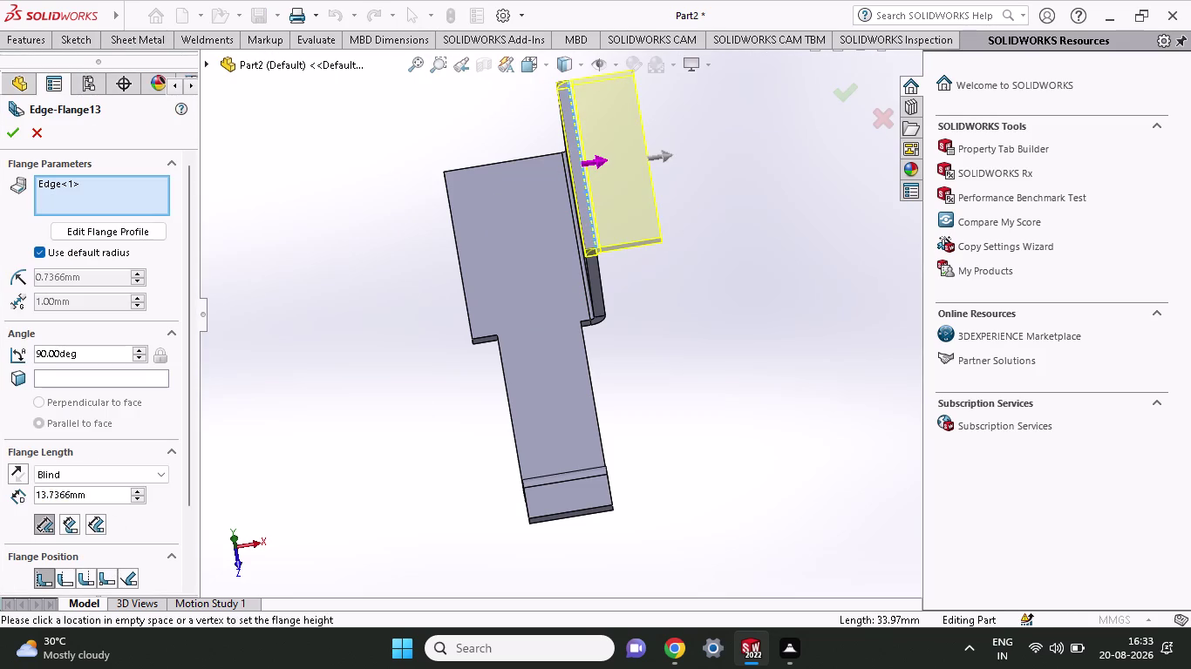
Set the edge flange length to 8.96 mm and accept Edge-Flange13.
drag(99, 496, 0, 507)
text(8.)
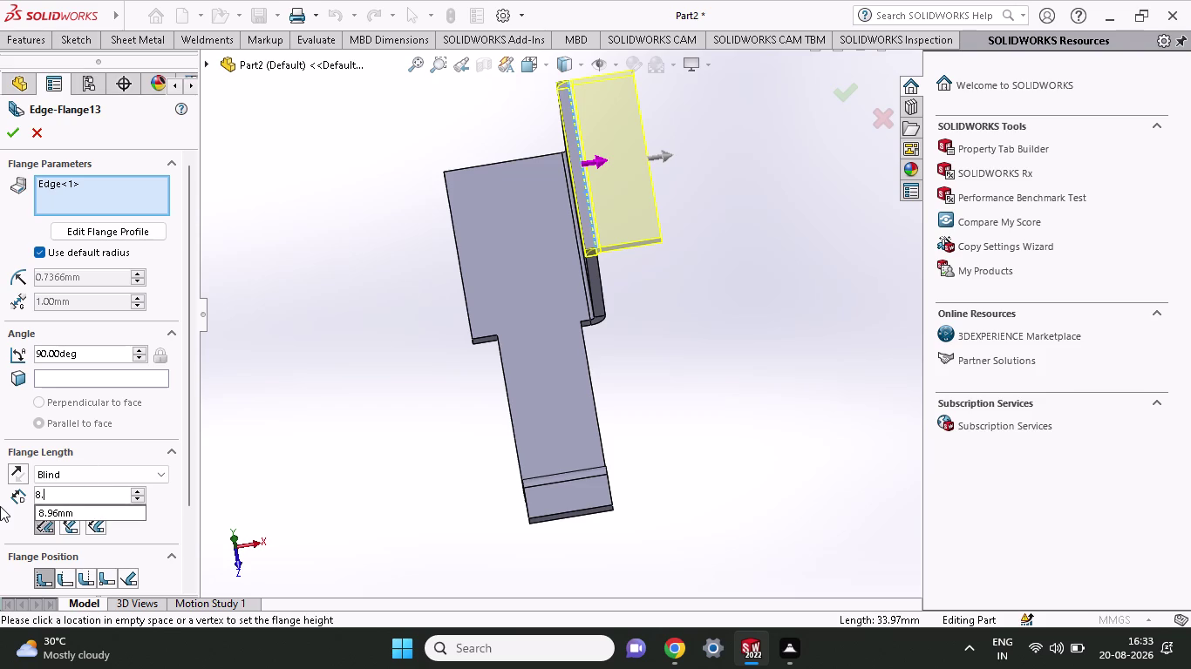
text(9)
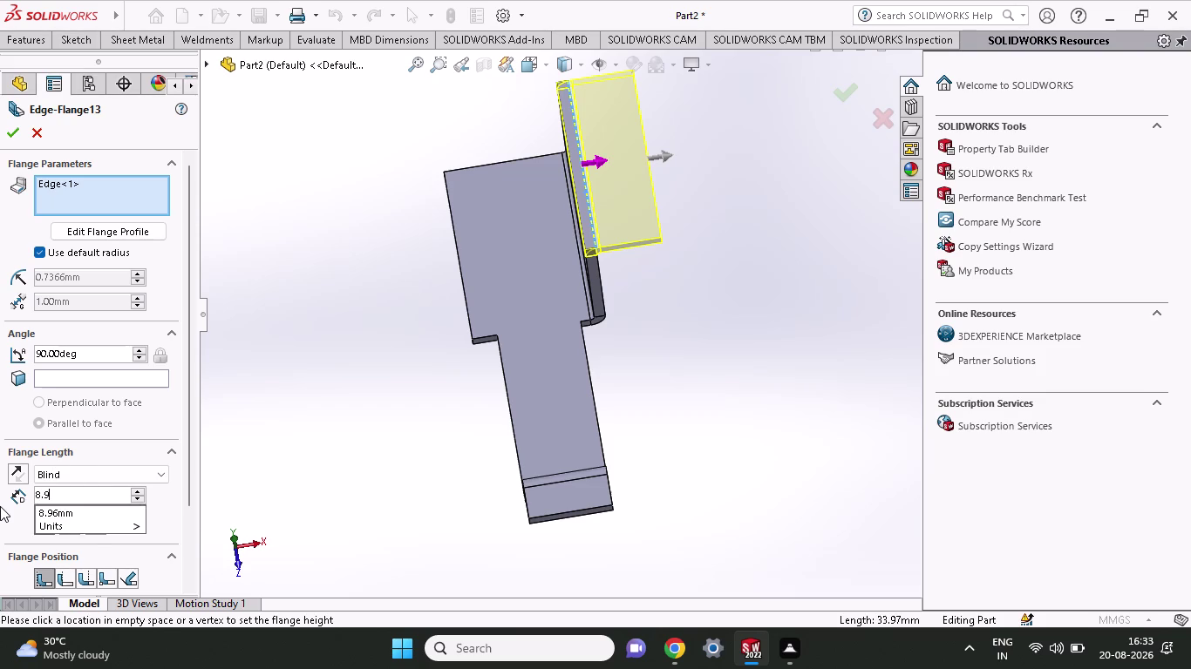
text(6)
key(Return)
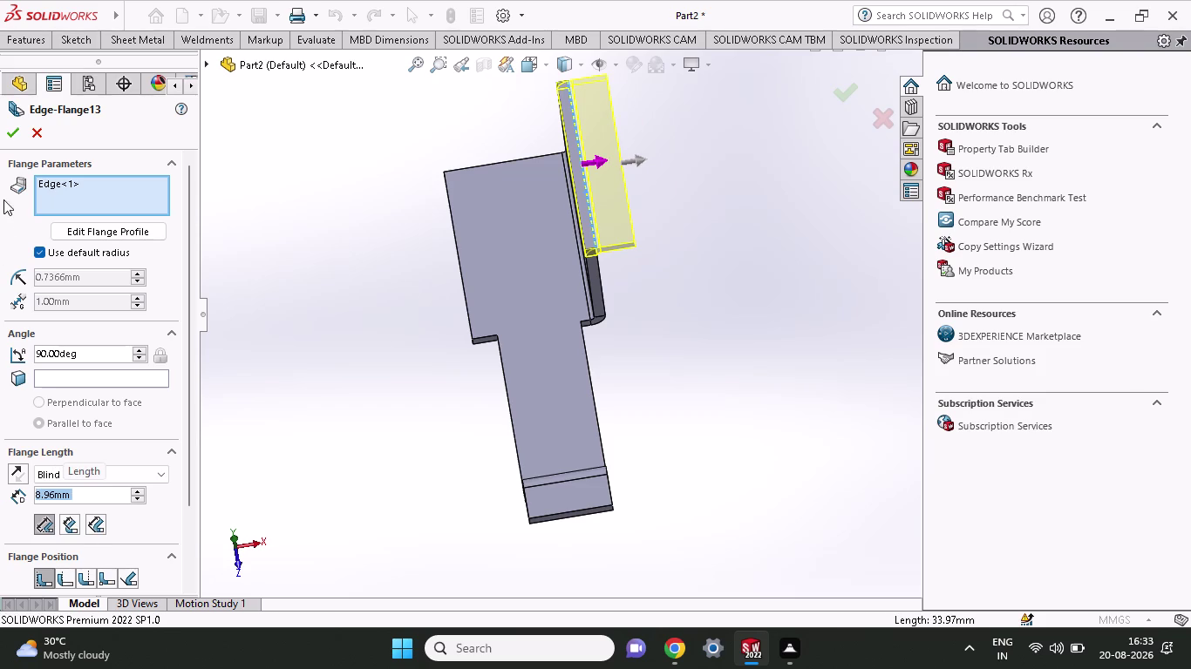
click(12, 142)
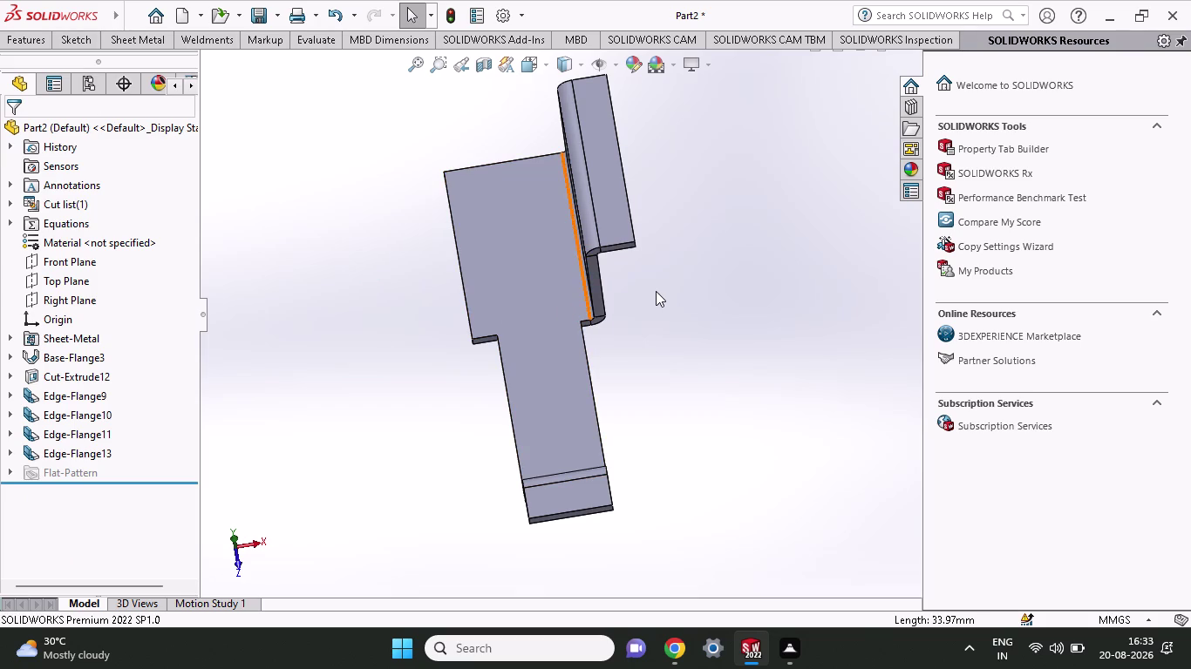
Orbit and zoom to inspect the new flange and face the tall flange.
middle_drag(659, 292, 678, 286)
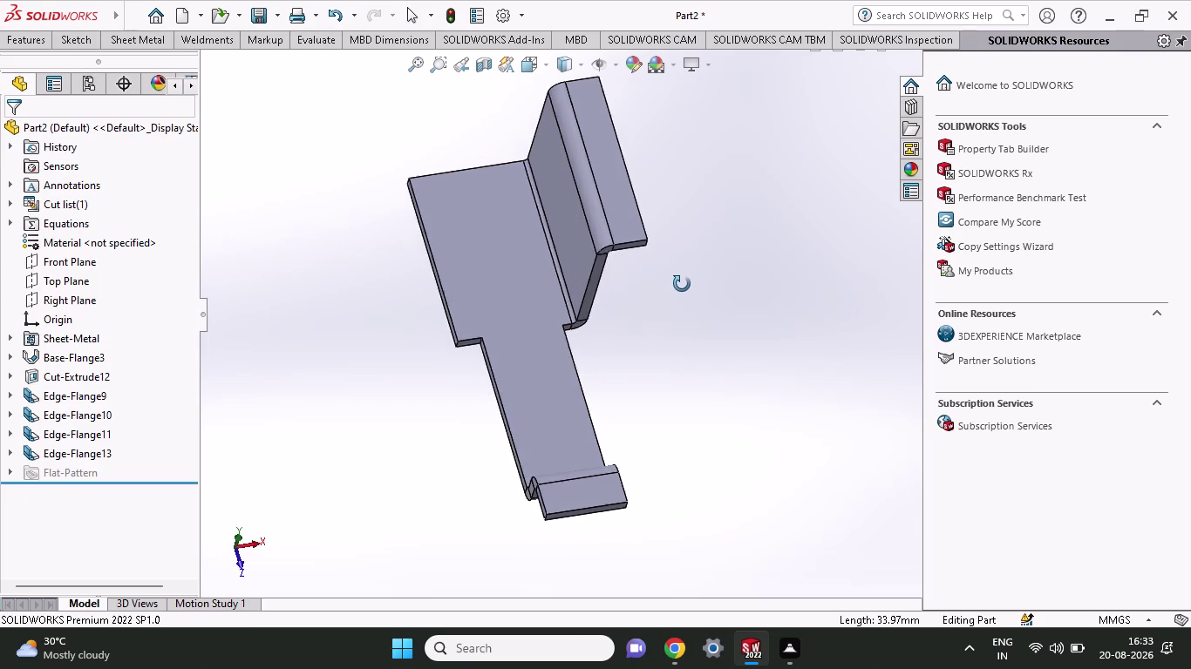
middle_drag(678, 286, 694, 270)
scroll(down, 3)
scroll(up, 3)
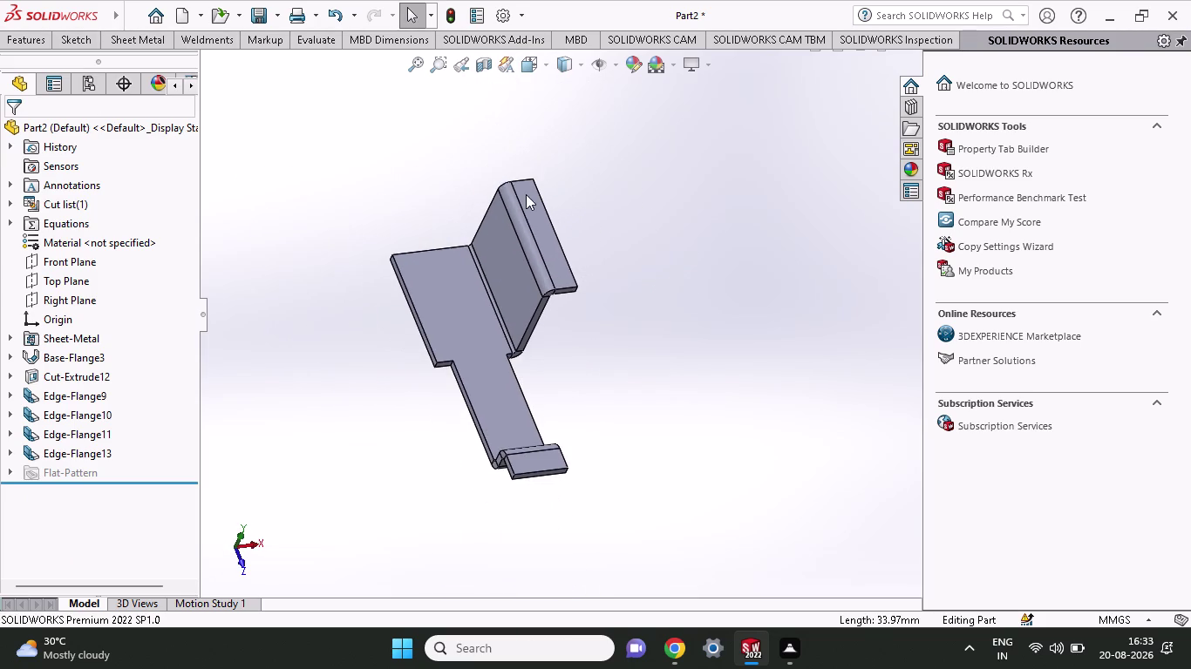
scroll(up, 3)
scroll(down, 3)
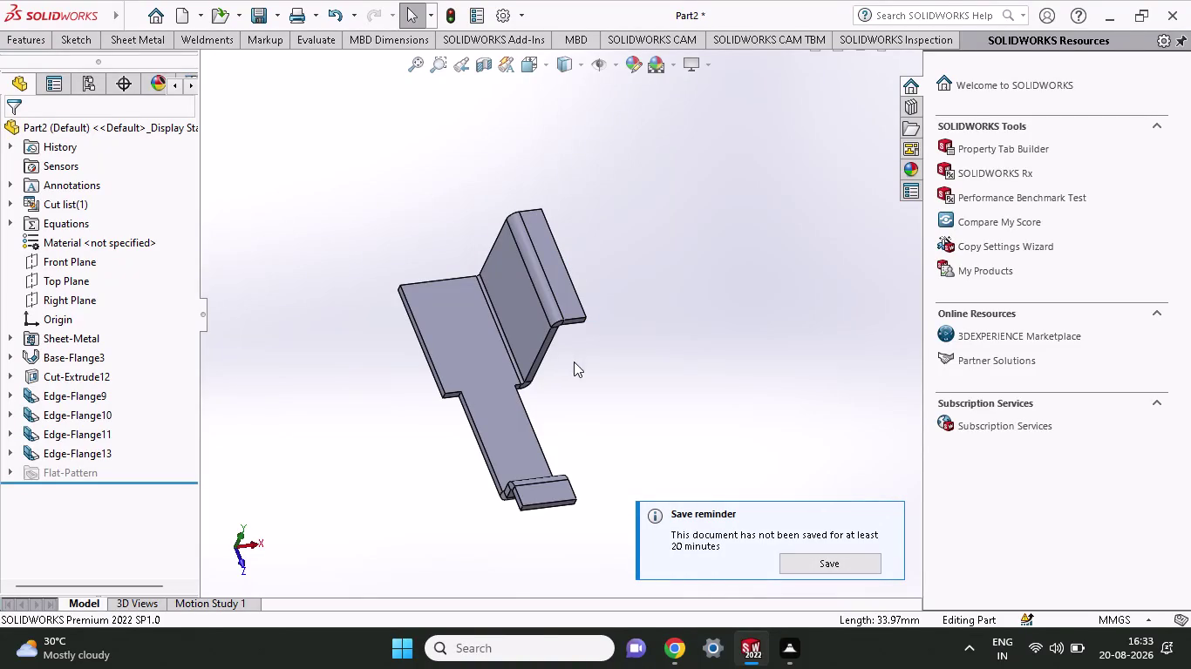
middle_drag(603, 322, 665, 320)
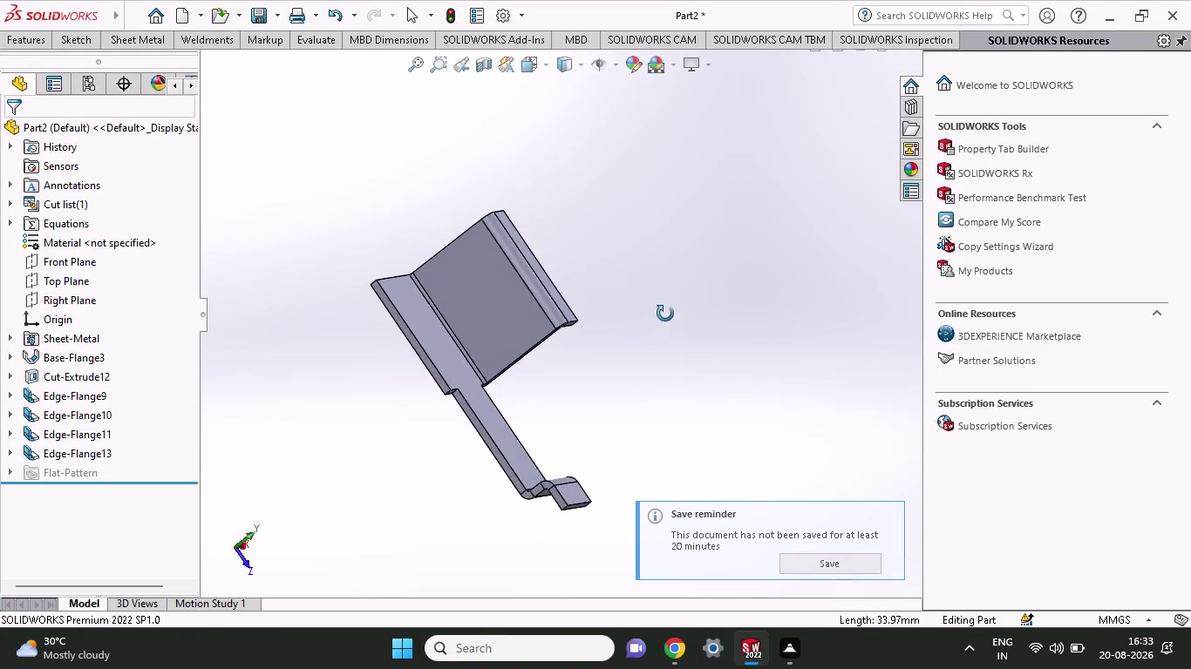
middle_drag(665, 320, 456, 233)
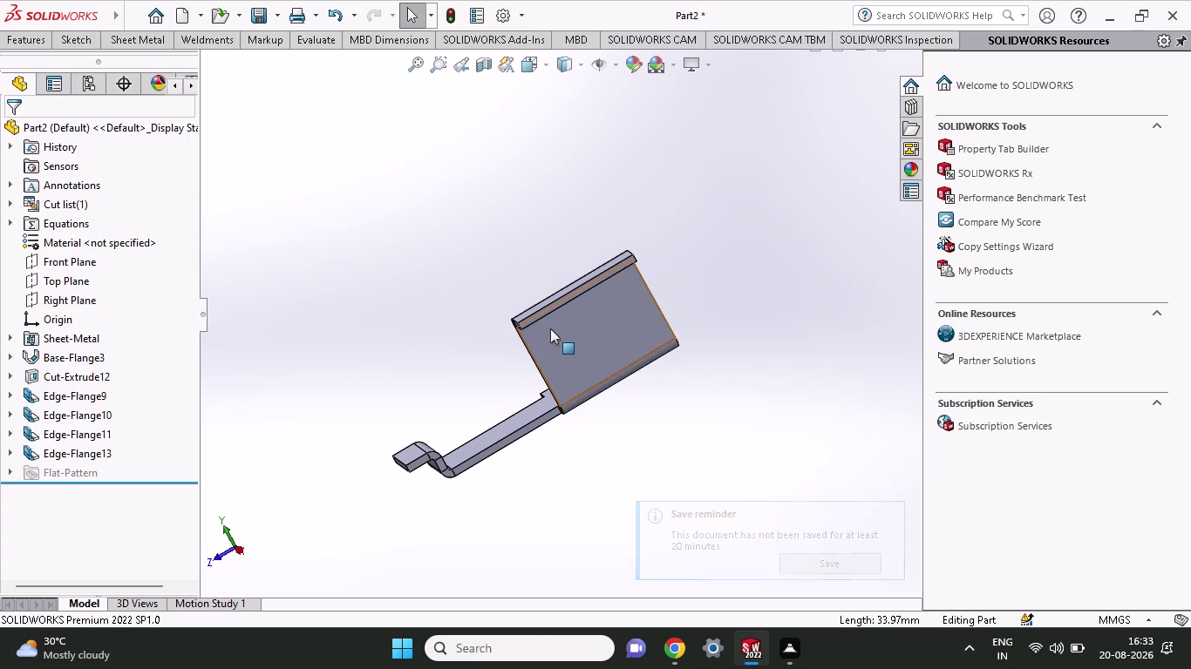
Sketch a corner rectangle across the tall flange's top lip.
click(550, 328)
click(630, 280)
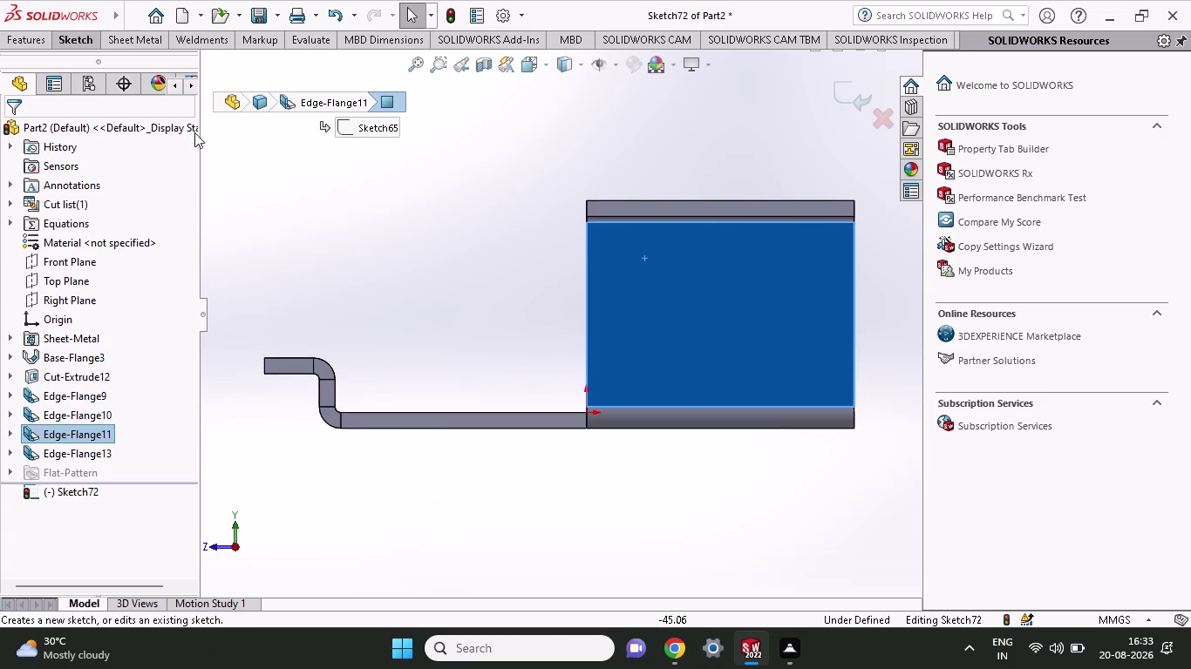
click(86, 34)
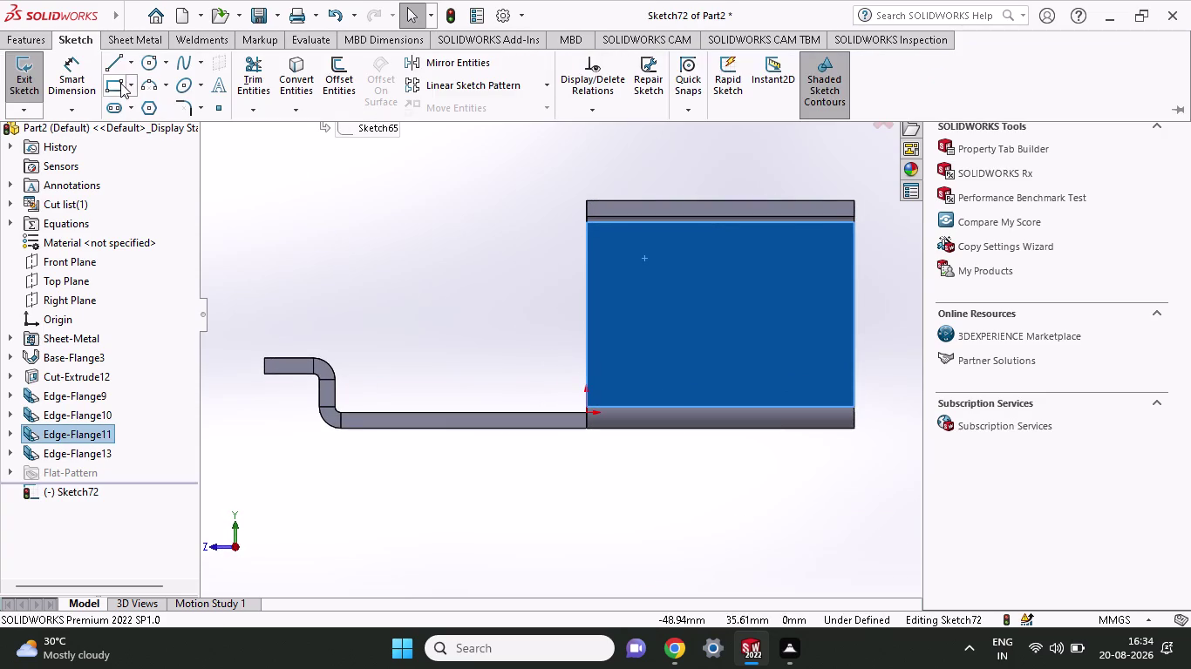
click(120, 82)
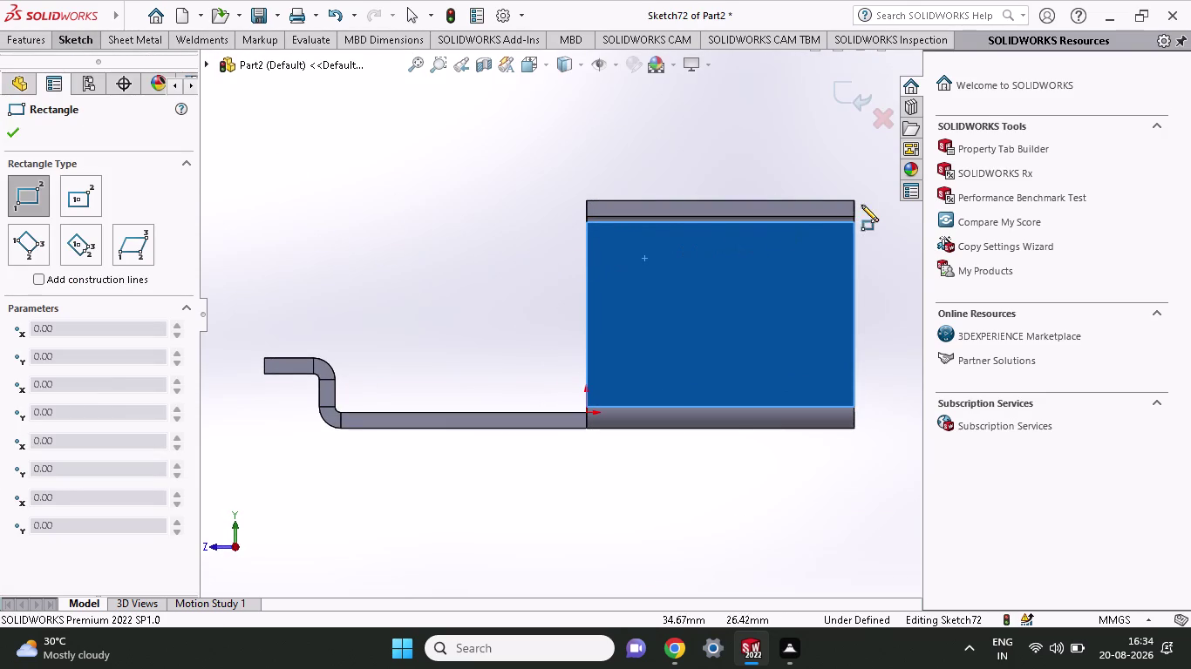
click(855, 203)
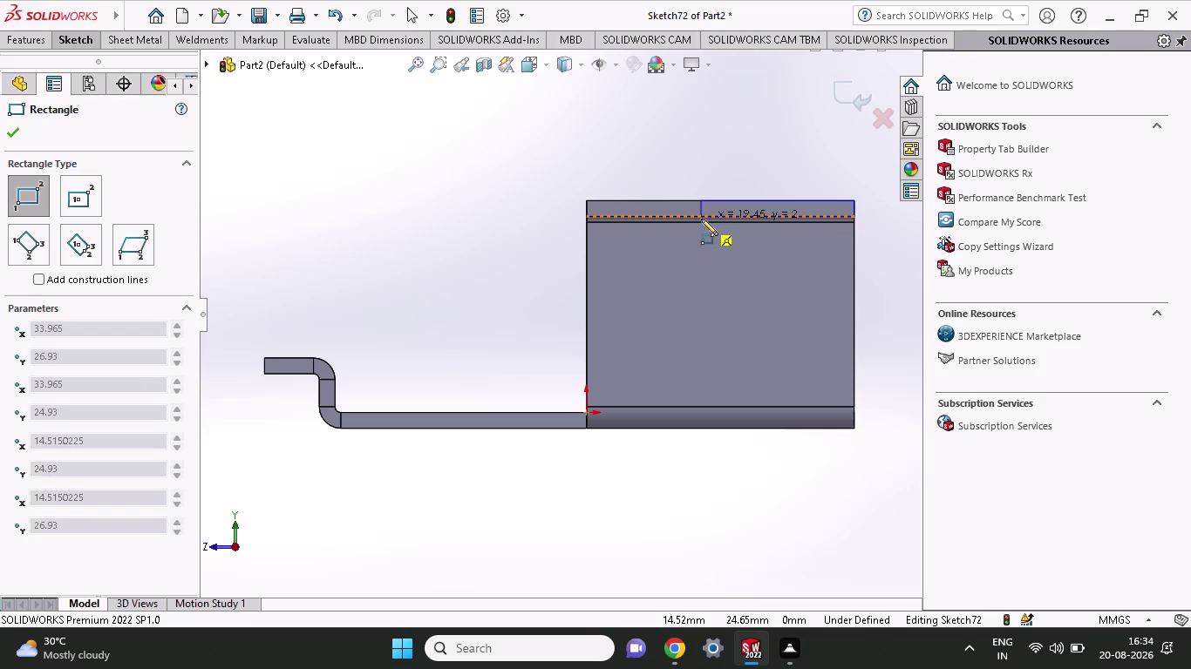
click(701, 219)
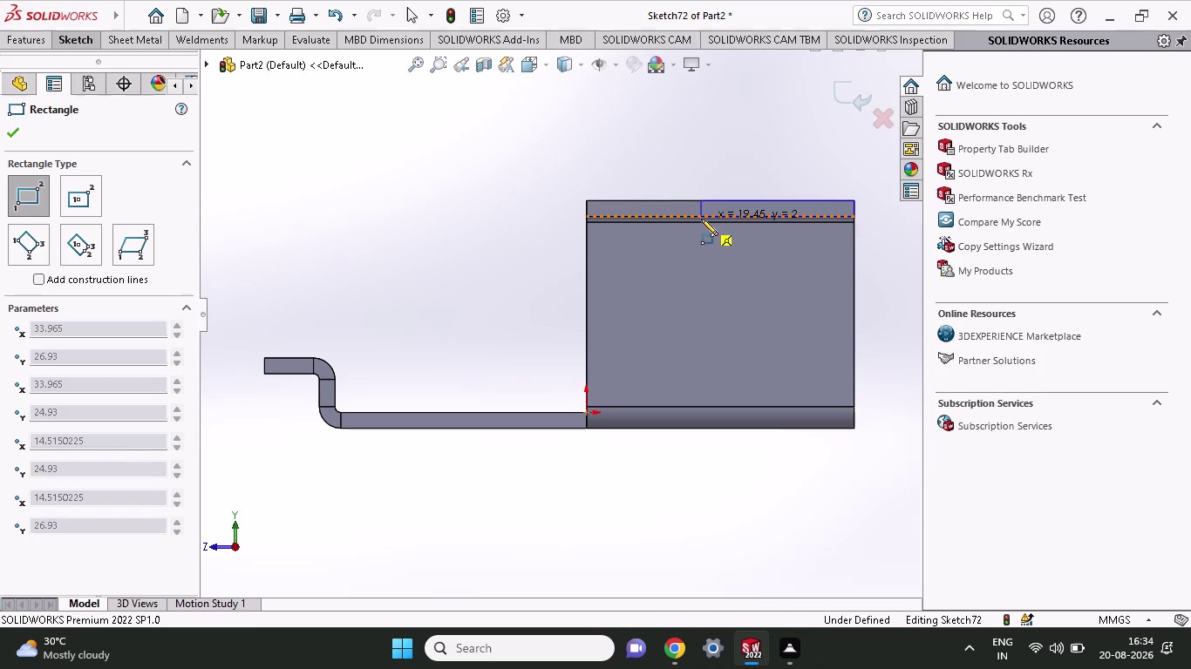
click(89, 37)
click(77, 84)
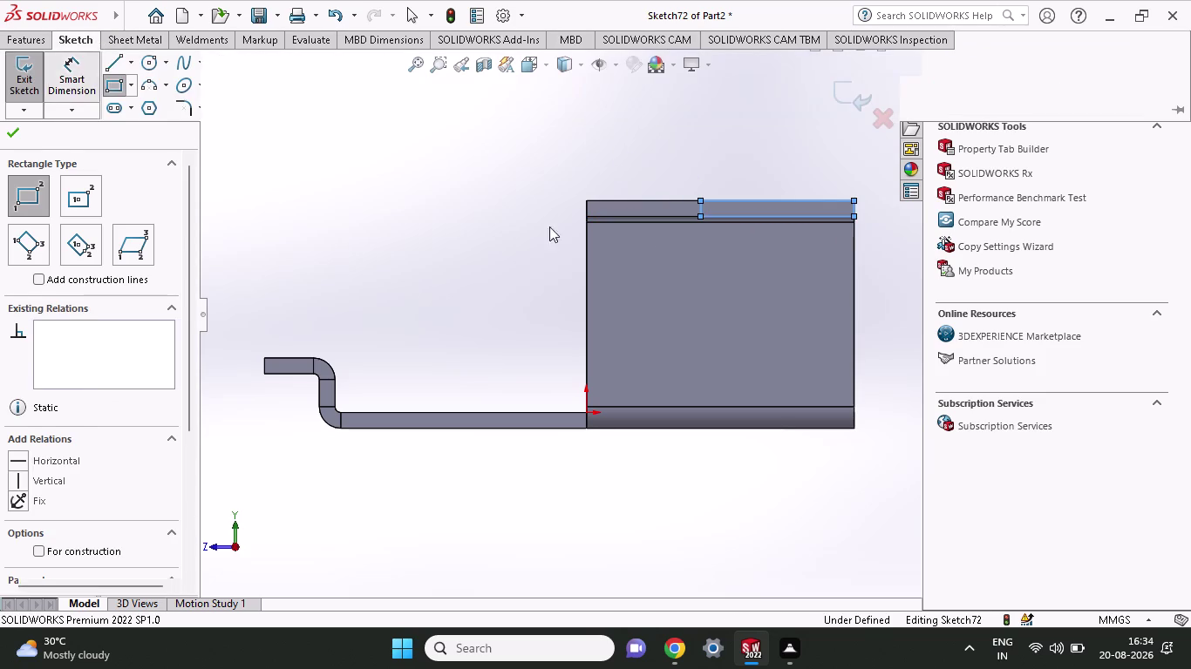
Dimension the lip rectangle's width to 30 mm.
click(724, 217)
click(724, 150)
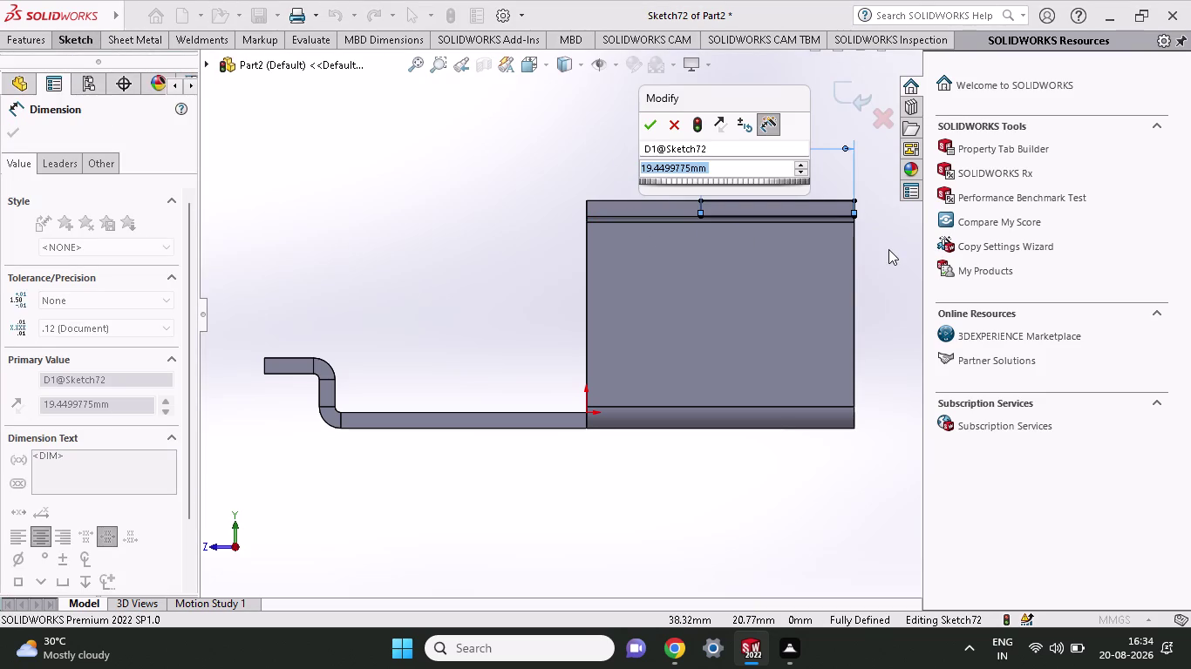
text(30)
key(Return)
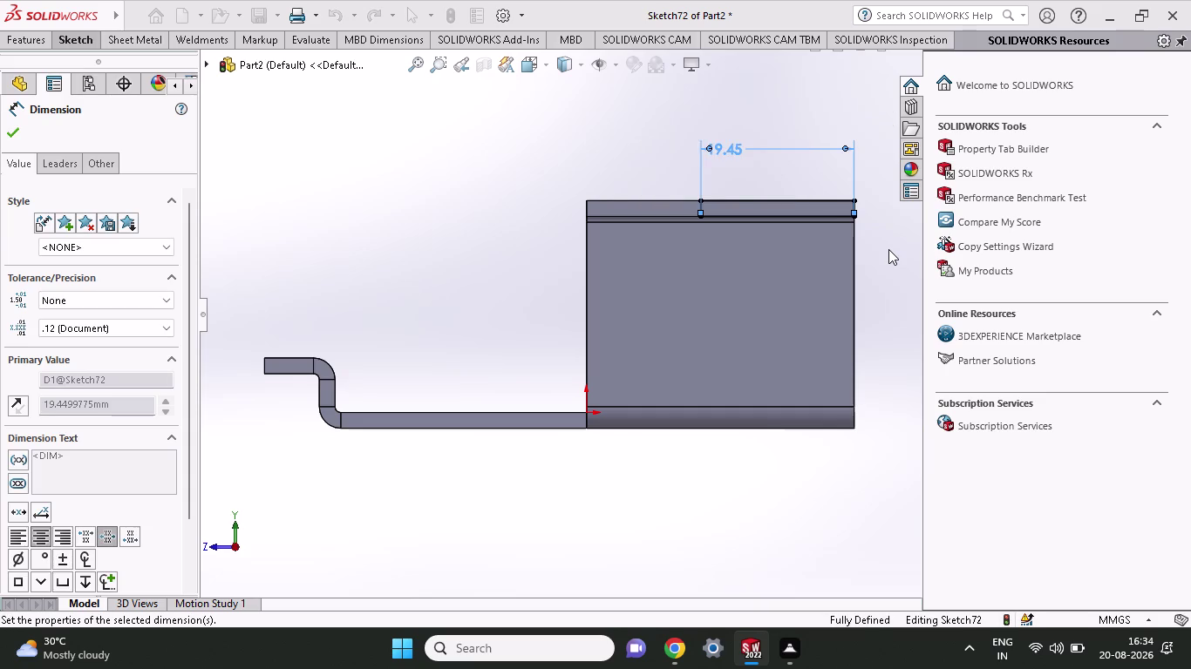
scroll(down, 3)
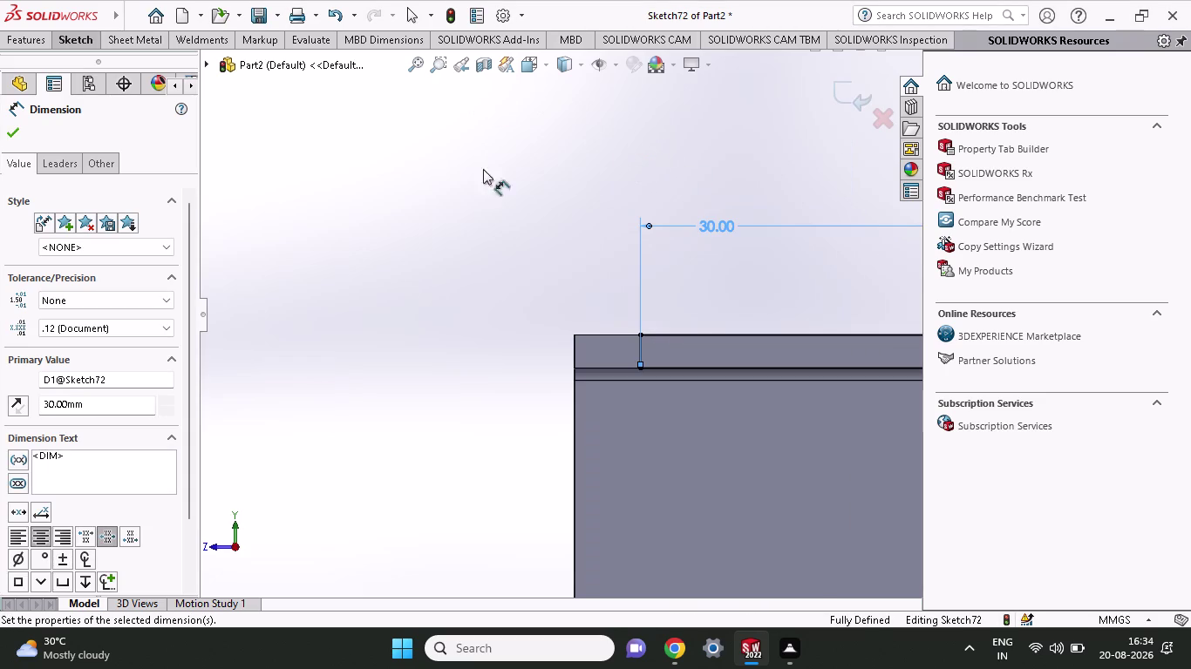
Draw a small corner rectangle at the lip's left corner.
click(73, 44)
click(122, 88)
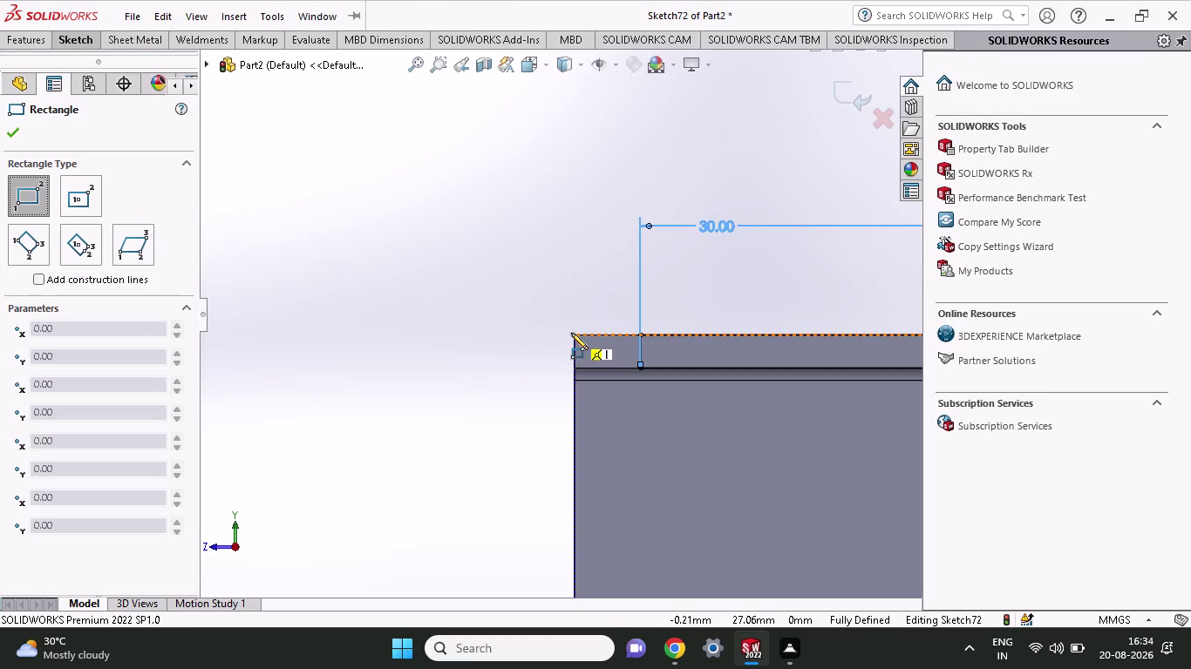
click(571, 333)
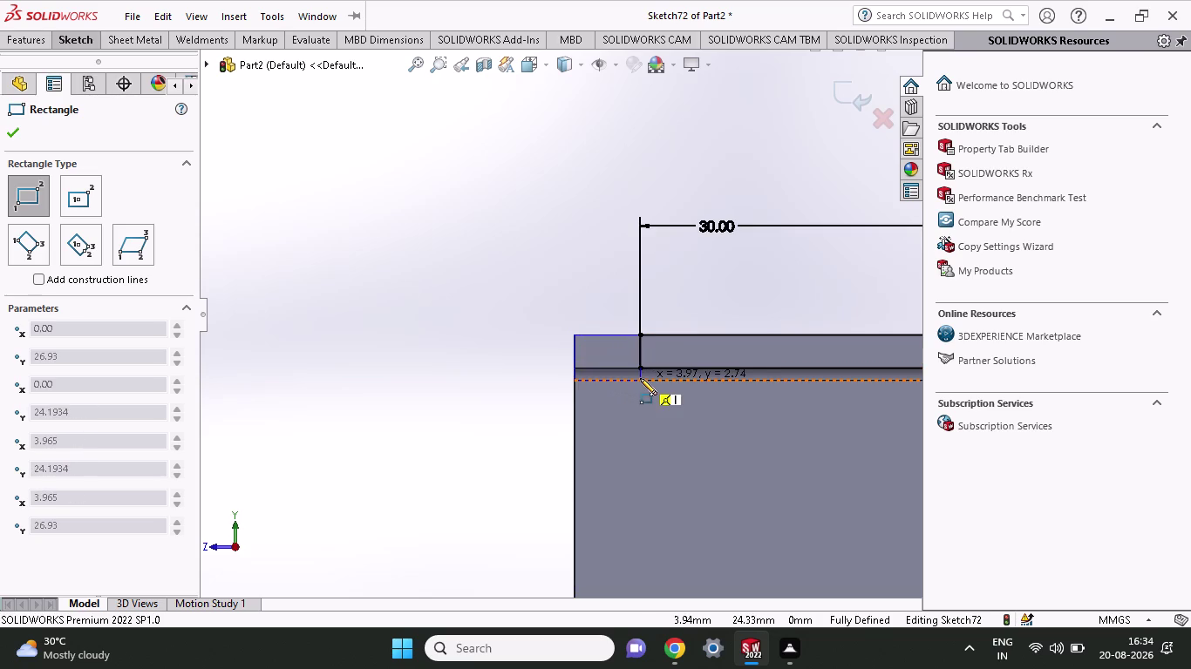
click(640, 378)
middle_drag(516, 354, 587, 397)
click(14, 33)
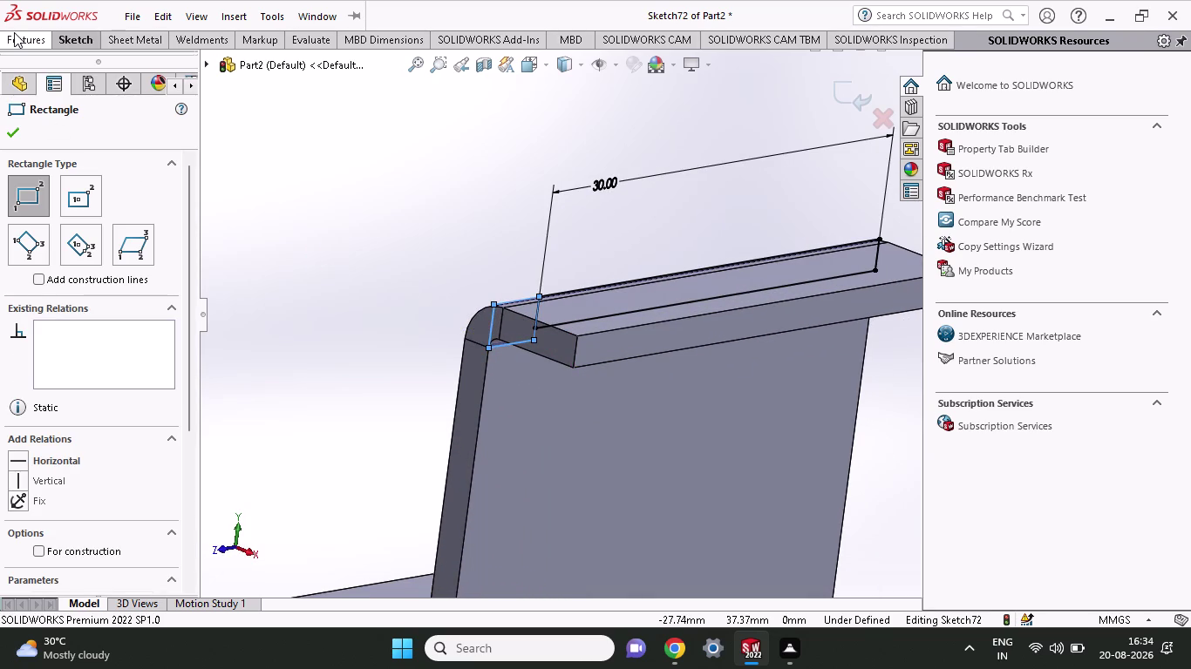
click(263, 77)
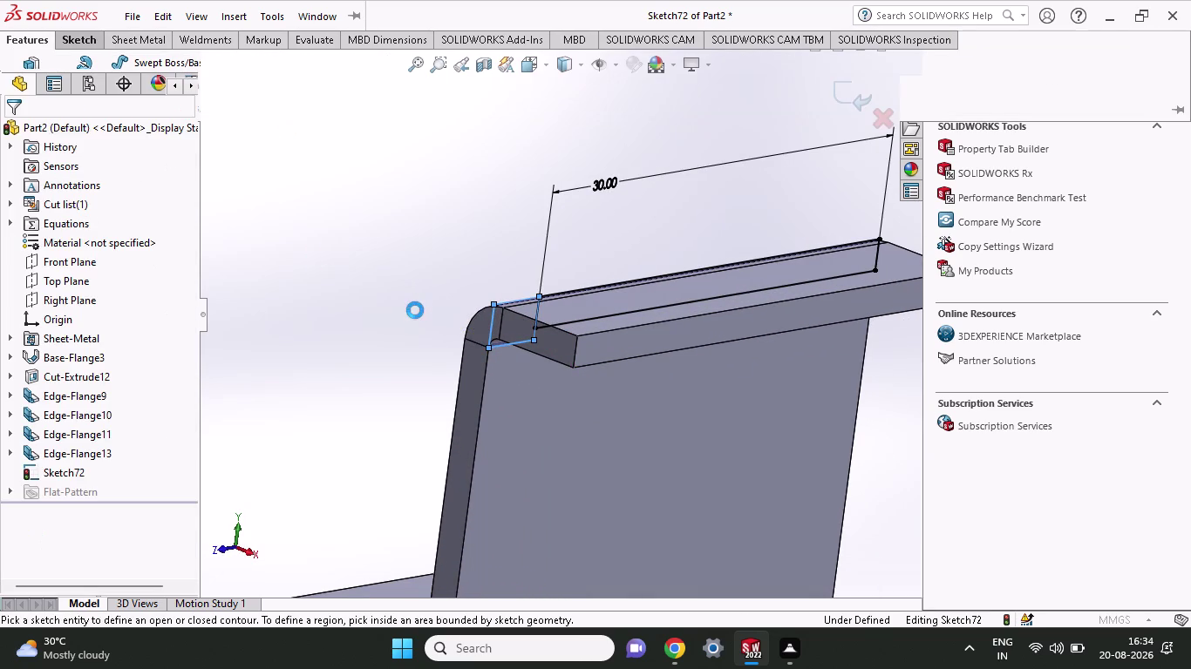
Extrude-cut the small rectangle 6 mm in both directions through the lip.
click(508, 320)
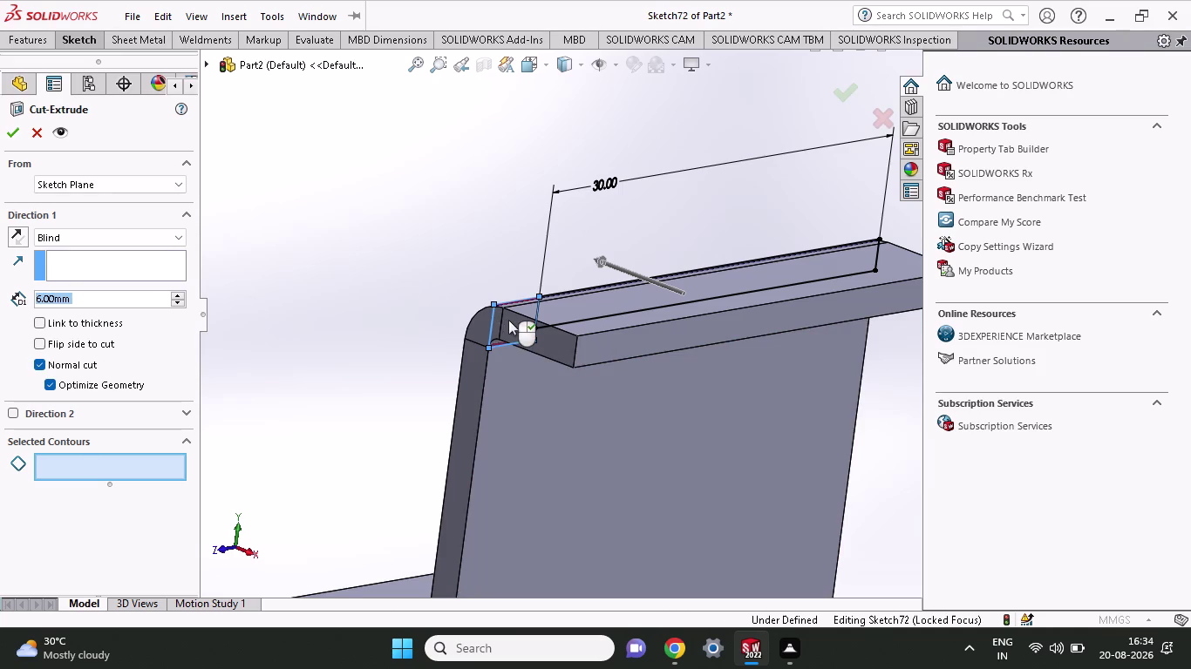
click(14, 415)
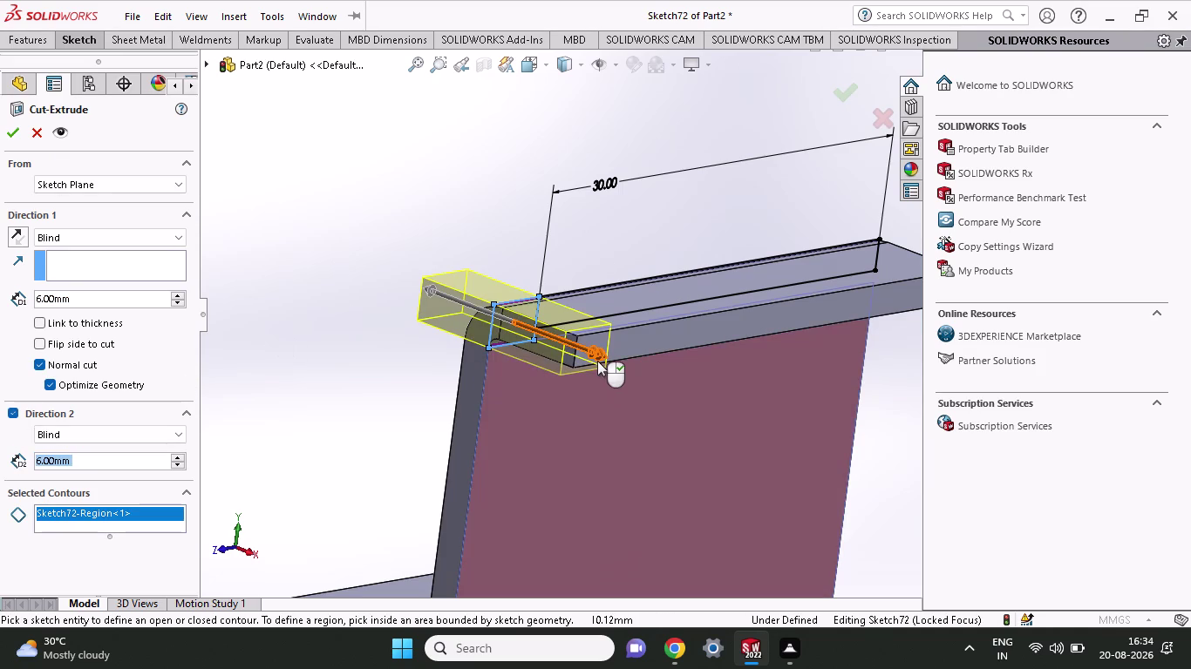
drag(597, 360, 667, 387)
click(4, 132)
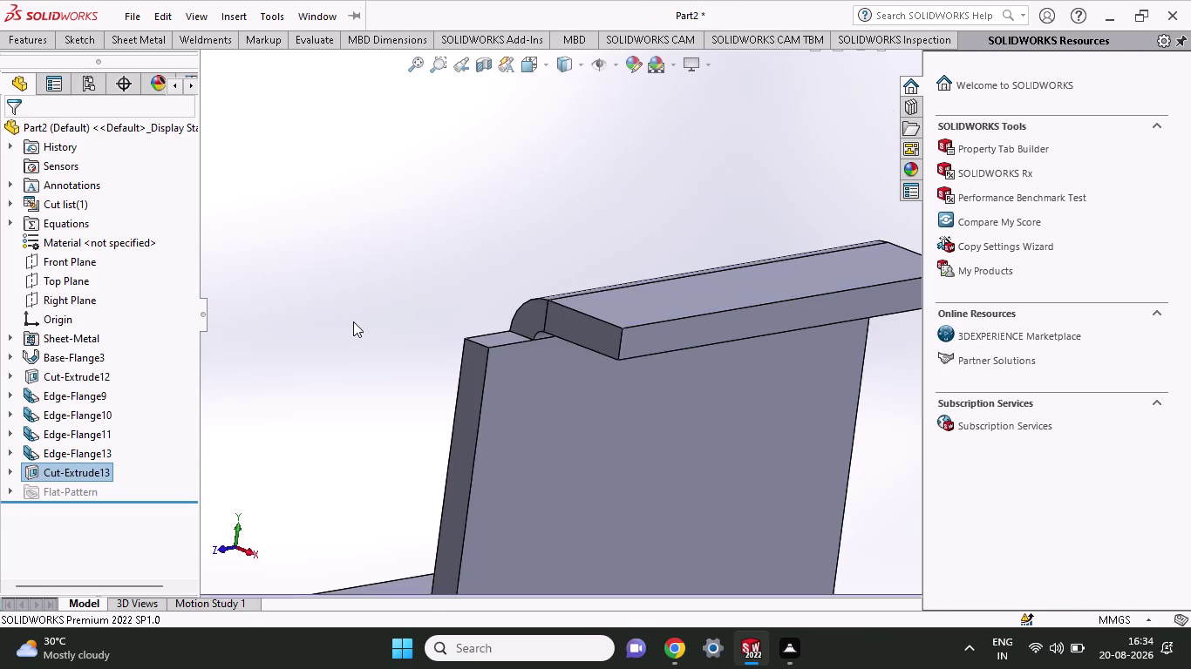
Inspect the finished notch from several angles and begin another edge flange.
middle_drag(353, 321, 432, 435)
scroll(up, 3)
scroll(up, 3)
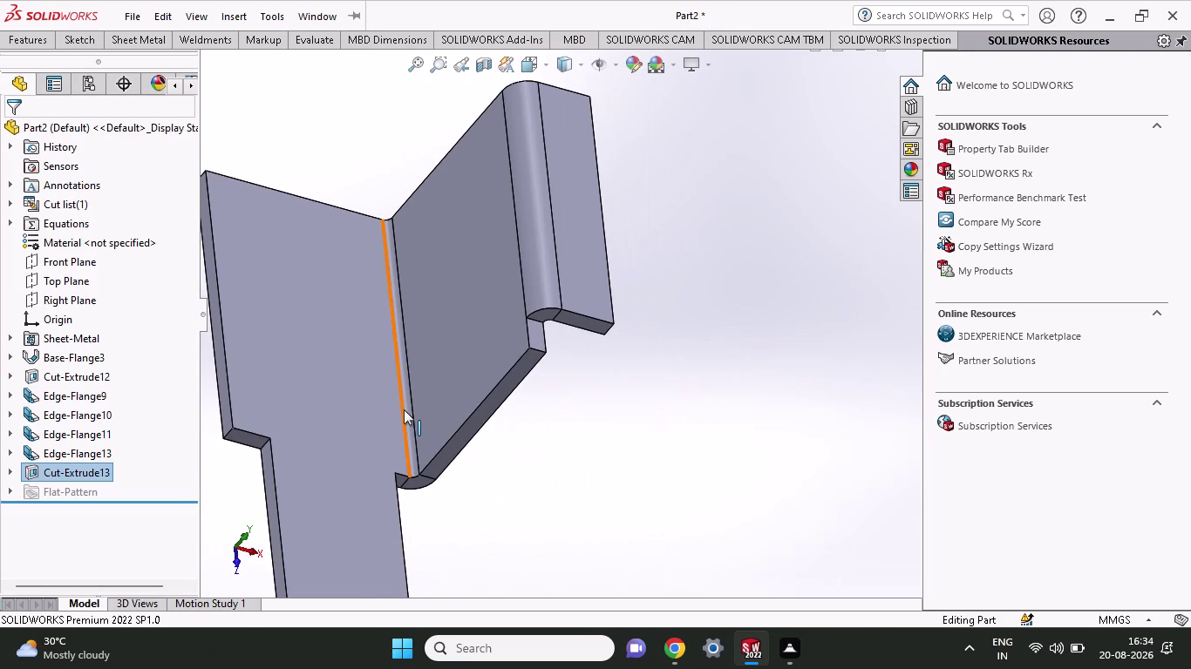
scroll(up, 3)
scroll(up, 3)
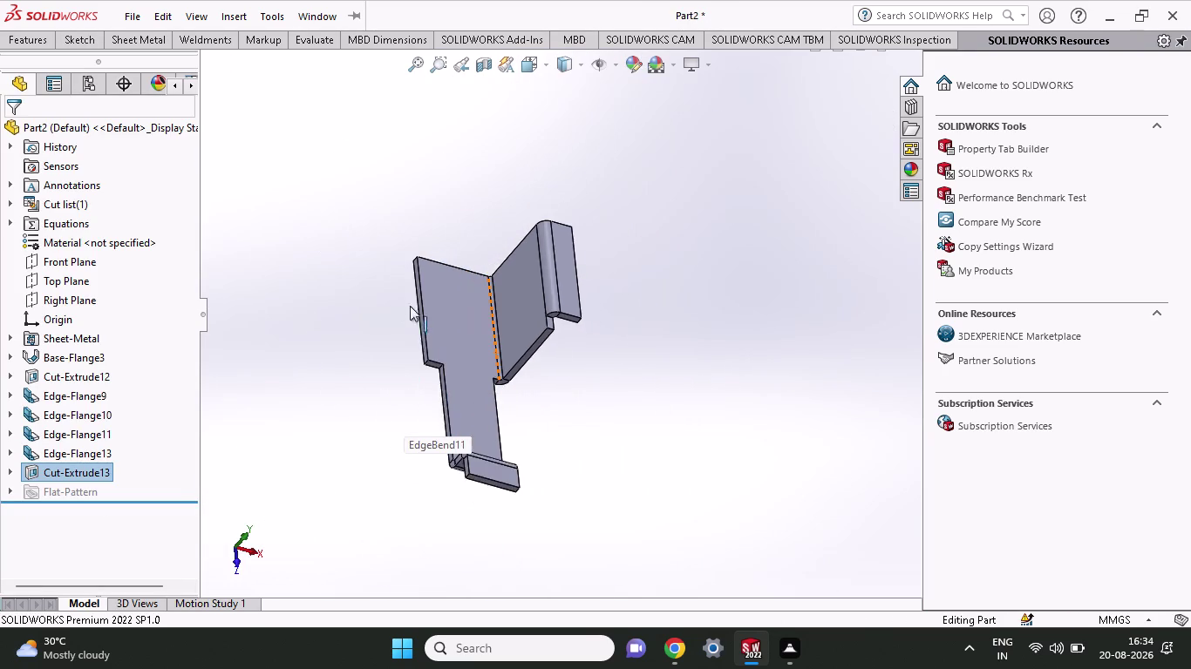
scroll(down, 3)
scroll(down, 3)
scroll(up, 3)
scroll(up, 3)
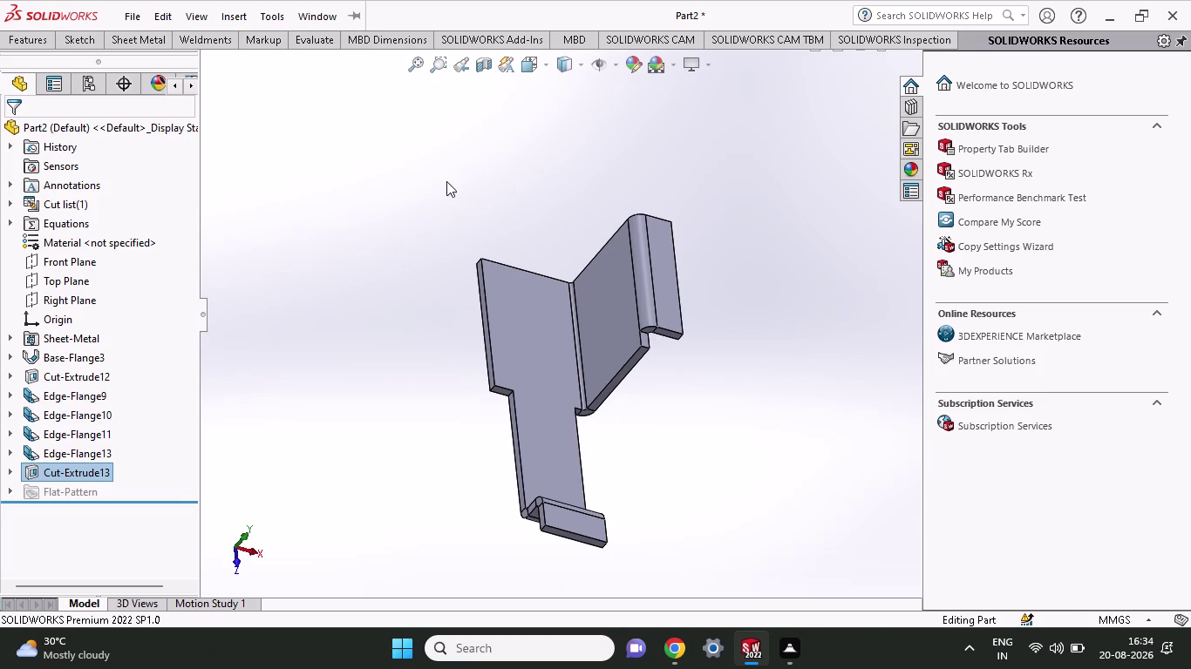
click(111, 44)
click(214, 69)
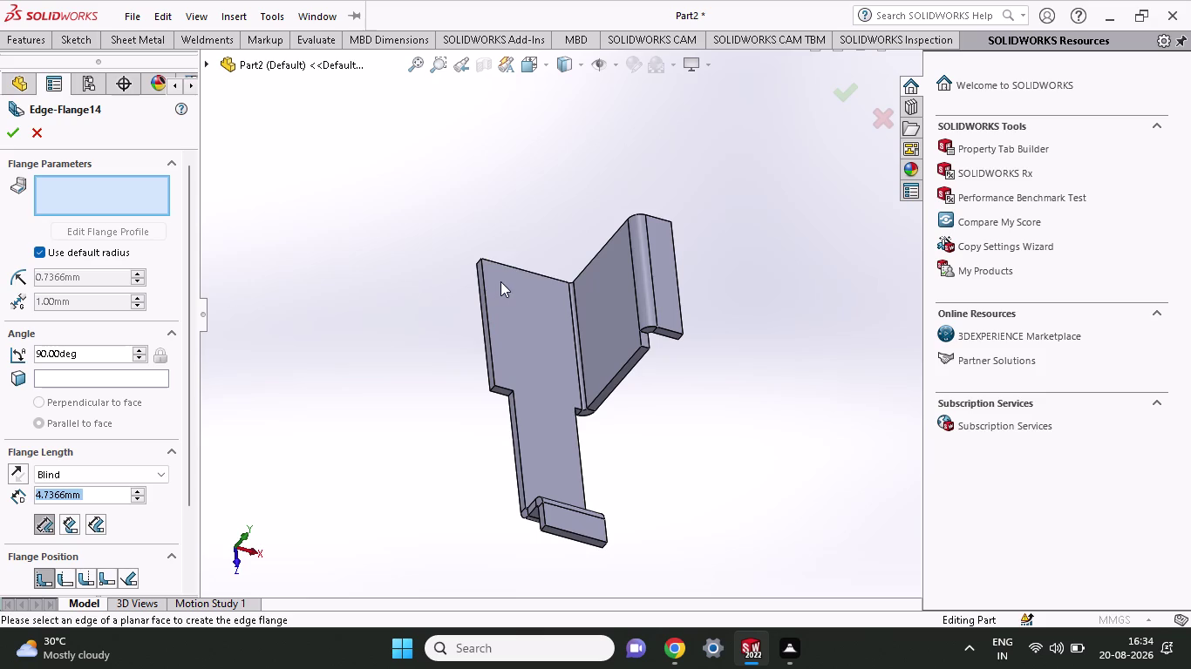
Create Edge-Flange14 on the left panel's top edge, 28.93 mm long.
click(509, 264)
click(542, 223)
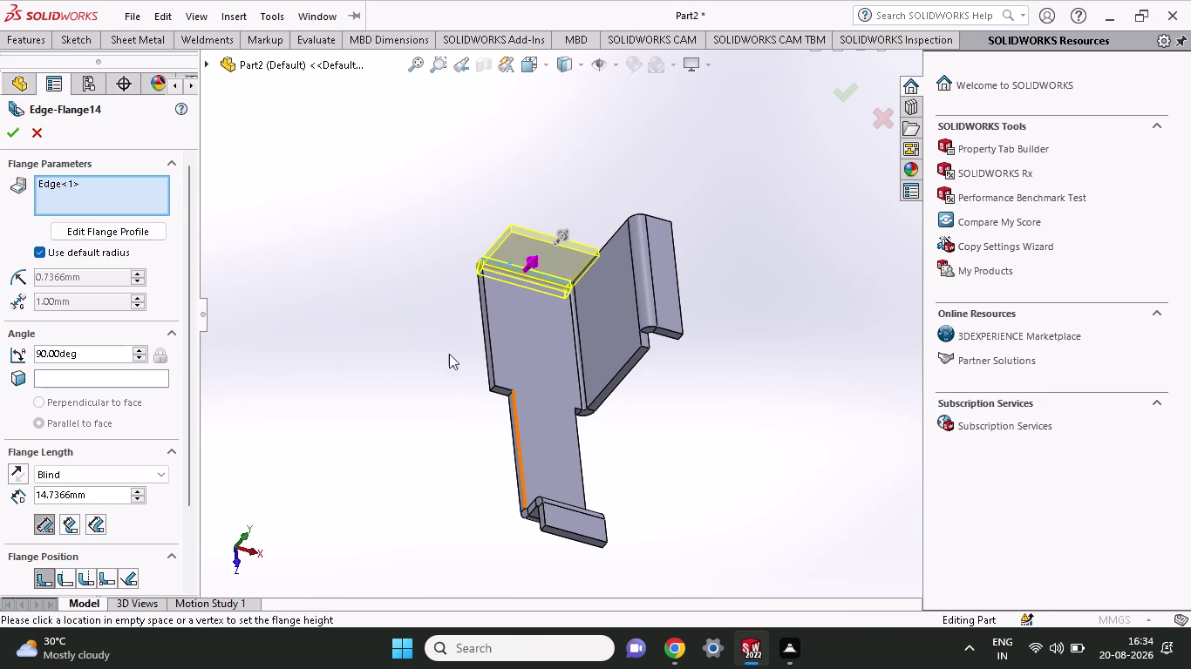
drag(100, 494, 0, 500)
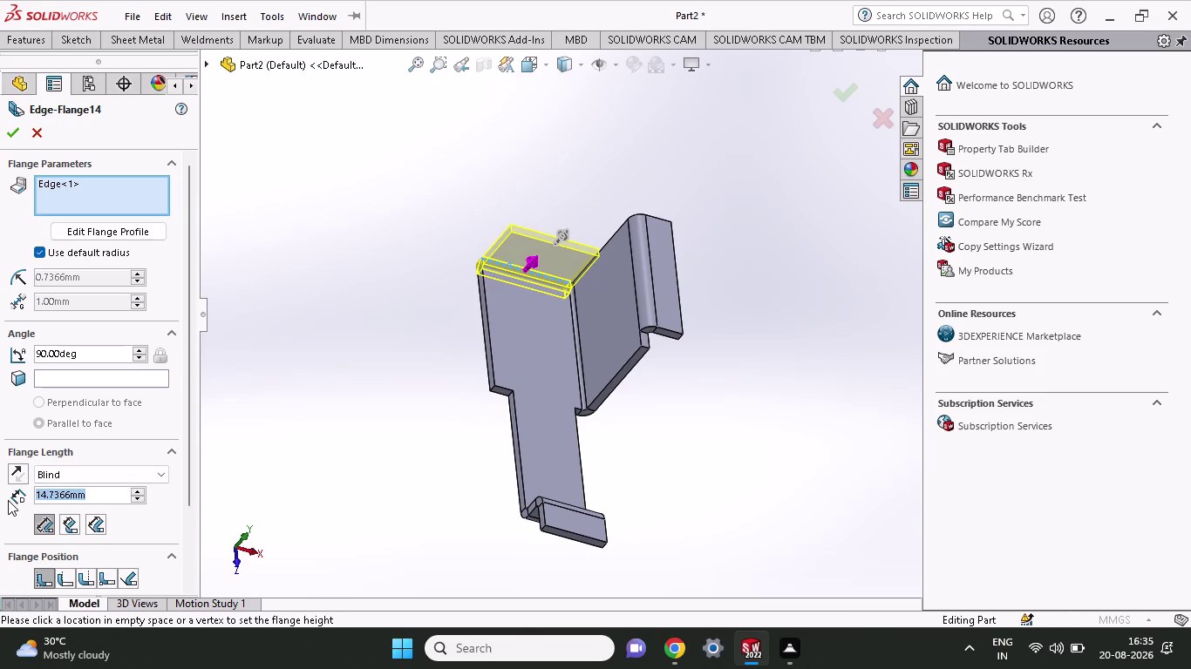
text(28.93)
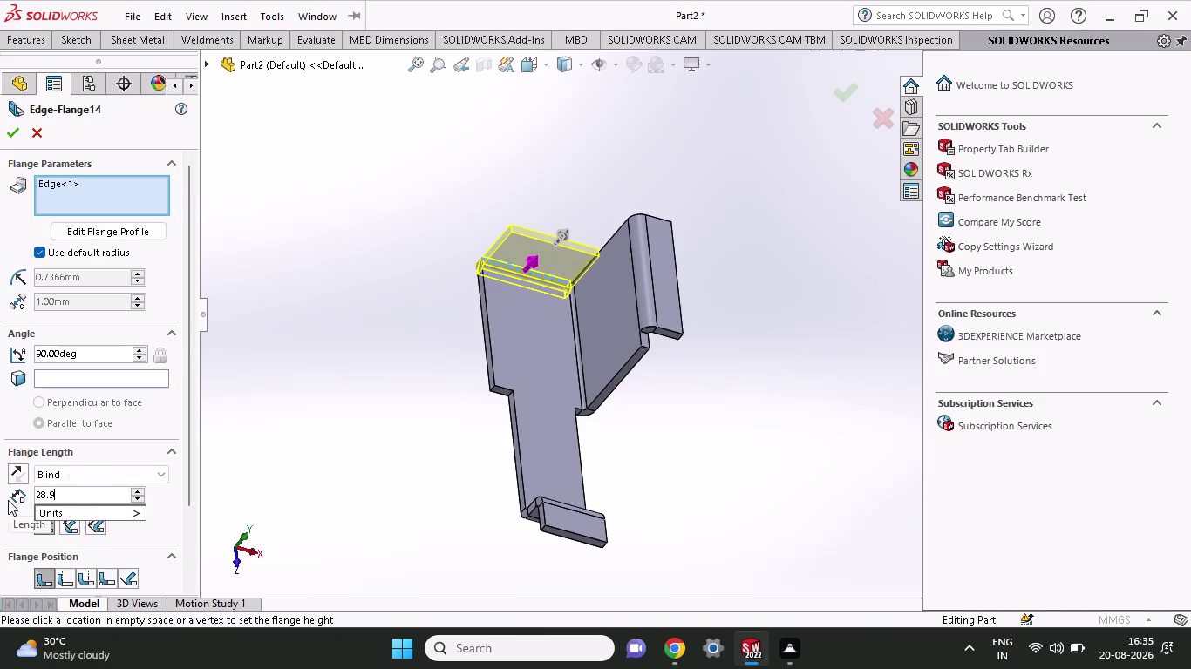
key(Return)
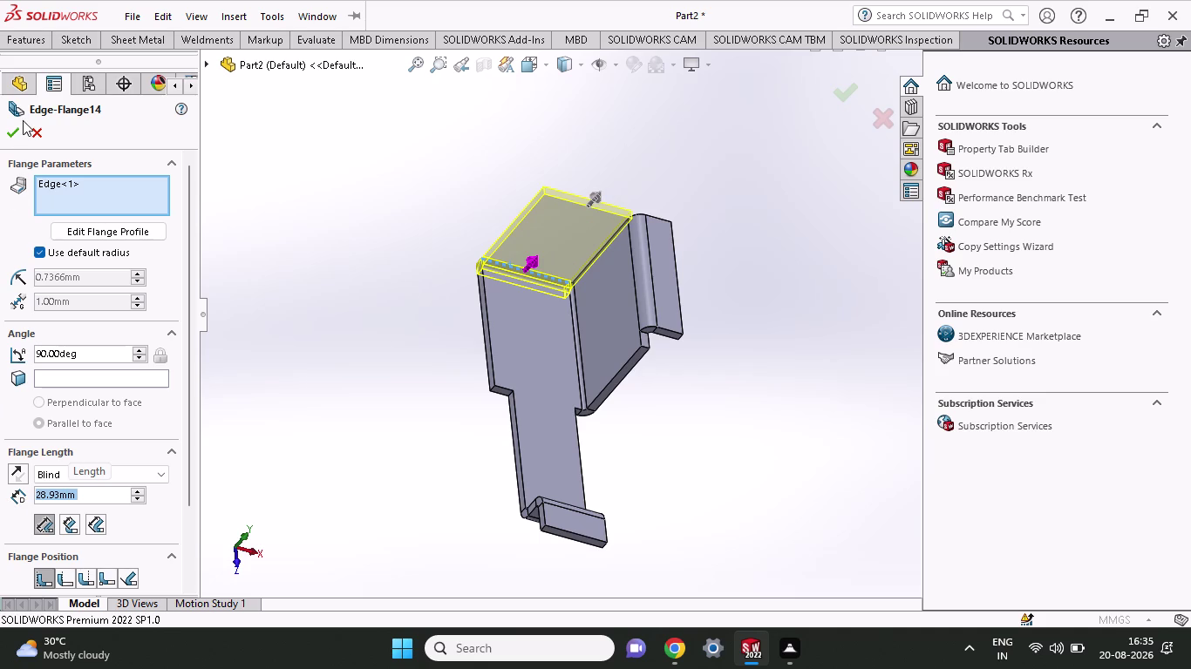
click(15, 133)
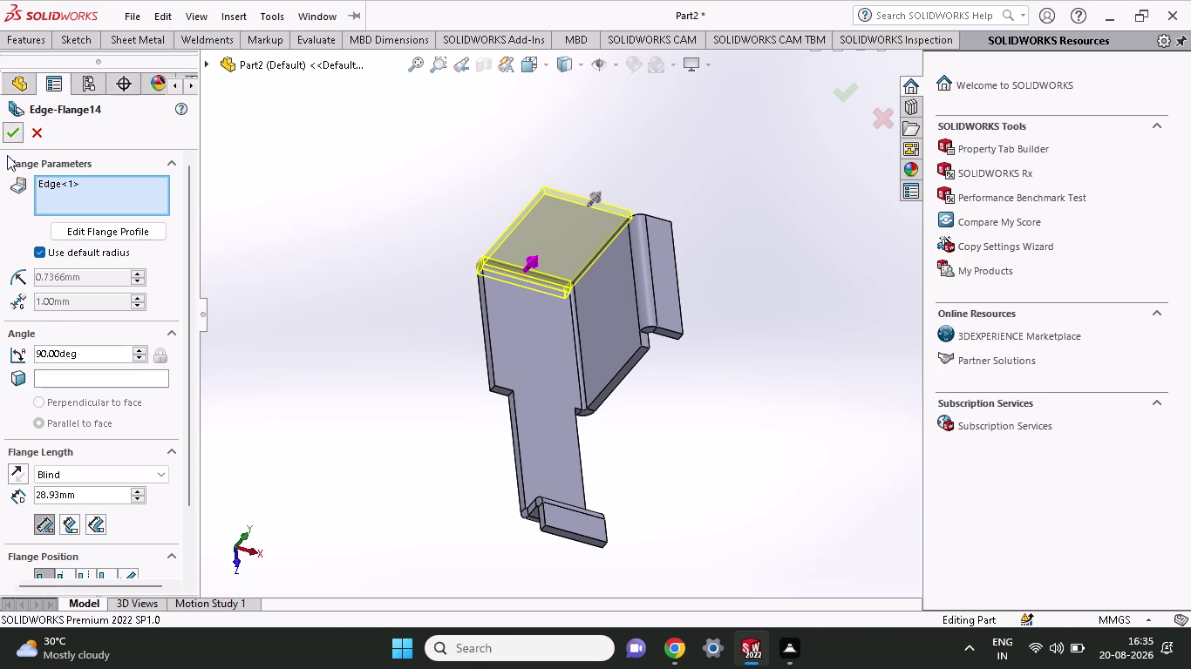
click(115, 39)
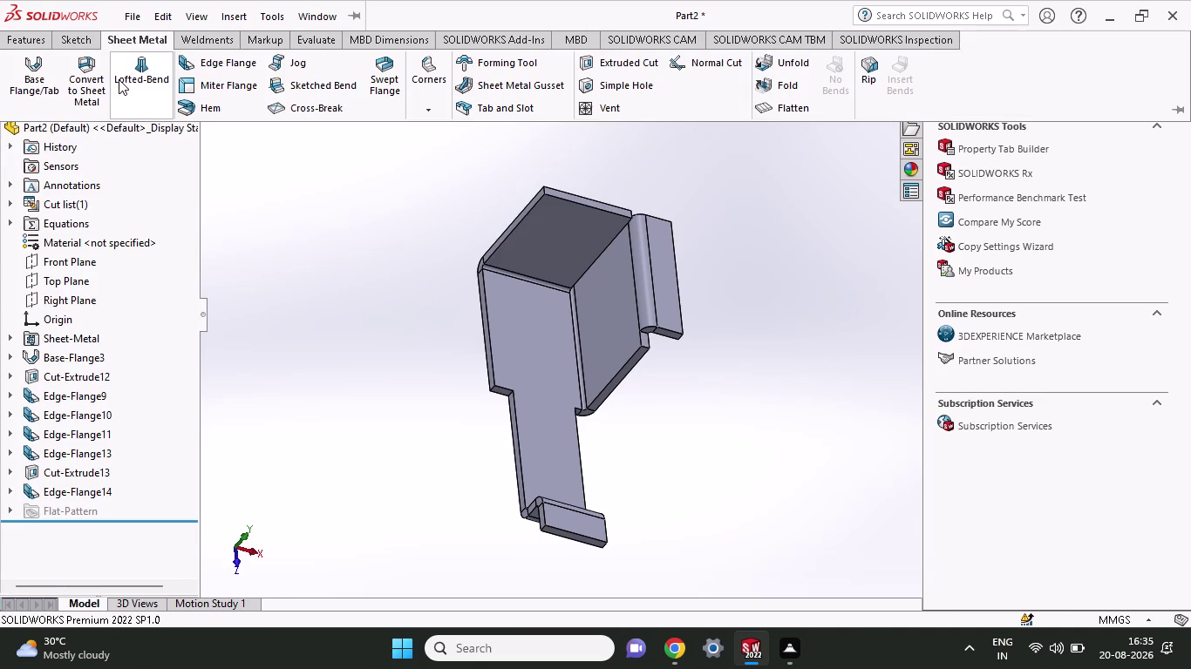
drag(44, 89, 83, 118)
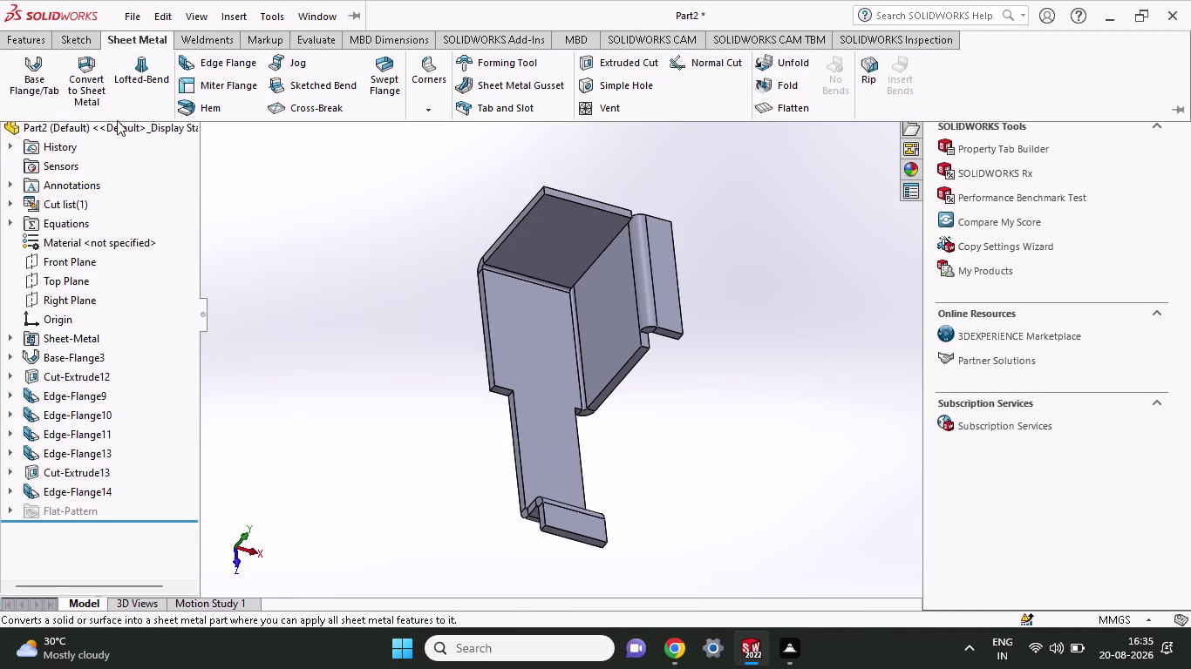
Add an 8.96 mm edge flange along the top back edge.
click(213, 57)
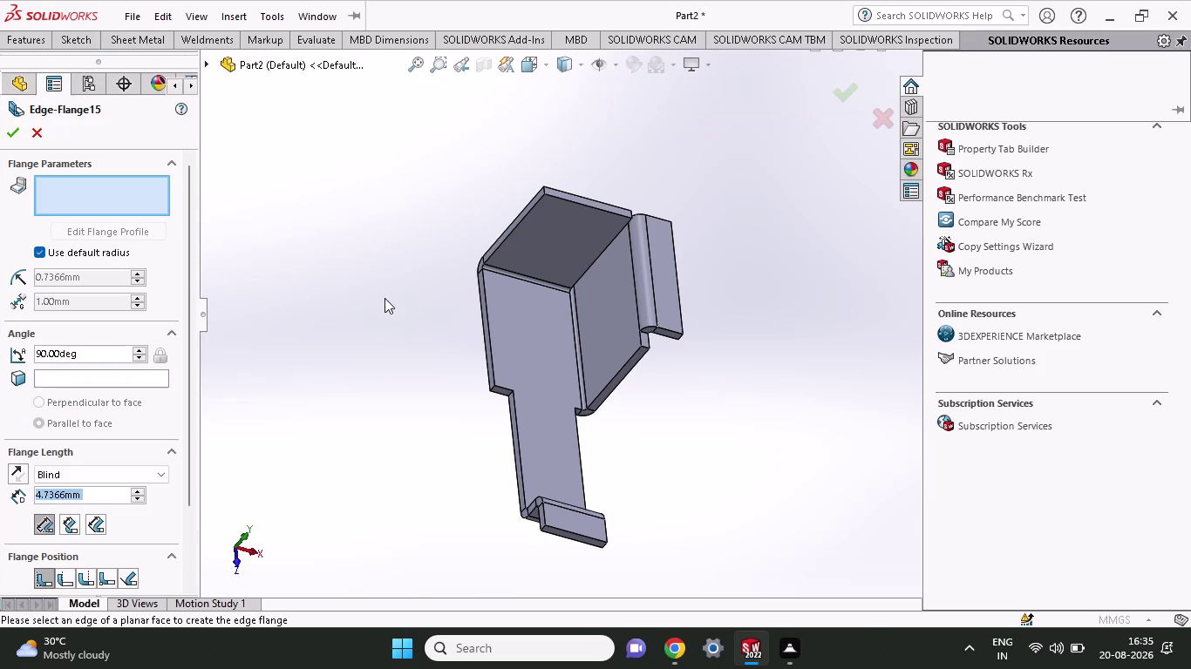
click(604, 209)
click(577, 128)
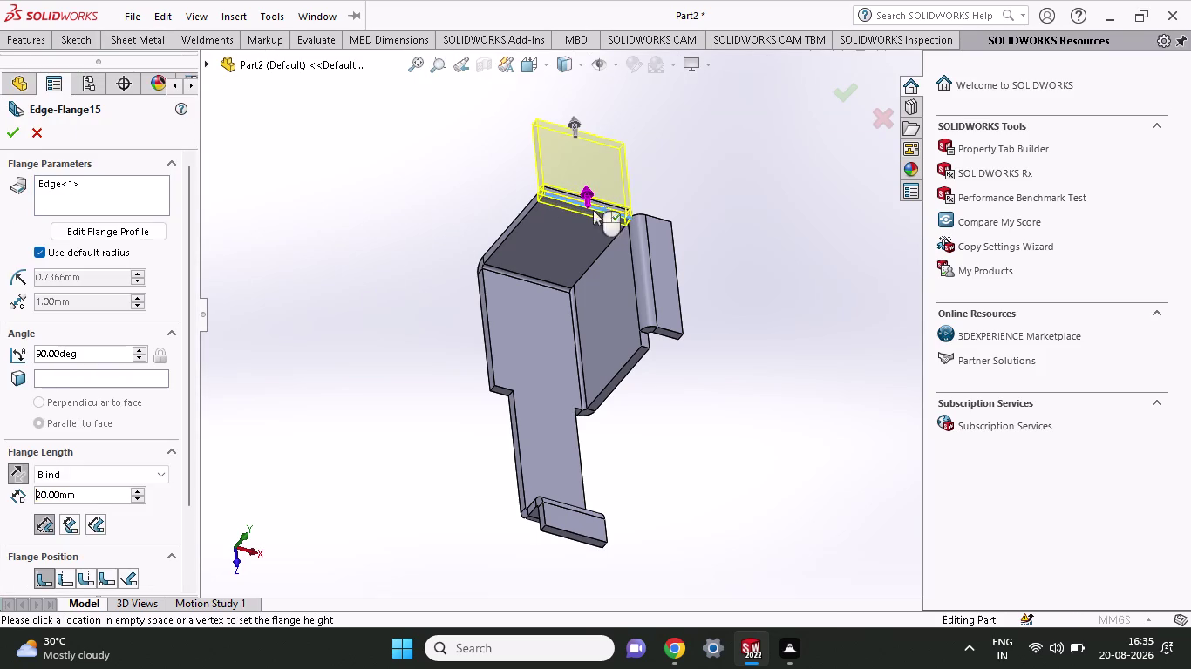
drag(107, 493, 0, 500)
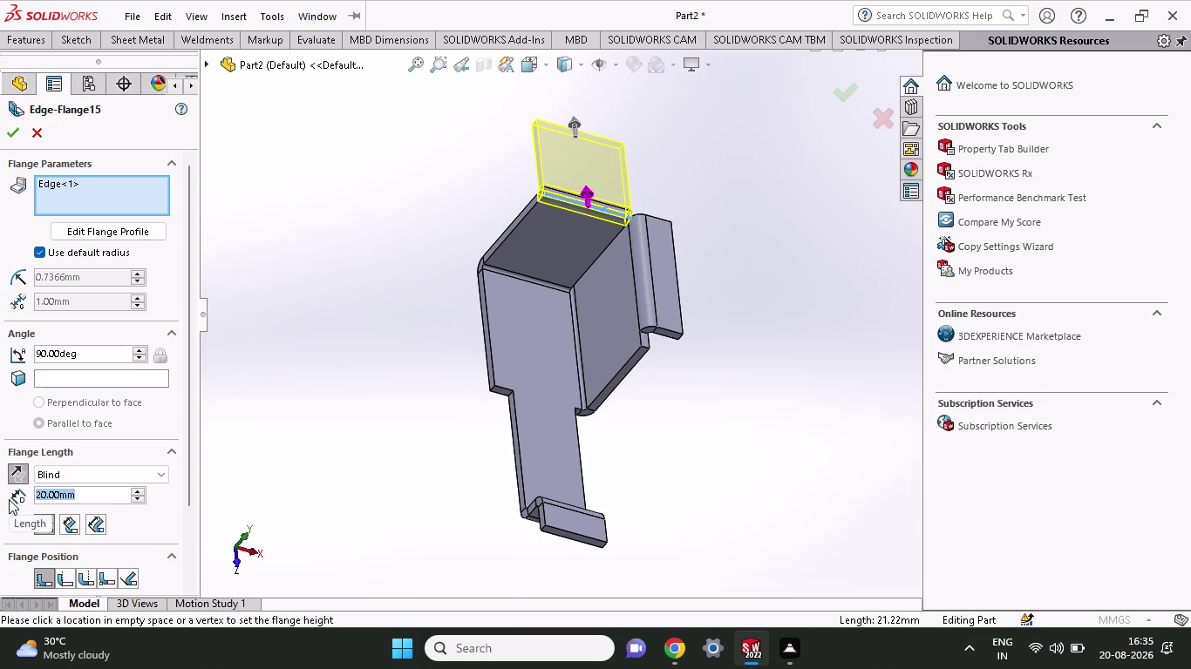
text(8.96)
key(Return)
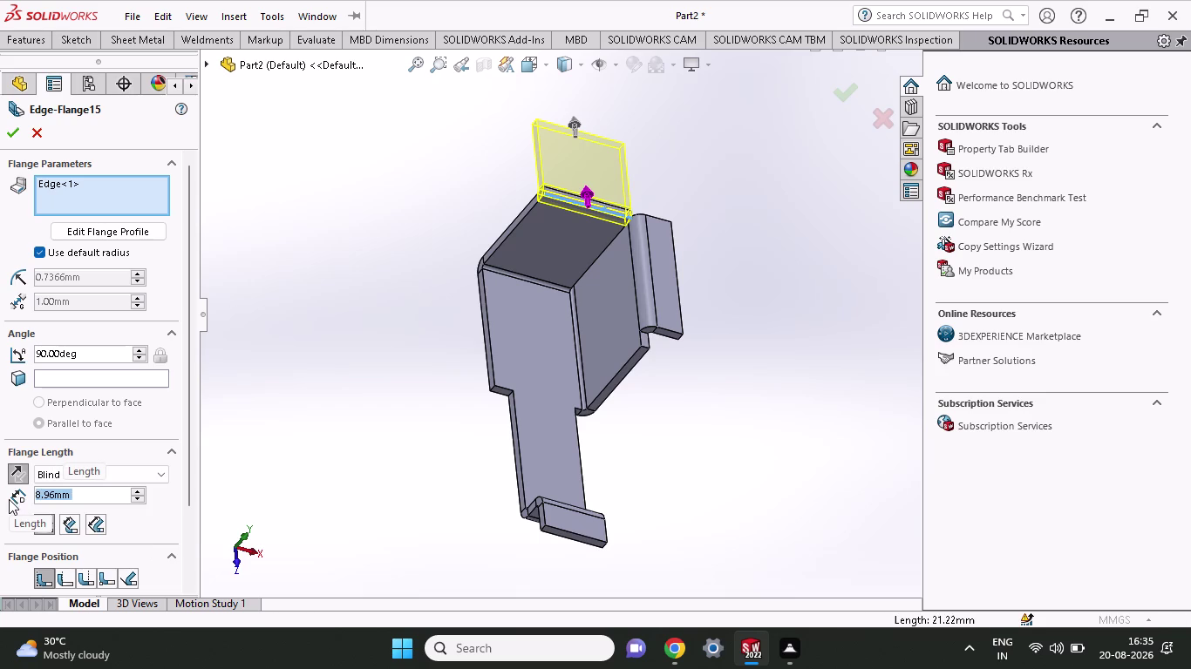
click(20, 136)
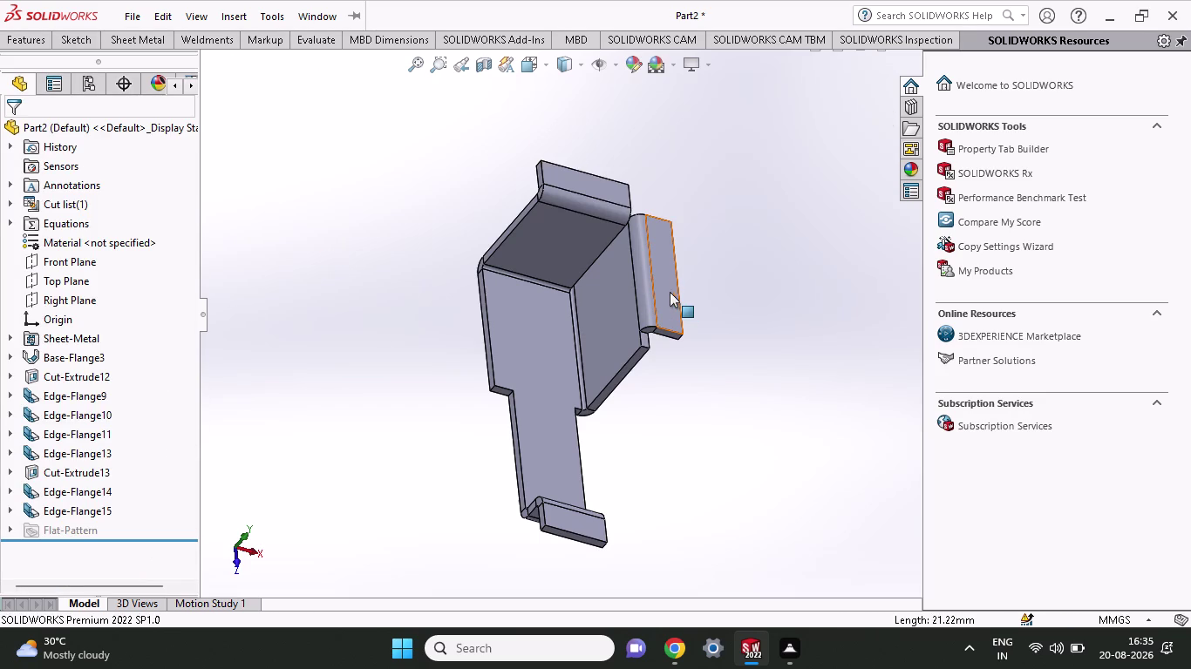
Open Sketch79 on Edge-Flange14's flat face, with Corner Rectangle selected.
middle_drag(702, 280, 778, 444)
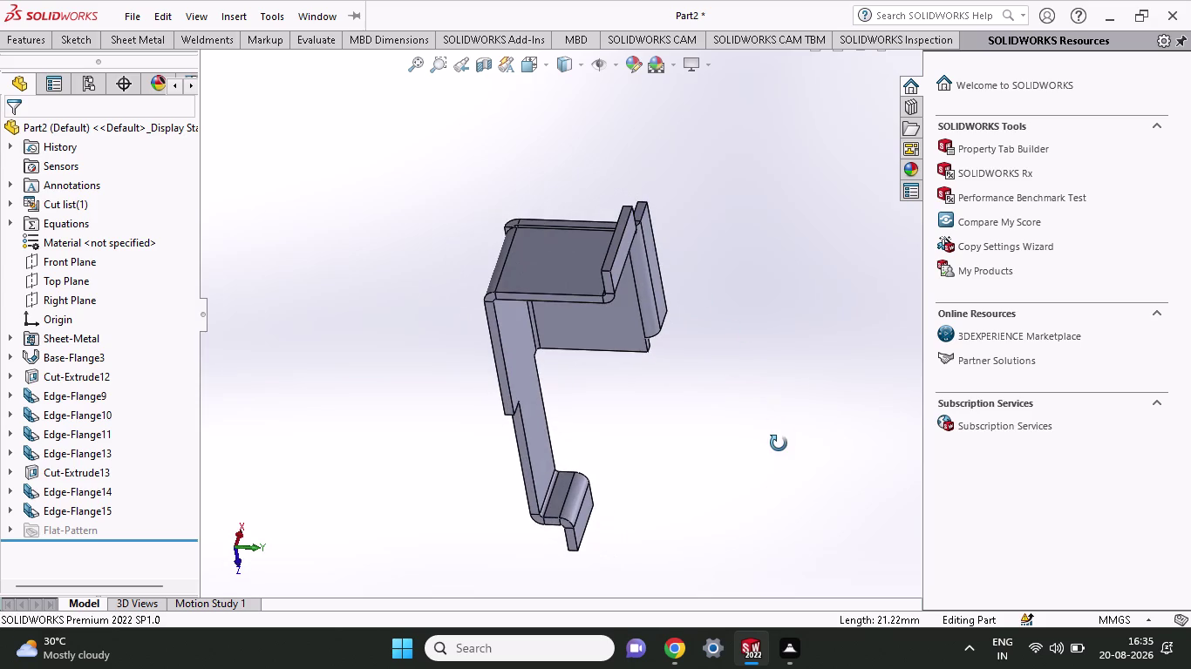
middle_drag(779, 444, 778, 567)
click(552, 384)
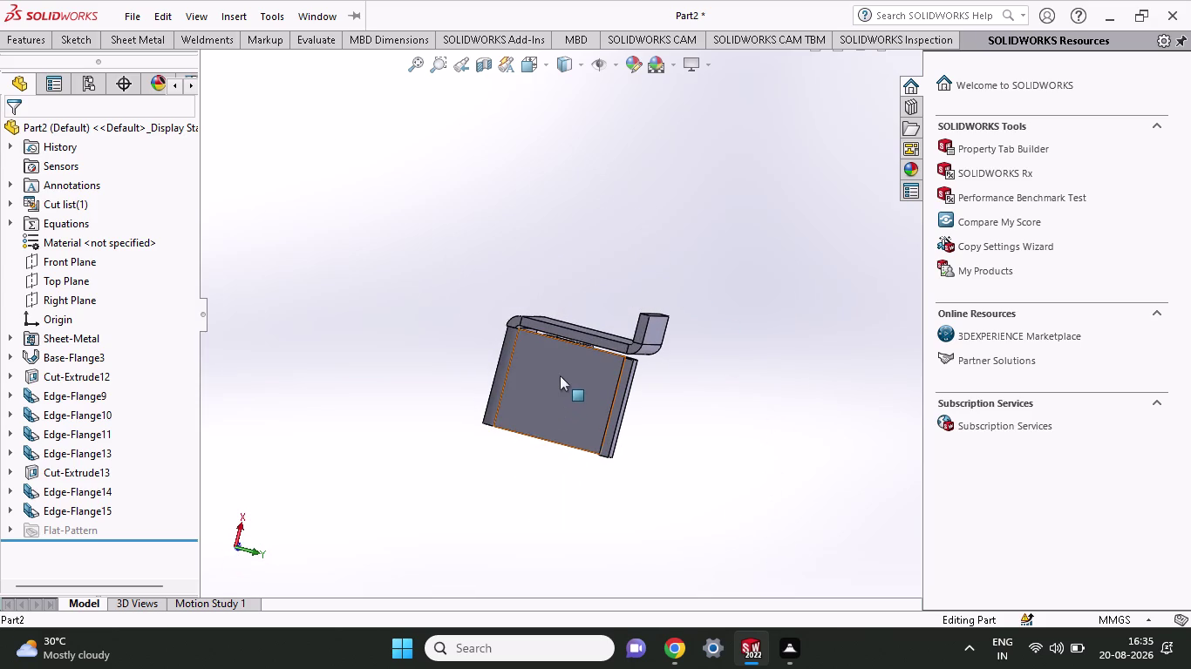
click(632, 328)
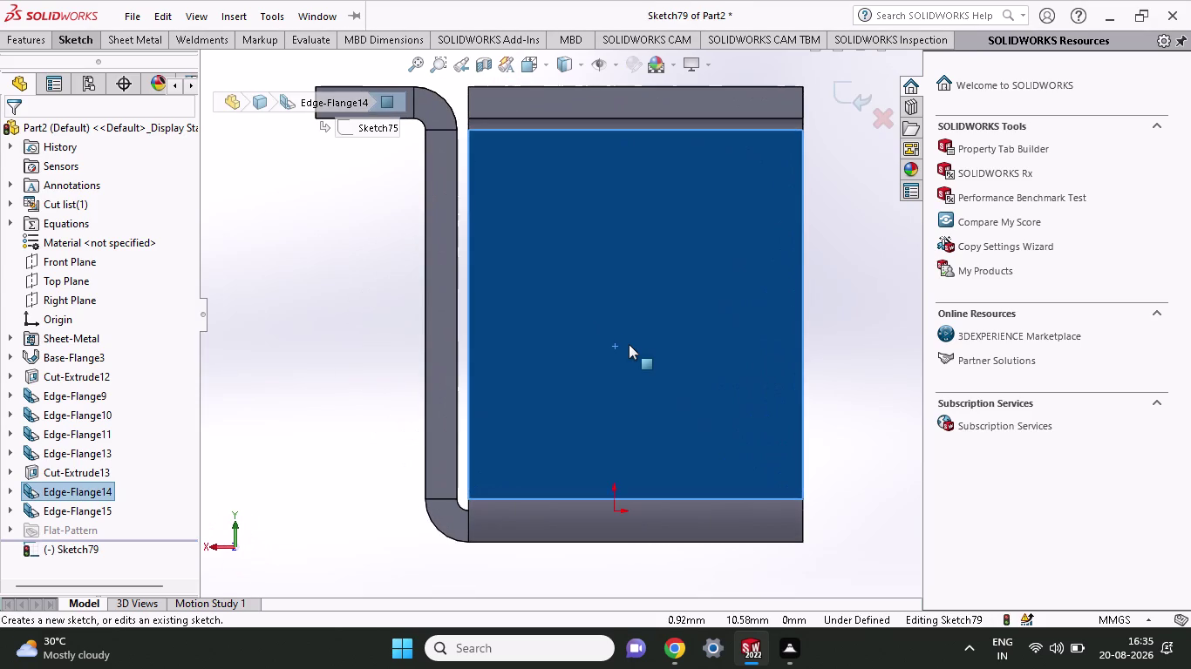
click(73, 42)
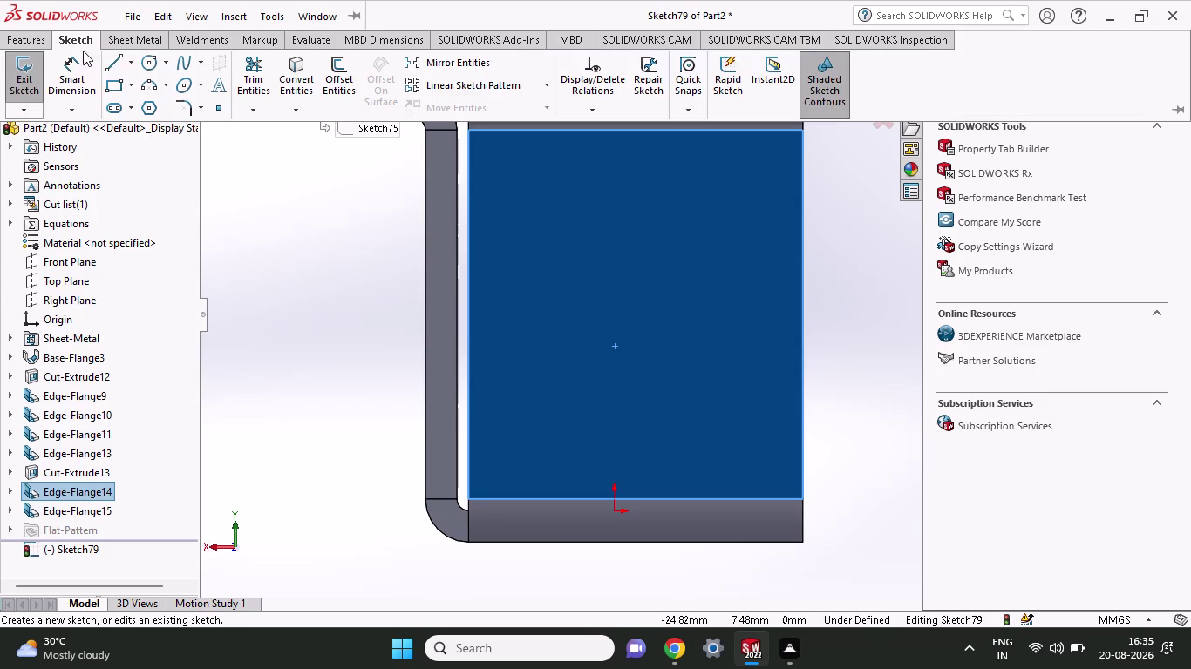
click(118, 85)
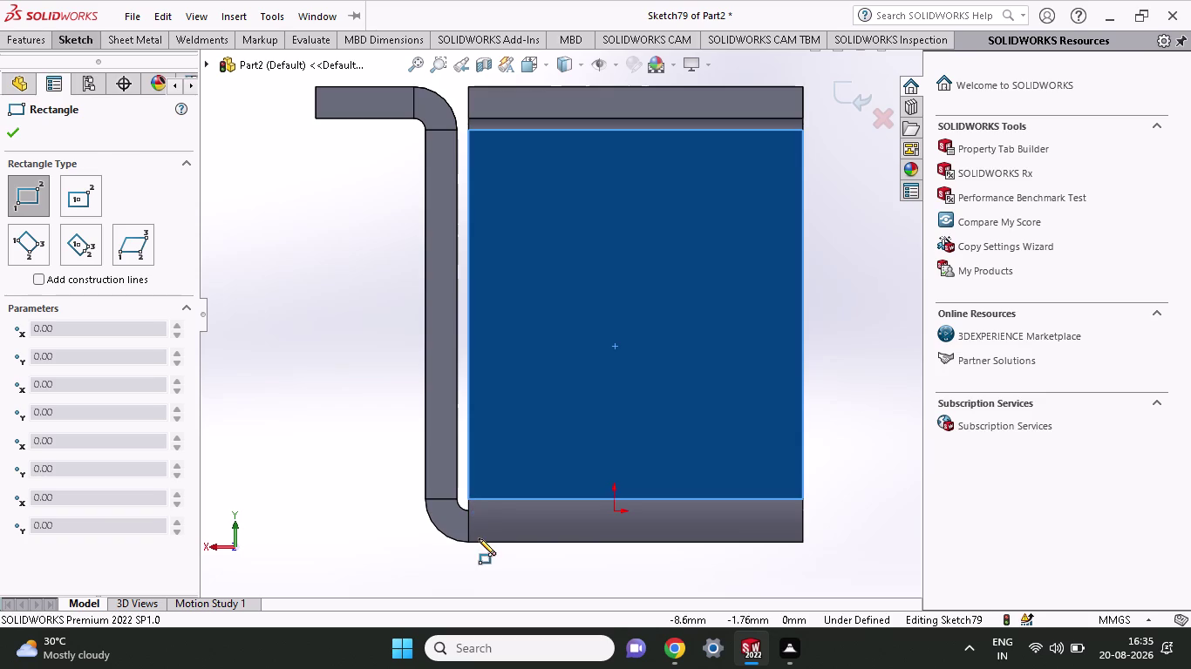
Draw a rectangle from the face's lower left to its top edge.
click(468, 495)
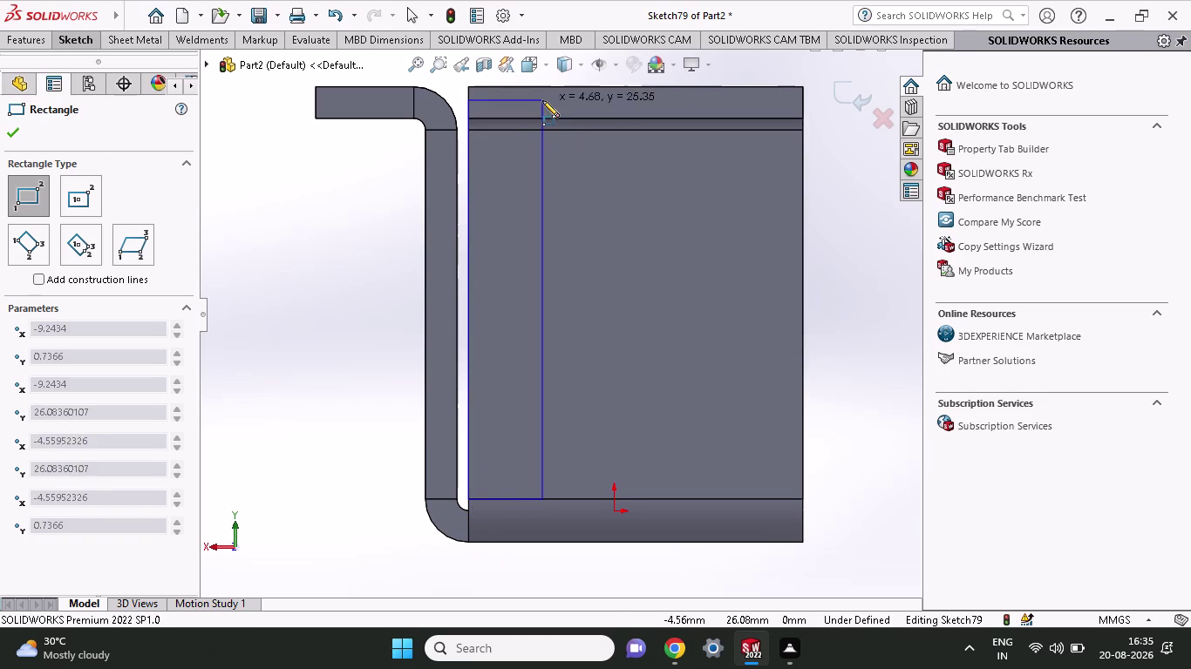
click(532, 85)
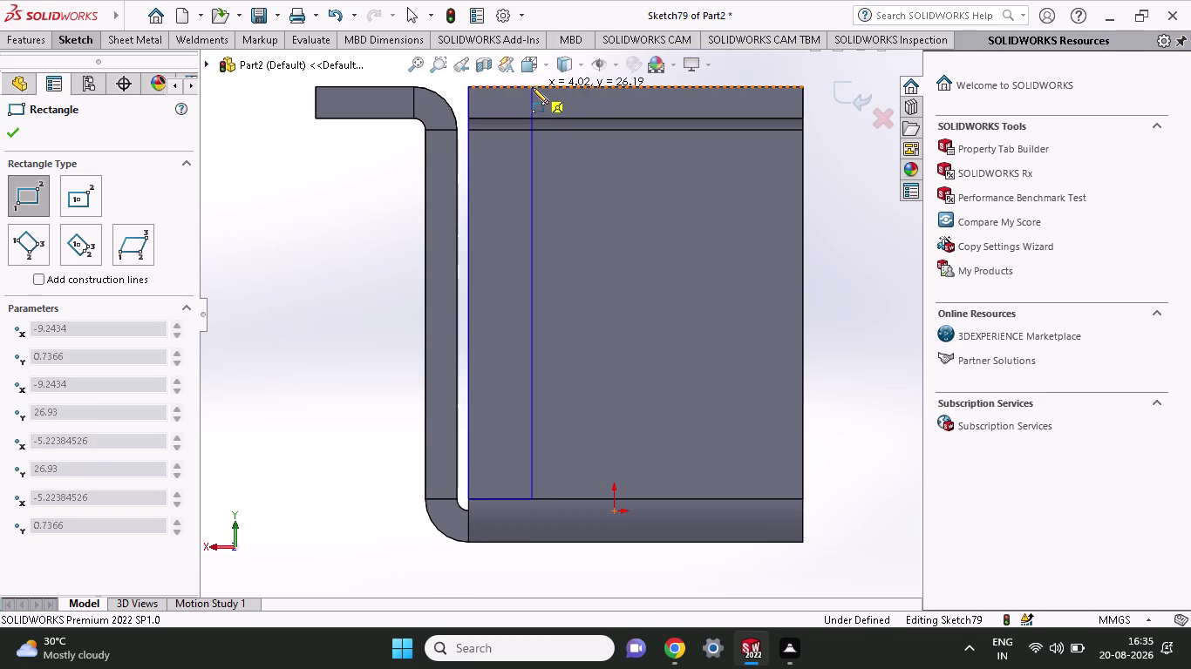
click(71, 37)
click(74, 83)
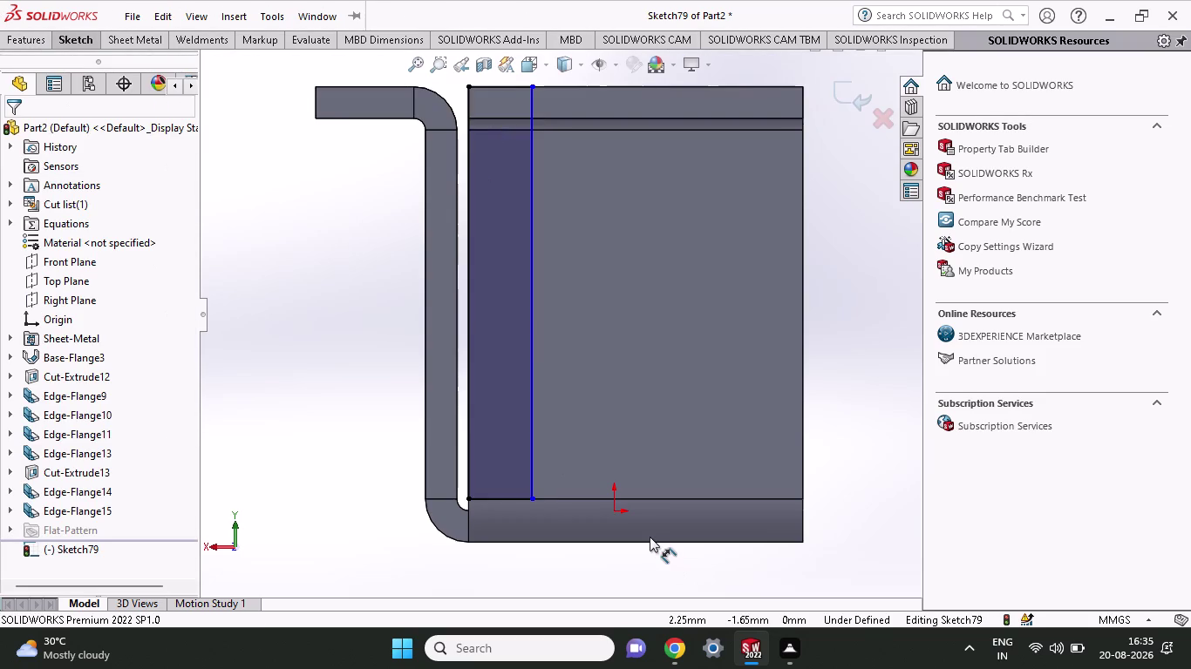
Dimension the rectangle's inner side 13 mm from the right corner.
click(531, 497)
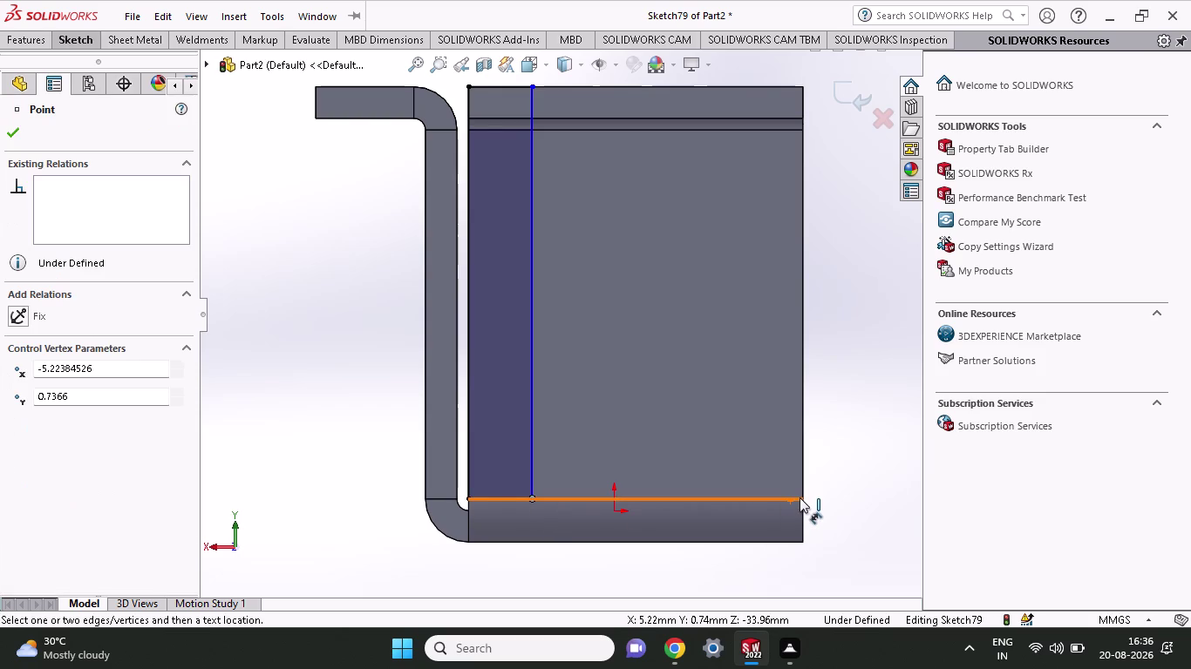
click(801, 499)
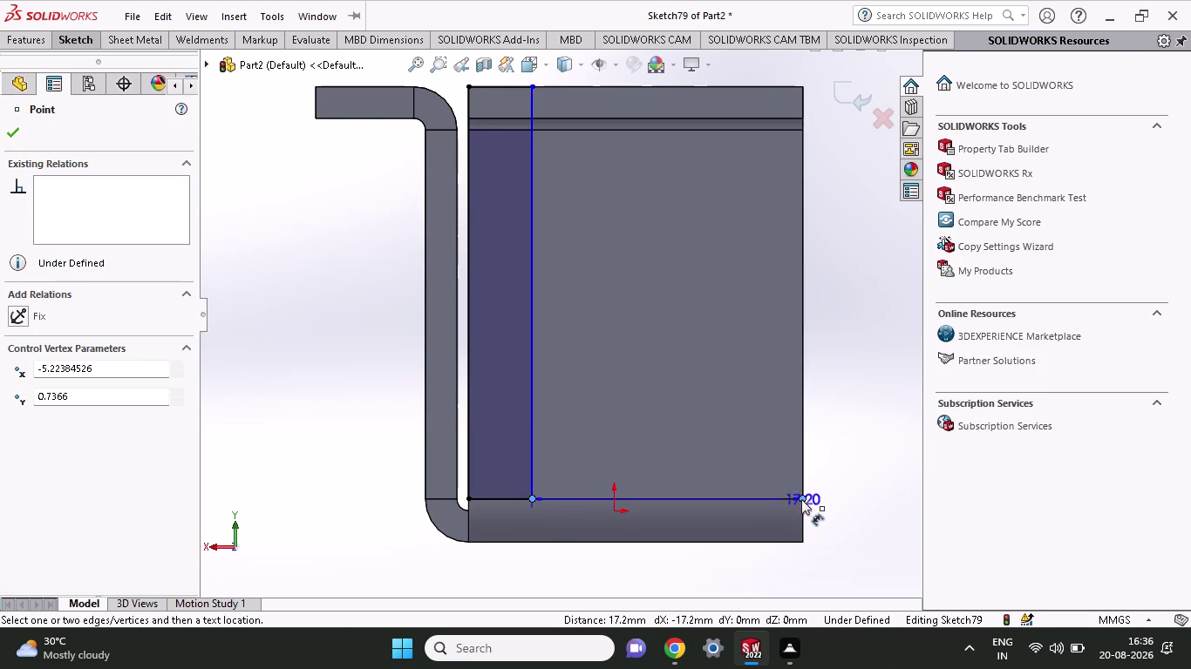
click(752, 572)
text(13)
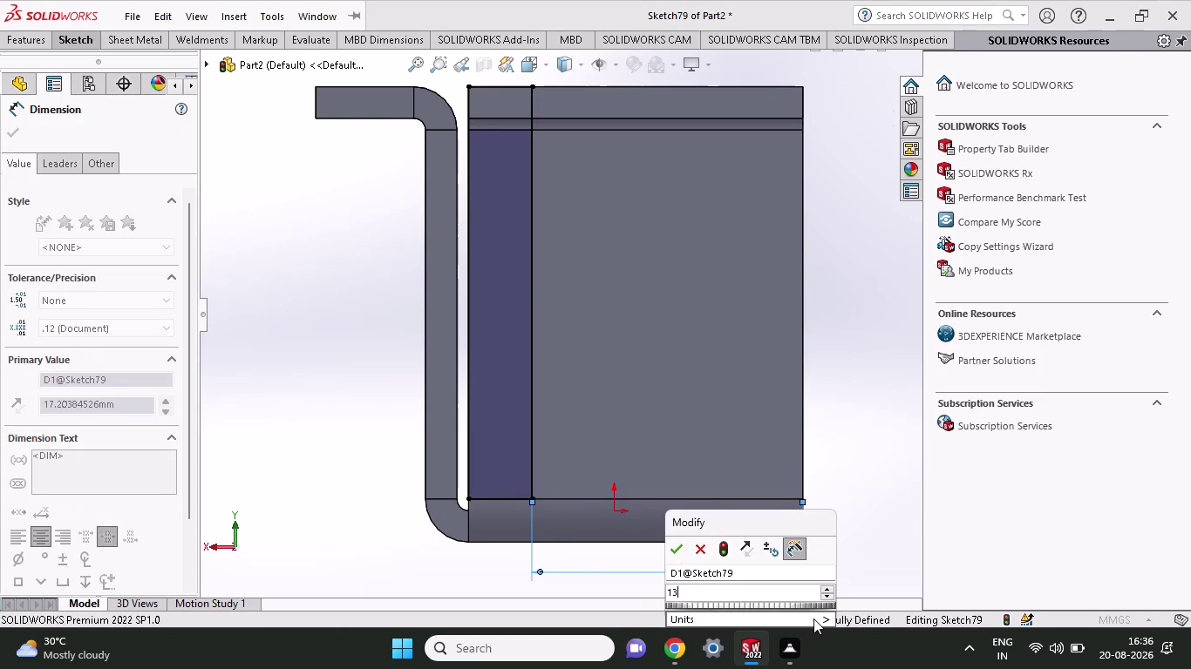
key(Return)
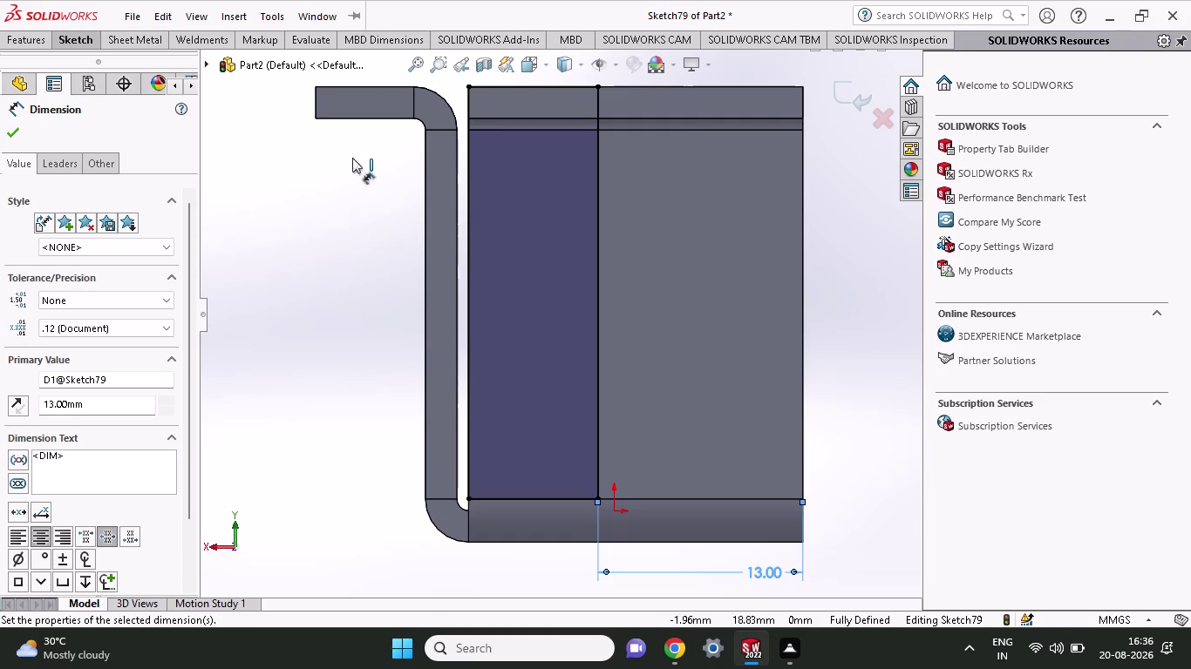
click(11, 136)
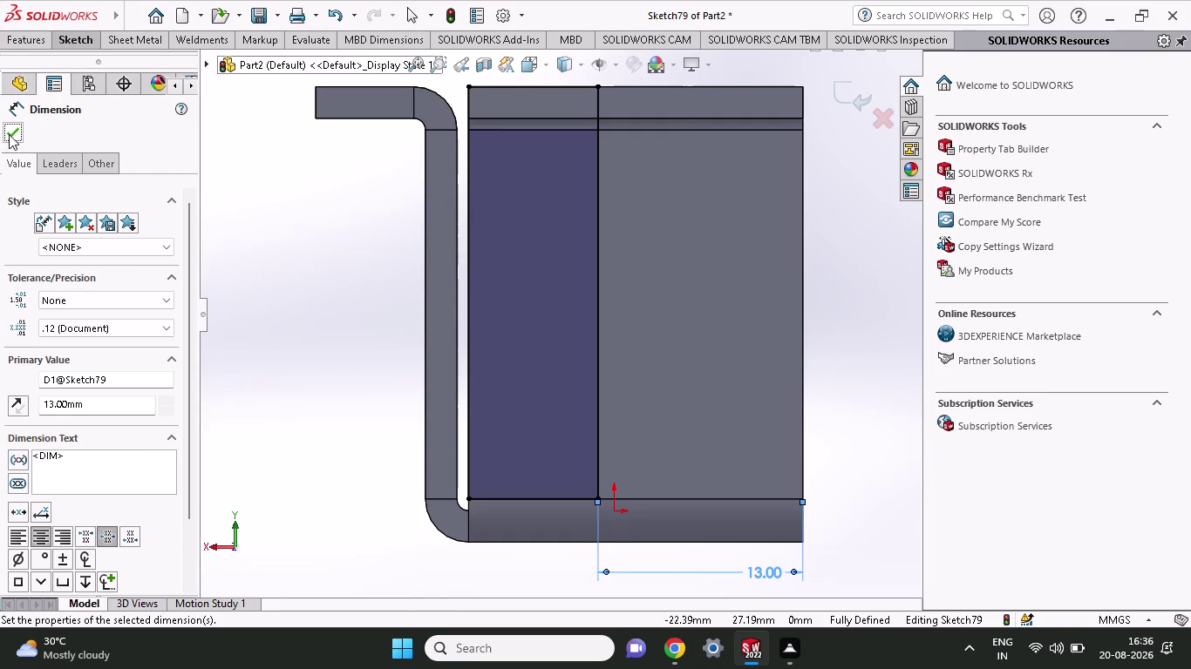
click(9, 134)
click(7, 37)
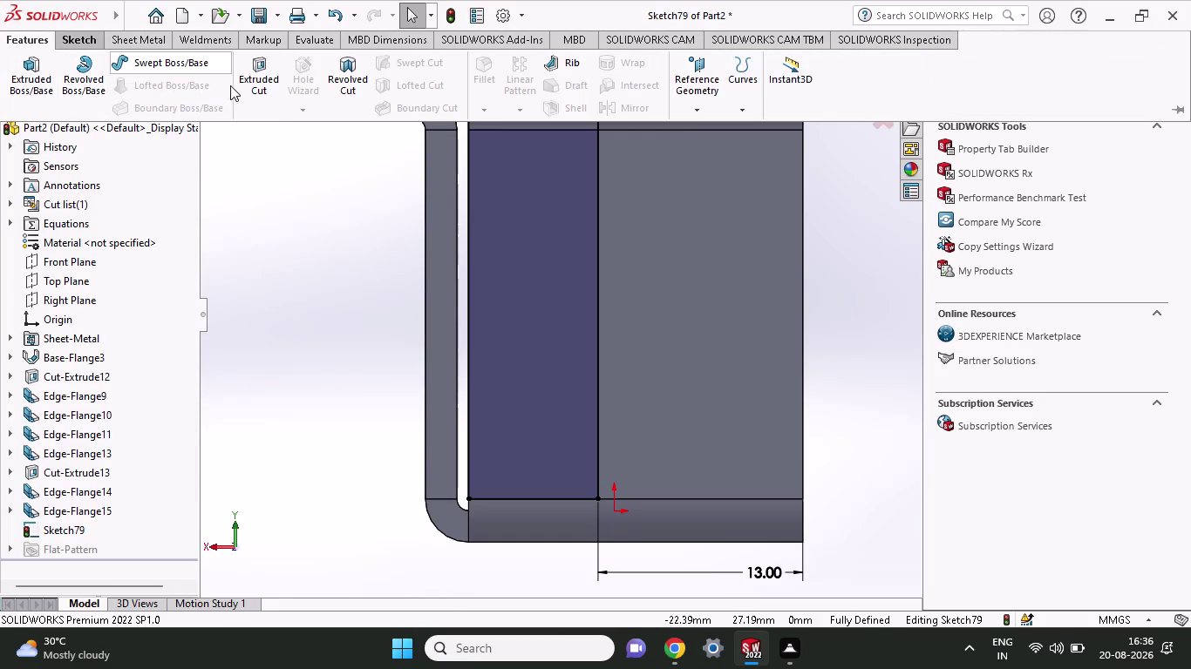
click(246, 83)
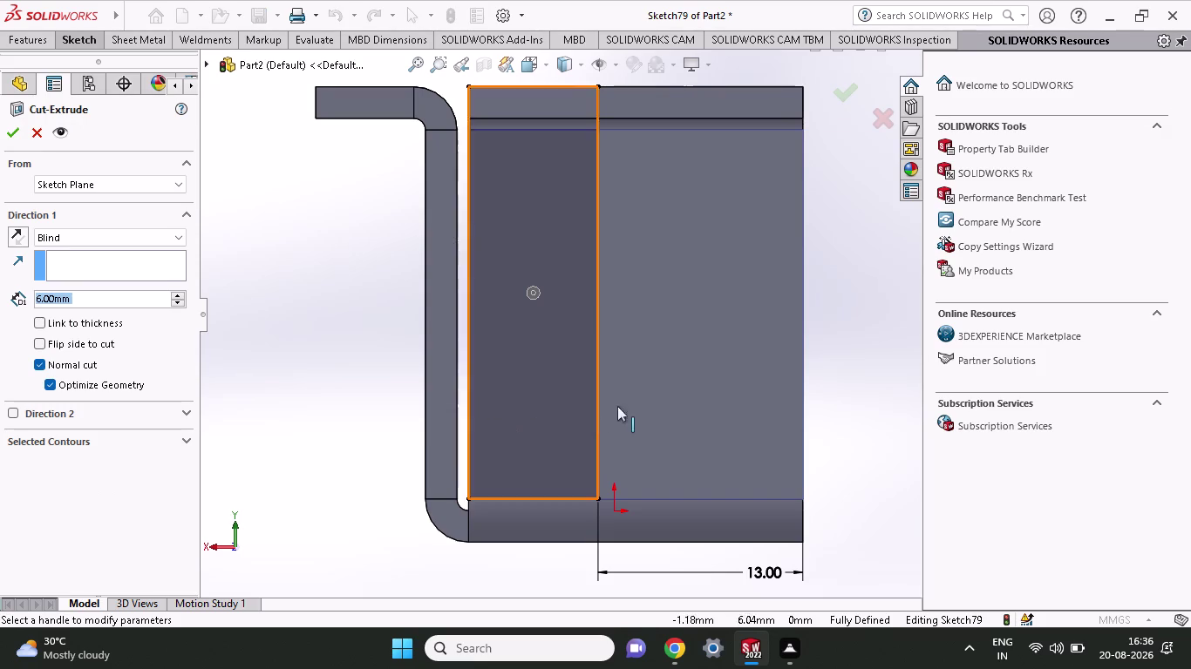
middle_drag(655, 396, 609, 436)
scroll(up, 3)
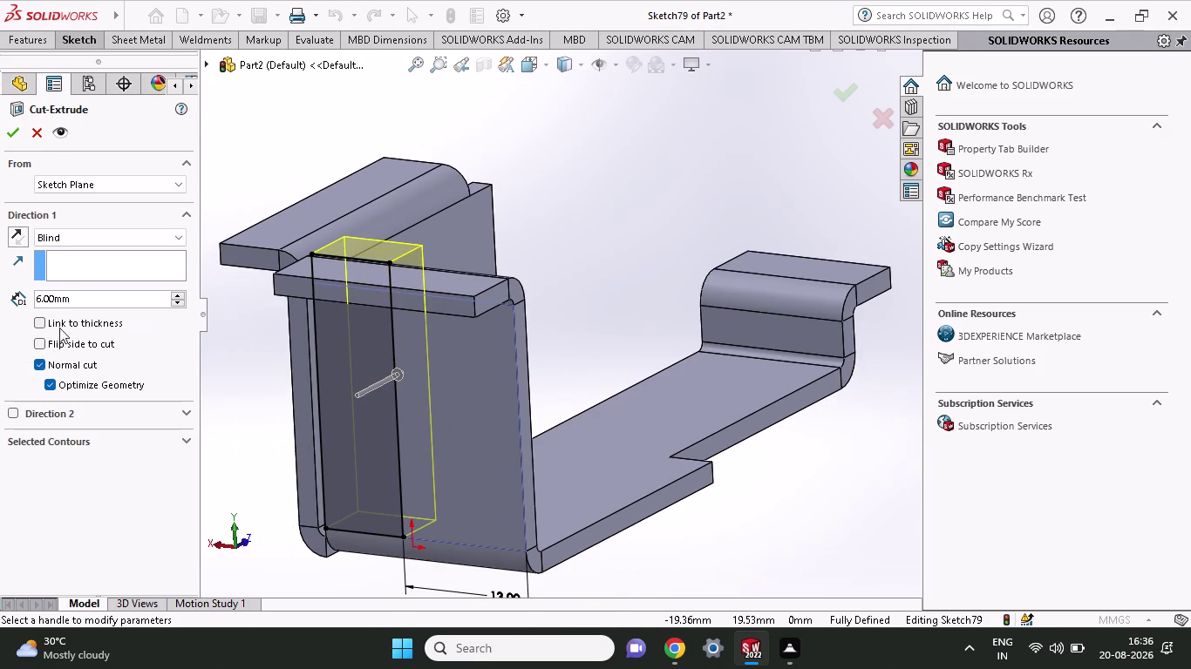
click(20, 412)
click(15, 414)
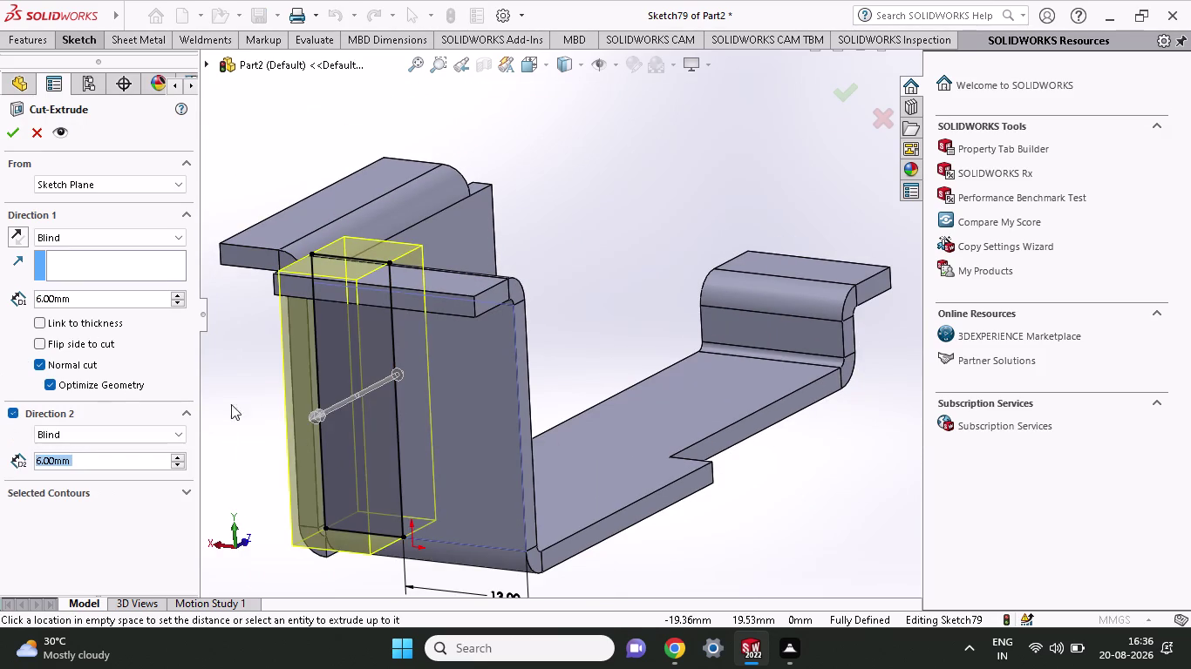
middle_drag(212, 417, 185, 429)
scroll(up, 3)
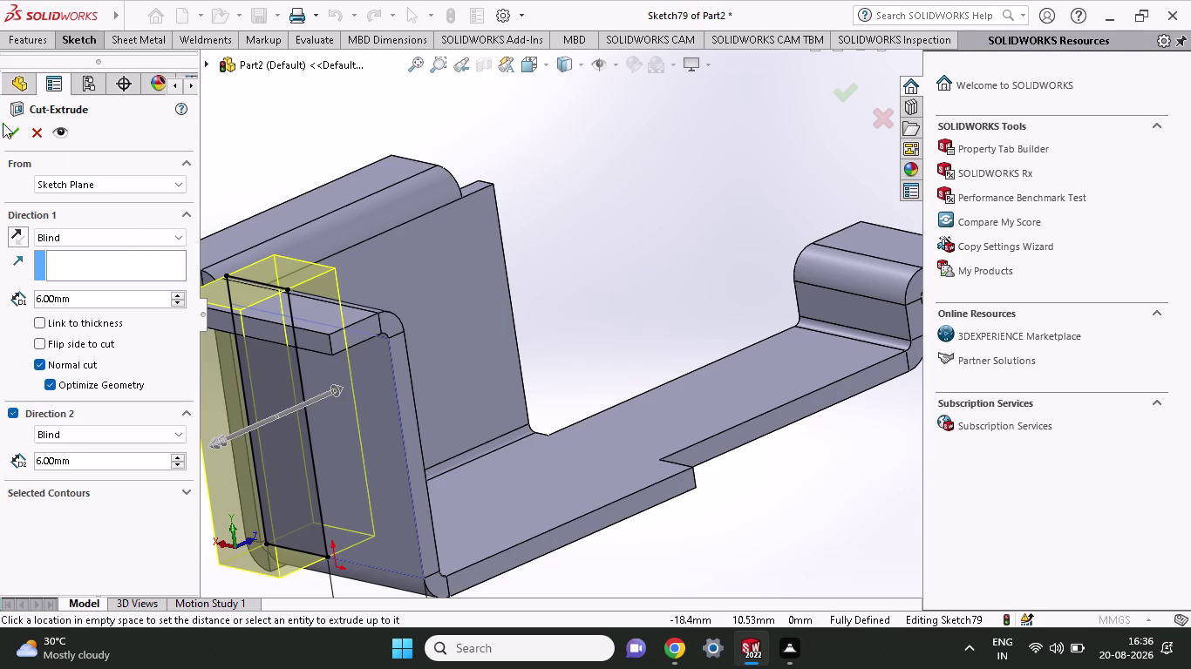
click(11, 137)
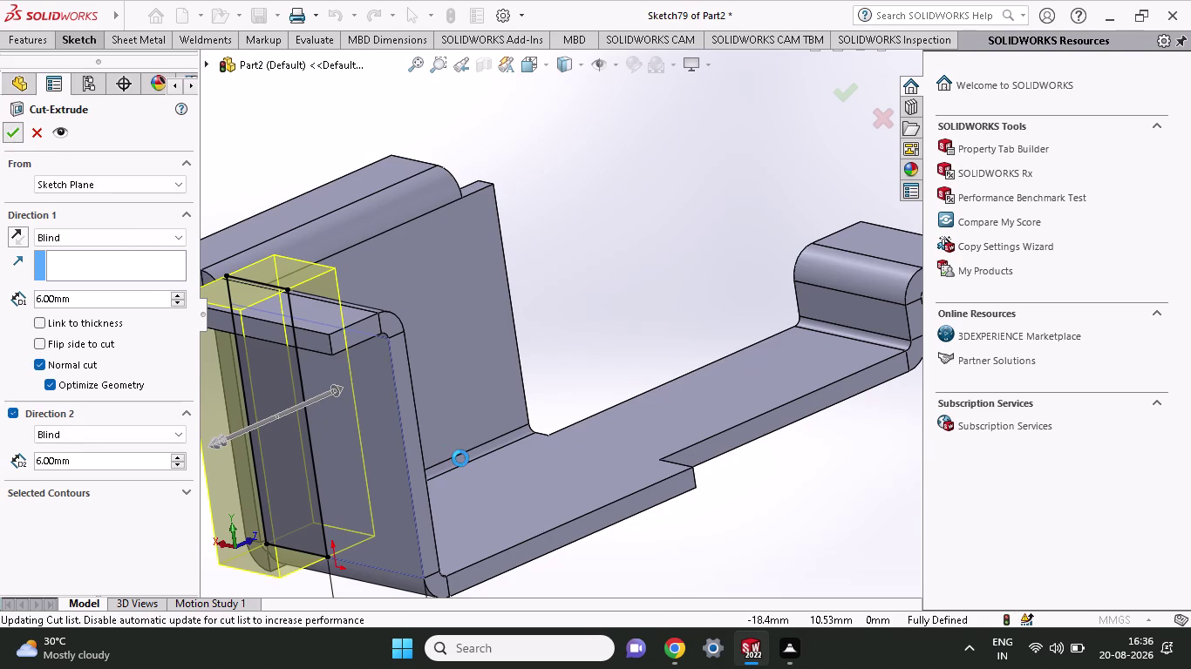
middle_drag(523, 505, 564, 527)
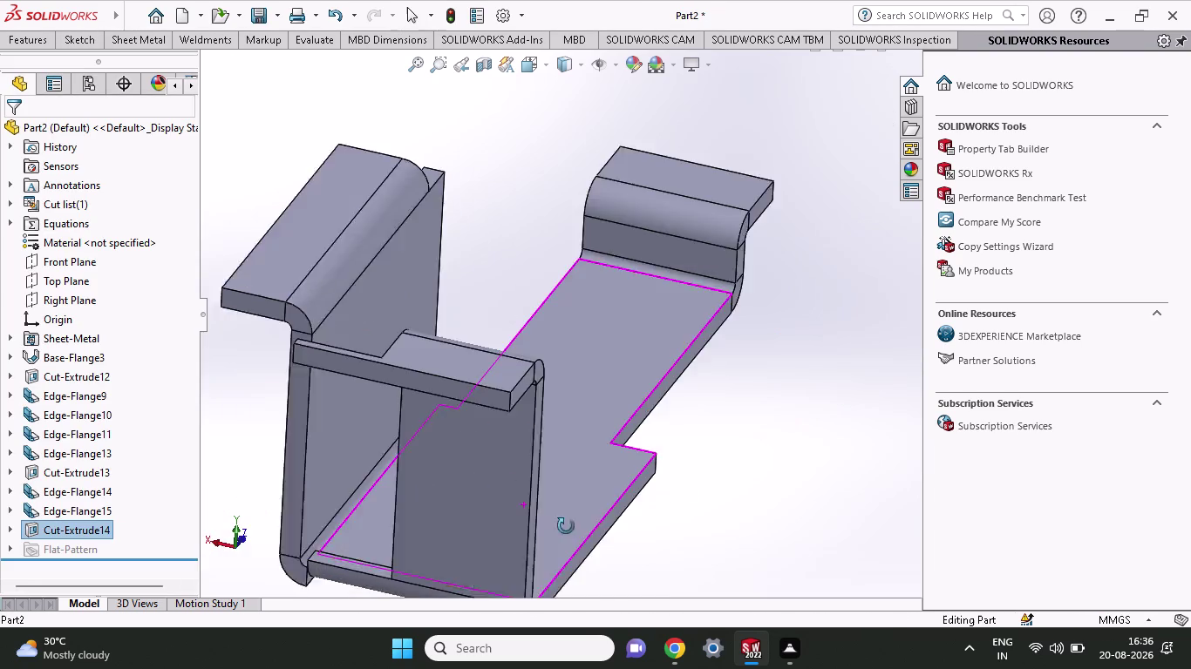
middle_drag(565, 526, 591, 575)
scroll(up, 3)
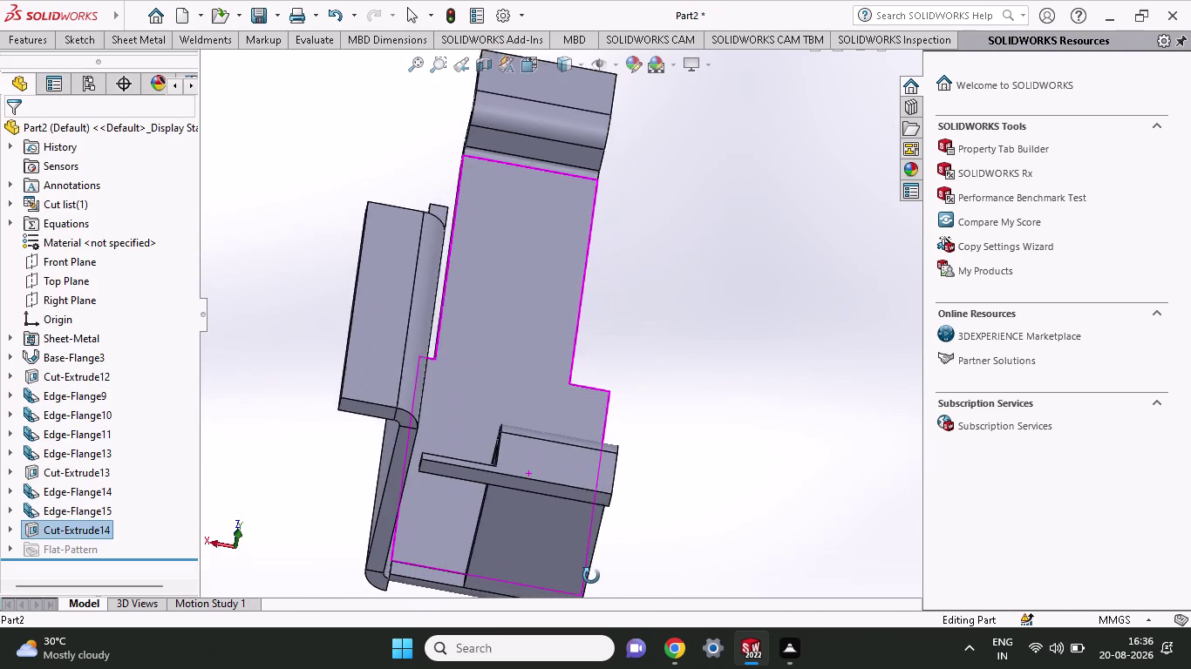
middle_drag(590, 575, 605, 505)
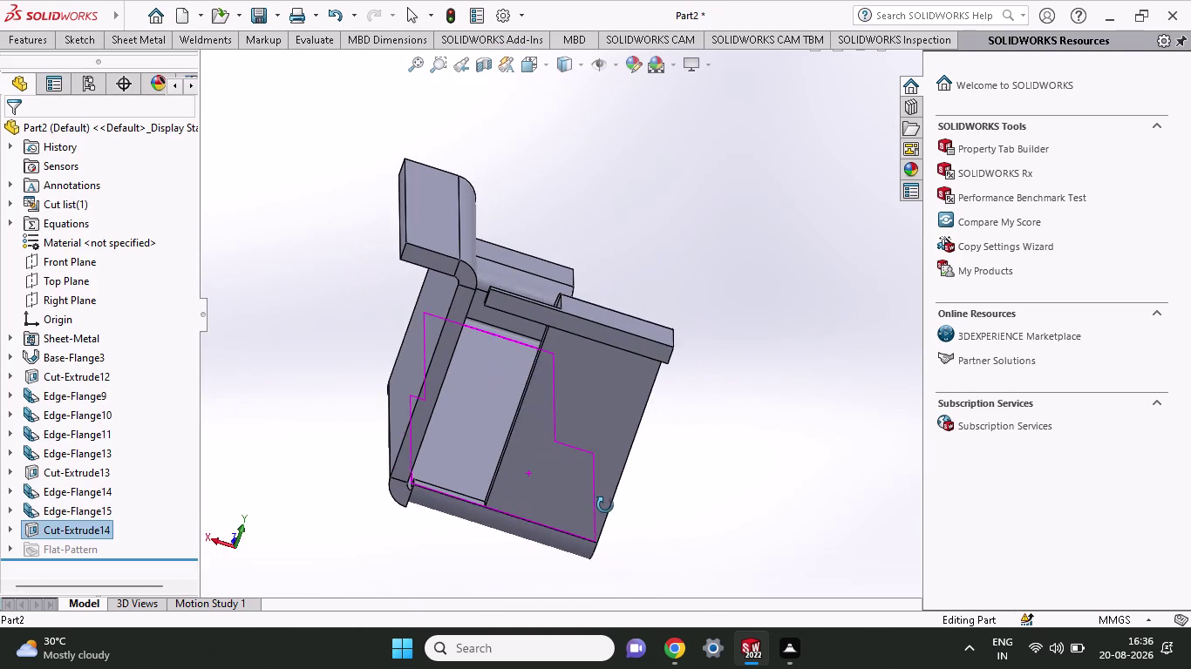
middle_drag(605, 506, 381, 660)
middle_drag(381, 660, 388, 668)
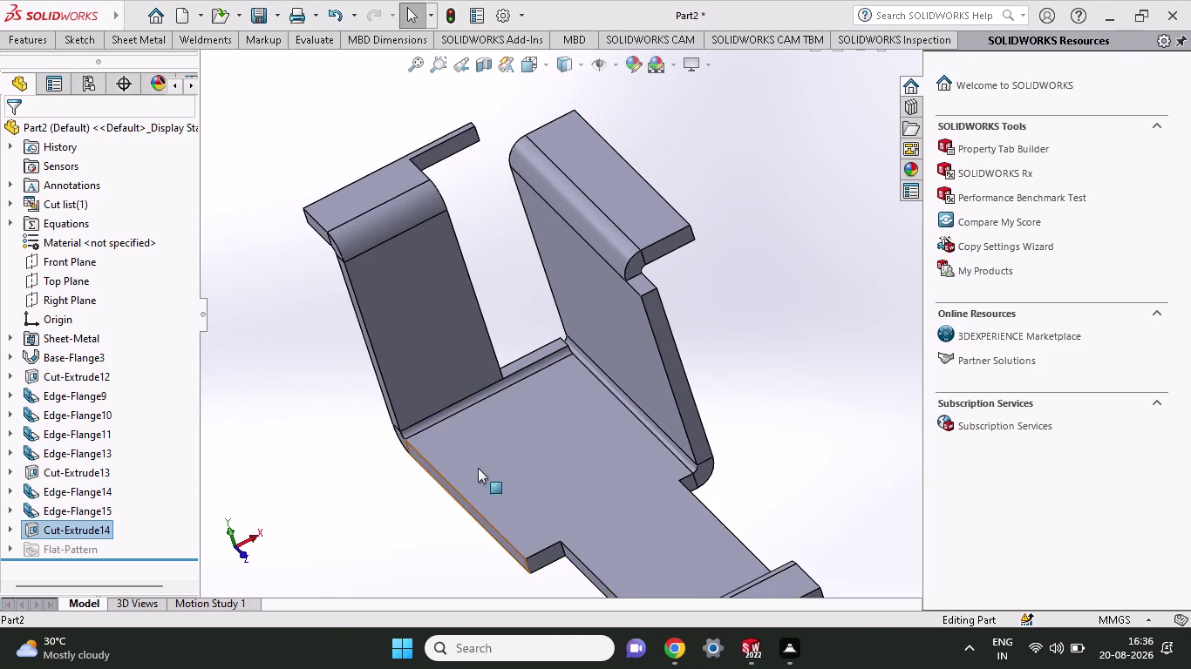
scroll(down, 3)
middle_drag(518, 386, 627, 366)
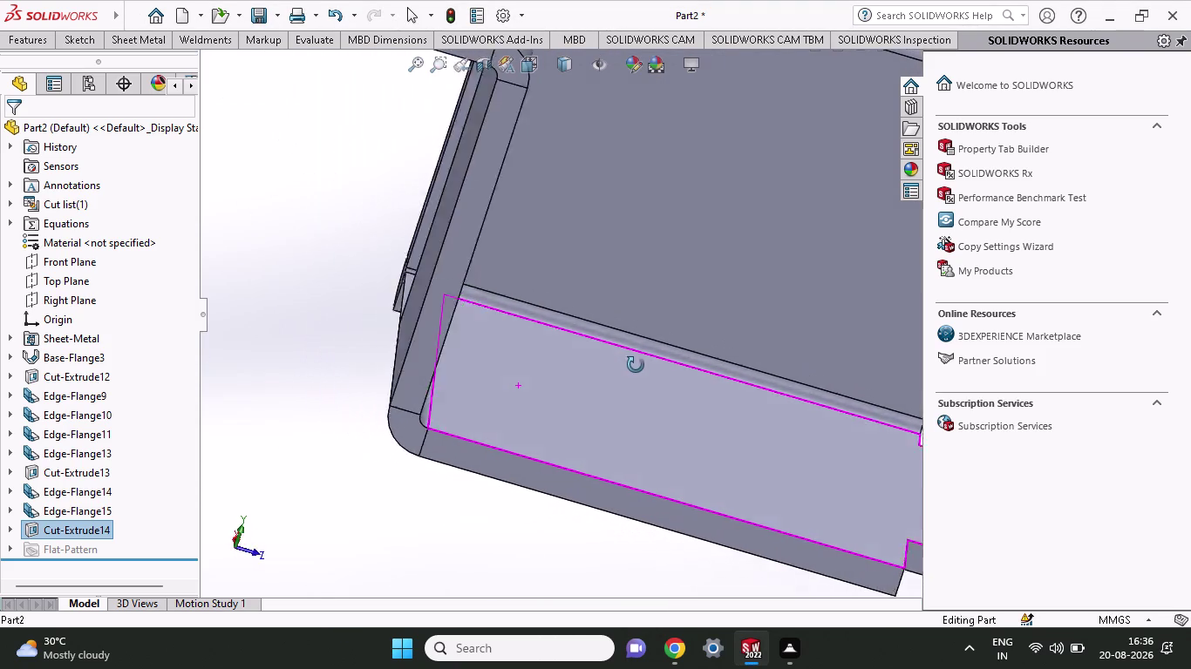
middle_drag(627, 366, 623, 355)
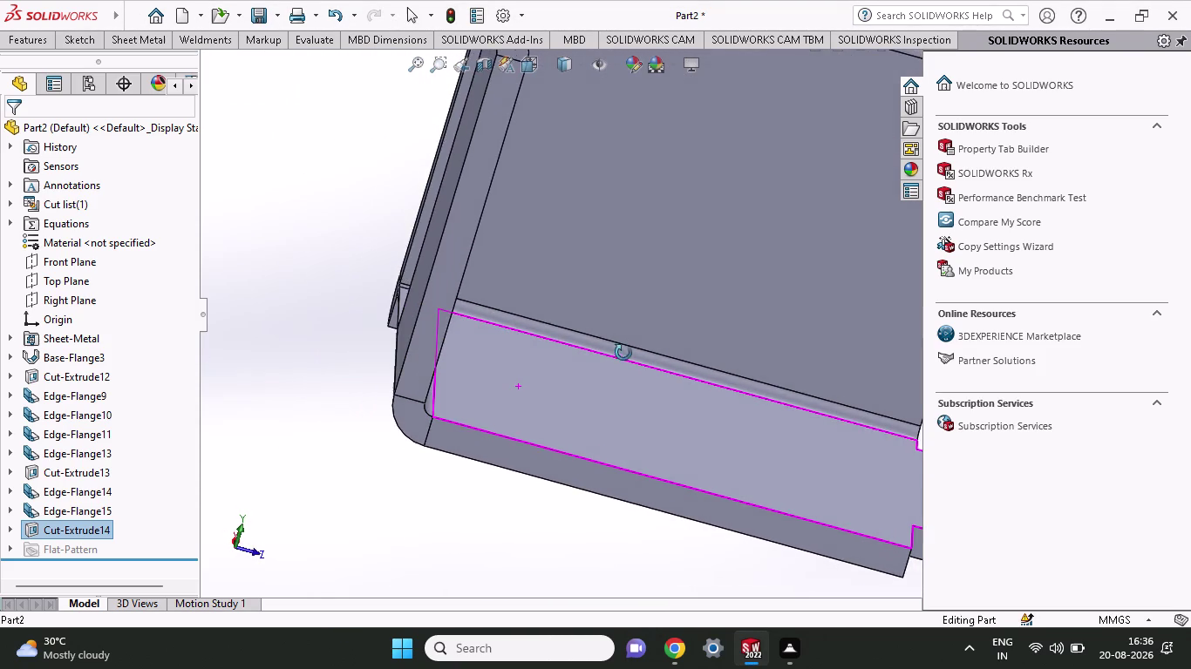
middle_drag(623, 355, 622, 344)
middle_drag(607, 333, 513, 326)
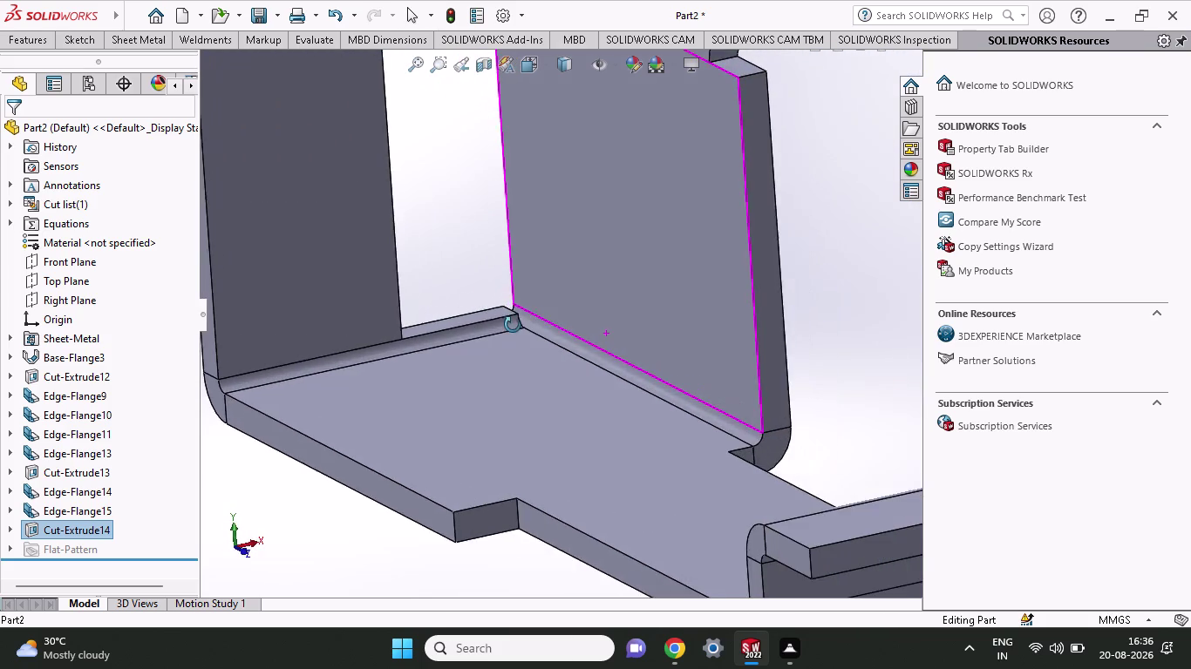
middle_drag(513, 325, 472, 304)
click(435, 325)
Sketch a tall corner rectangle on the upright flange face.
click(511, 278)
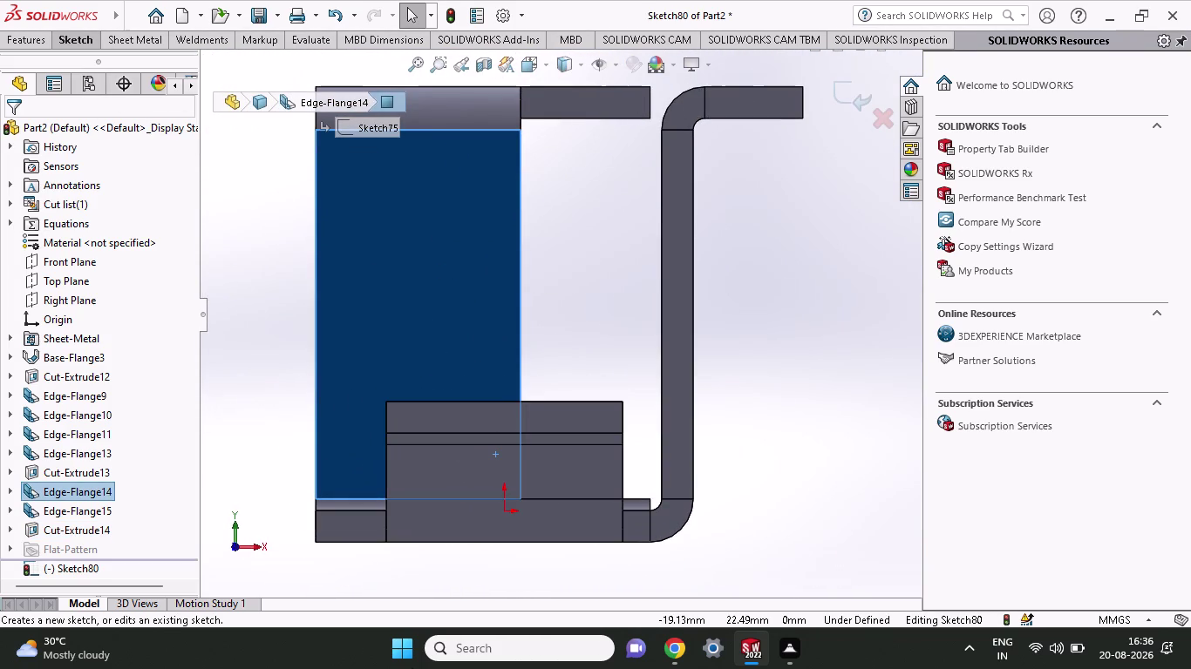
click(76, 35)
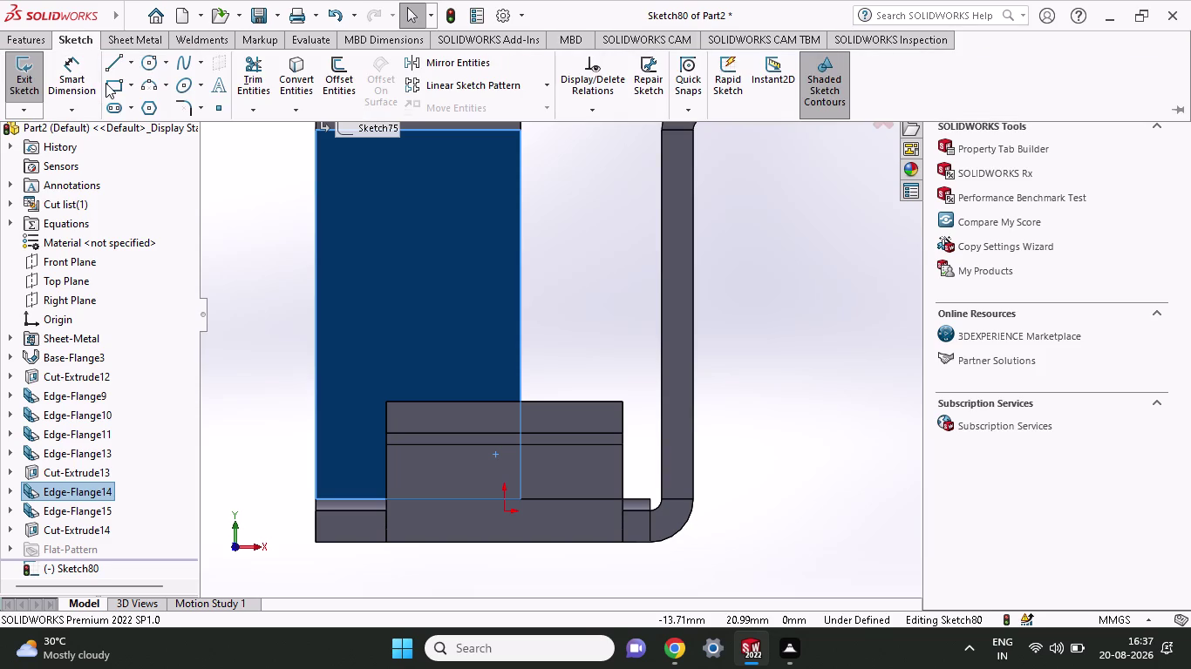
click(105, 82)
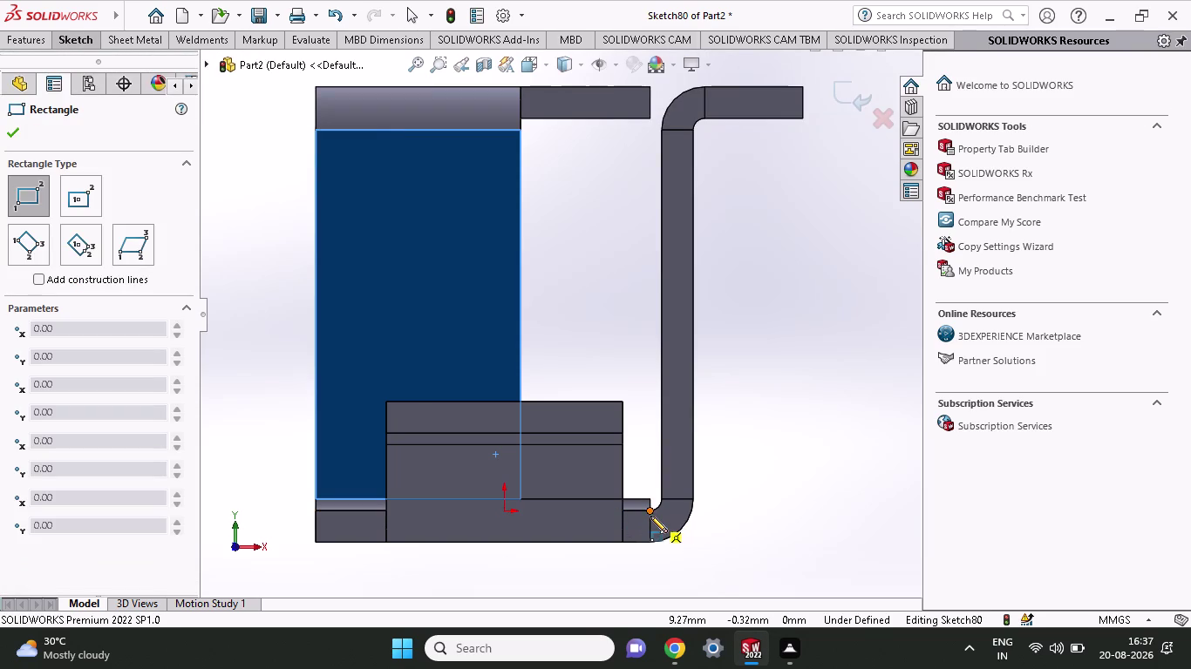
click(651, 513)
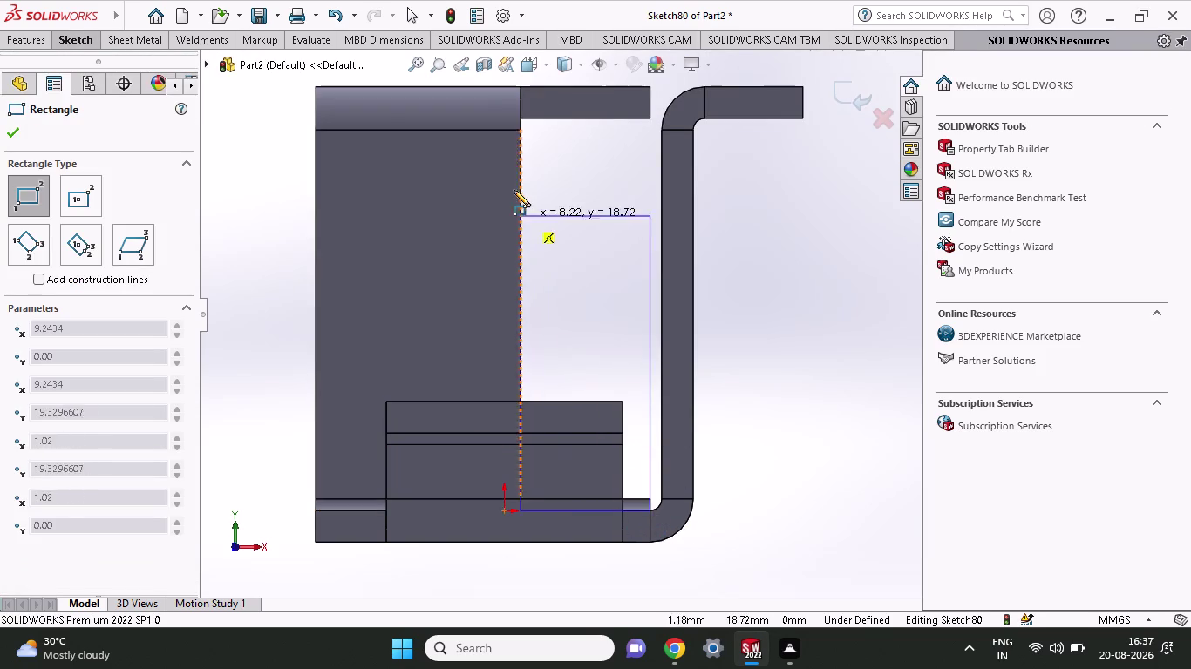
click(520, 78)
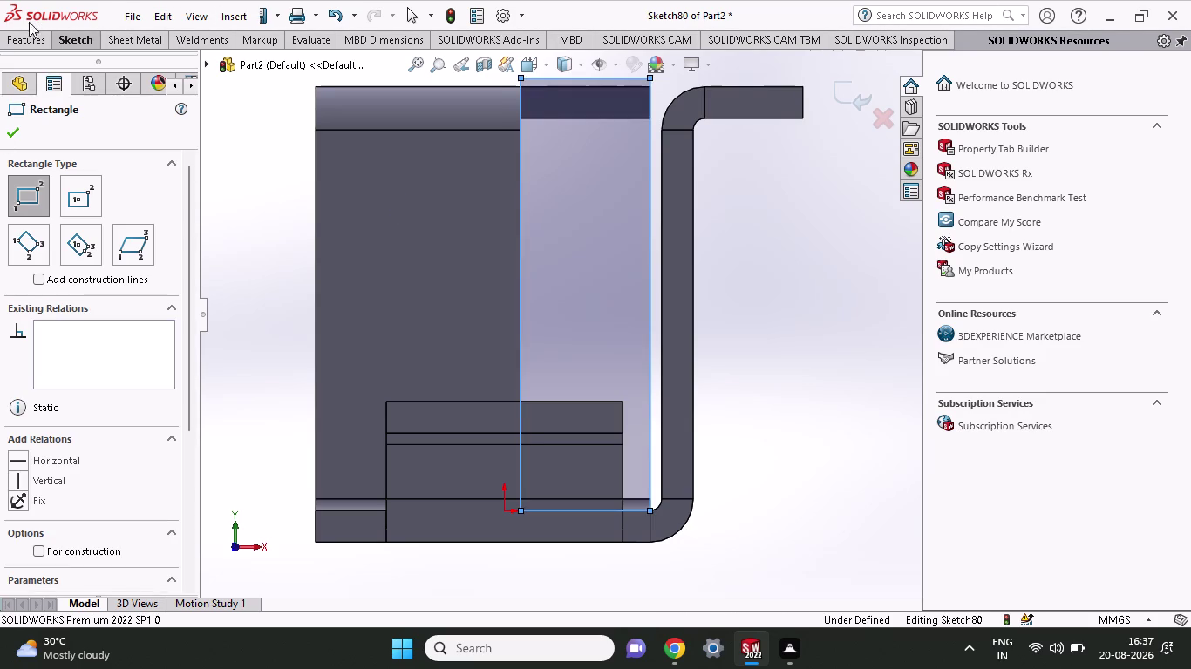
Extrude-cut the rectangle 6 mm blind in both directions as Cut-Extrude15.
click(29, 41)
click(278, 78)
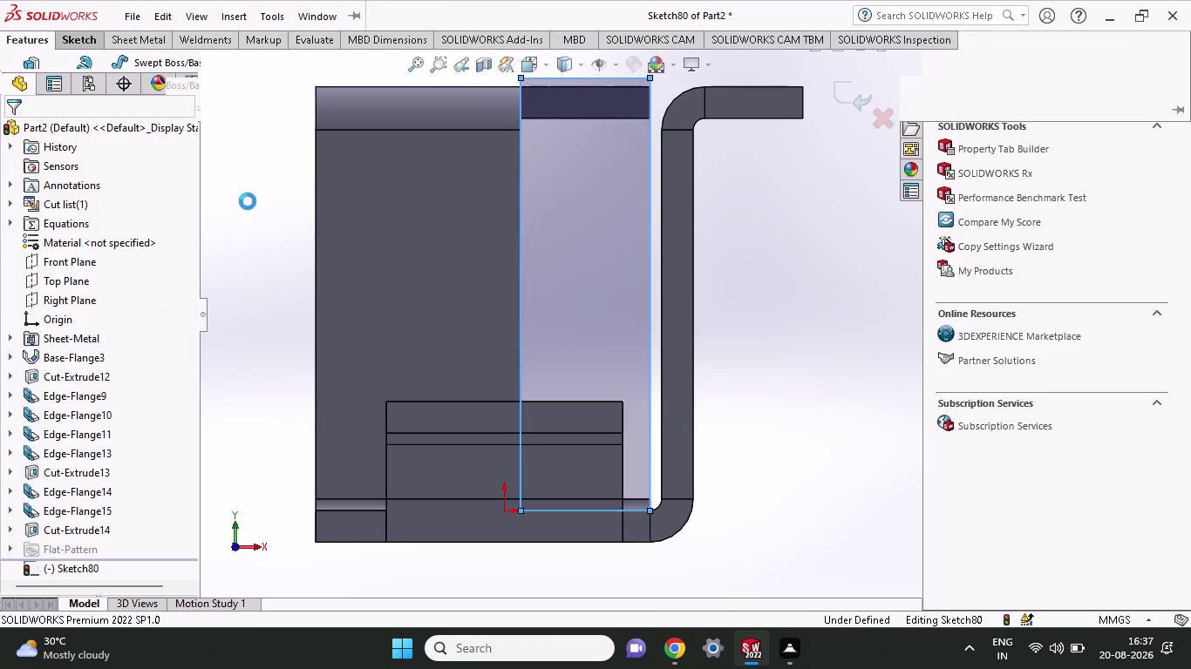
middle_drag(247, 238, 308, 292)
scroll(up, 3)
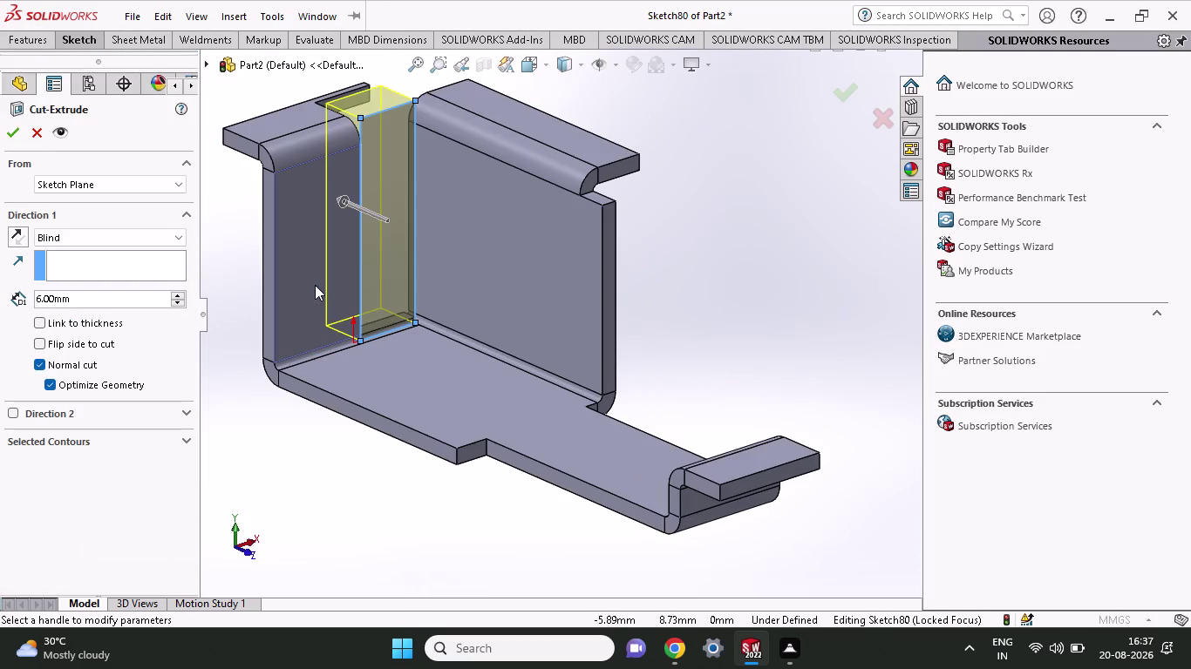
scroll(up, 3)
middle_drag(423, 250, 467, 357)
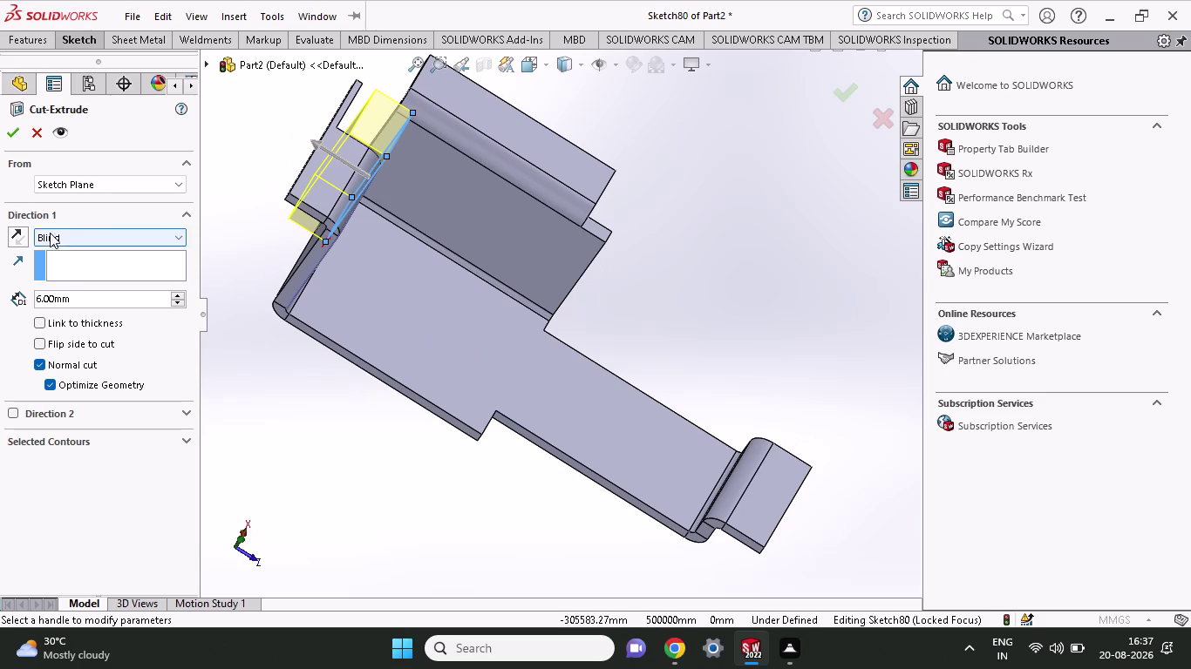
click(13, 416)
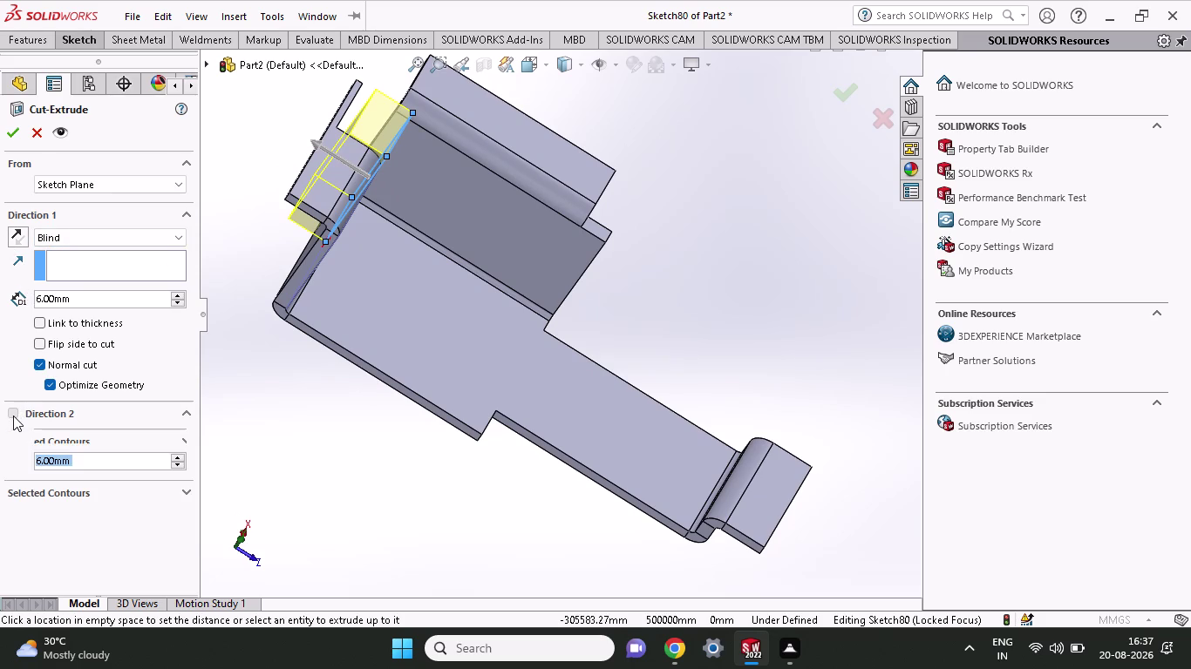
click(10, 134)
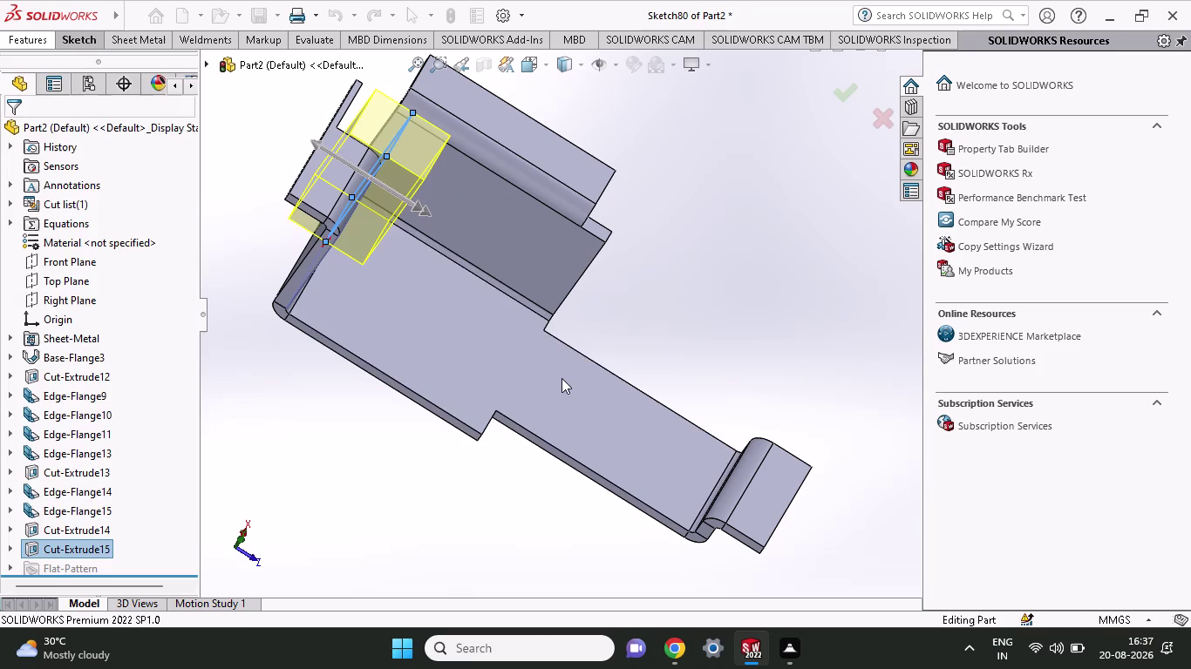
middle_drag(646, 320, 567, 237)
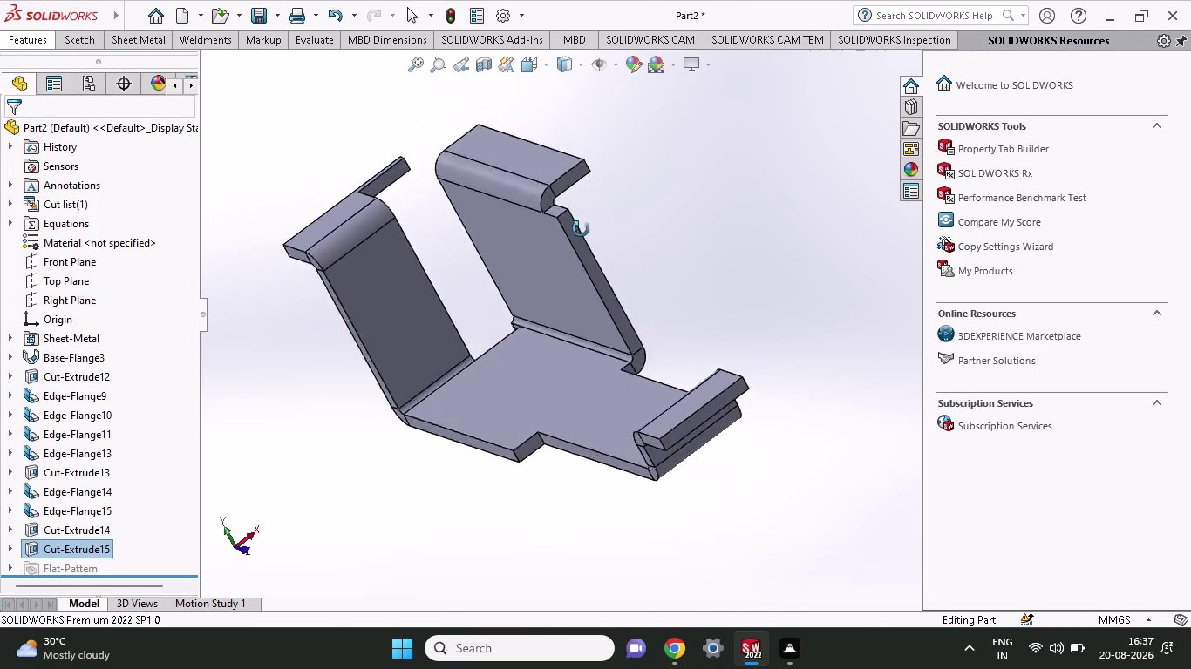
middle_drag(567, 237, 621, 294)
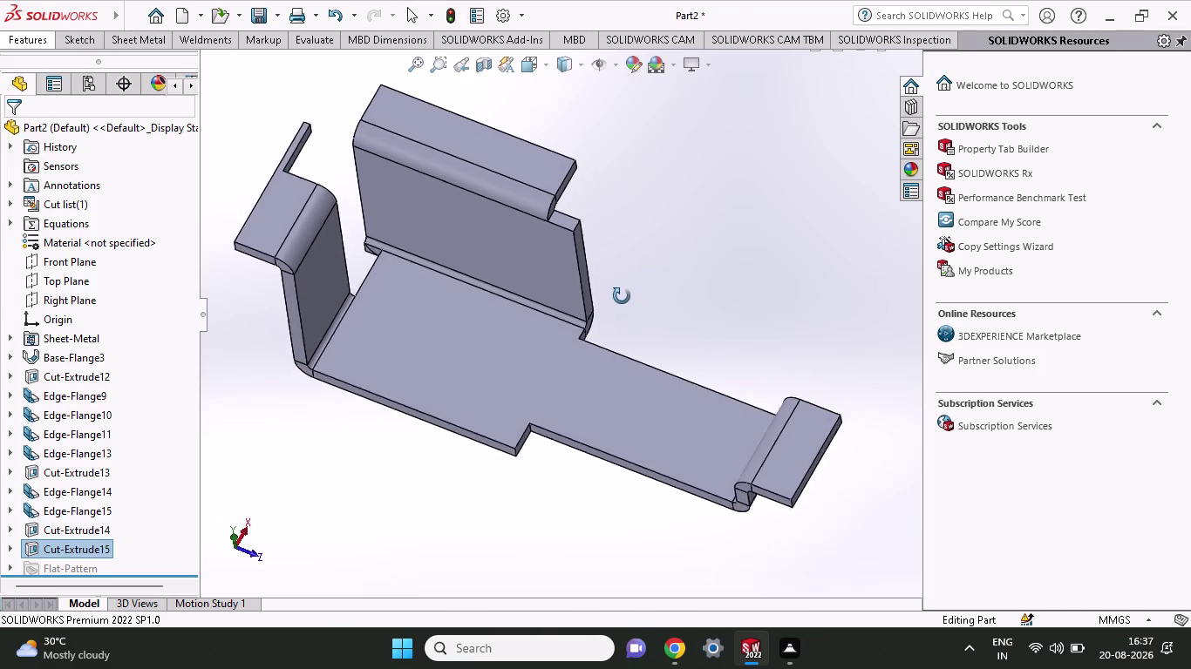
middle_drag(622, 293, 621, 310)
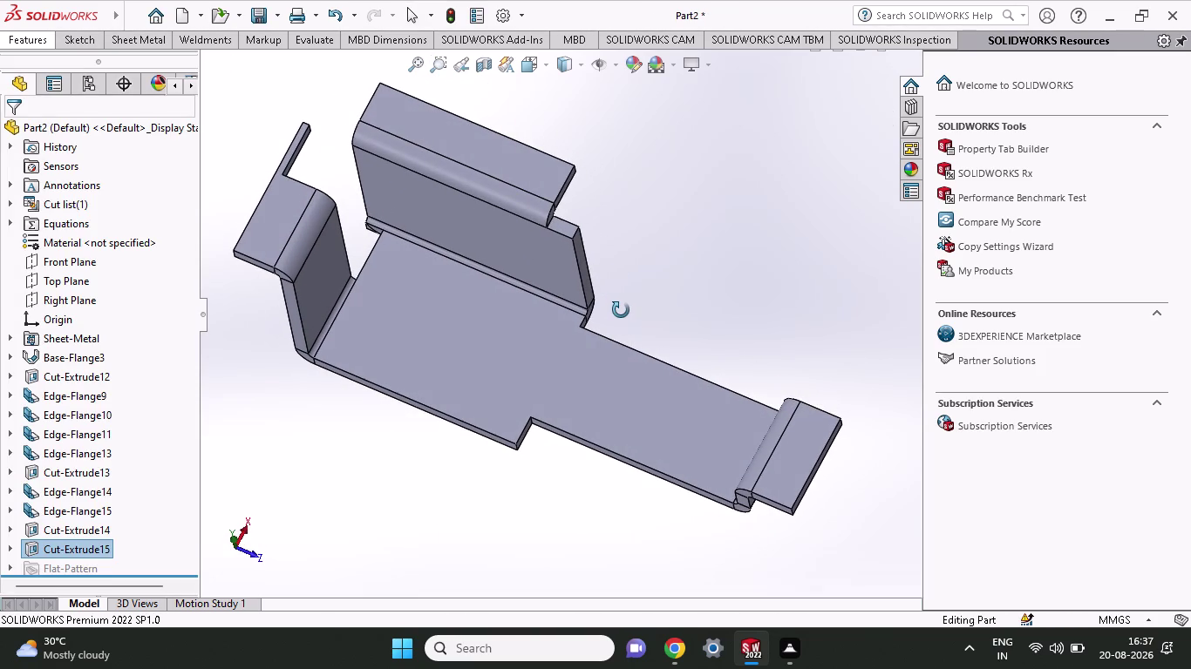
middle_drag(620, 311, 650, 338)
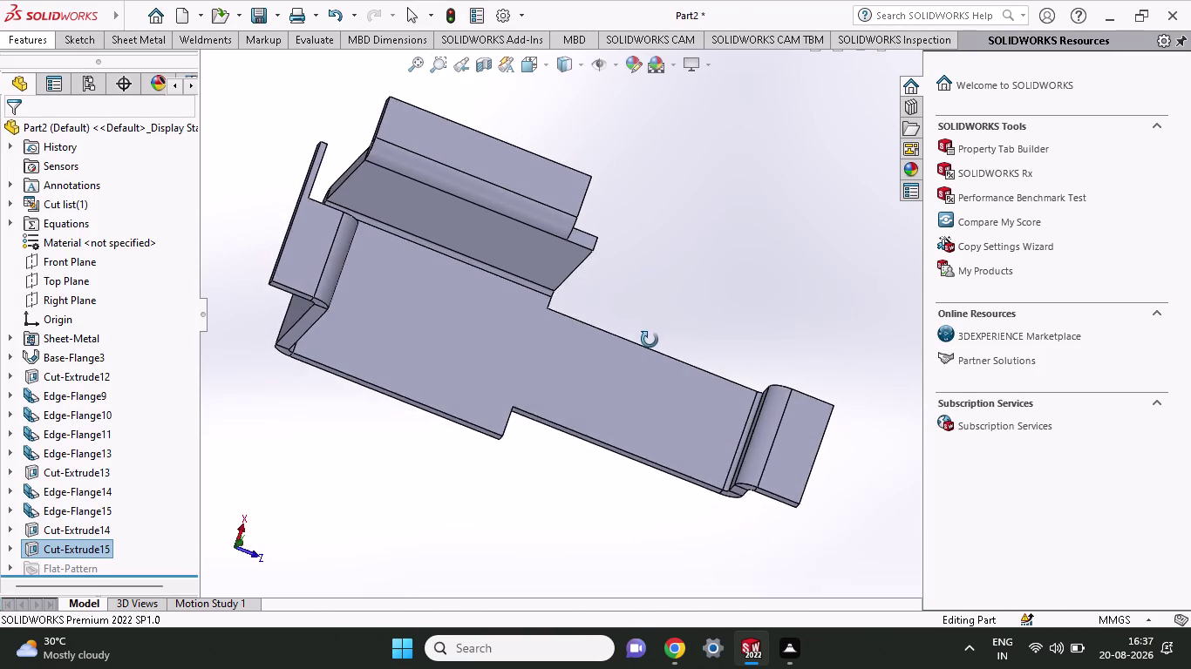
middle_drag(650, 338, 627, 220)
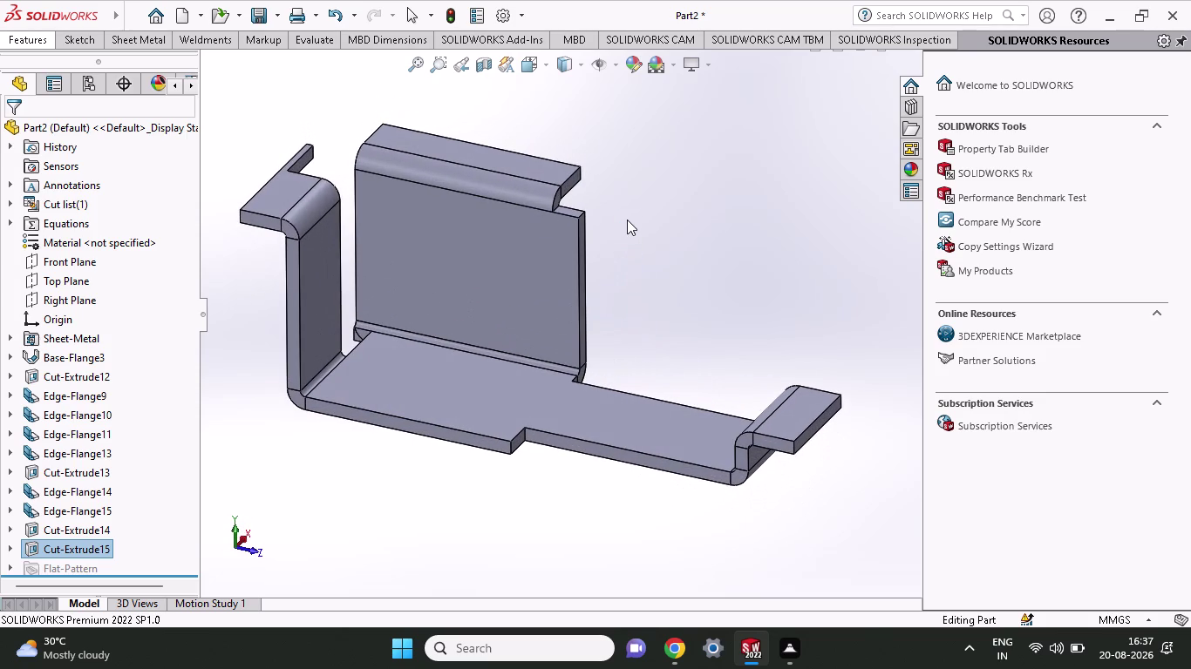
scroll(down, 3)
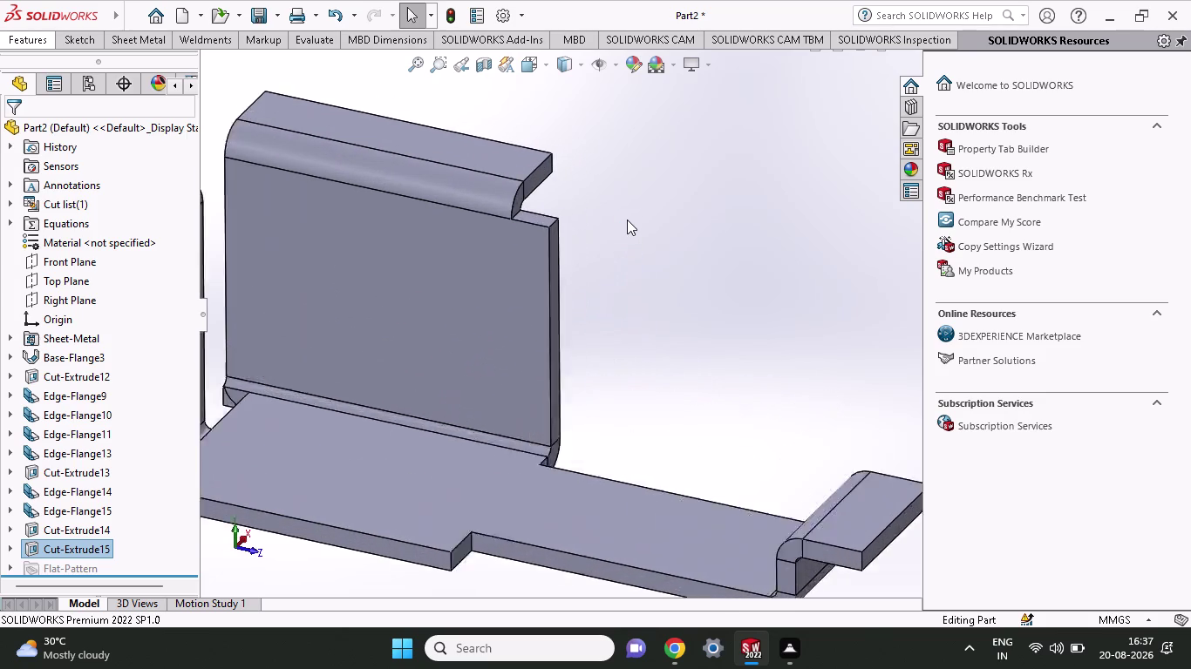
scroll(down, 3)
scroll(up, 3)
scroll(down, 3)
scroll(up, 3)
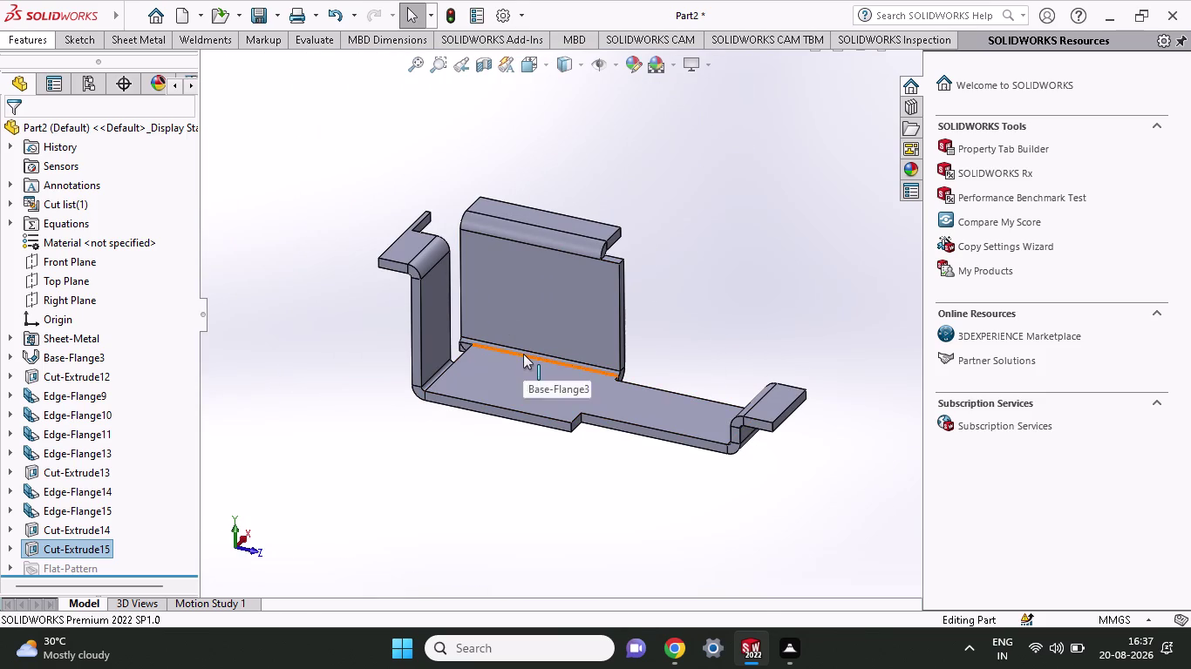
Undo Cut-Extrude15 and the tall rectangle with Ctrl+Z.
key(ctrl+z)
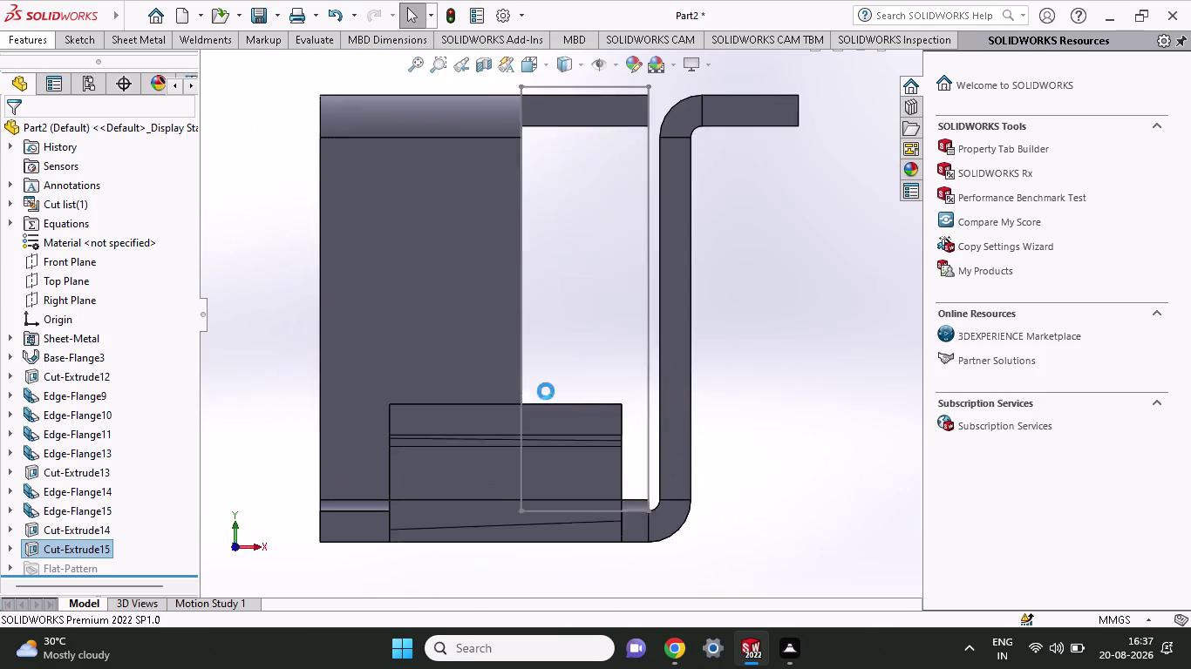
key(ctrl+z)
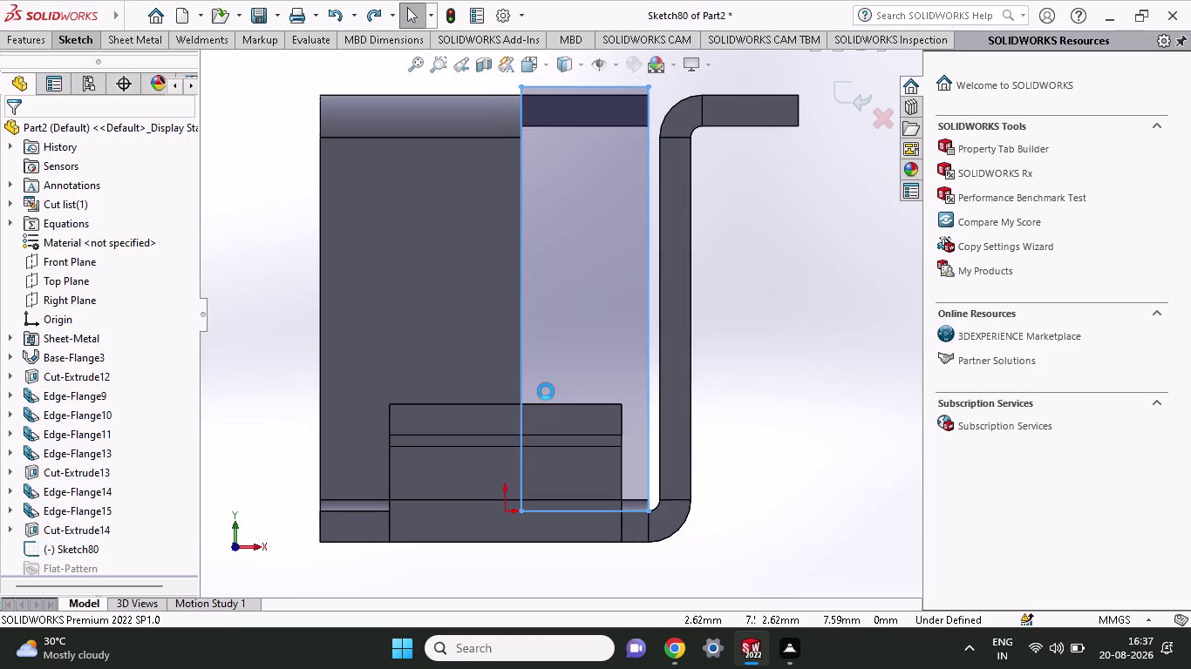
key(ctrl+z)
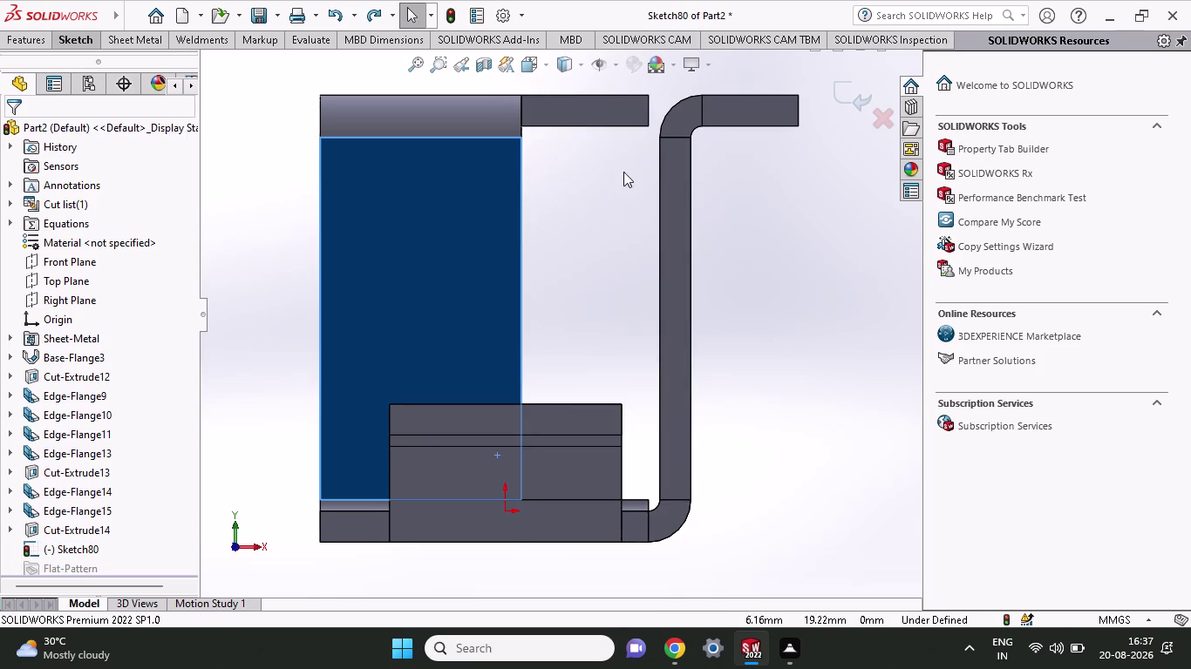
Draw a small corner rectangle over the top strip between the flanges.
click(70, 36)
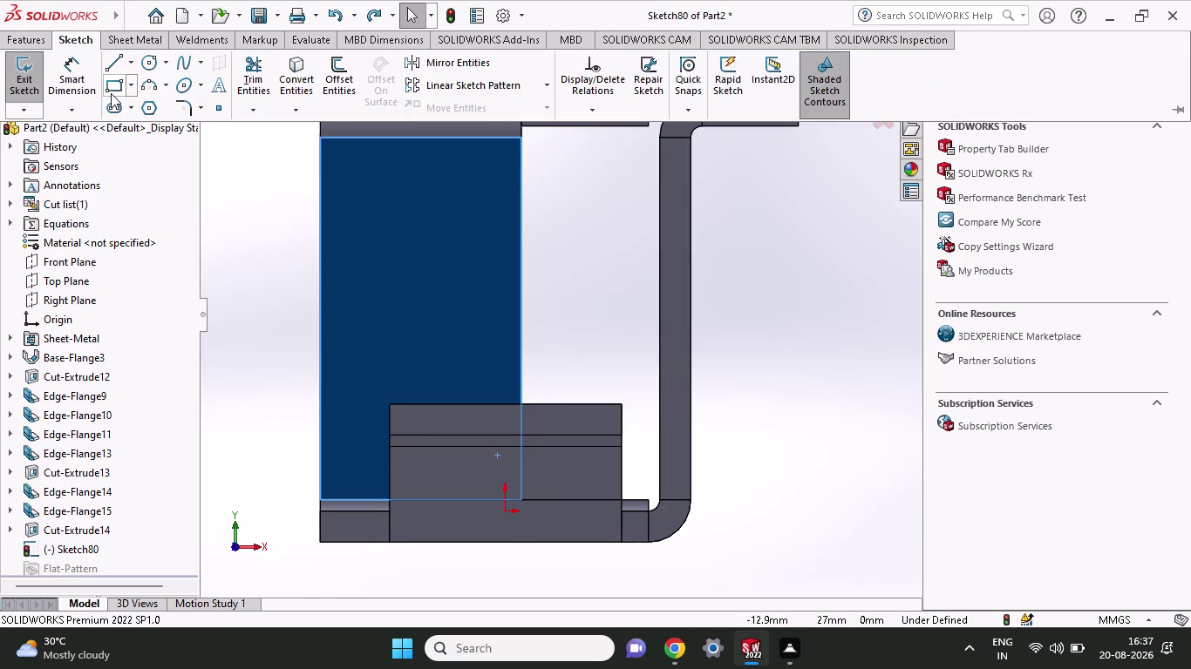
click(111, 84)
click(522, 97)
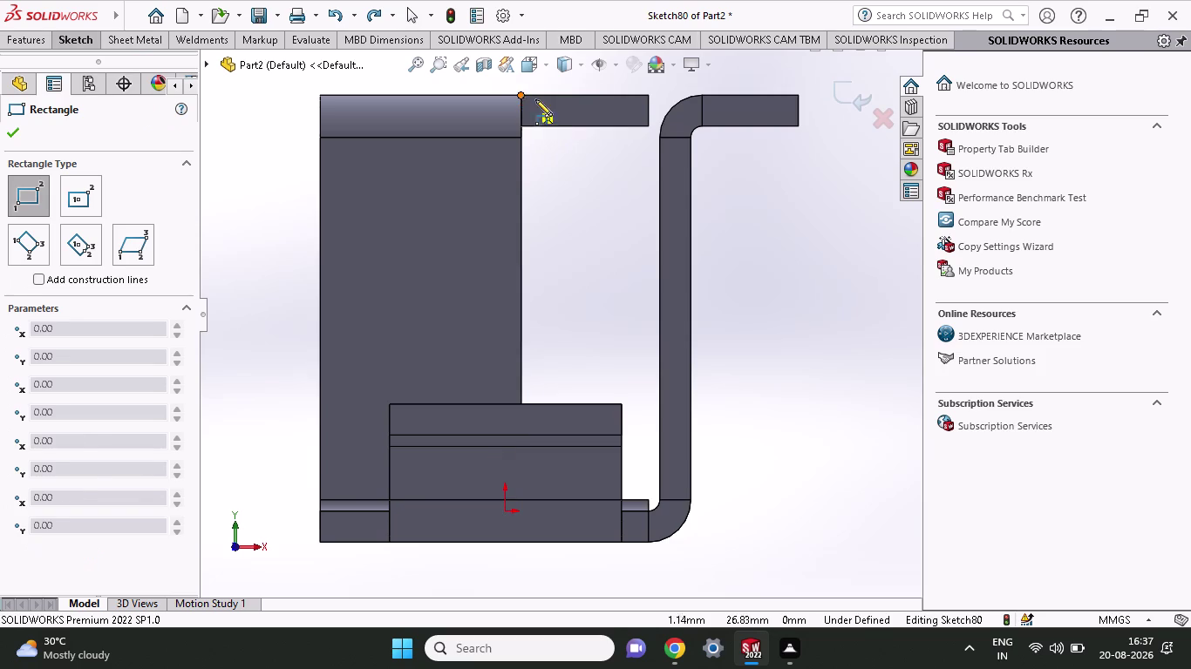
click(647, 127)
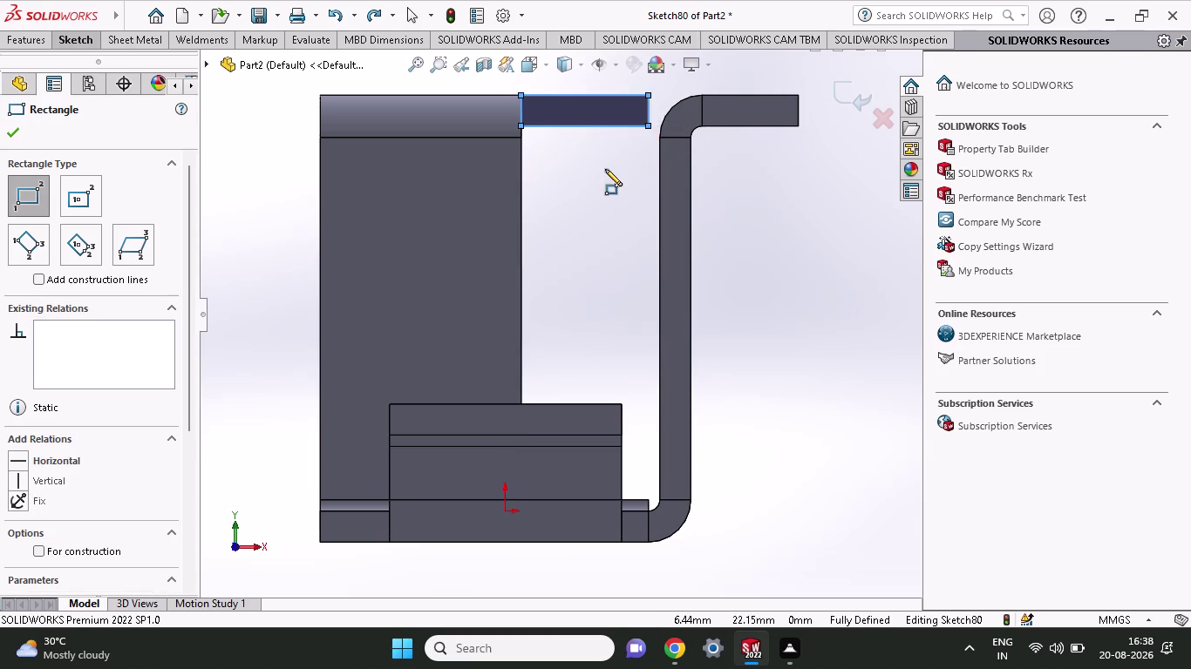
middle_drag(605, 169, 638, 190)
scroll(up, 3)
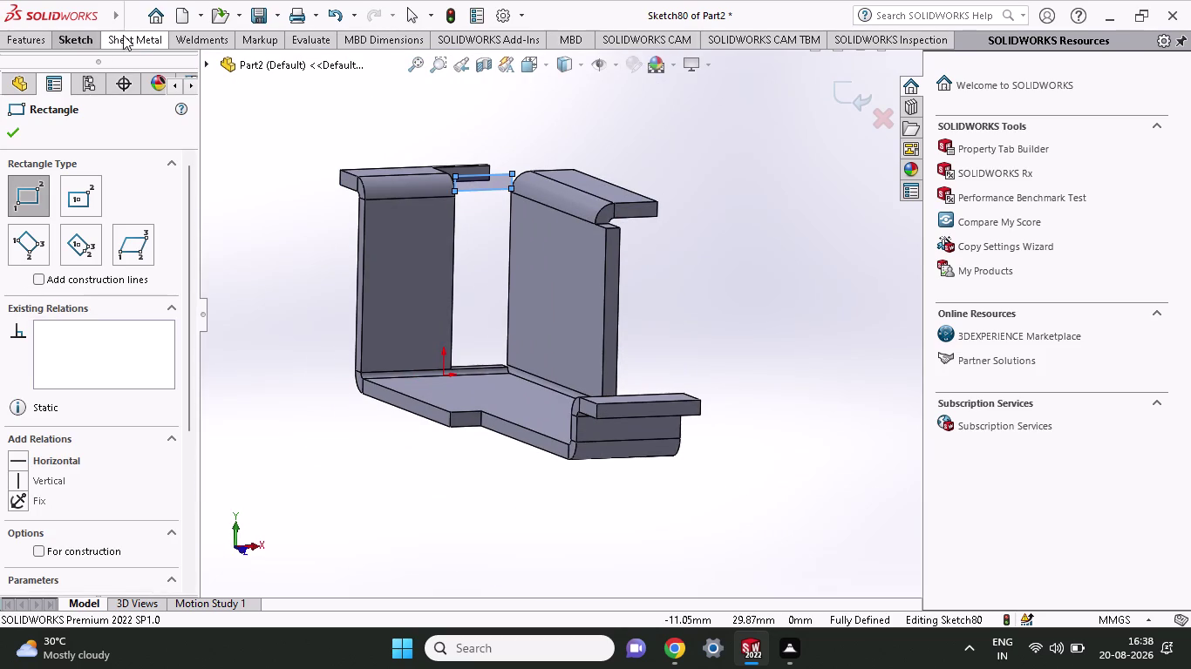
click(19, 41)
Extrude-cut the small rectangle 25 mm deep as Cut-Extrude16.
click(256, 80)
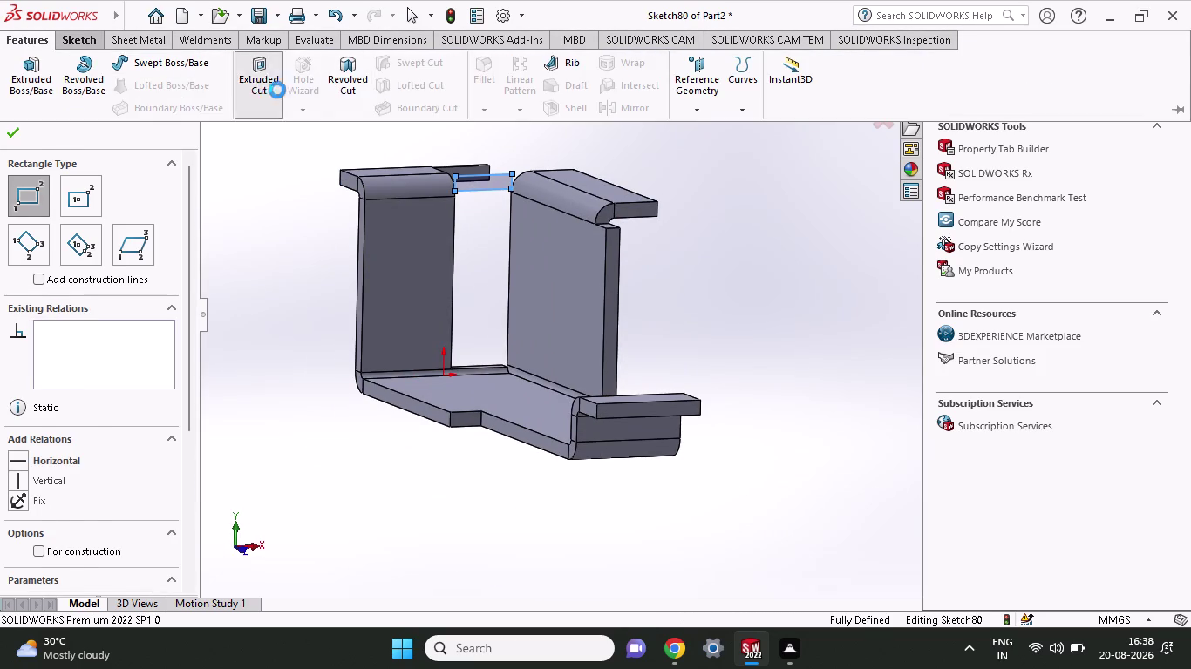
middle_drag(497, 193, 498, 224)
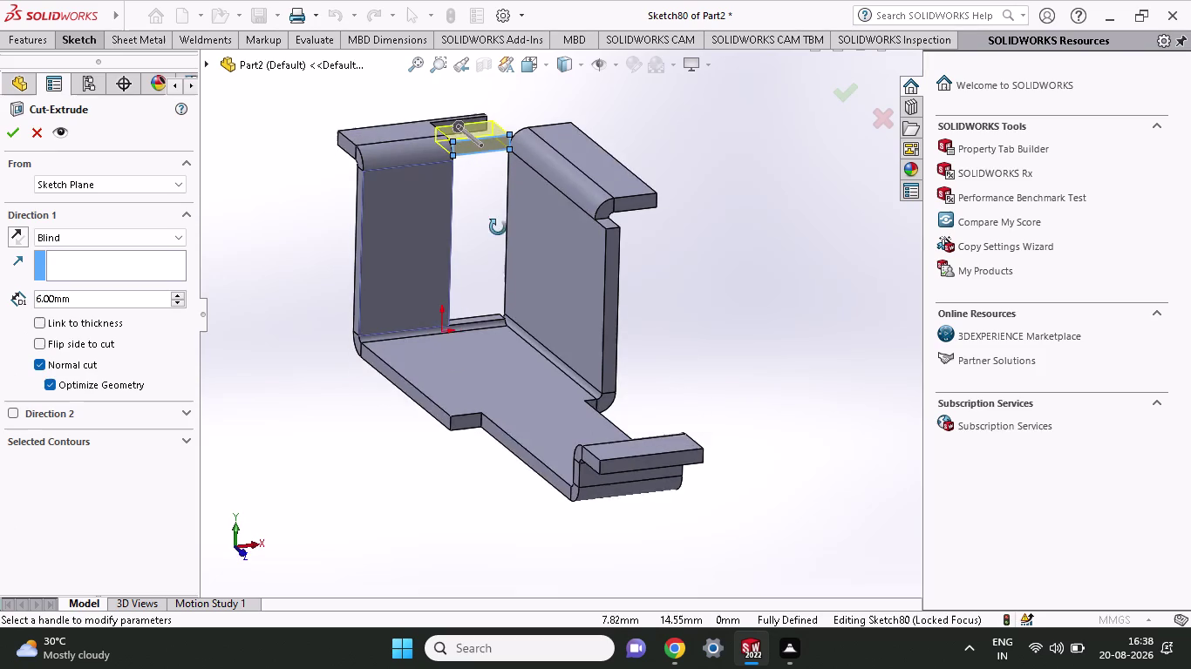
middle_drag(498, 224, 498, 229)
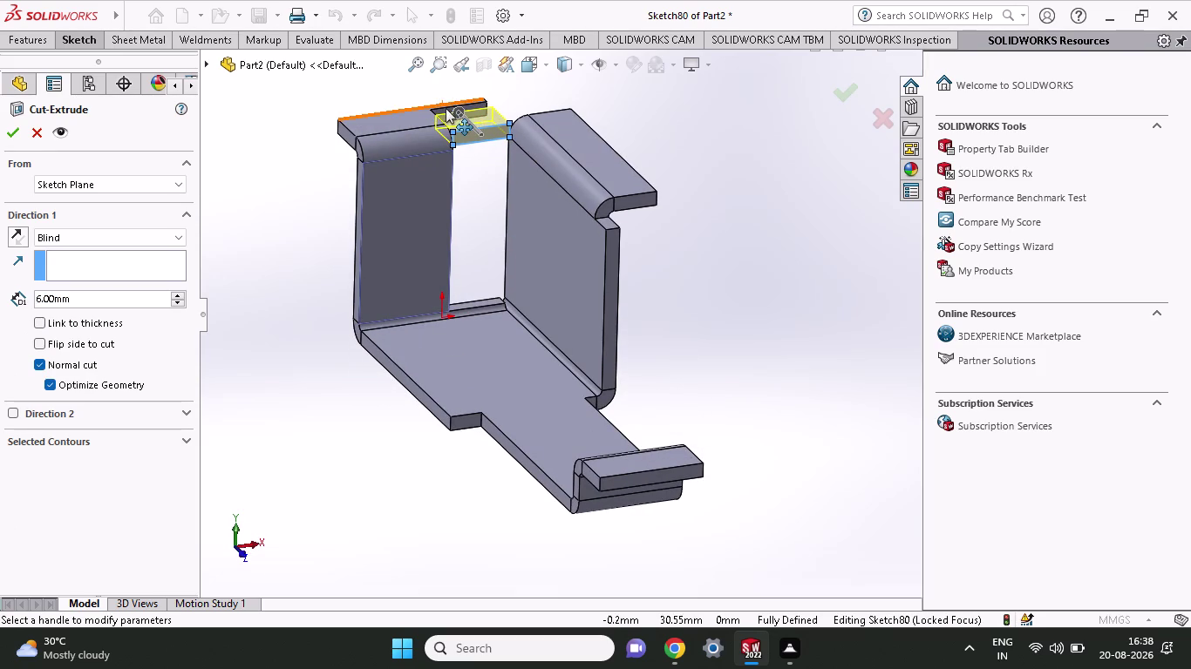
drag(461, 108, 416, 65)
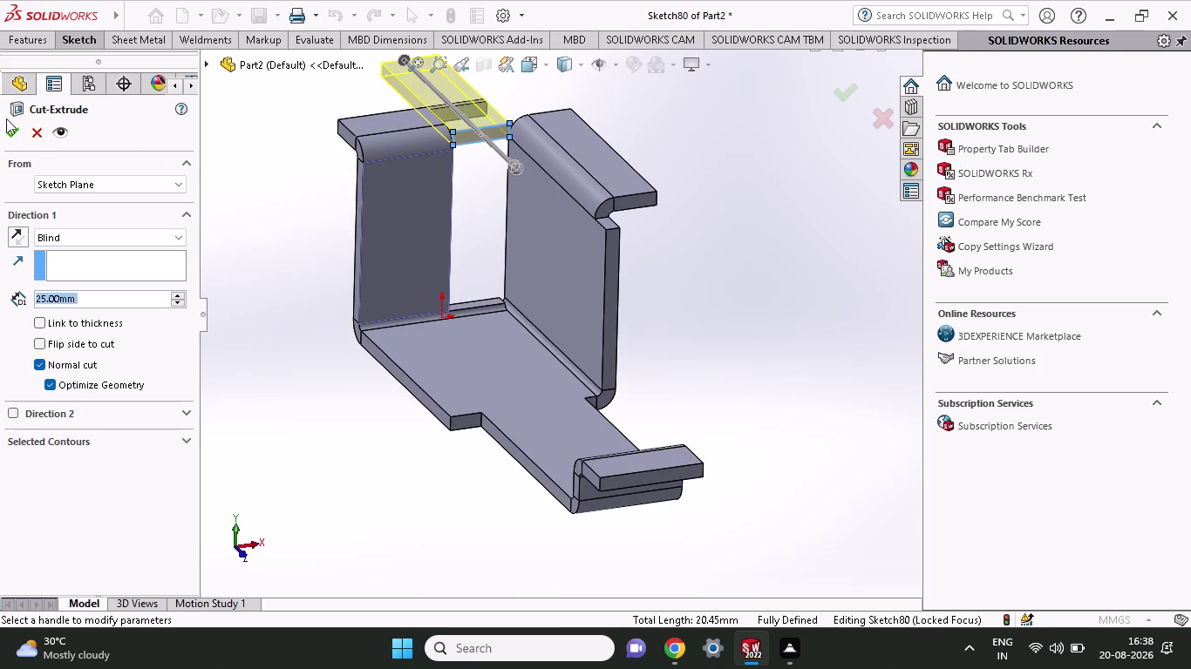
click(6, 134)
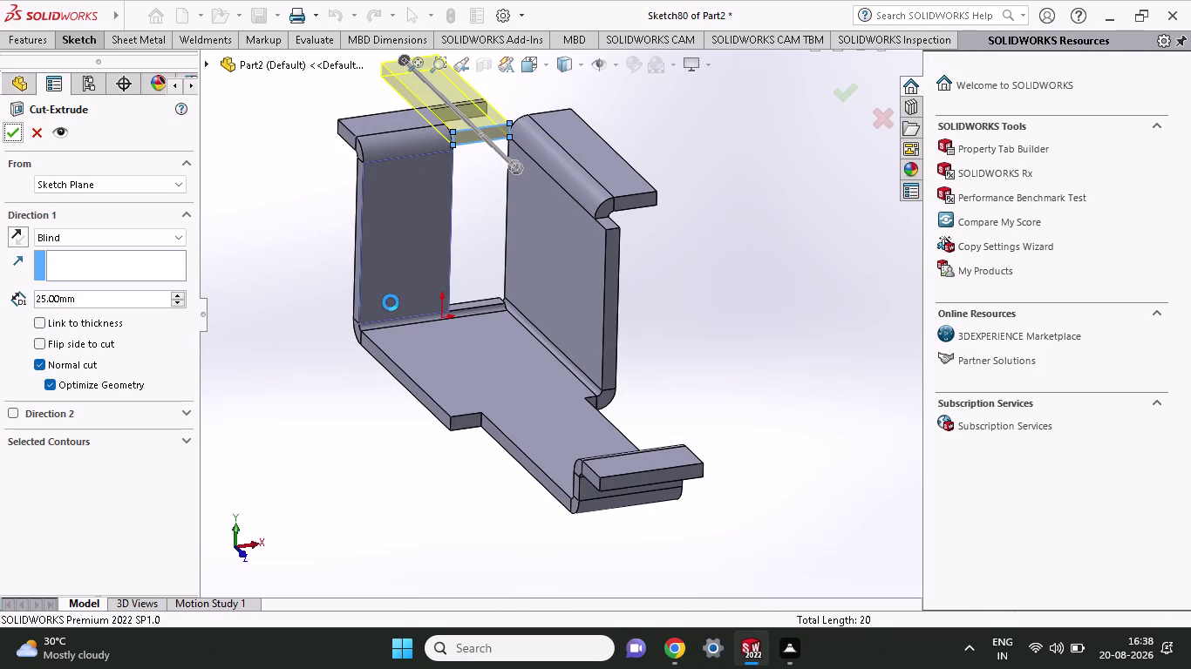
Start Sketch82 on the left flange's top lip face.
click(495, 241)
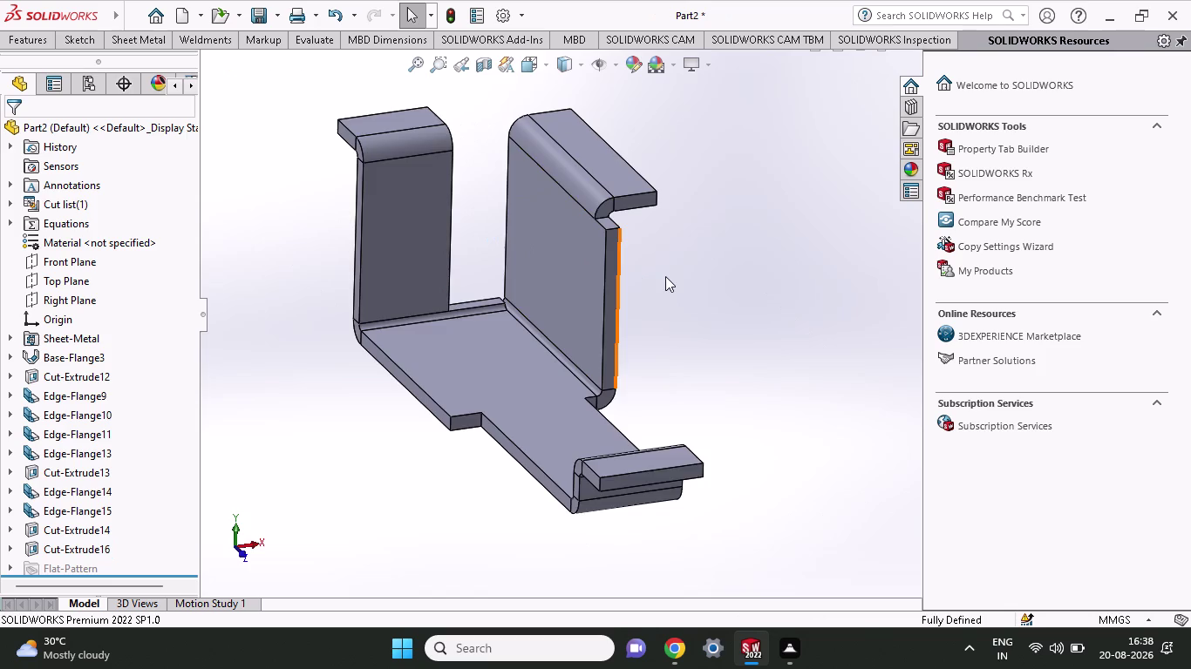
middle_drag(665, 279, 685, 295)
scroll(up, 3)
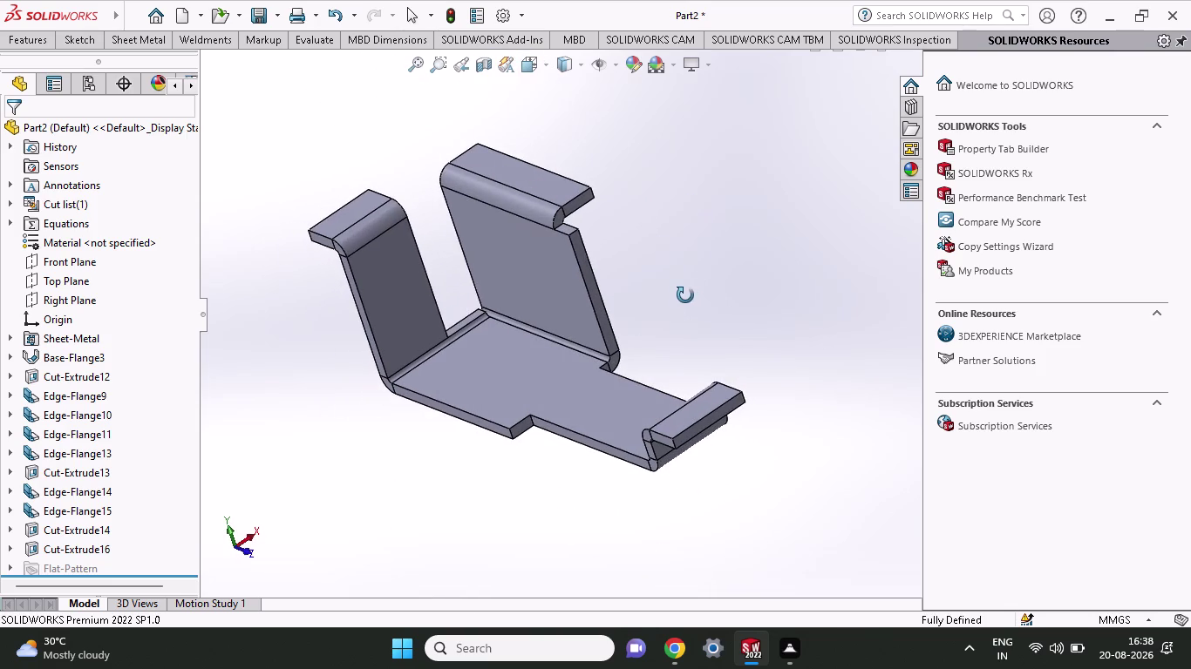
middle_drag(685, 296, 683, 297)
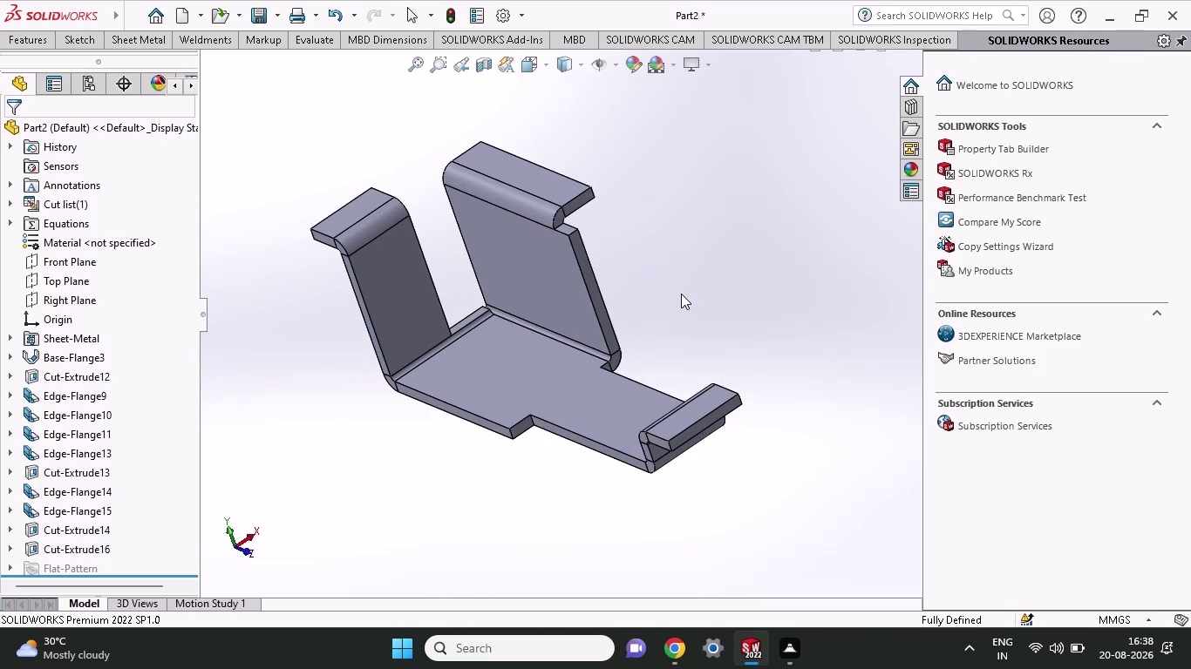
click(351, 216)
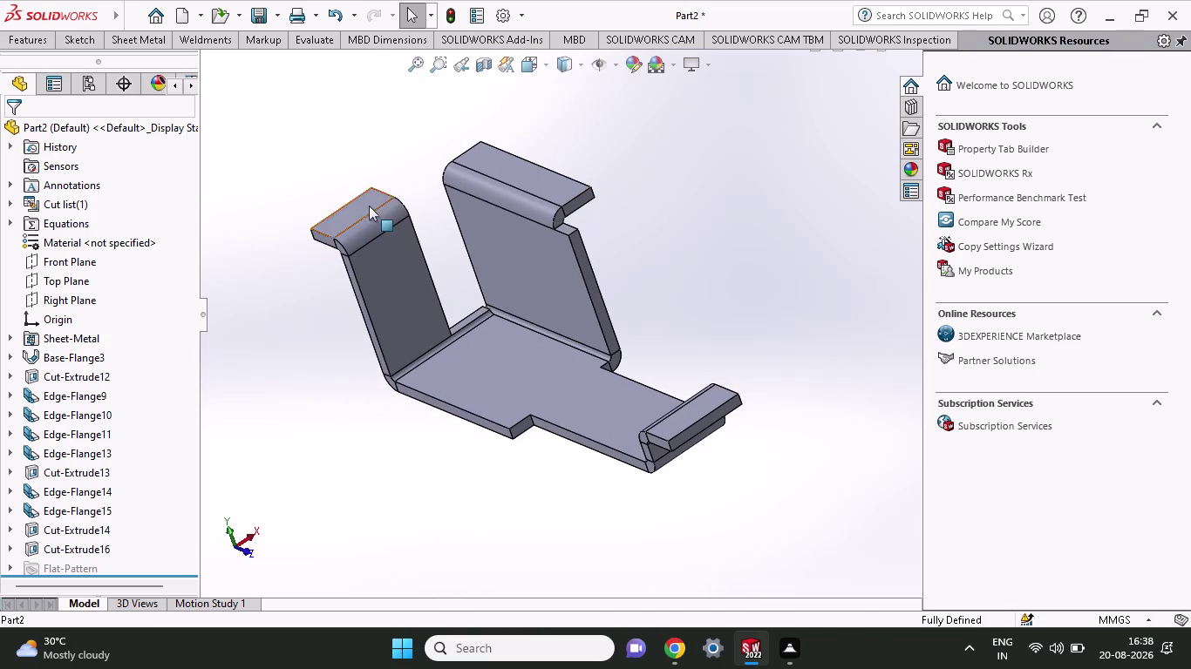
click(432, 172)
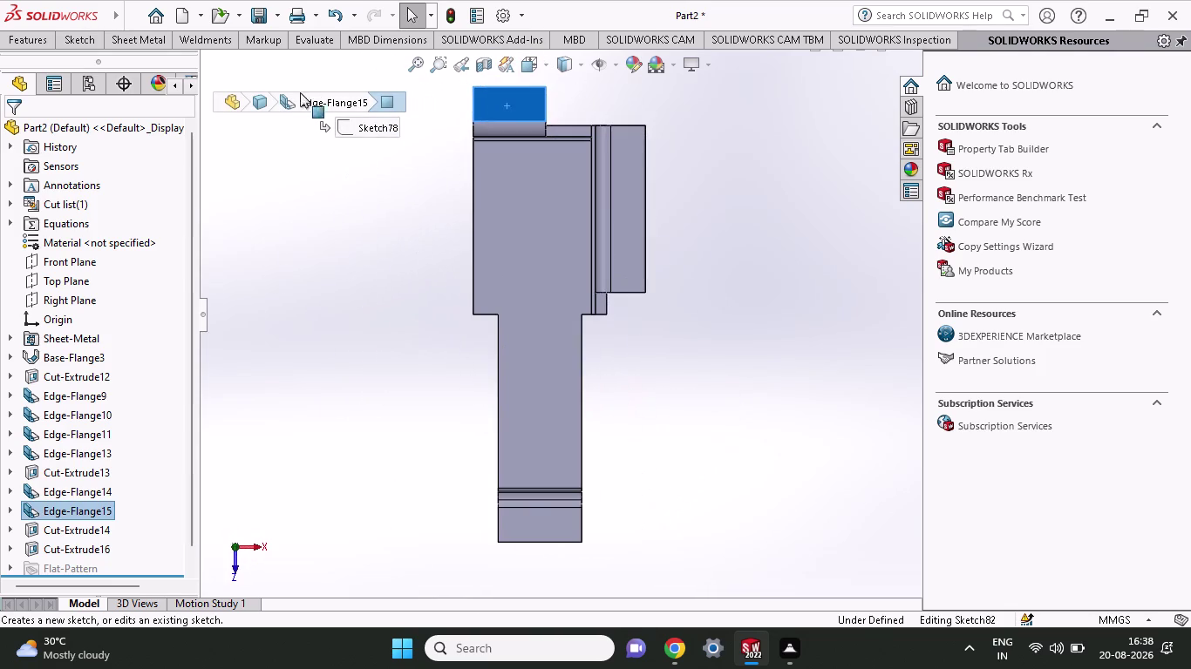
Draw a circle on the left flange's top lip.
click(67, 46)
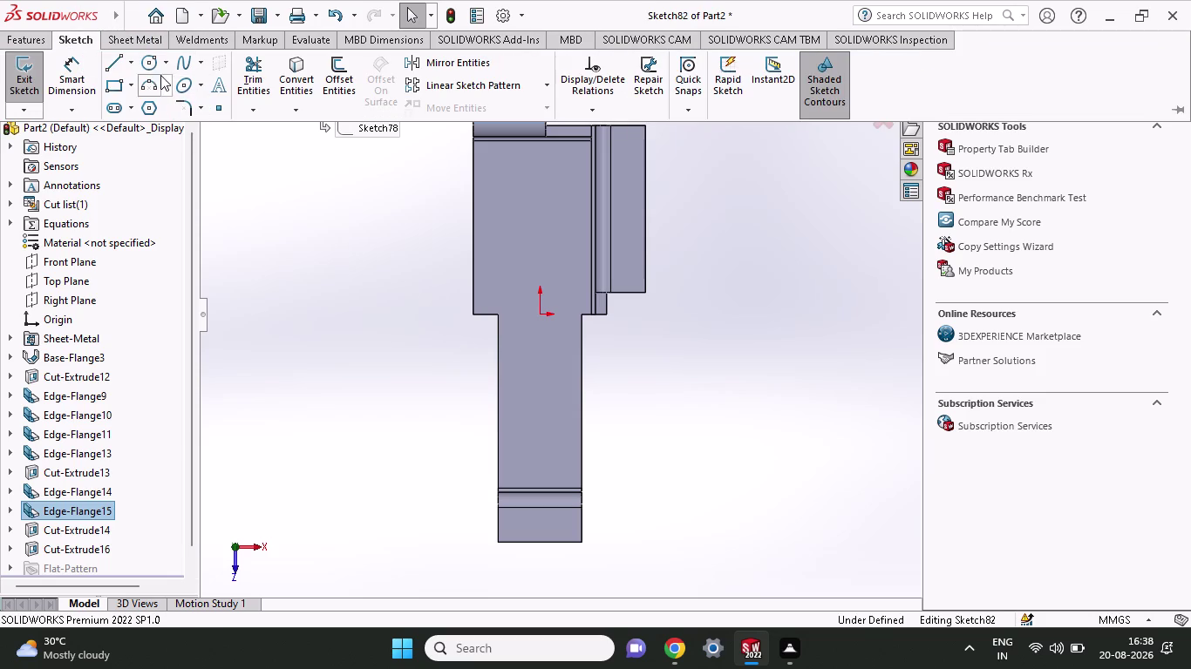
click(156, 61)
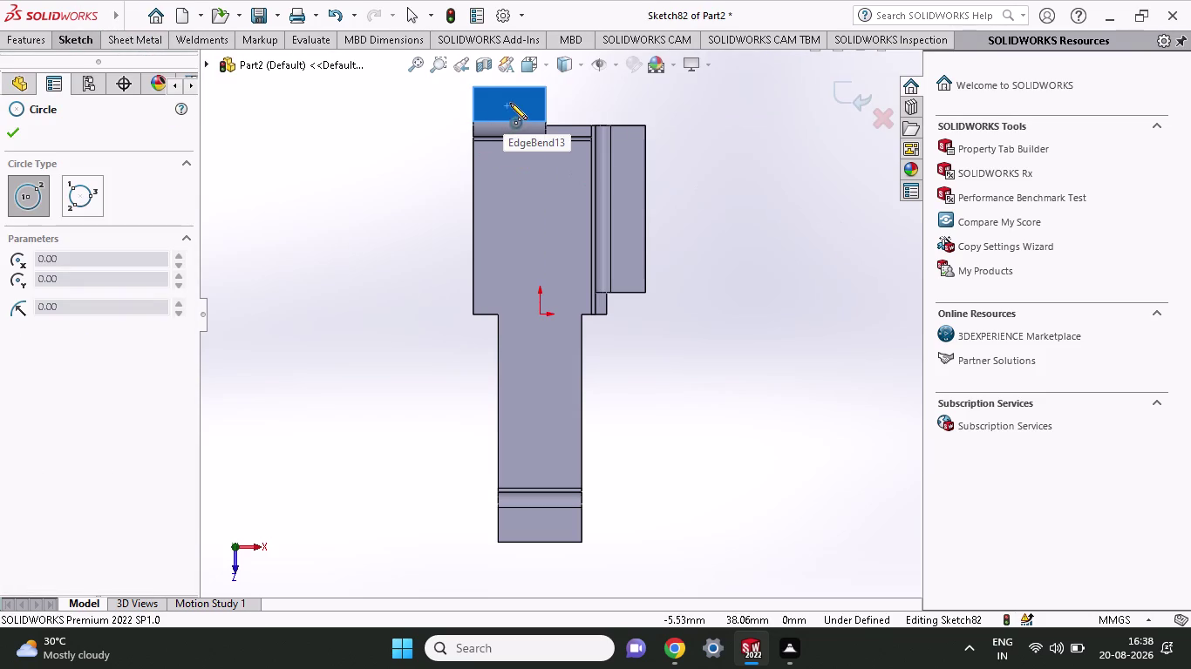
scroll(down, 3)
scroll(down, 3)
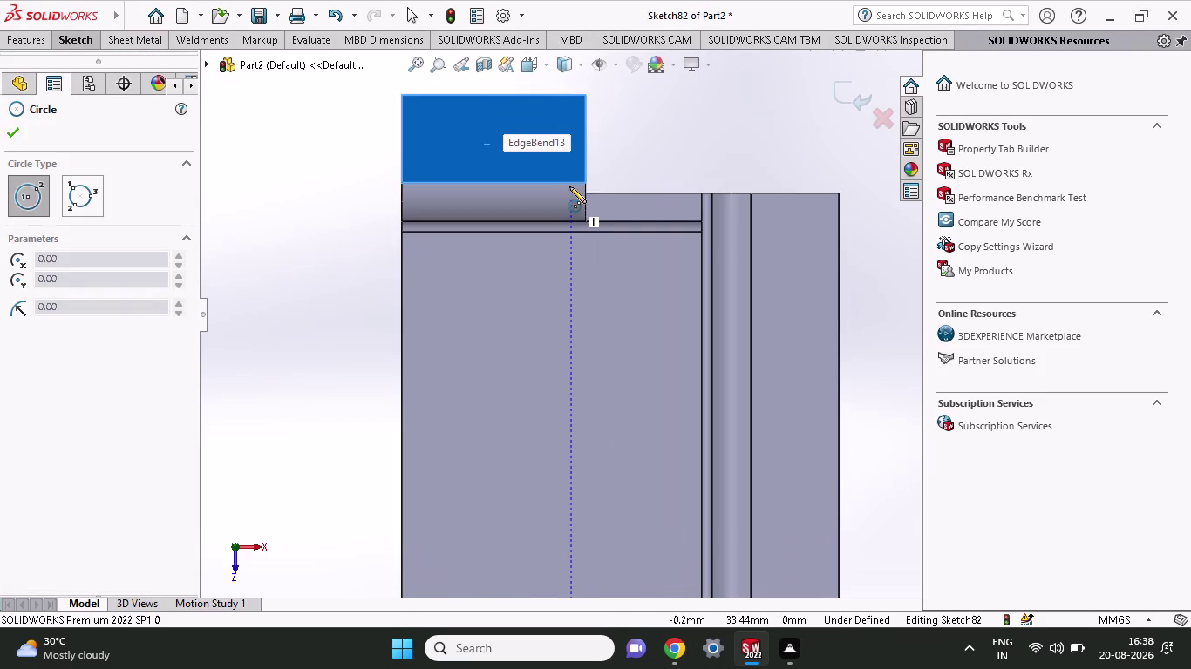
click(491, 130)
click(503, 149)
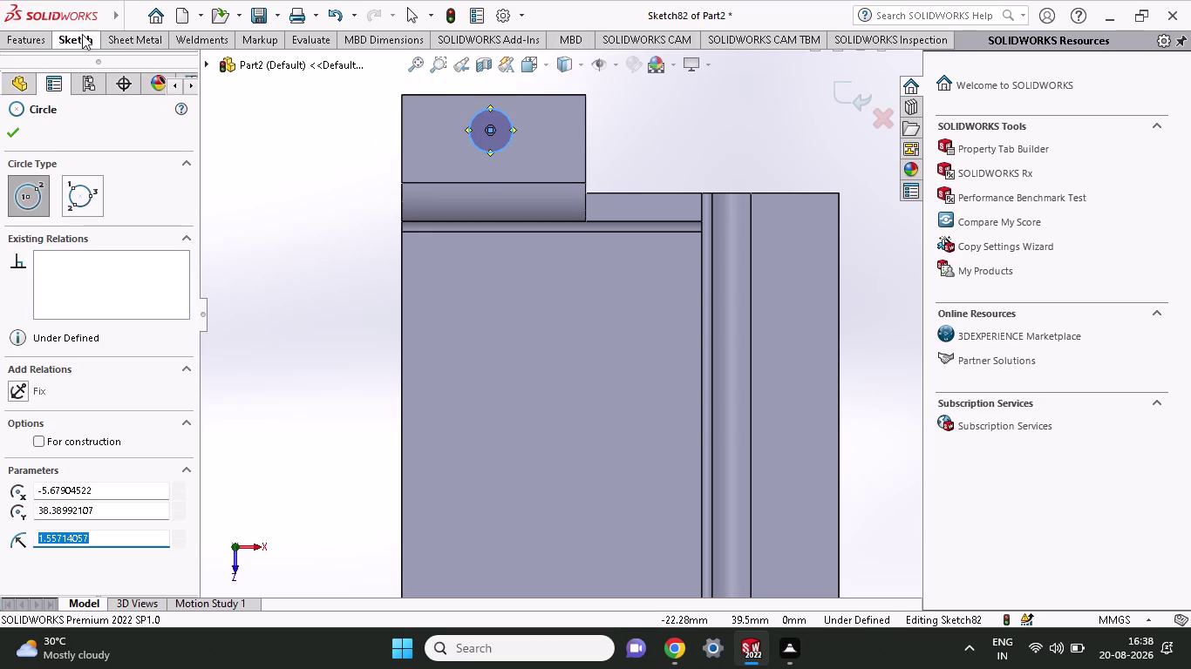
Dimension the circle to 4 mm diameter, then select the lip's left edge.
click(82, 34)
click(80, 71)
click(475, 147)
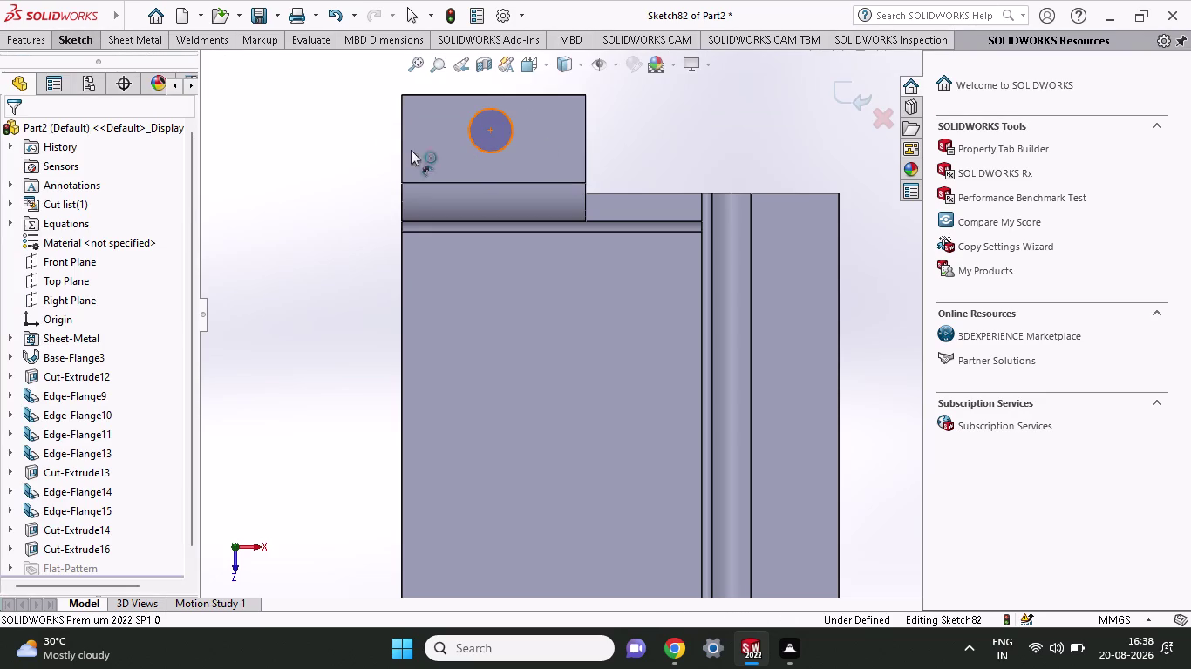
click(302, 159)
key(4)
key(Return)
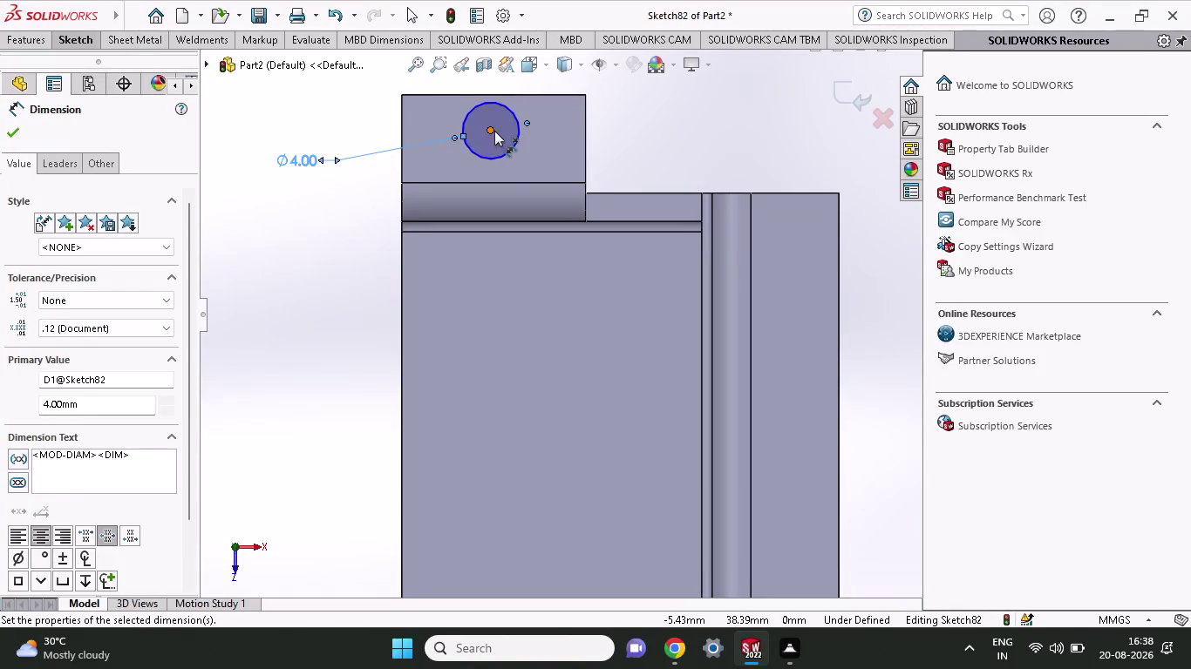
key(Escape)
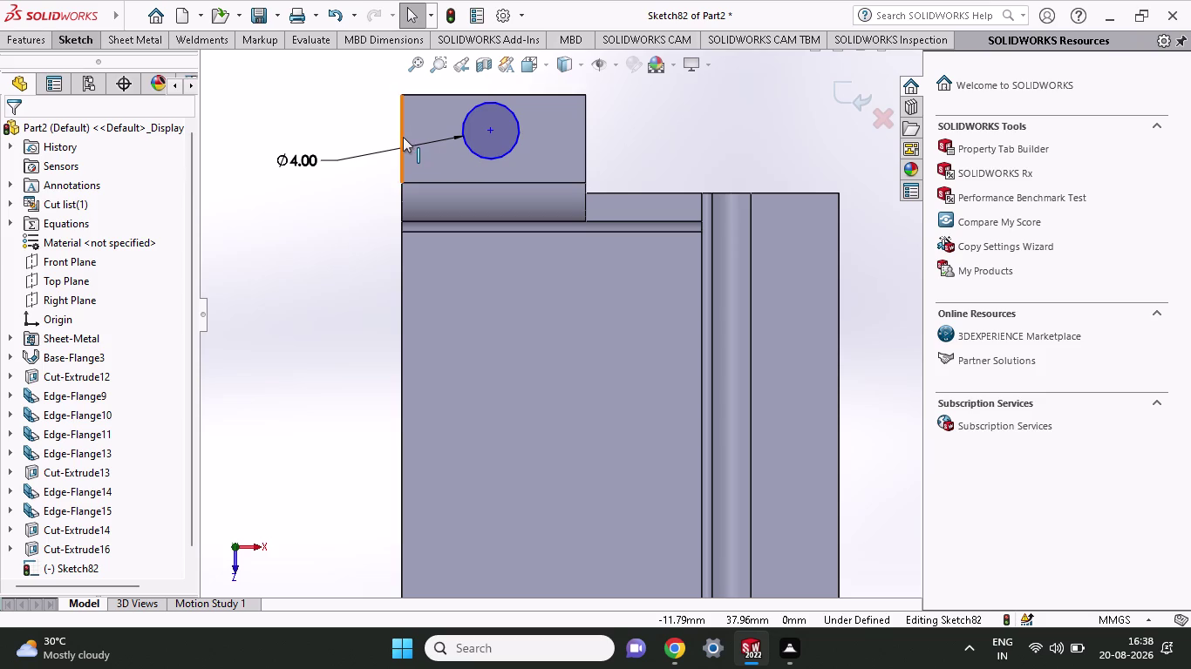
click(402, 138)
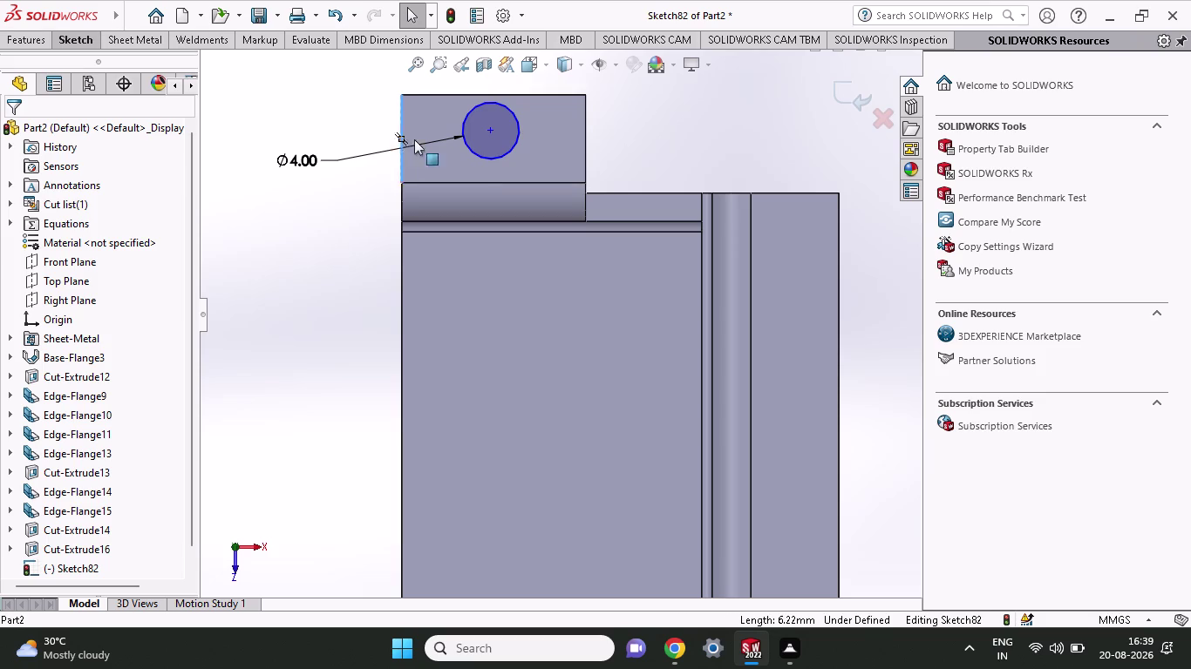
Tie the circle's centre to the midpoint of the lip's left edge with a Midpoint relation.
click(487, 128)
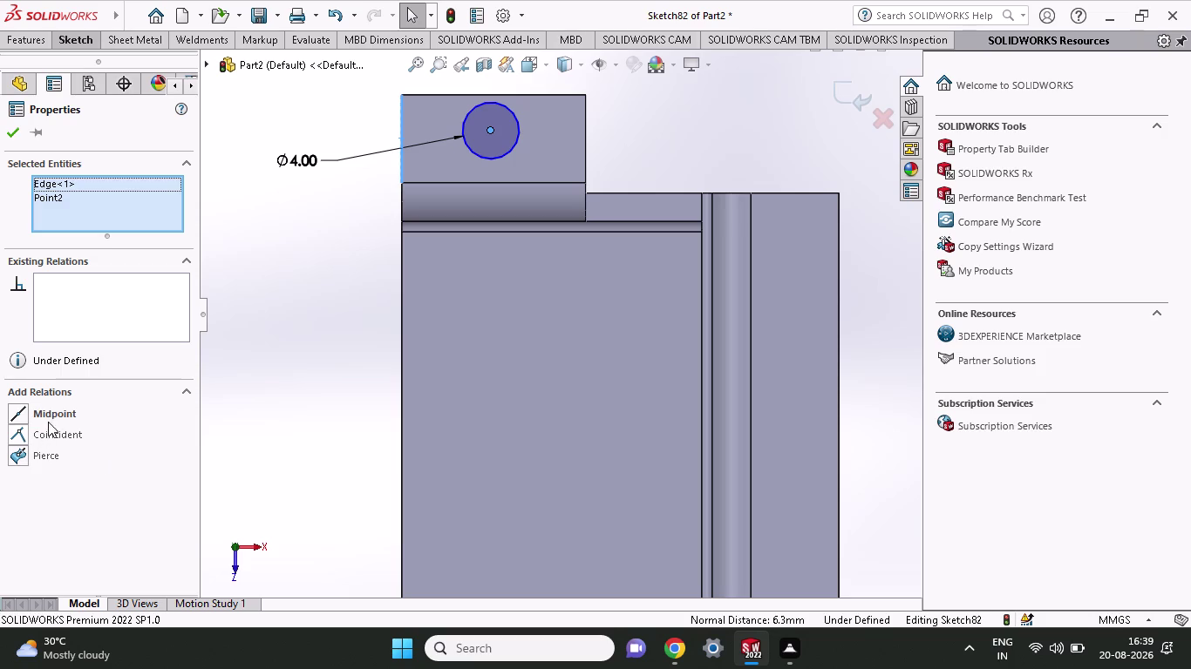
click(49, 411)
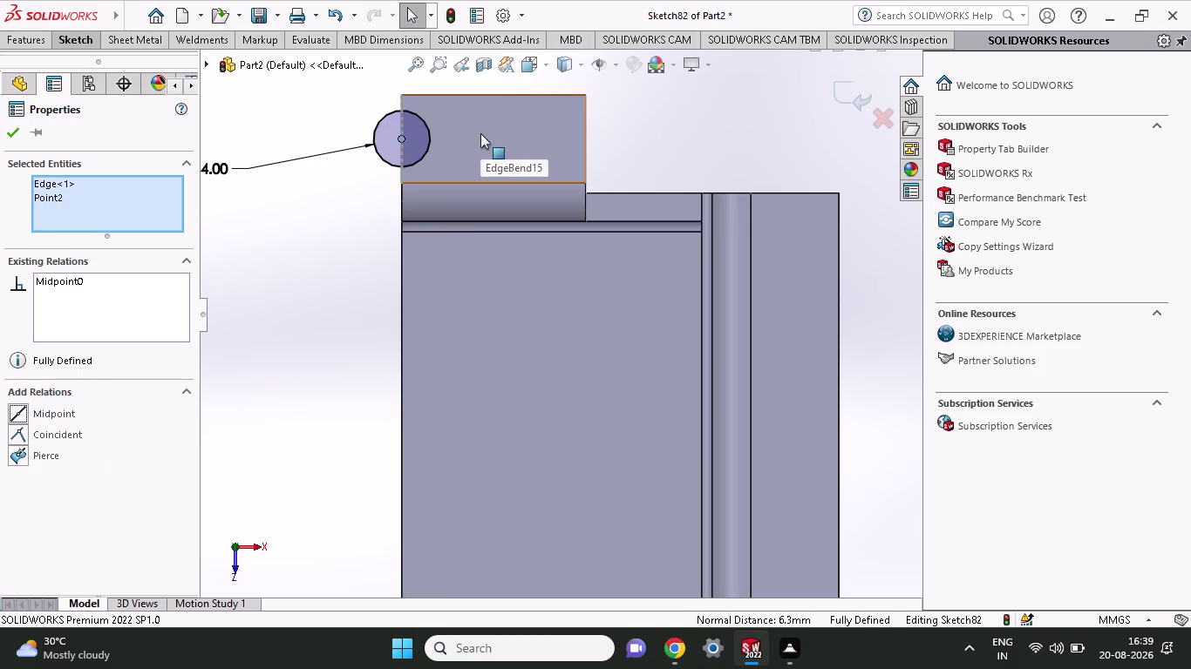
key(Escape)
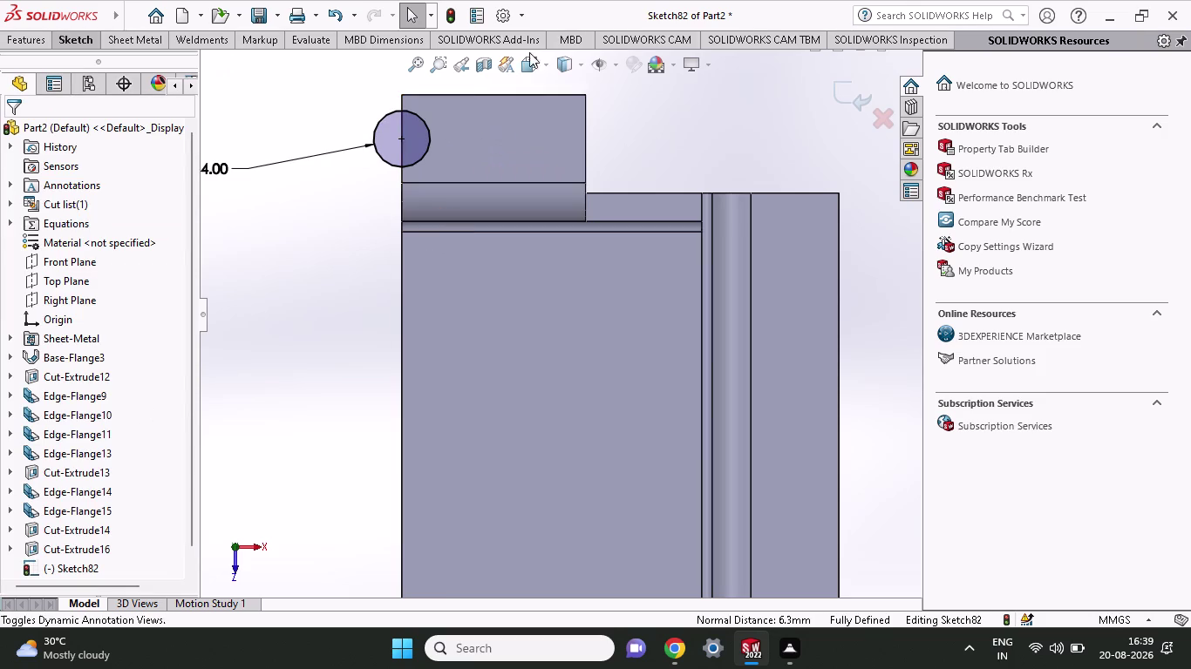
drag(400, 136, 457, 142)
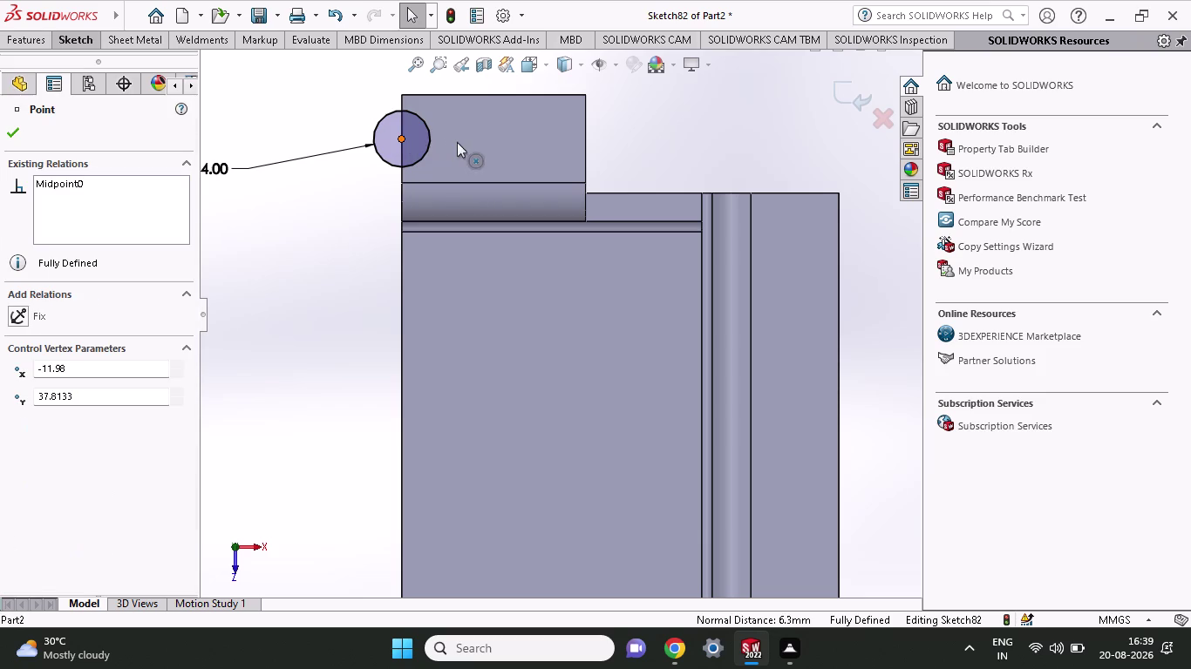
drag(457, 142, 489, 142)
key(Escape)
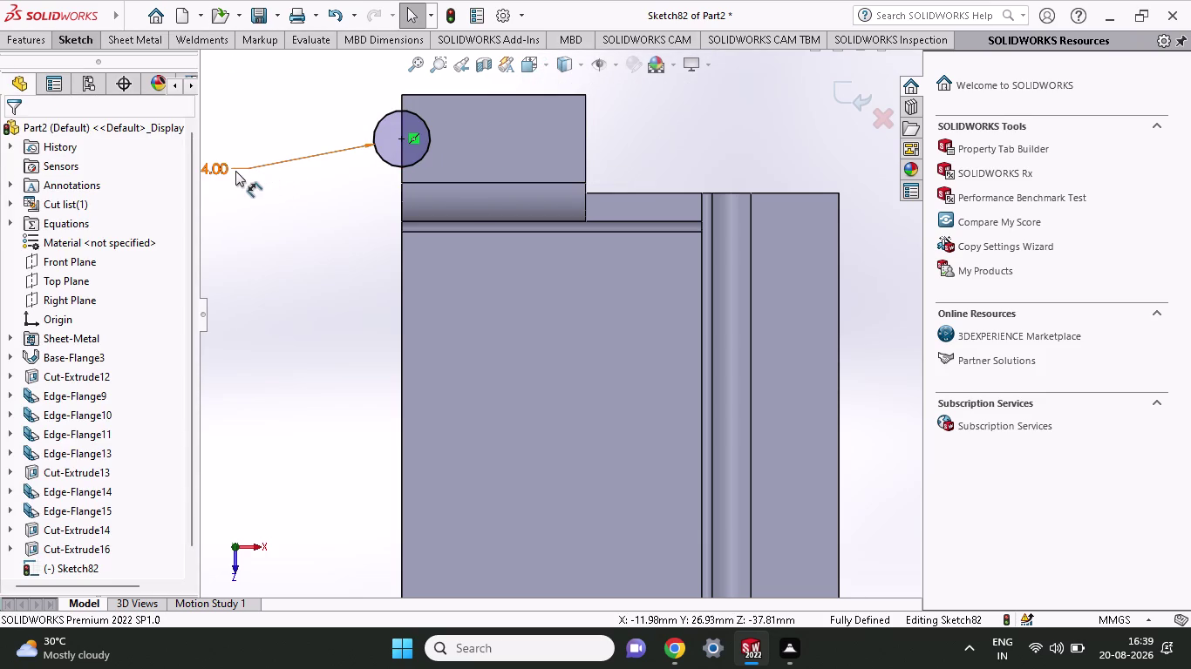
Delete the 4.00 diameter dimension, then delete the circle itself.
click(241, 170)
key(Delete)
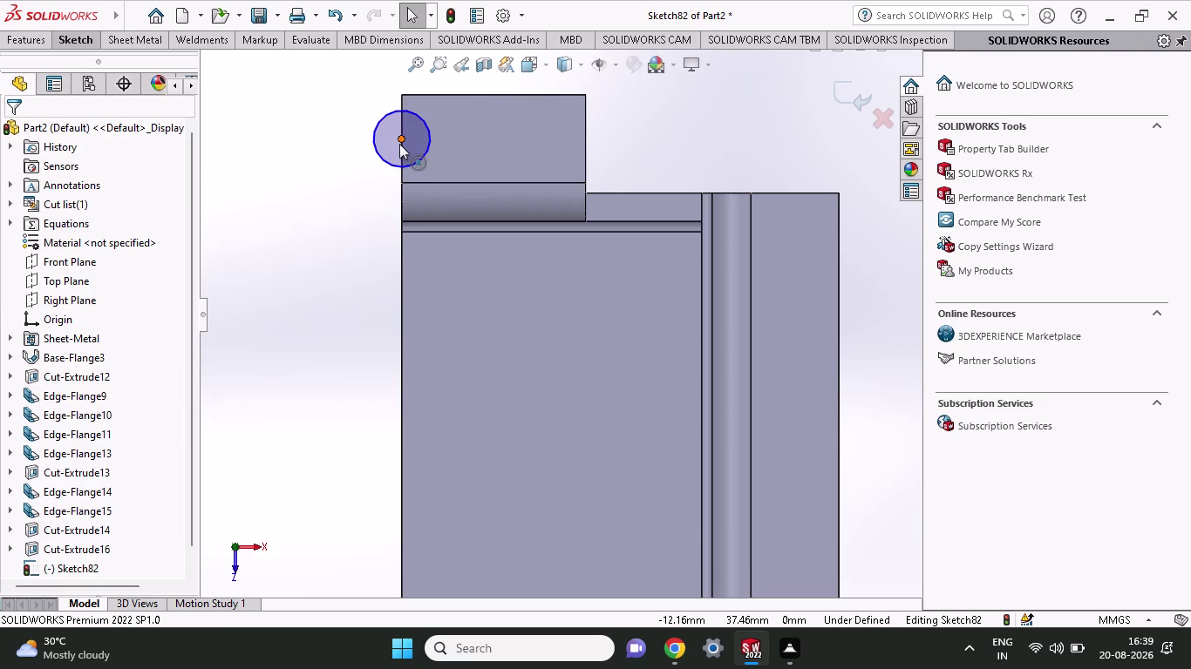
drag(401, 139, 498, 134)
drag(398, 138, 488, 143)
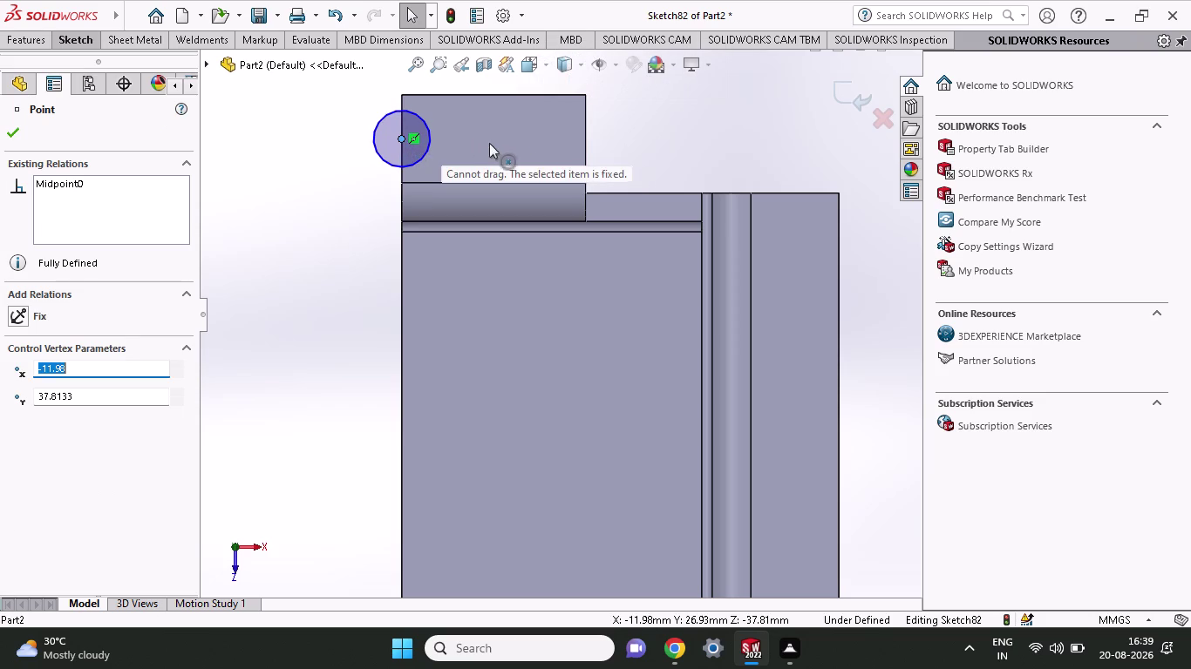
drag(487, 143, 524, 147)
click(399, 162)
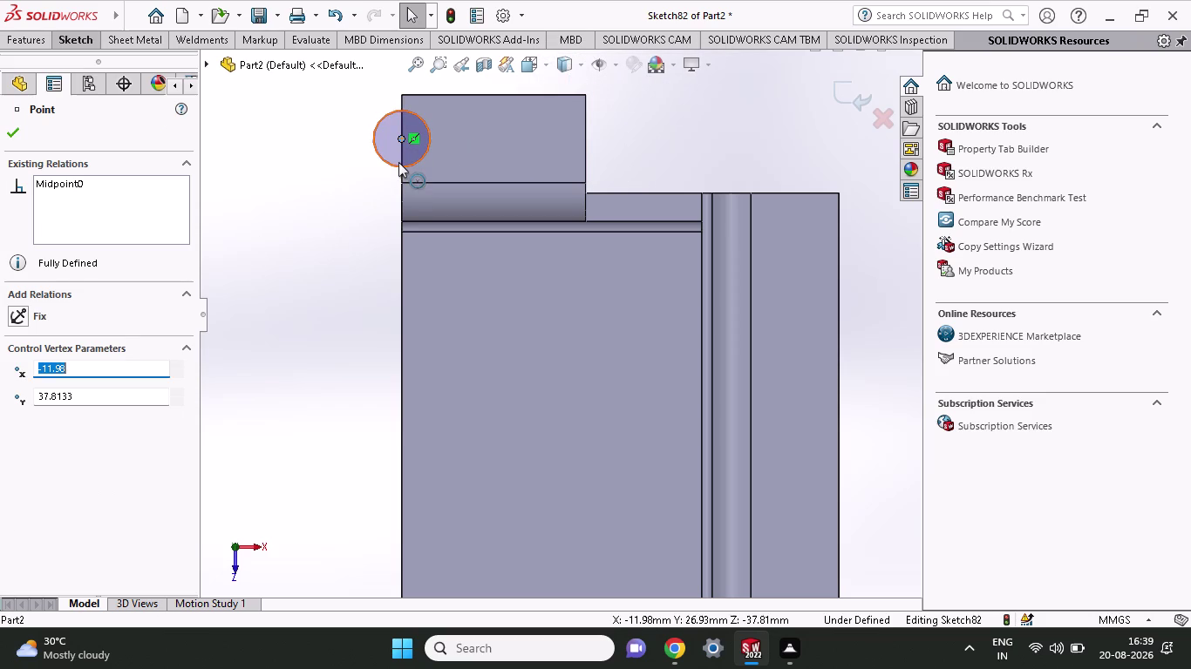
key(Delete)
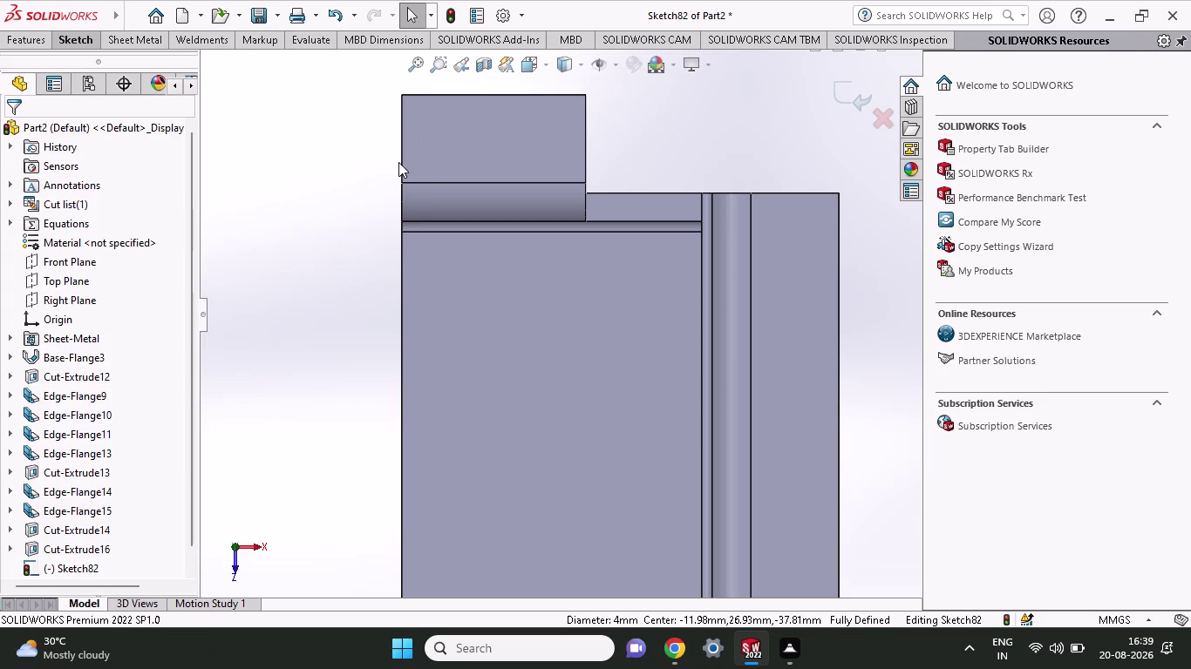
click(68, 41)
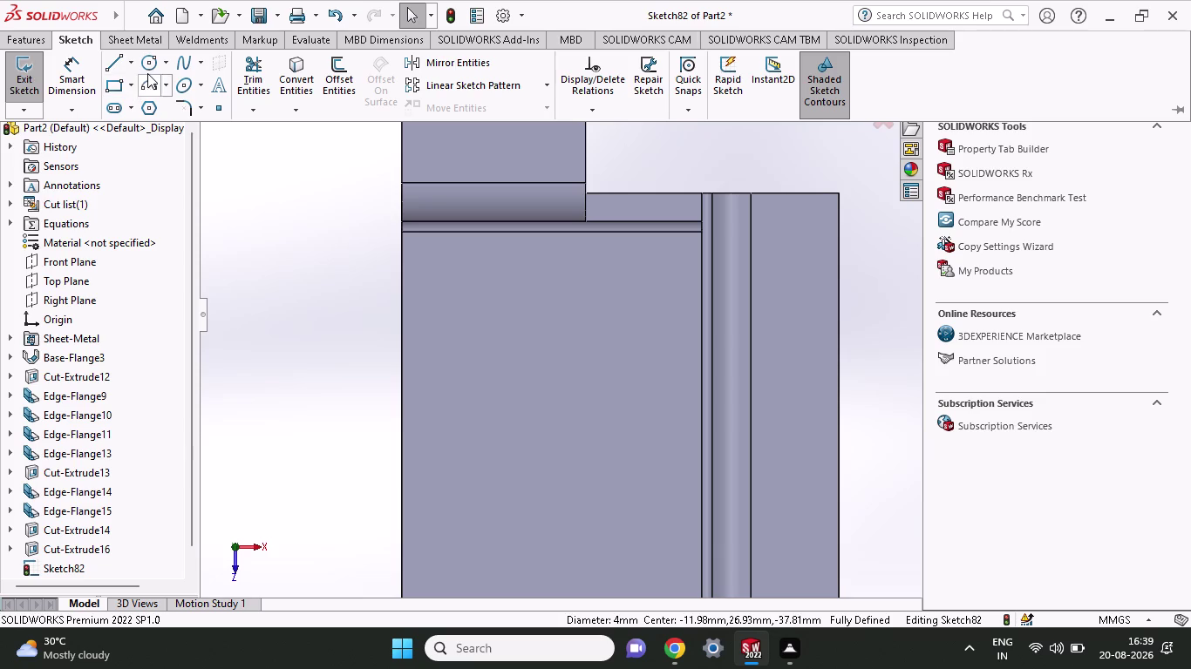
click(150, 72)
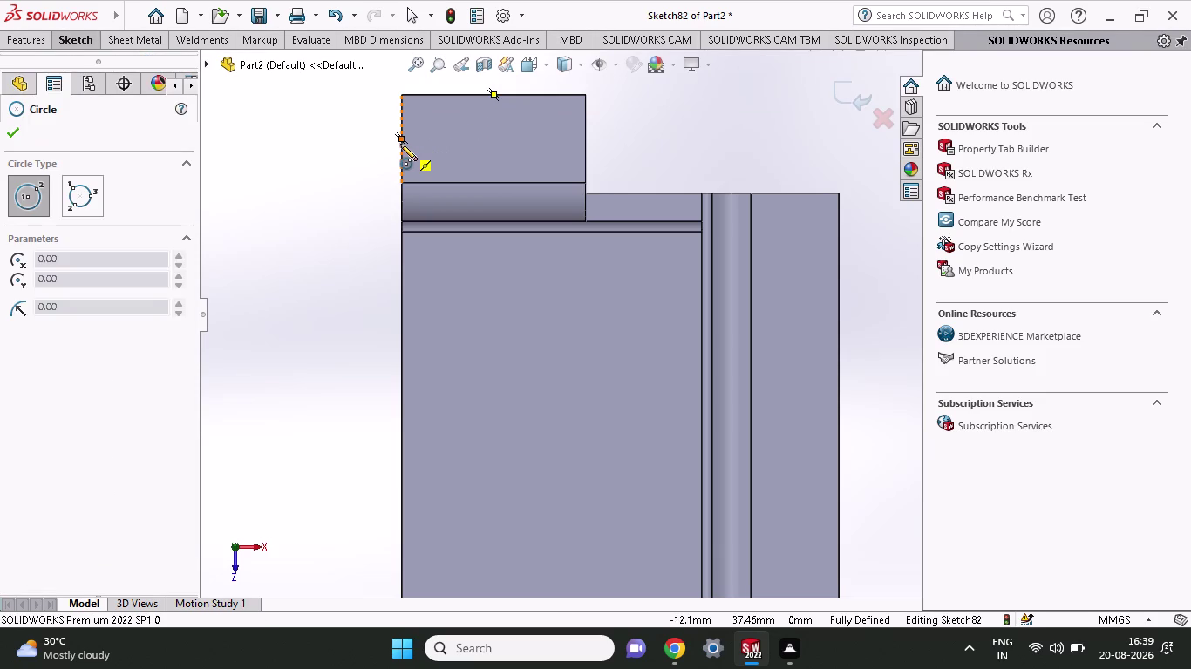
Draw a new small circle on the top lip.
click(492, 138)
click(514, 153)
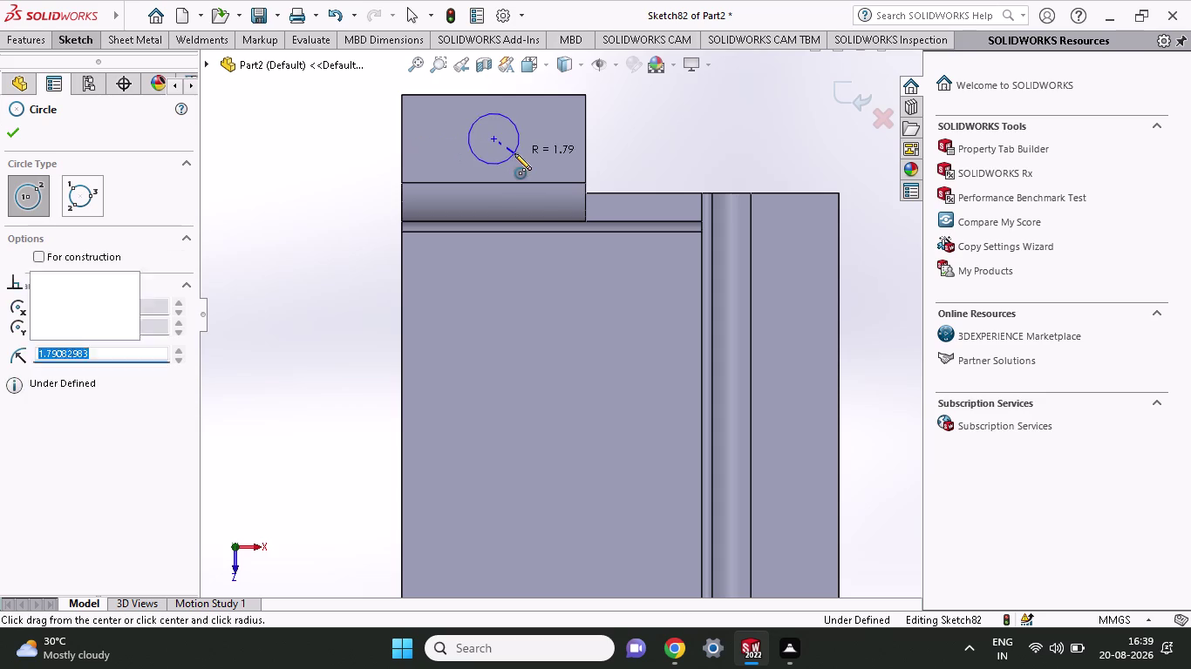
click(82, 36)
click(89, 71)
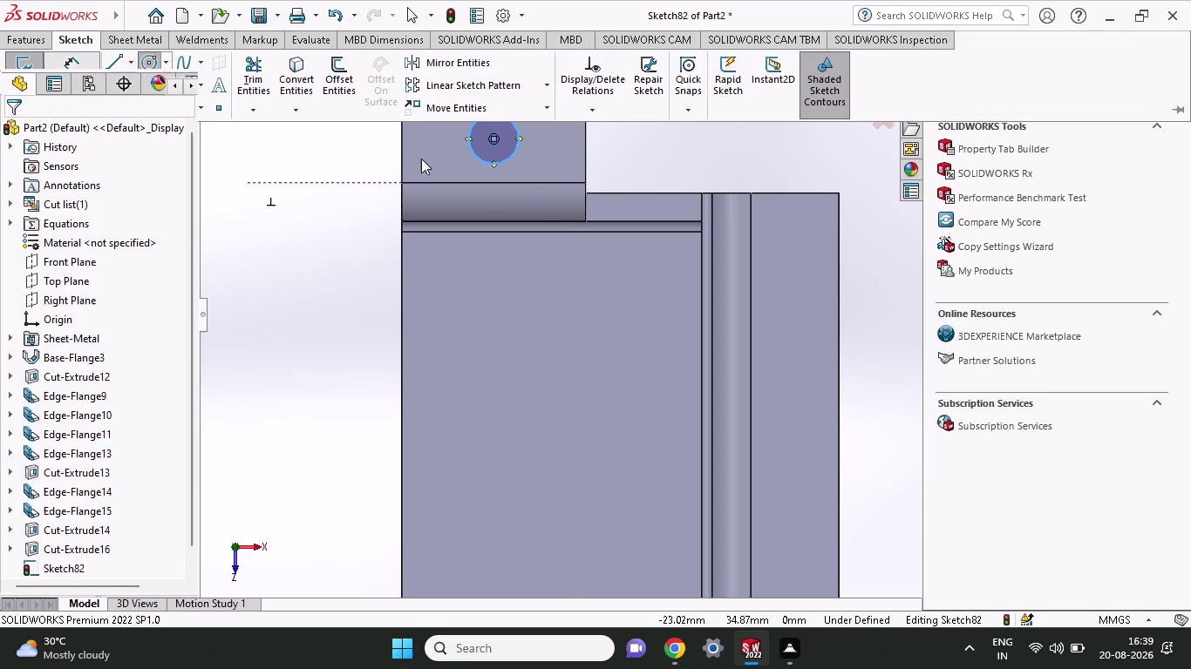
Dimension the new top-lip circle's diameter to 4 mm.
click(482, 158)
click(324, 157)
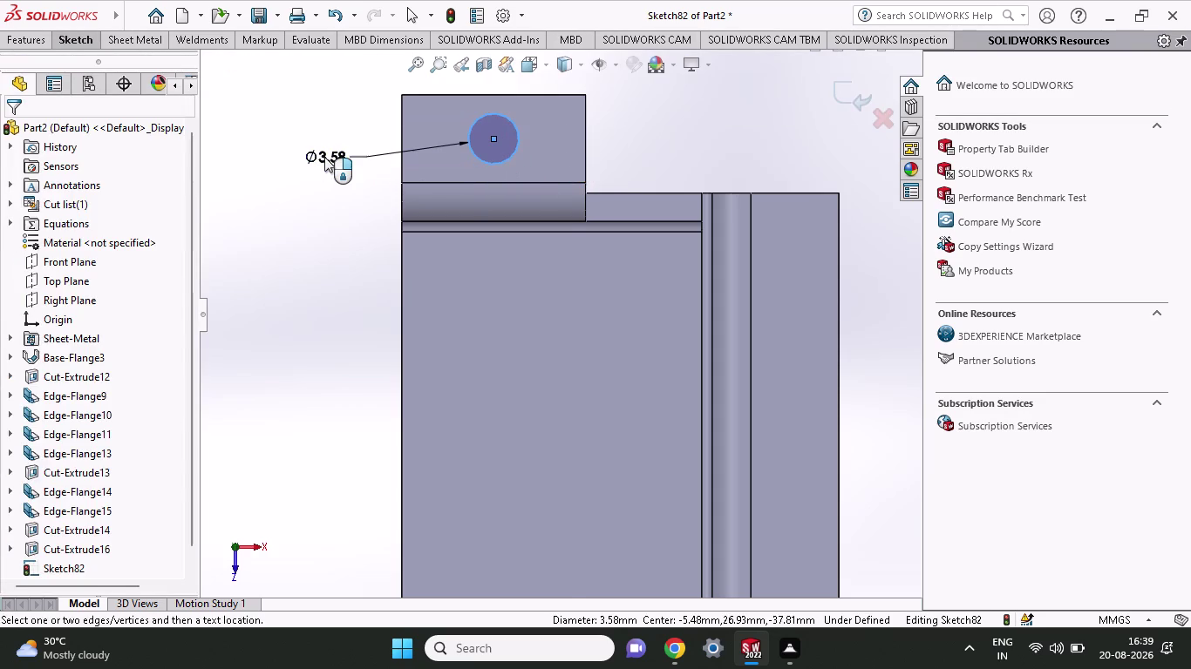
key(4)
key(Return)
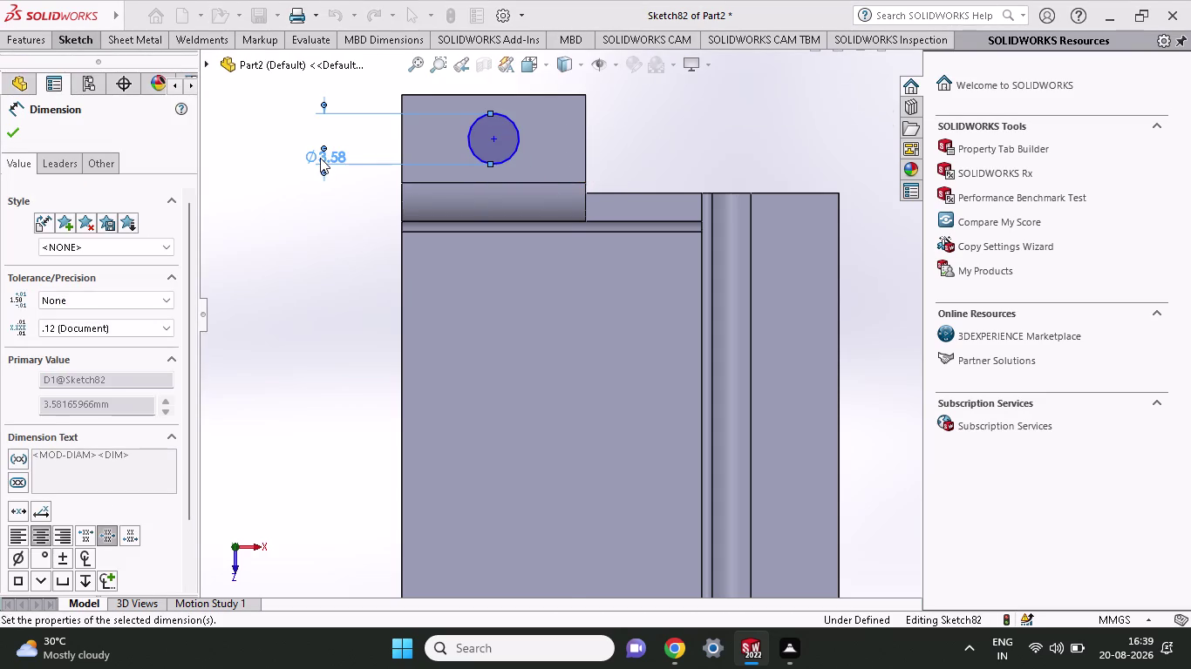
scroll(up, 3)
scroll(up, 3)
scroll(down, 3)
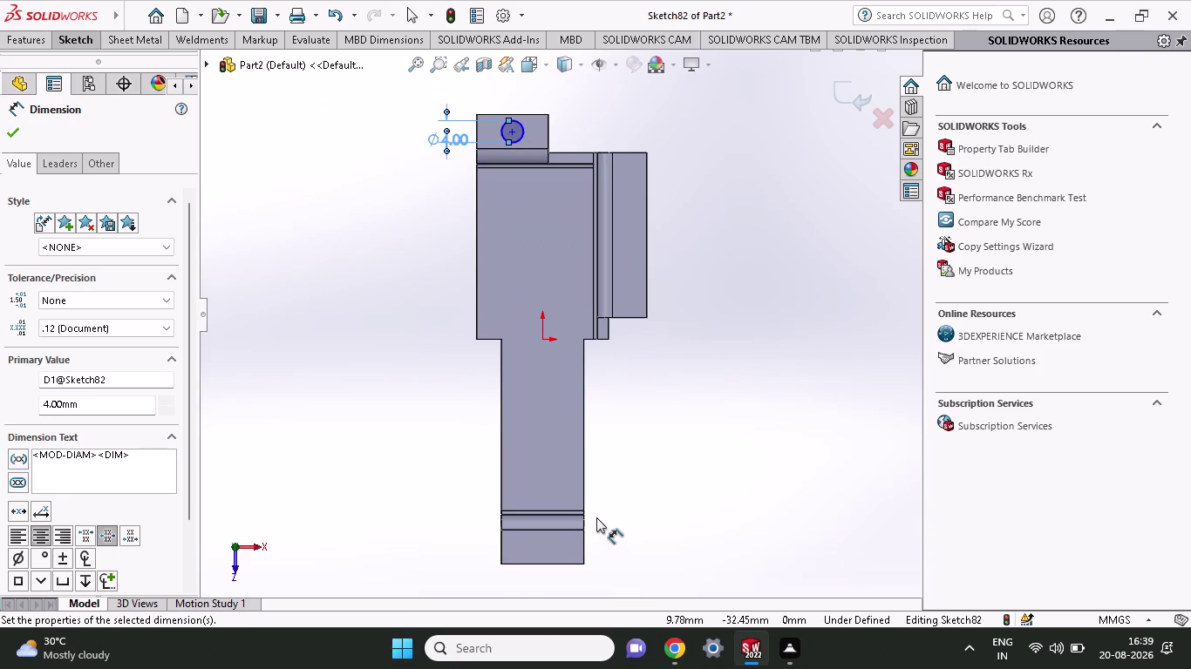
scroll(down, 3)
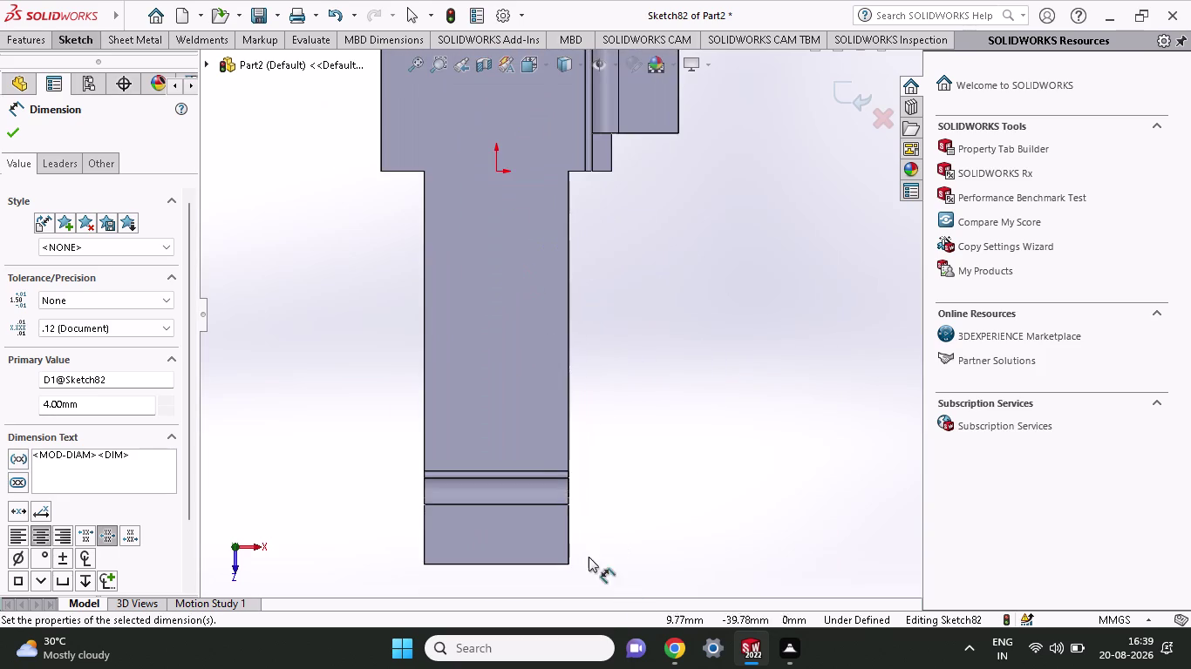
scroll(down, 3)
scroll(down, 3)
click(89, 44)
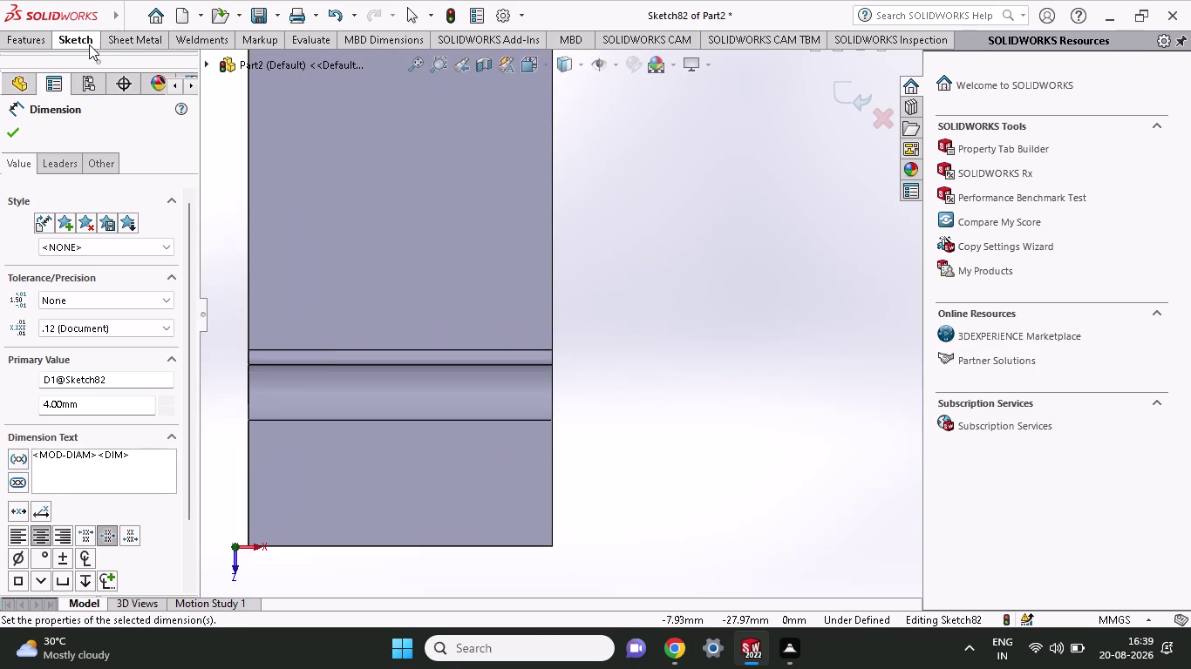
click(150, 69)
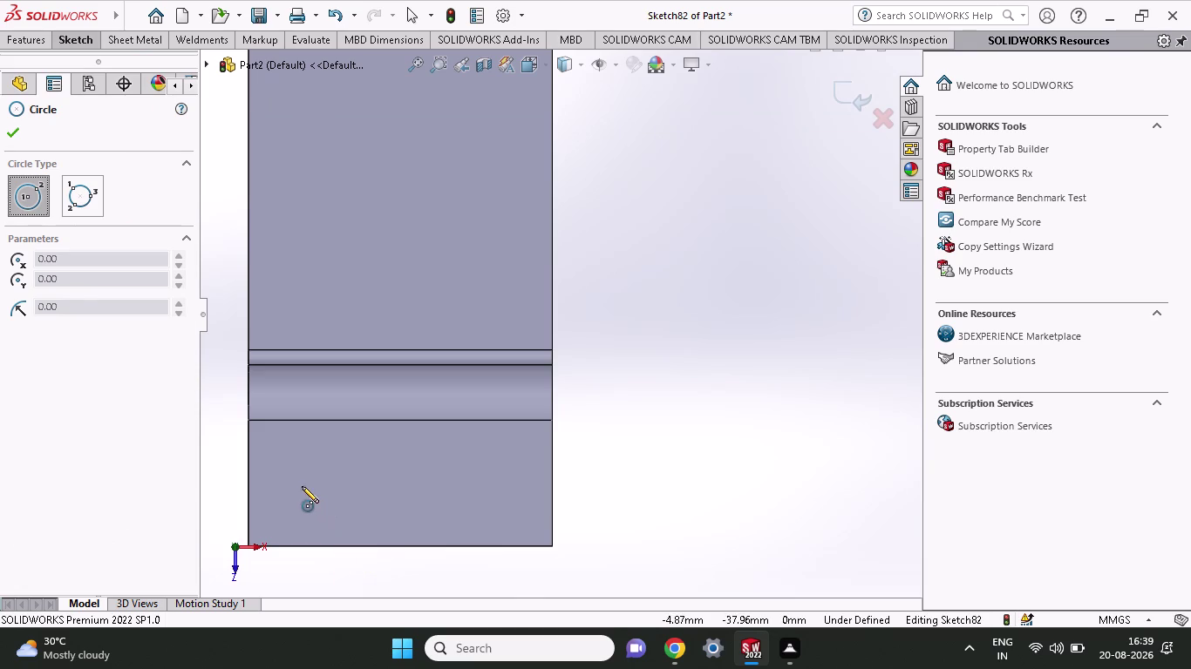
Draw two circles on the lower tab, one on the left and one on the right.
click(301, 487)
click(326, 505)
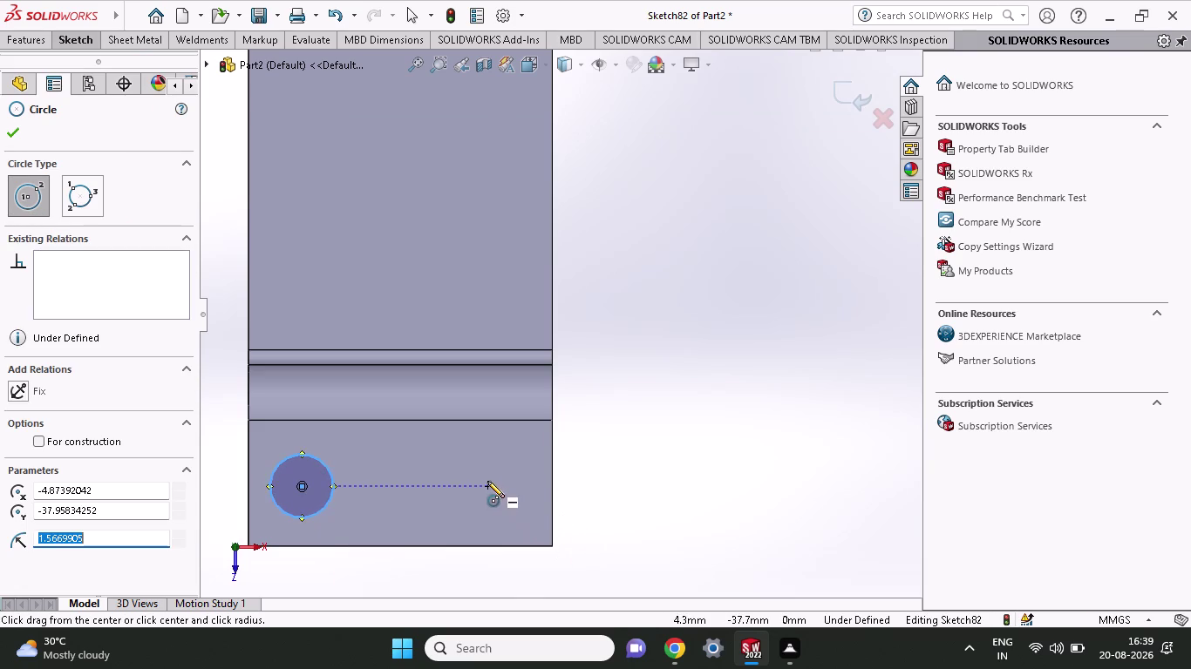
click(487, 481)
drag(507, 494, 512, 504)
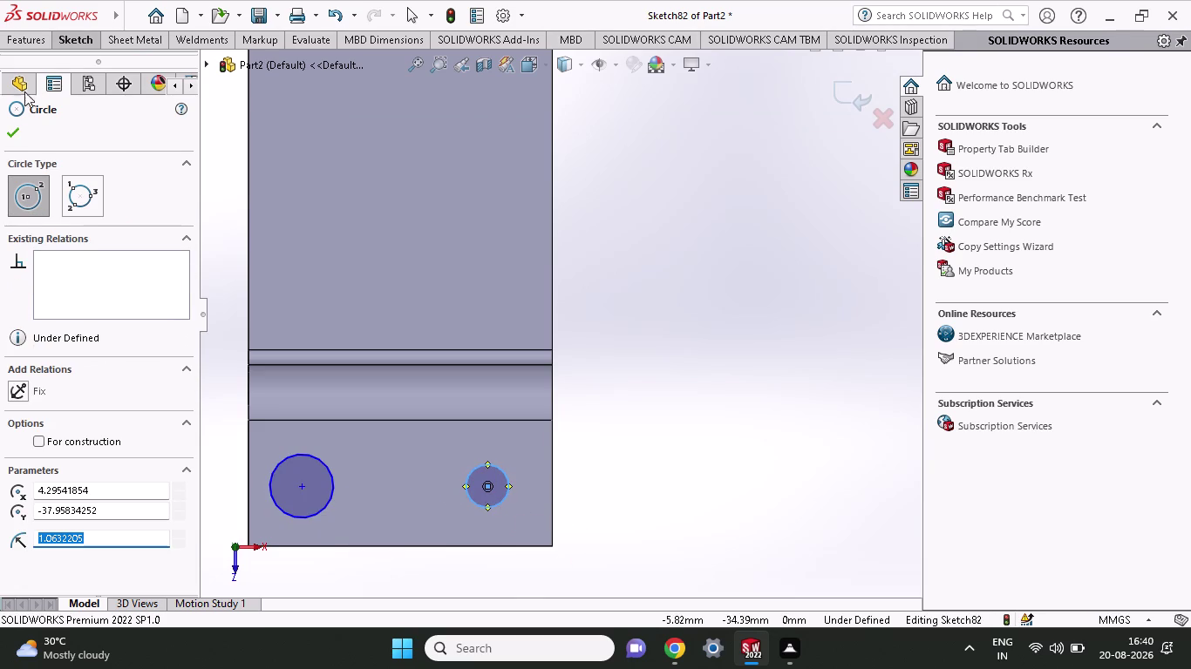
click(52, 37)
click(69, 95)
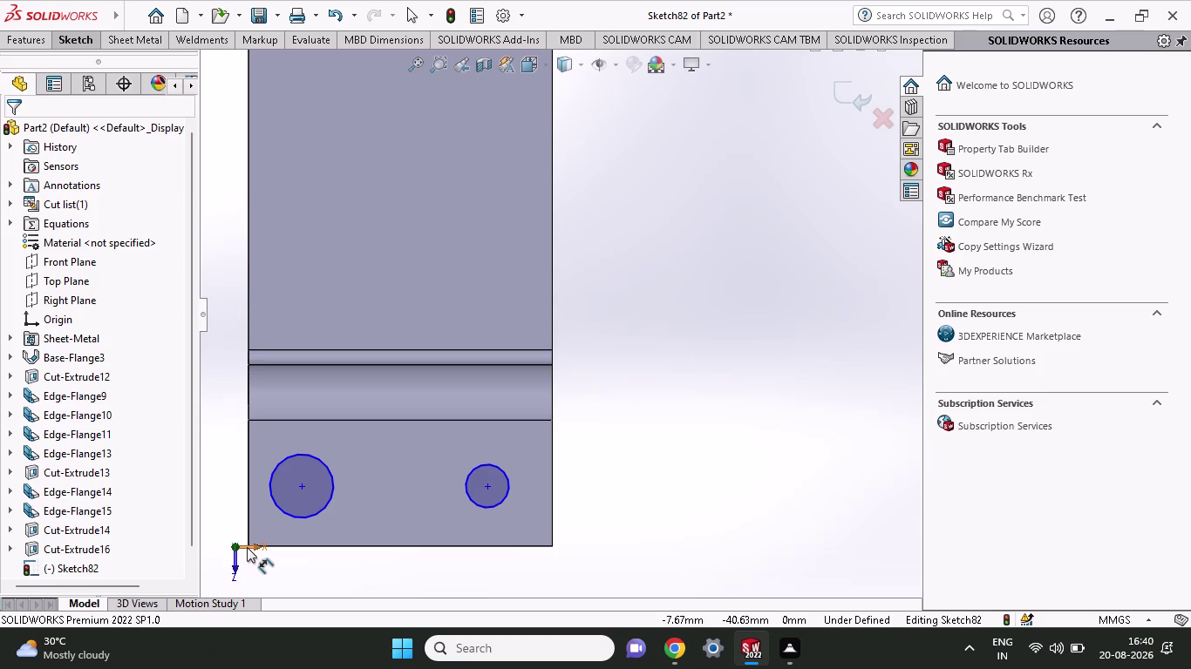
scroll(down, 3)
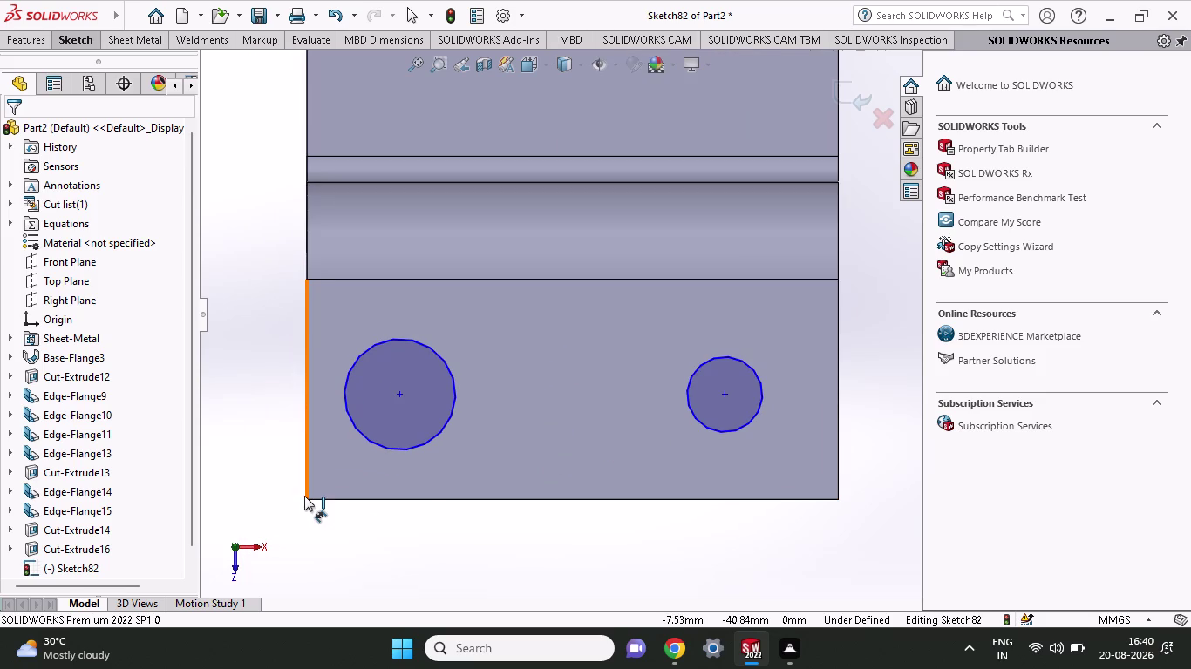
Place the left circle's centre 3 mm vertically from the tab's bottom-left corner.
click(307, 501)
click(402, 396)
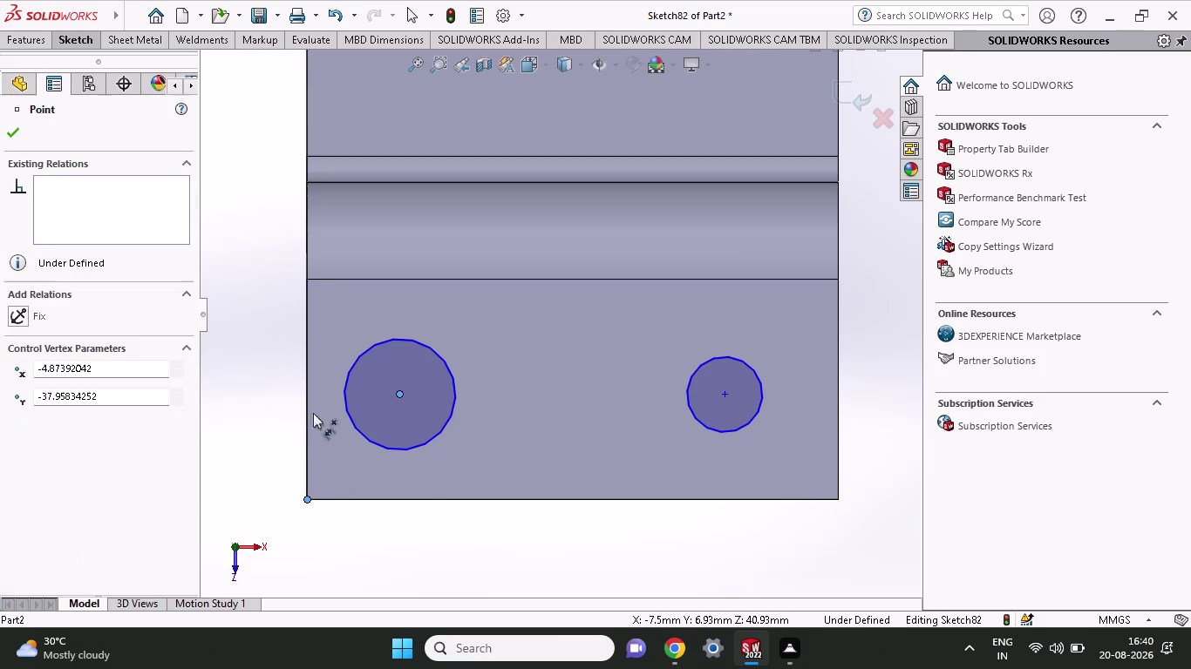
click(284, 420)
key(3)
key(Return)
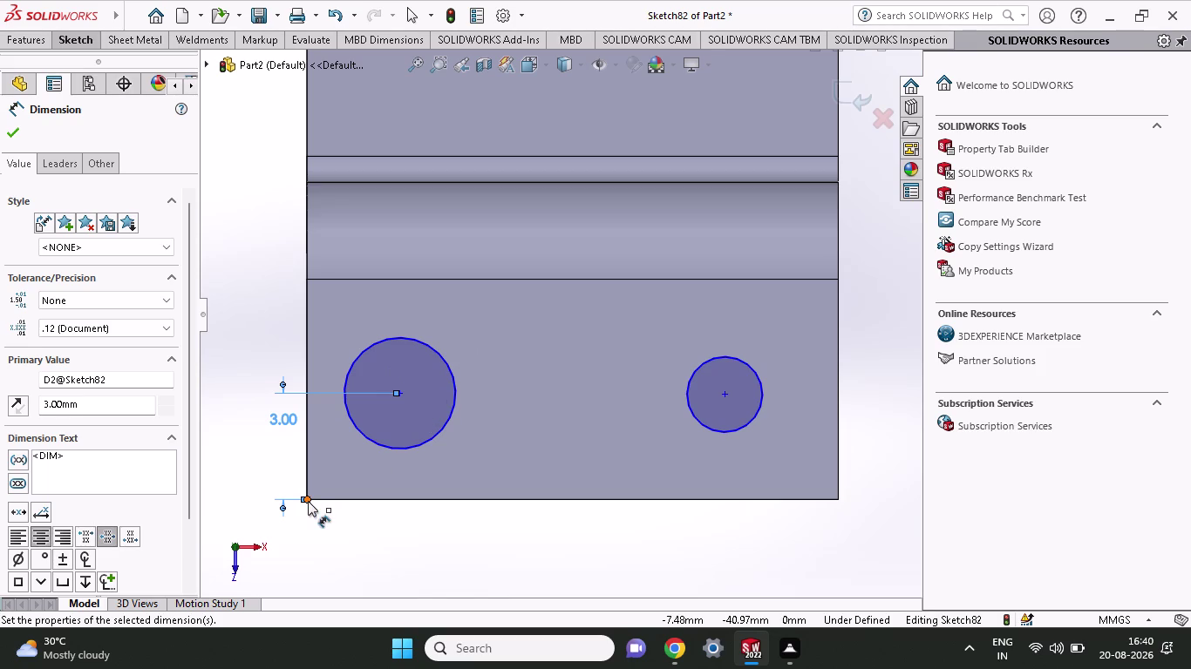
click(308, 501)
click(396, 394)
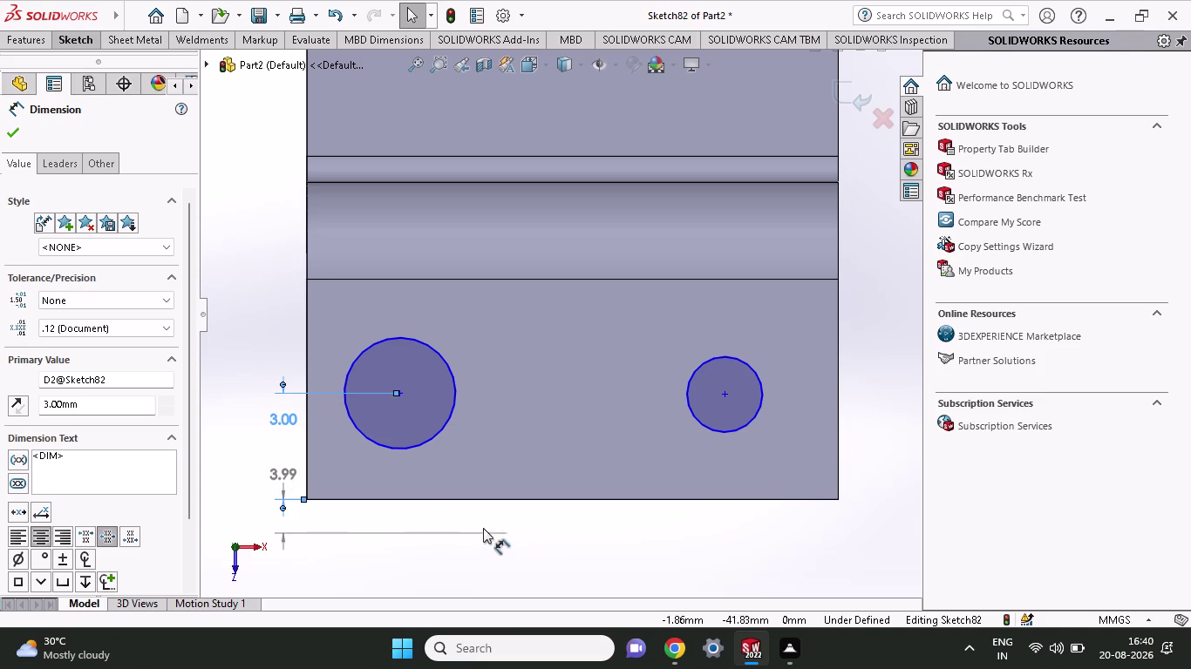
key(Escape)
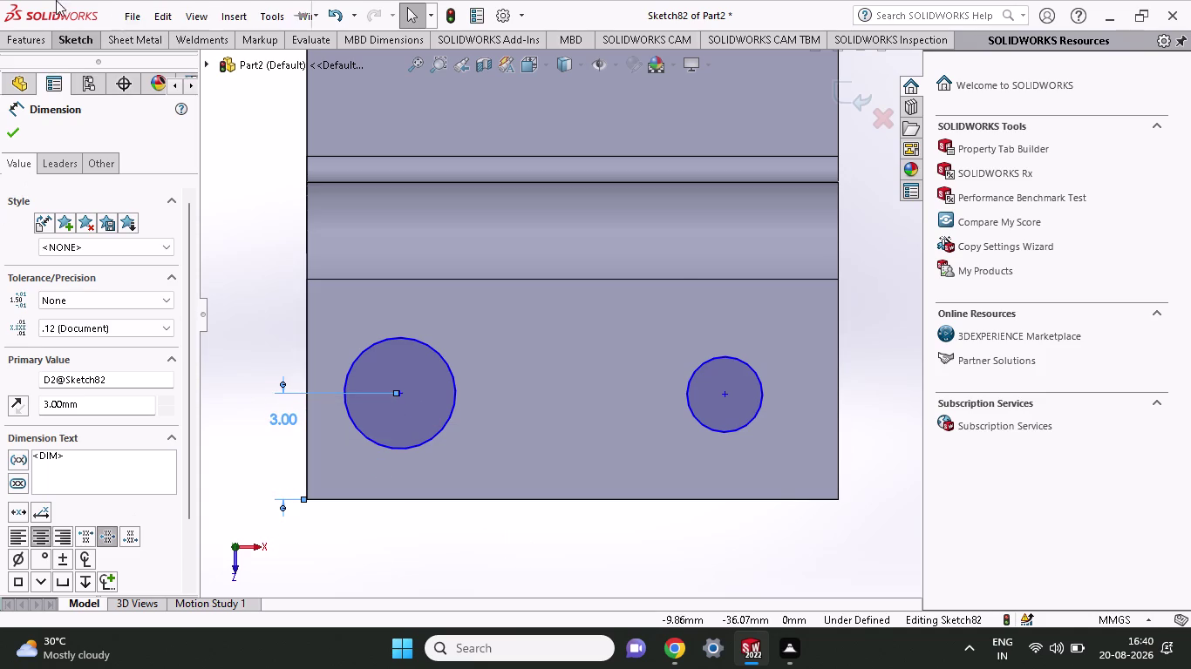
Place the left circle's centre 3 mm horizontally from the bottom-left corner.
click(60, 46)
click(69, 86)
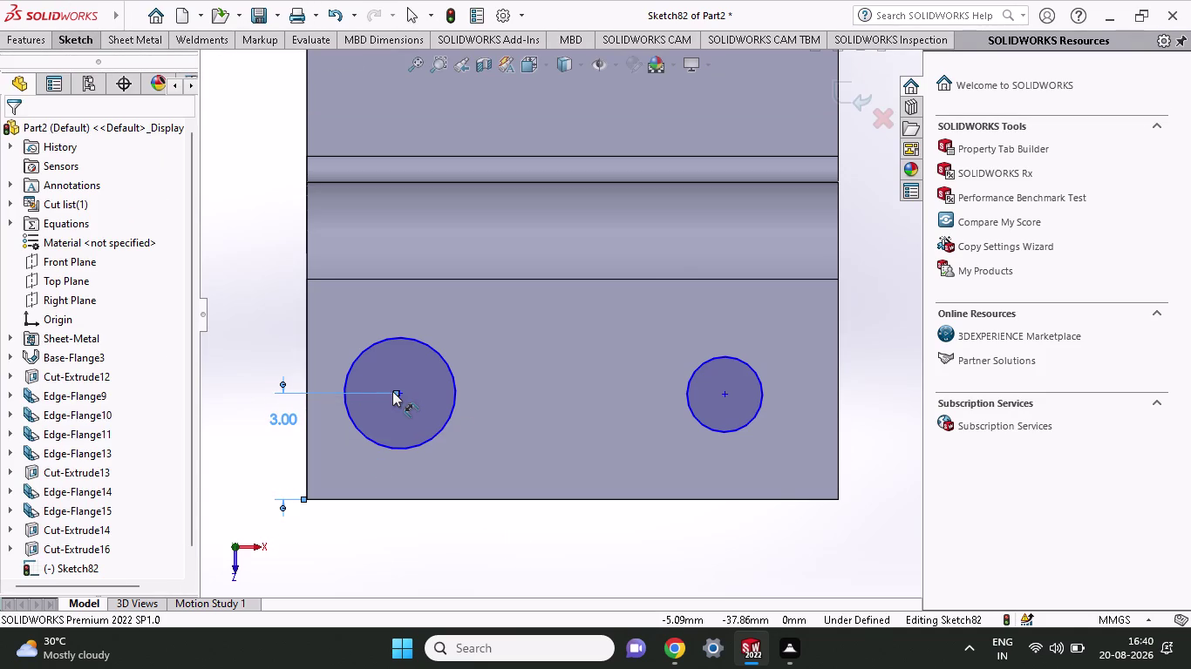
click(401, 394)
click(306, 500)
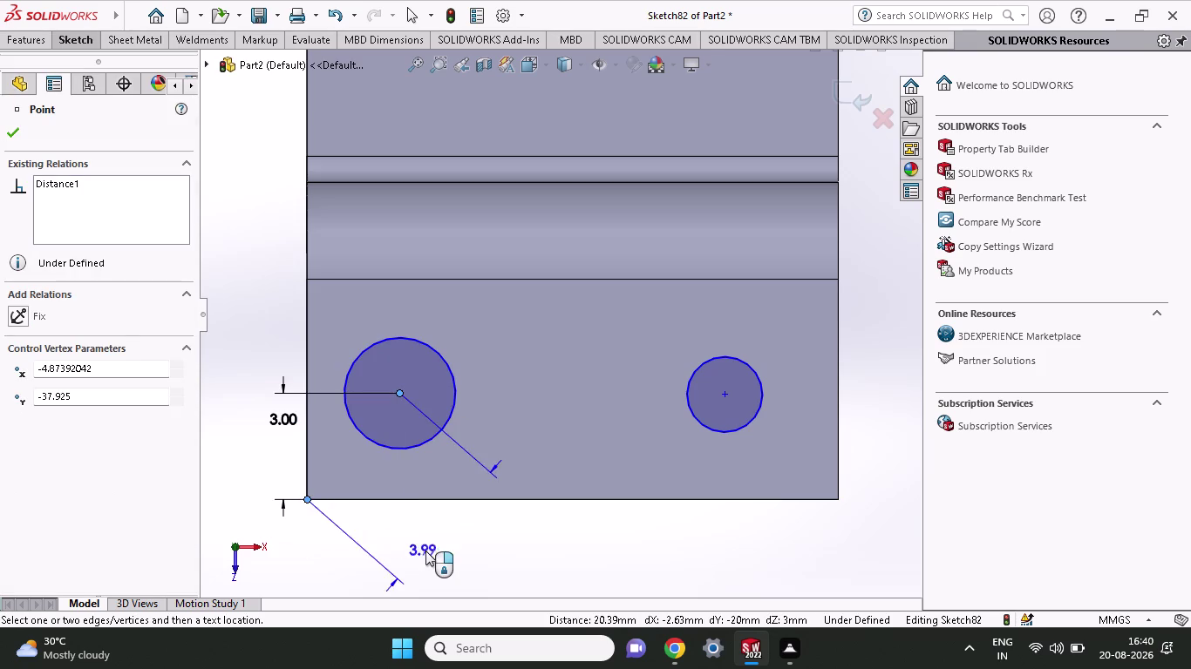
click(372, 552)
key(3)
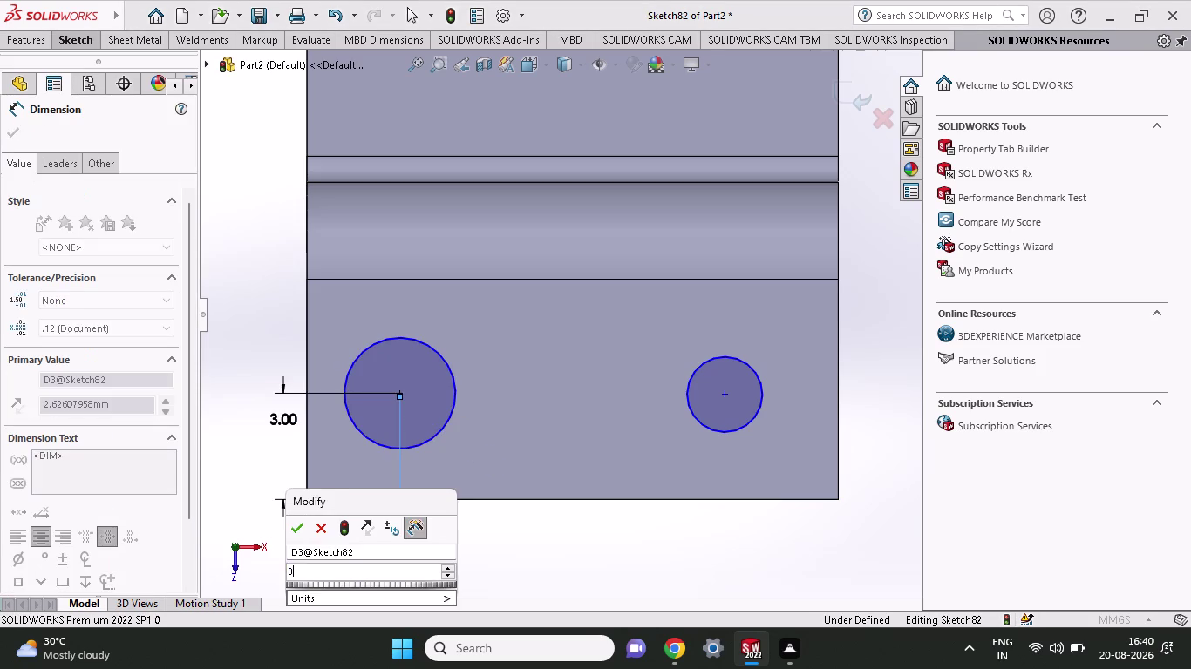
key(Return)
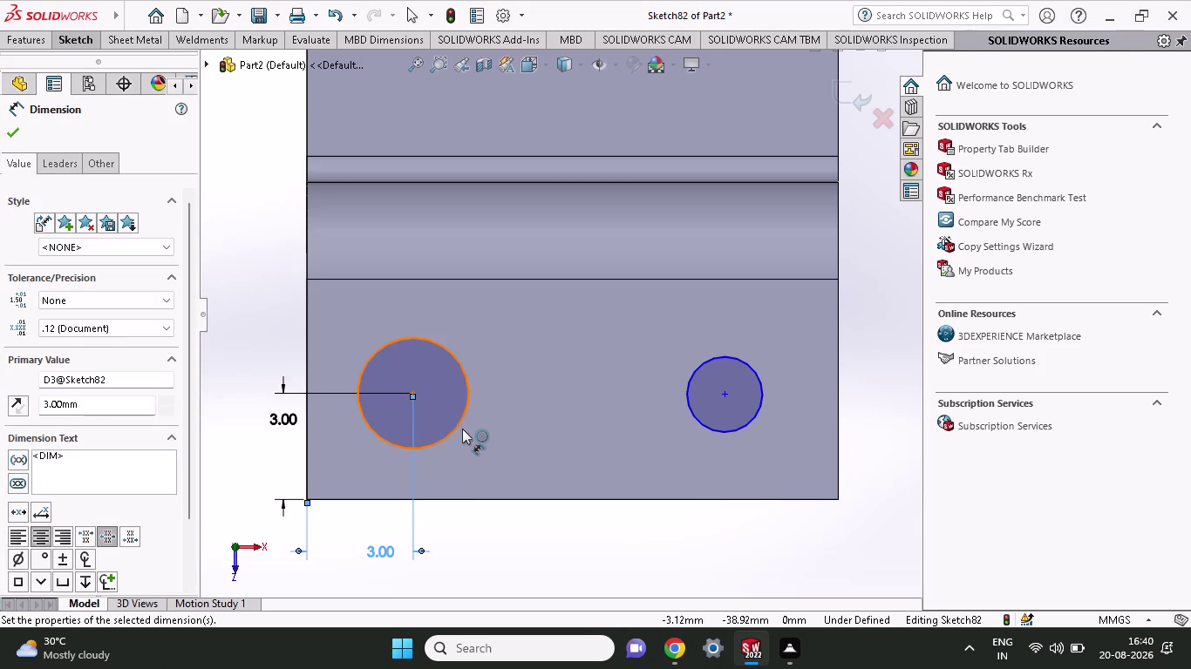
Give the left circle a 2 mm diameter and delete the right-hand circle.
click(462, 429)
click(553, 447)
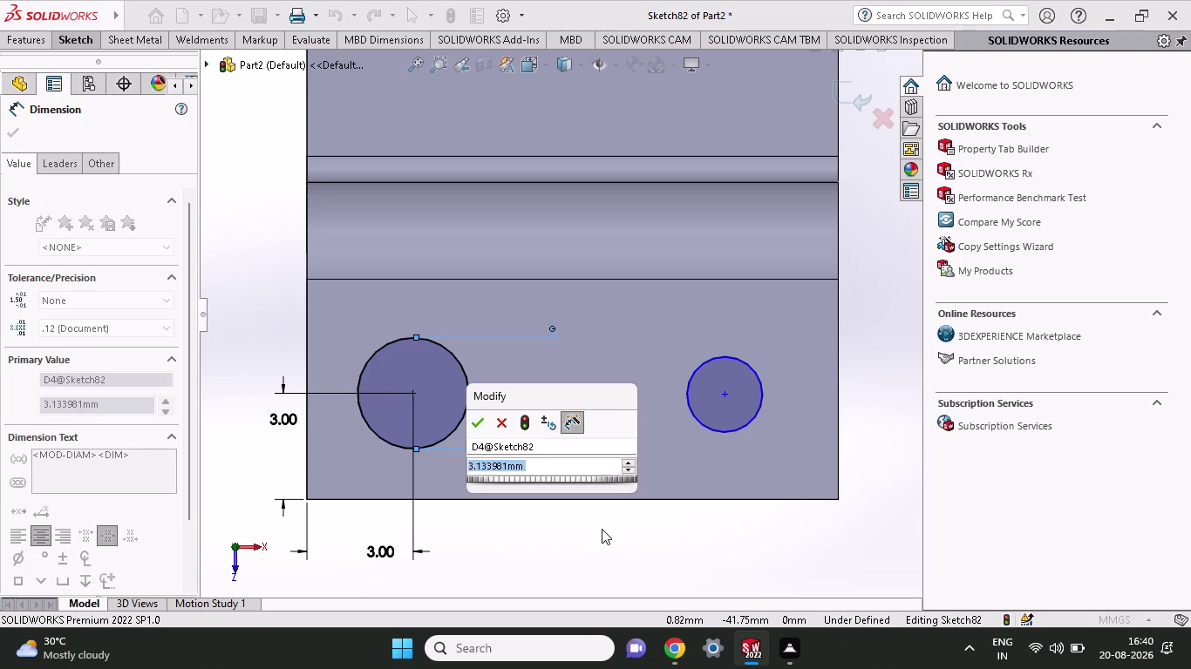
key(2)
key(Return)
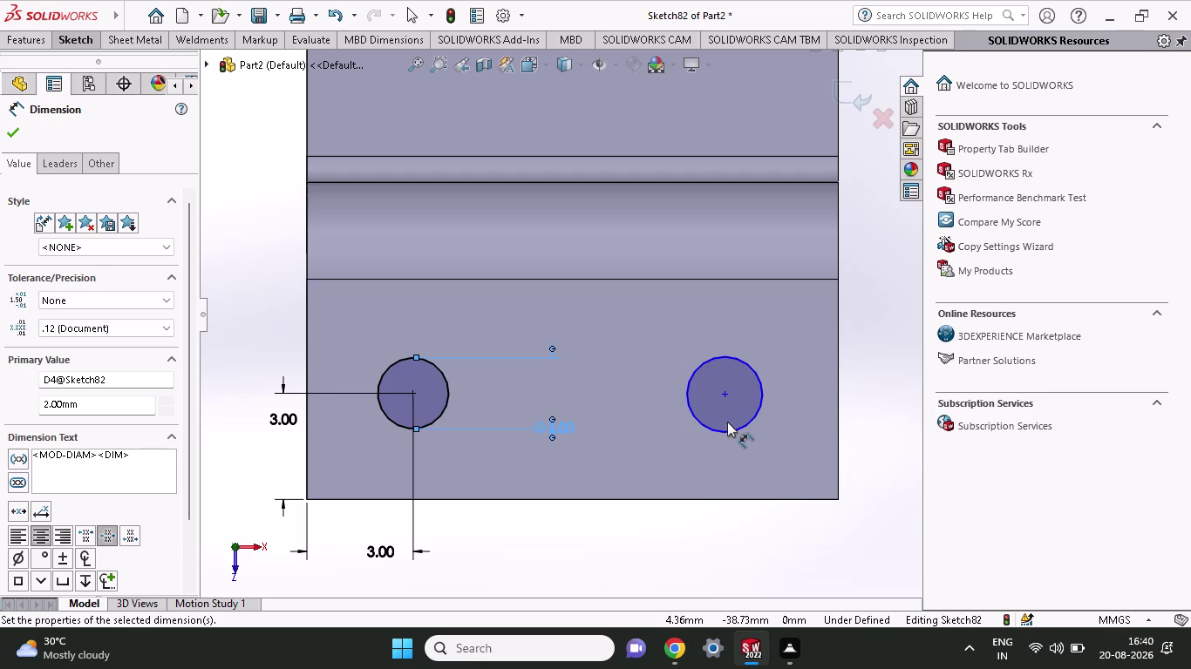
key(Escape)
click(730, 434)
key(Delete)
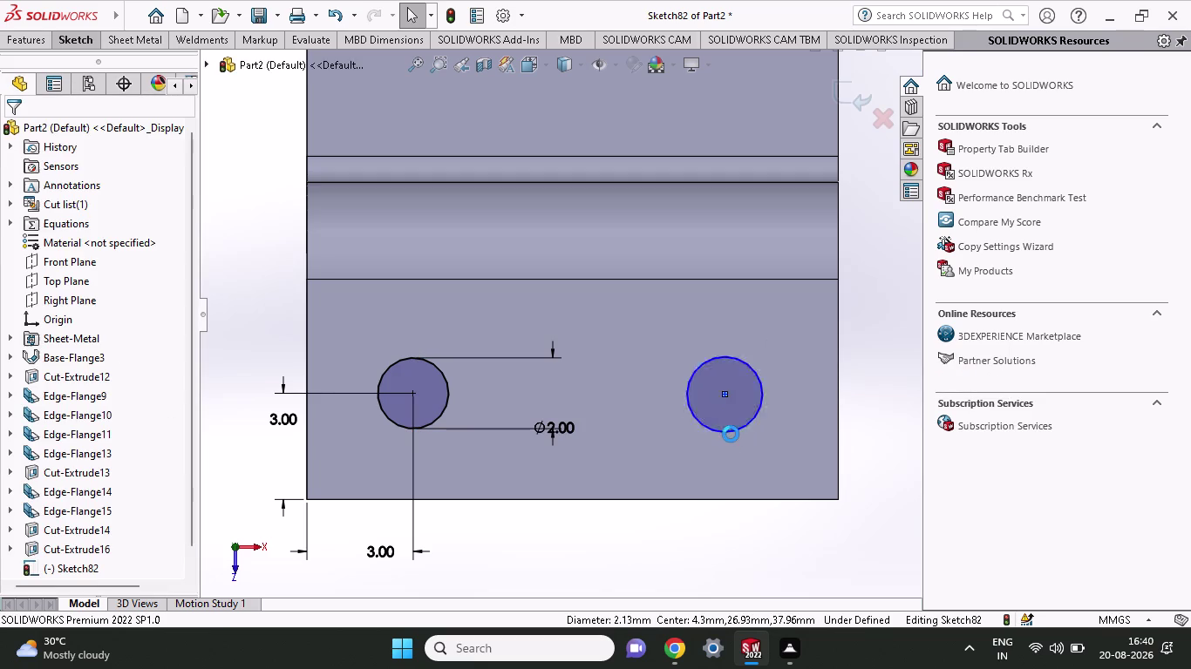
click(83, 48)
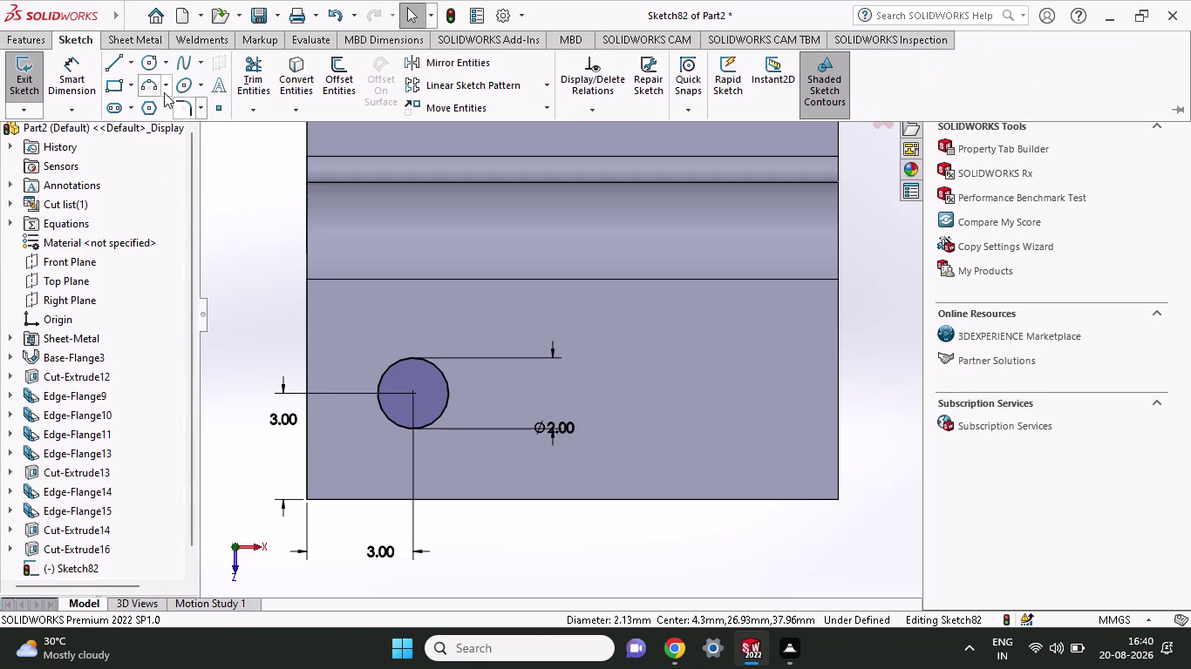
Draw a vertical centerline up from the midpoint of the tab's bottom edge.
click(131, 64)
click(130, 100)
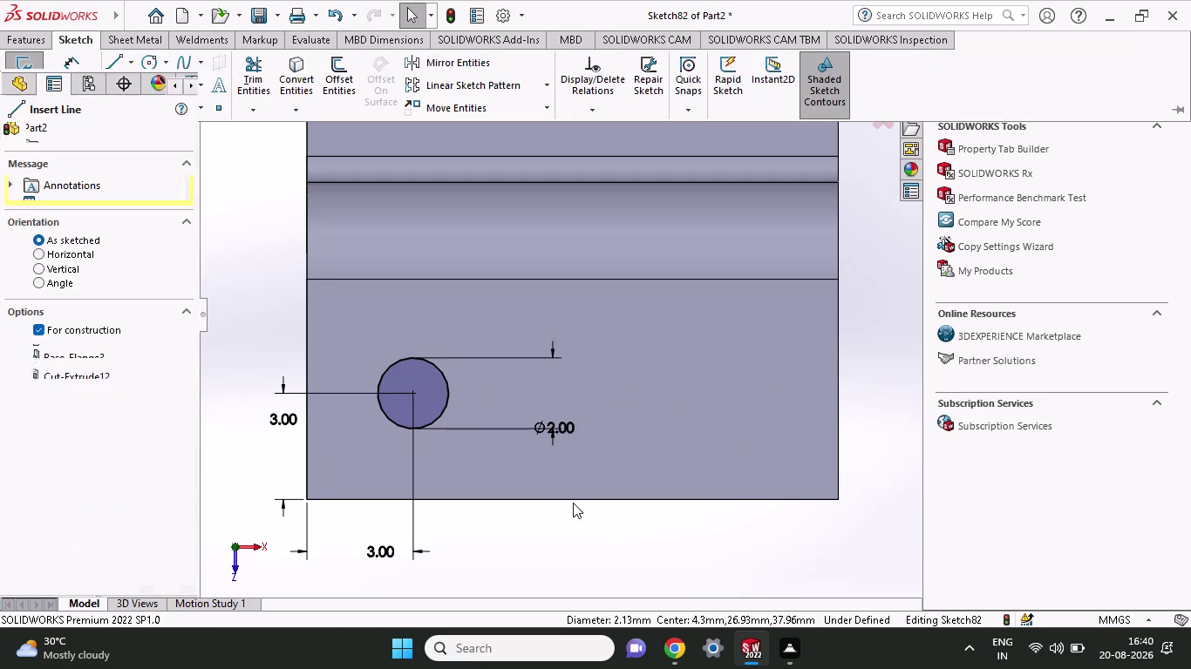
click(572, 502)
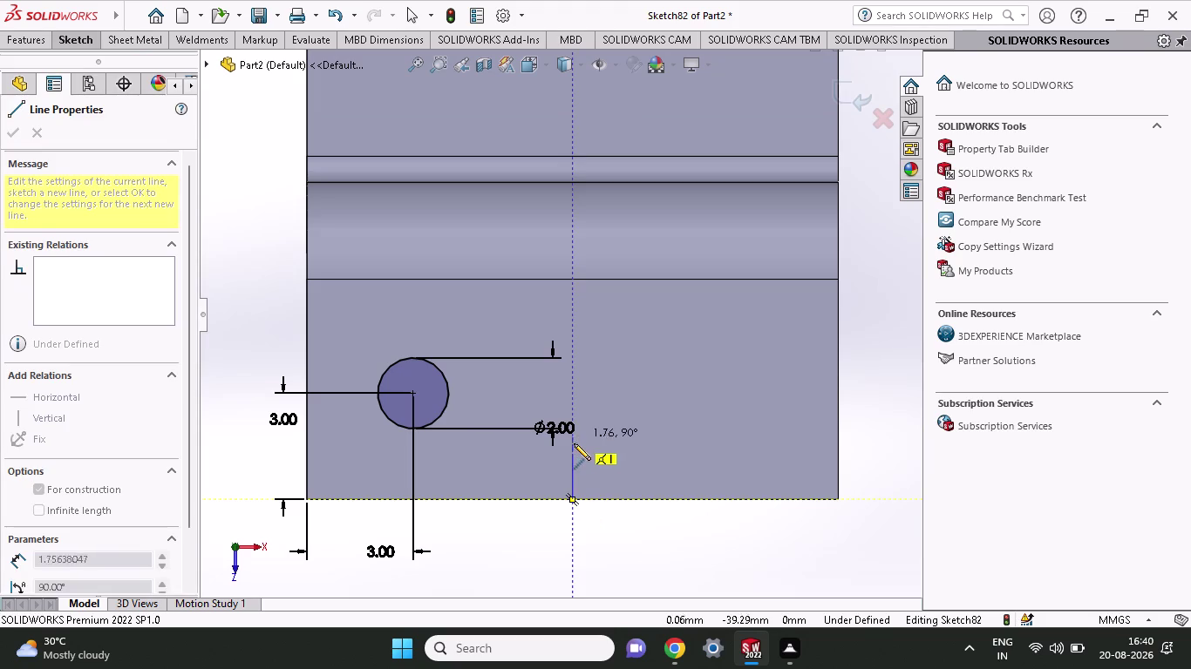
click(574, 444)
key(Escape)
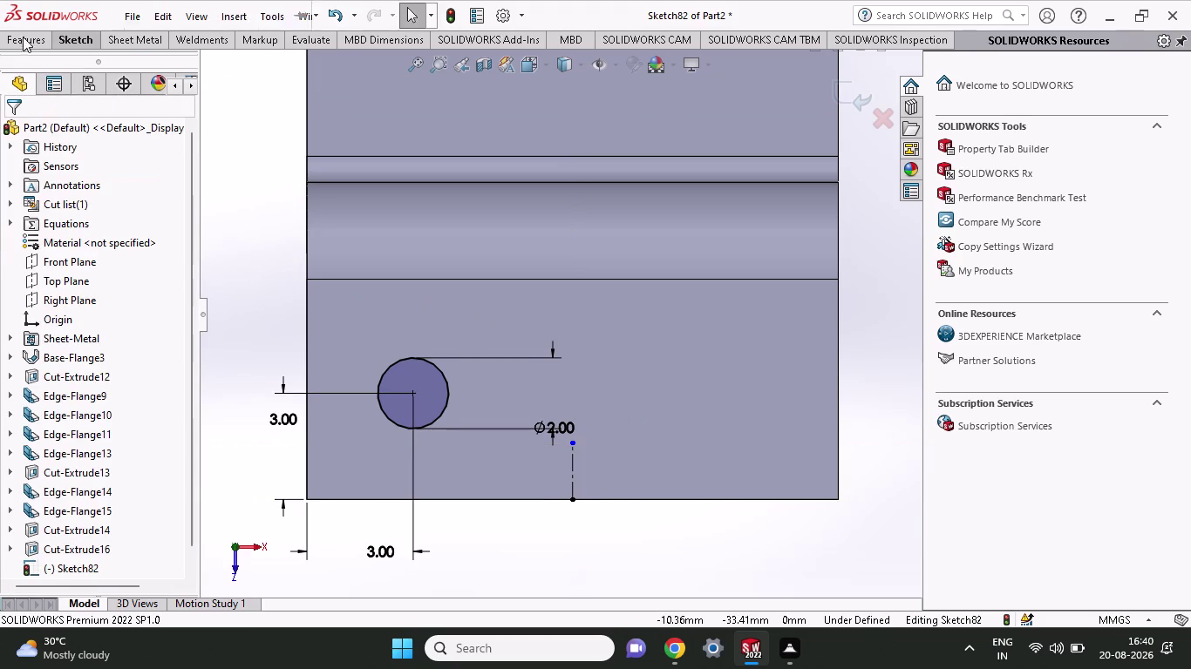
Mirror the 2 mm circle across the vertical centerline.
click(76, 45)
click(421, 65)
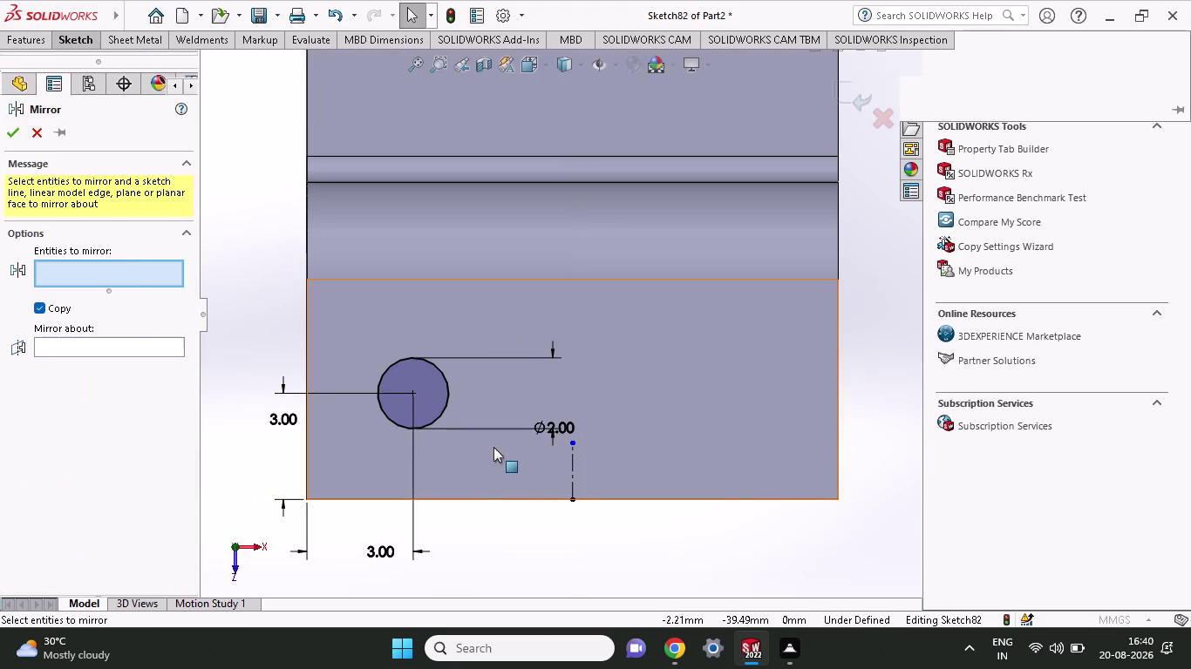
click(125, 348)
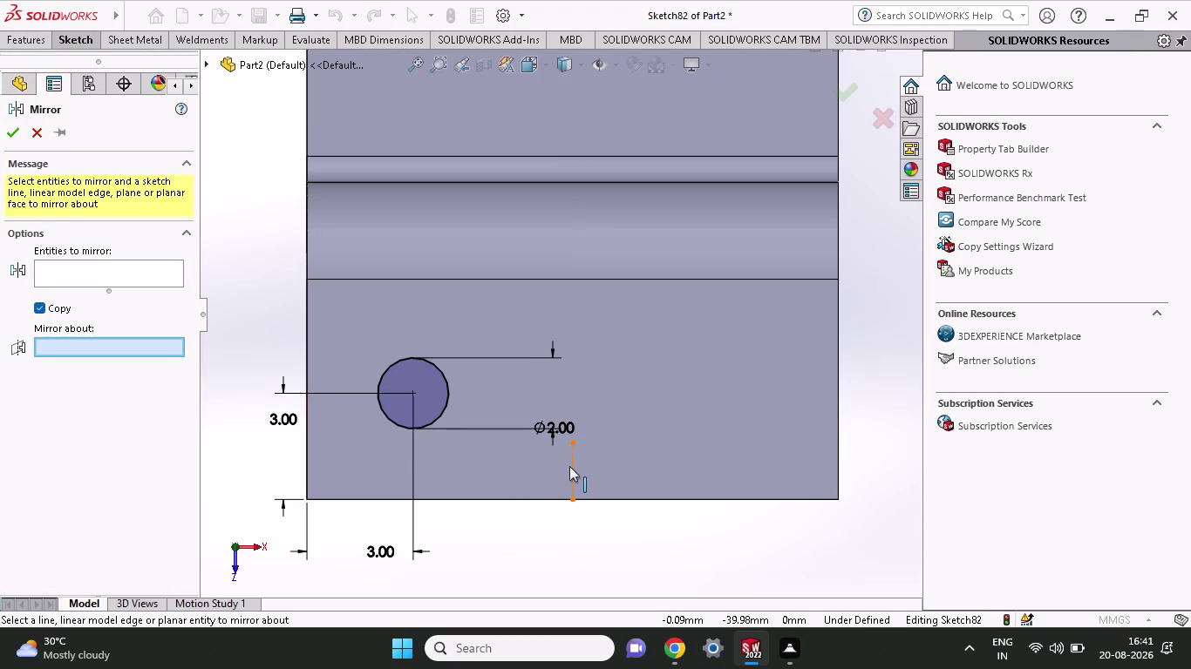
click(570, 466)
click(133, 280)
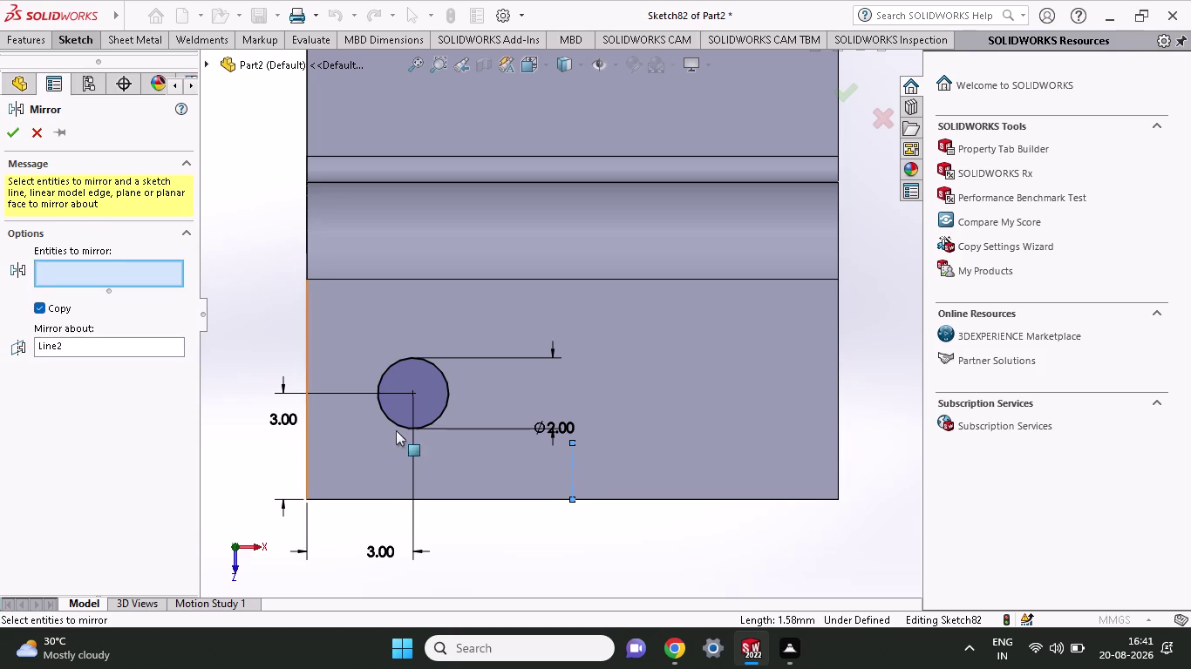
click(396, 423)
click(19, 128)
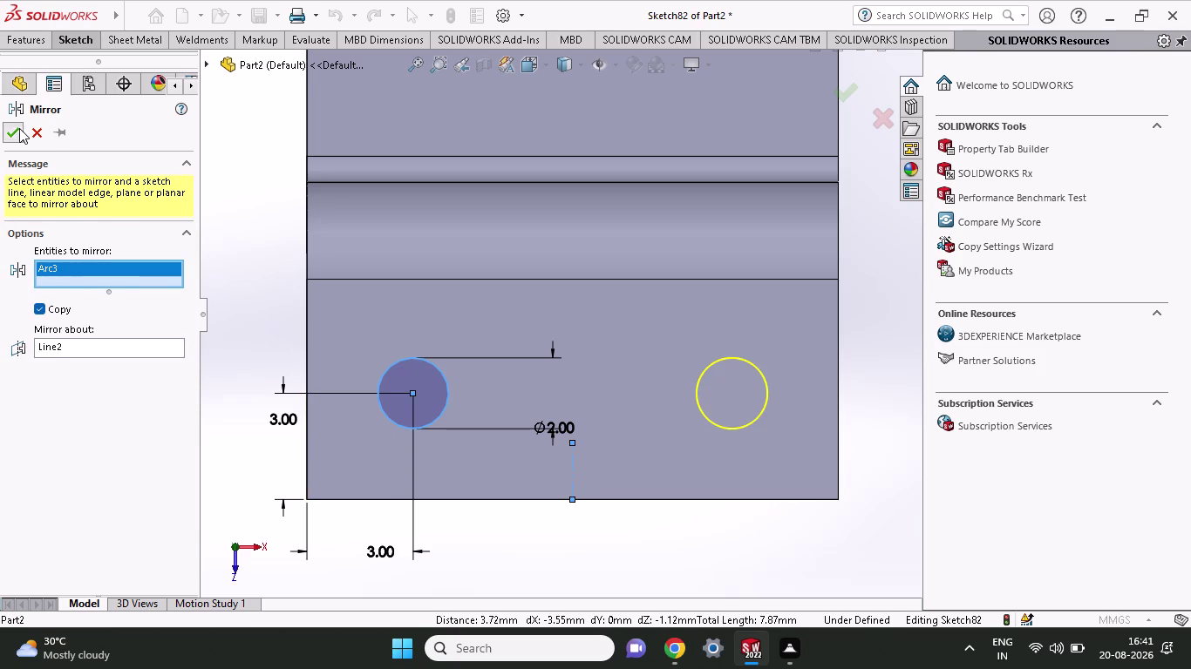
scroll(up, 3)
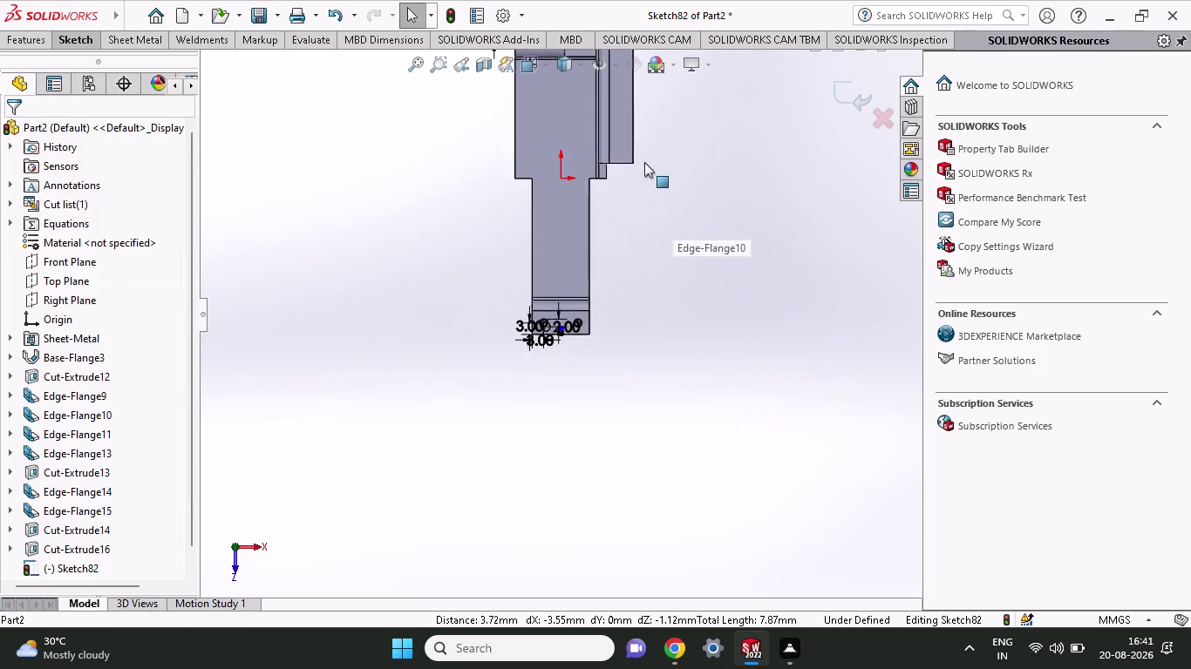
Zoom in on the narrow right-hand flange to work on it.
scroll(up, 3)
scroll(down, 3)
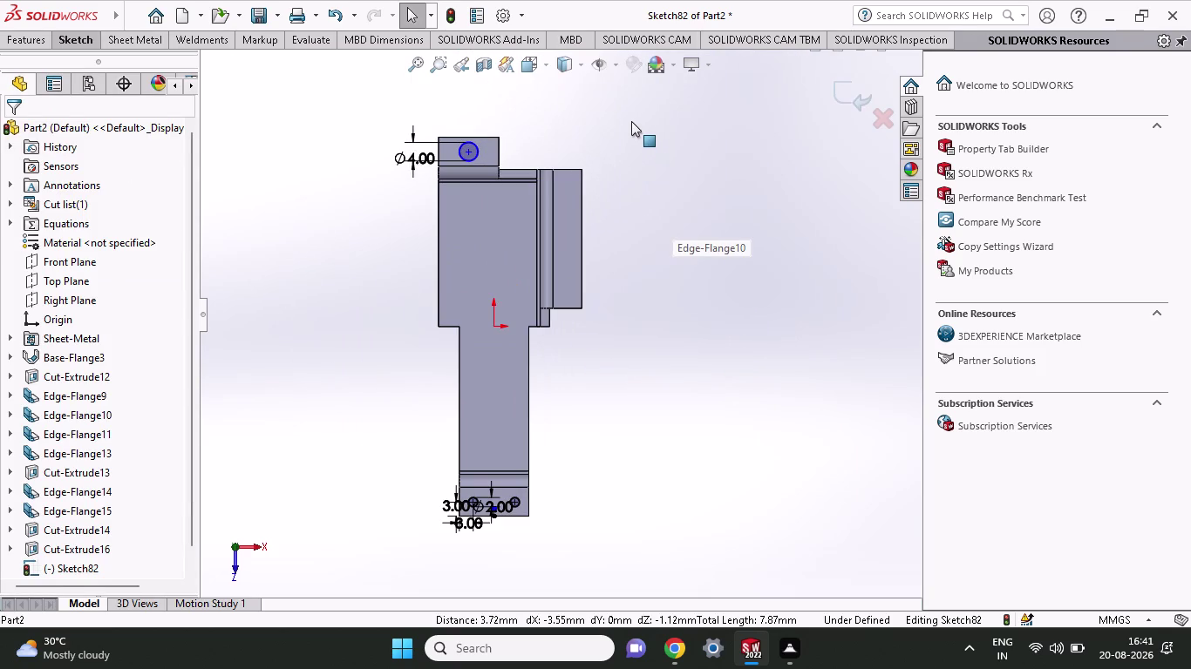
scroll(down, 3)
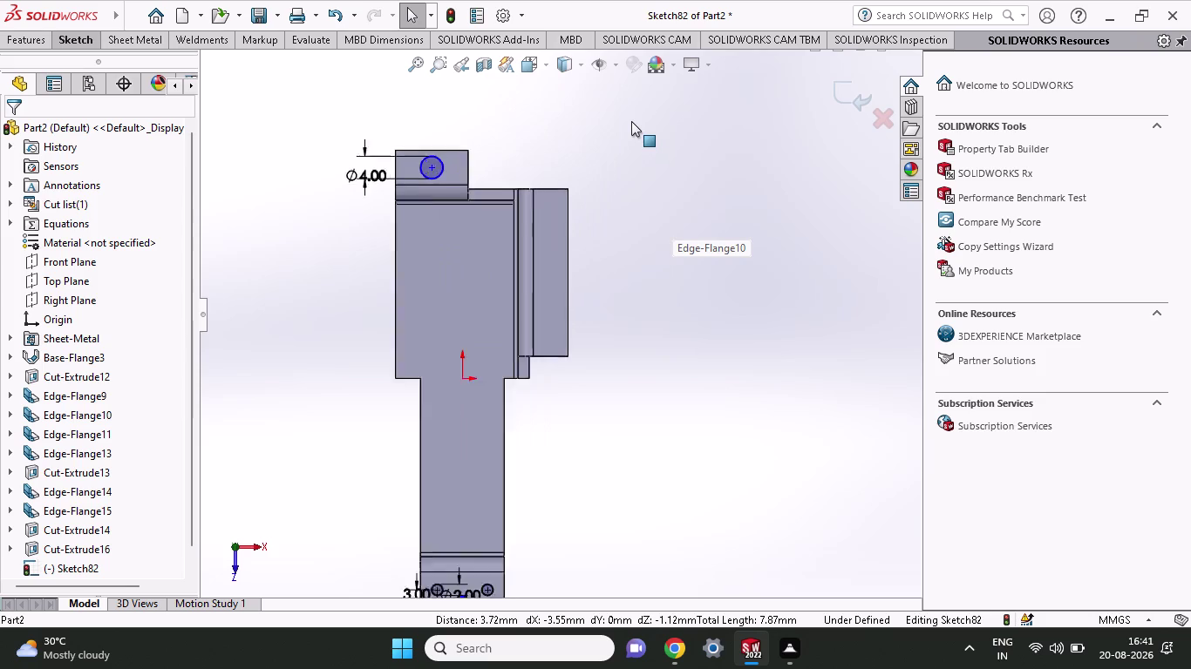
scroll(down, 3)
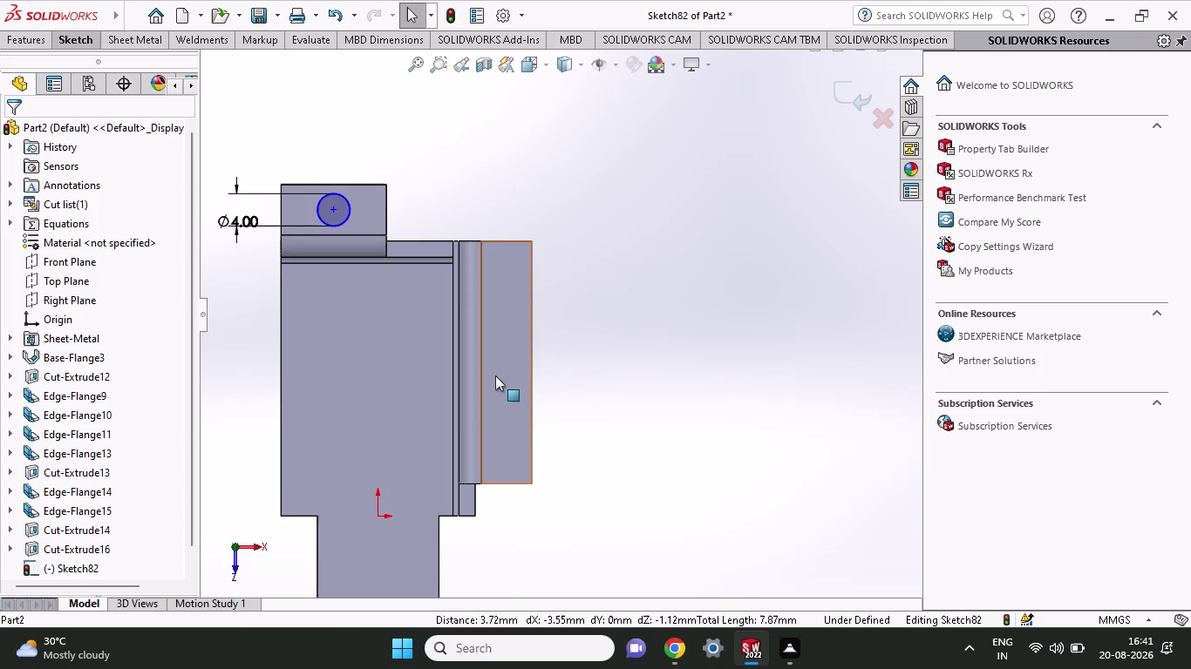
scroll(down, 3)
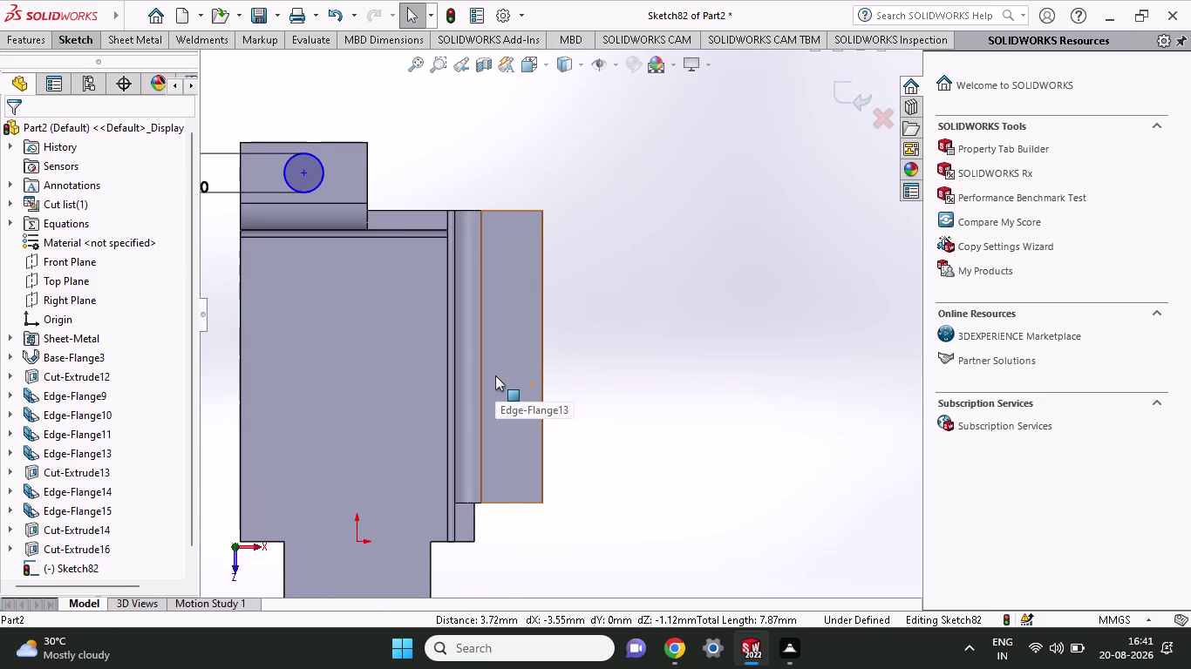
scroll(down, 3)
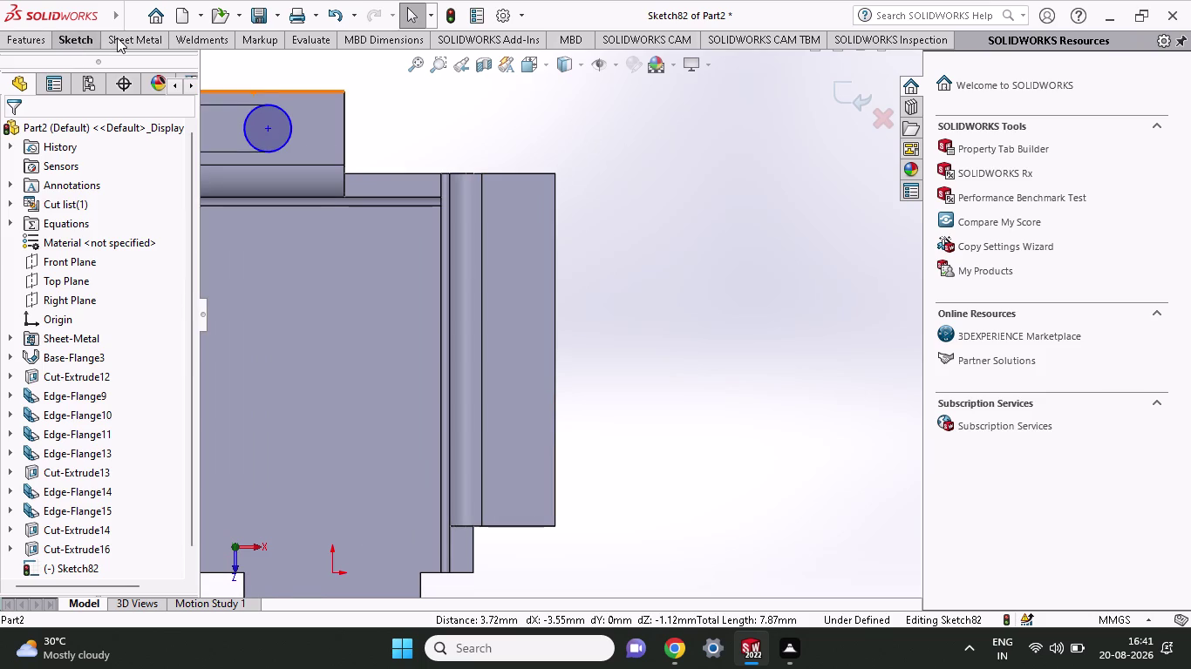
click(78, 37)
Draw a circle near the flange's top and undo the accidental oversized circle.
click(145, 67)
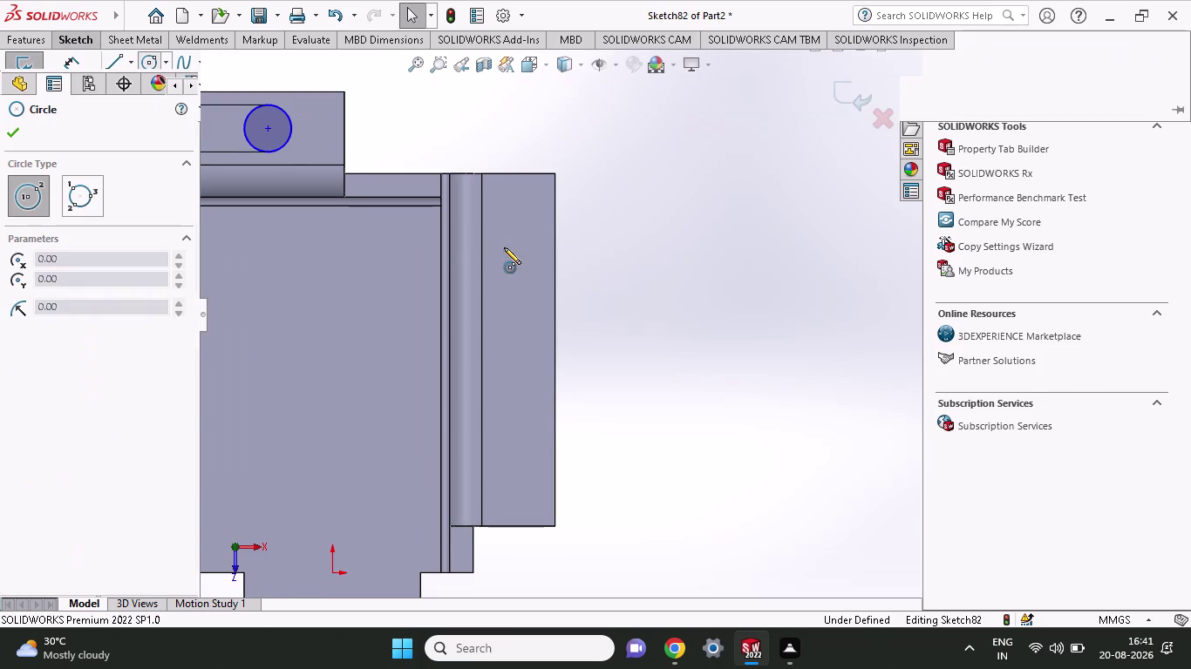
click(513, 216)
click(521, 236)
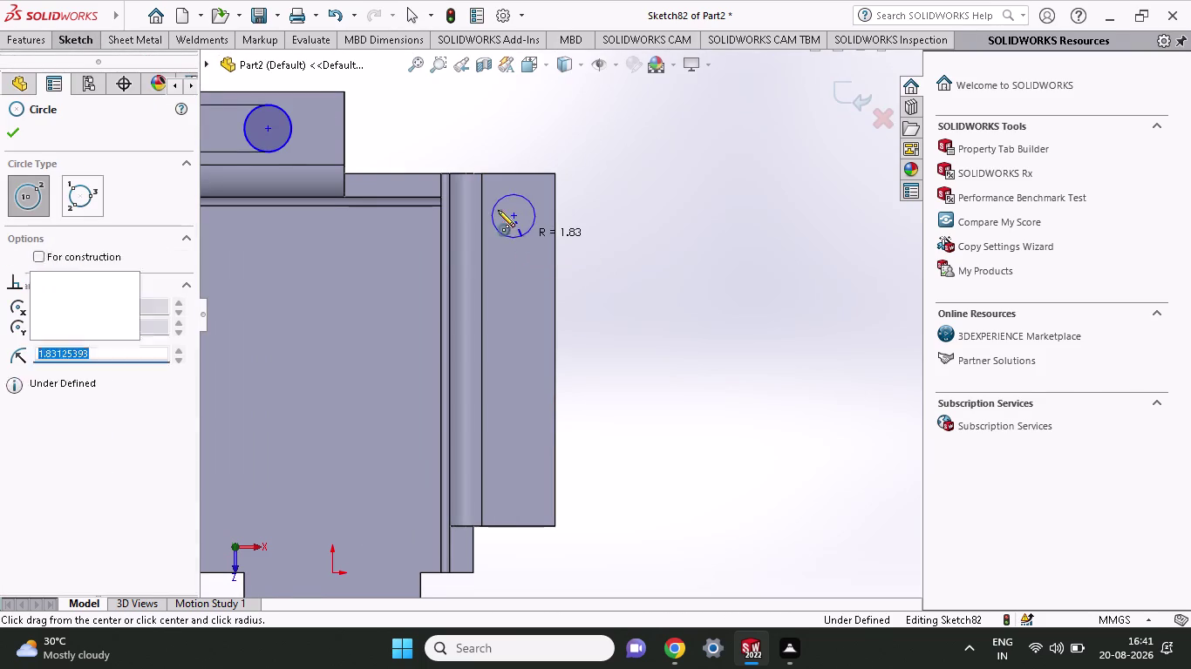
click(59, 42)
click(61, 77)
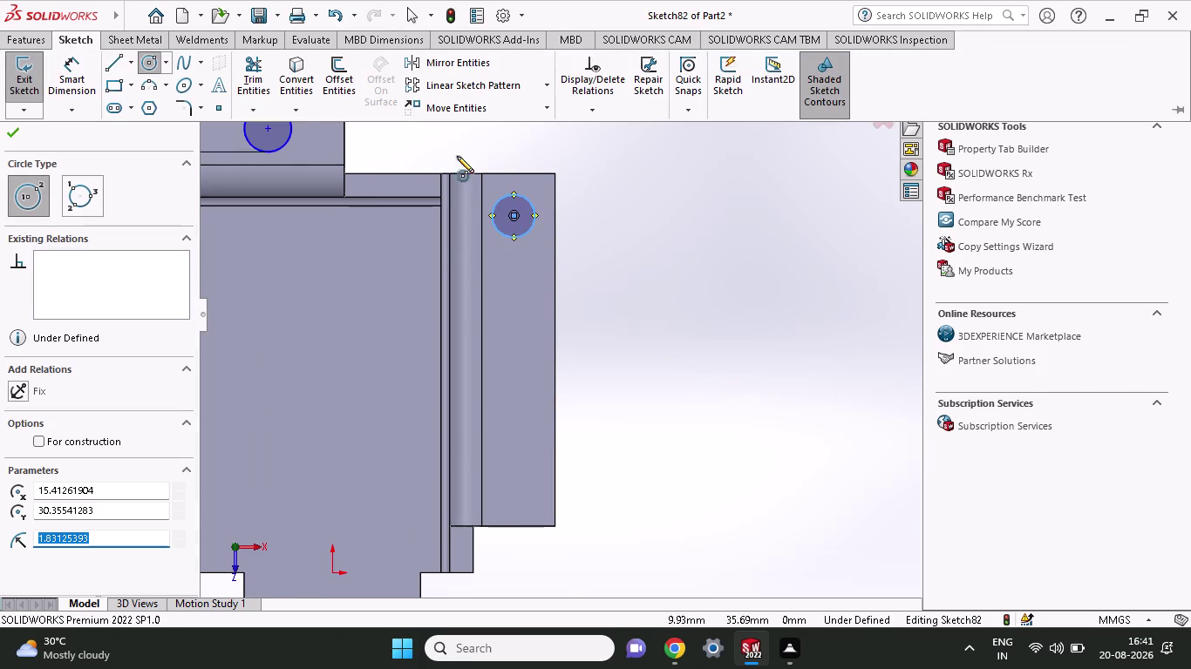
click(554, 173)
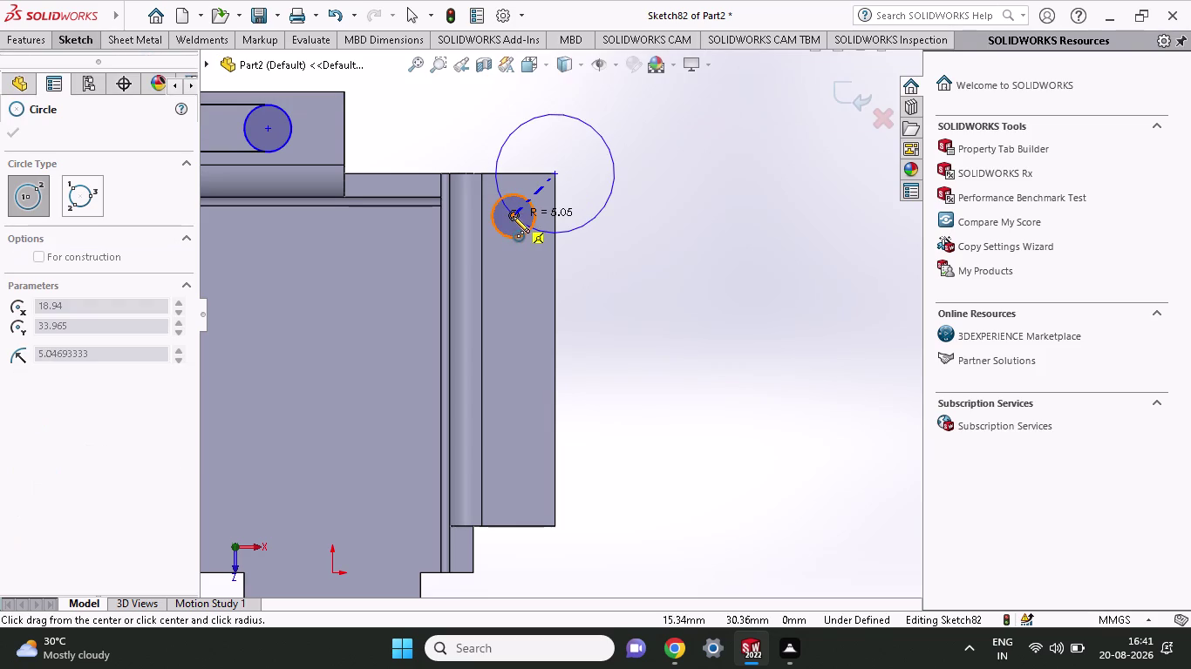
click(512, 216)
key(Escape)
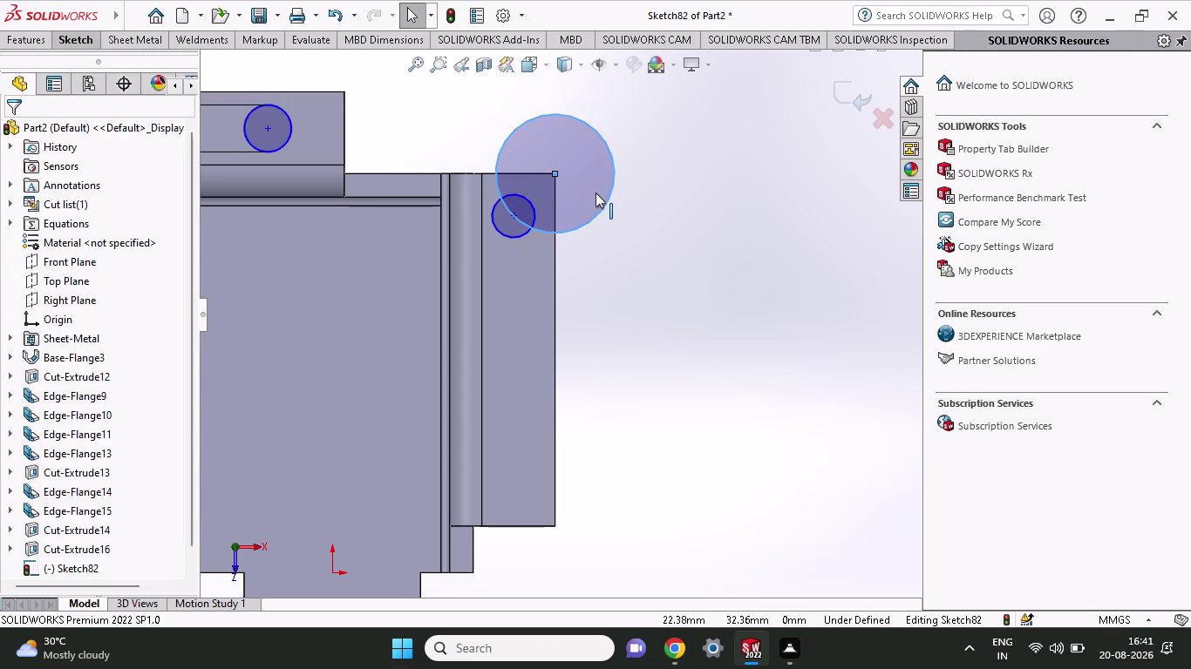
key(ctrl+z)
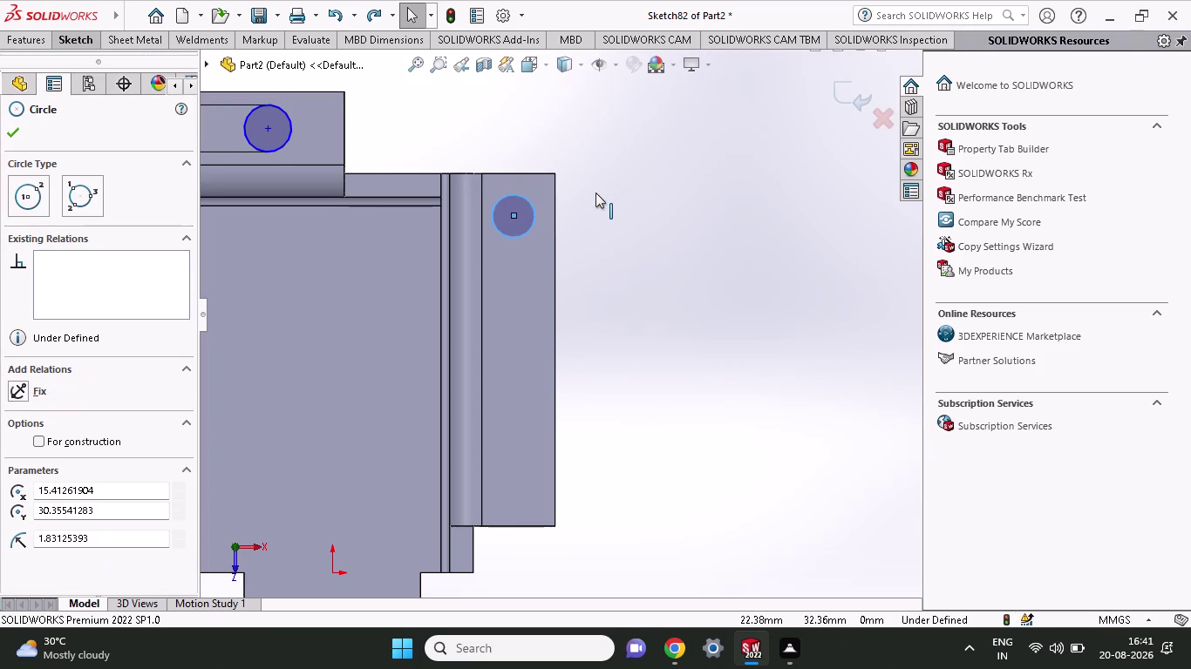
Place the flange circle's centre 3 mm horizontally from the flange's top corner.
click(88, 43)
click(77, 104)
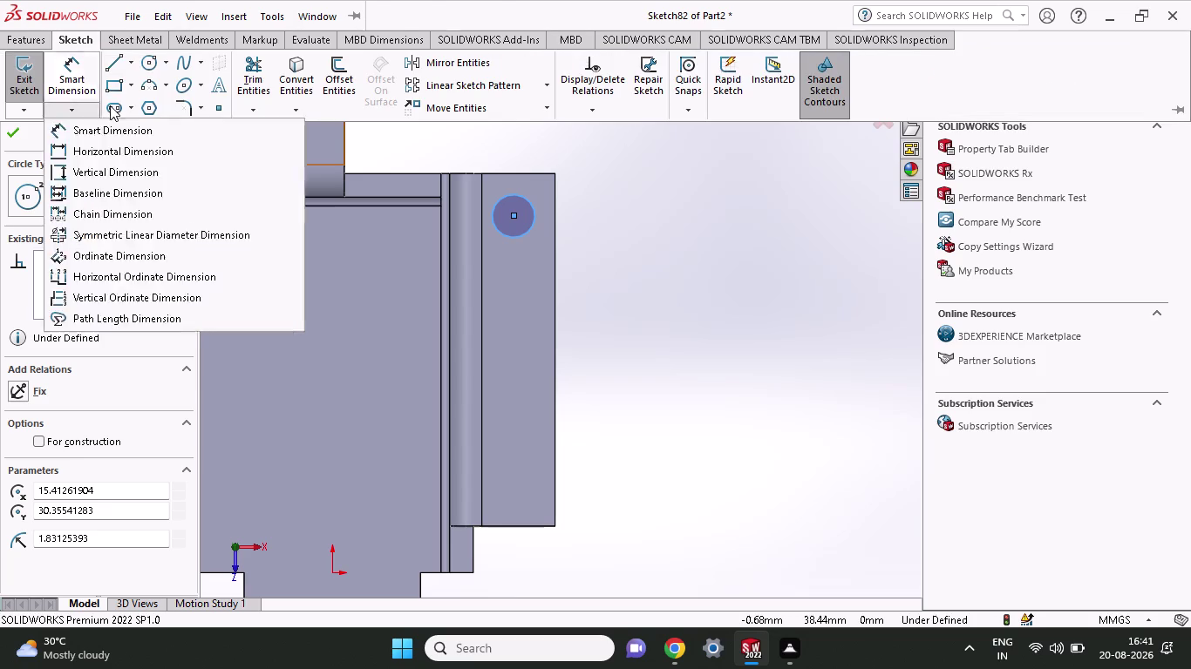
click(79, 90)
click(515, 217)
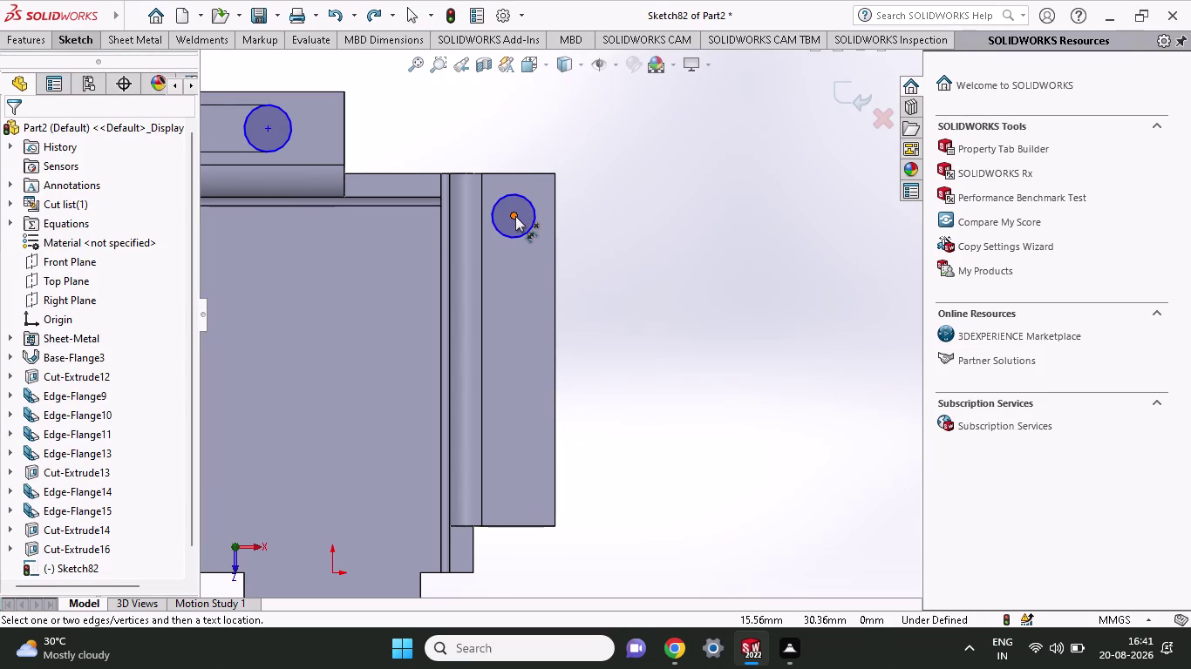
click(552, 173)
click(551, 142)
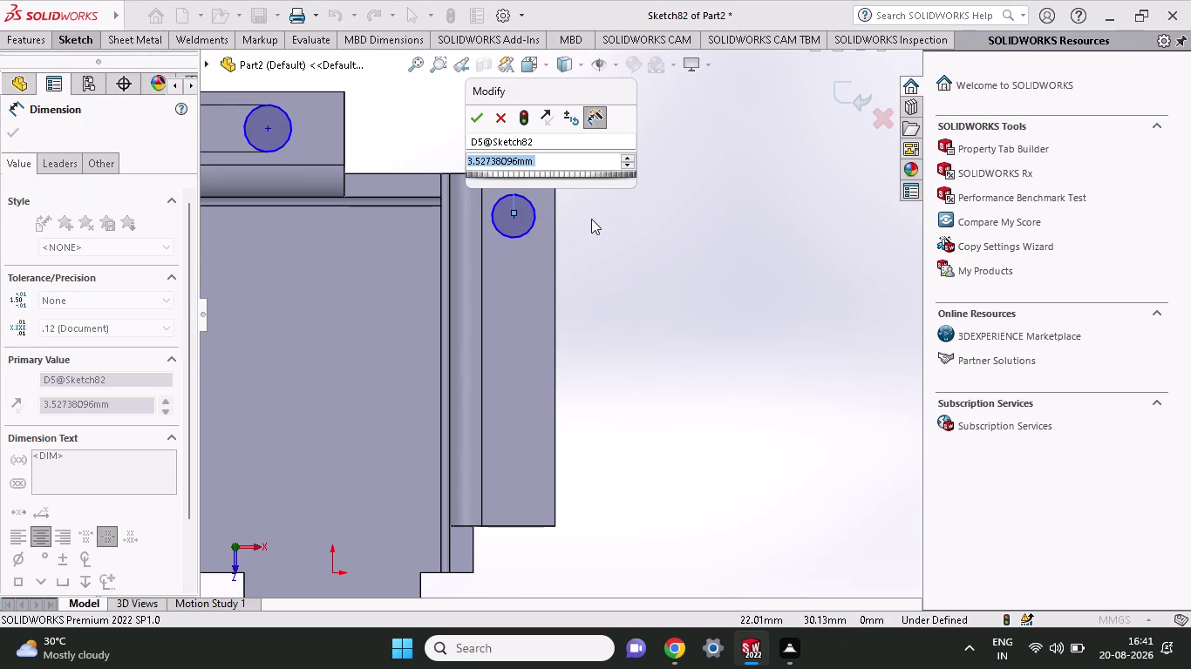
key(3)
key(Return)
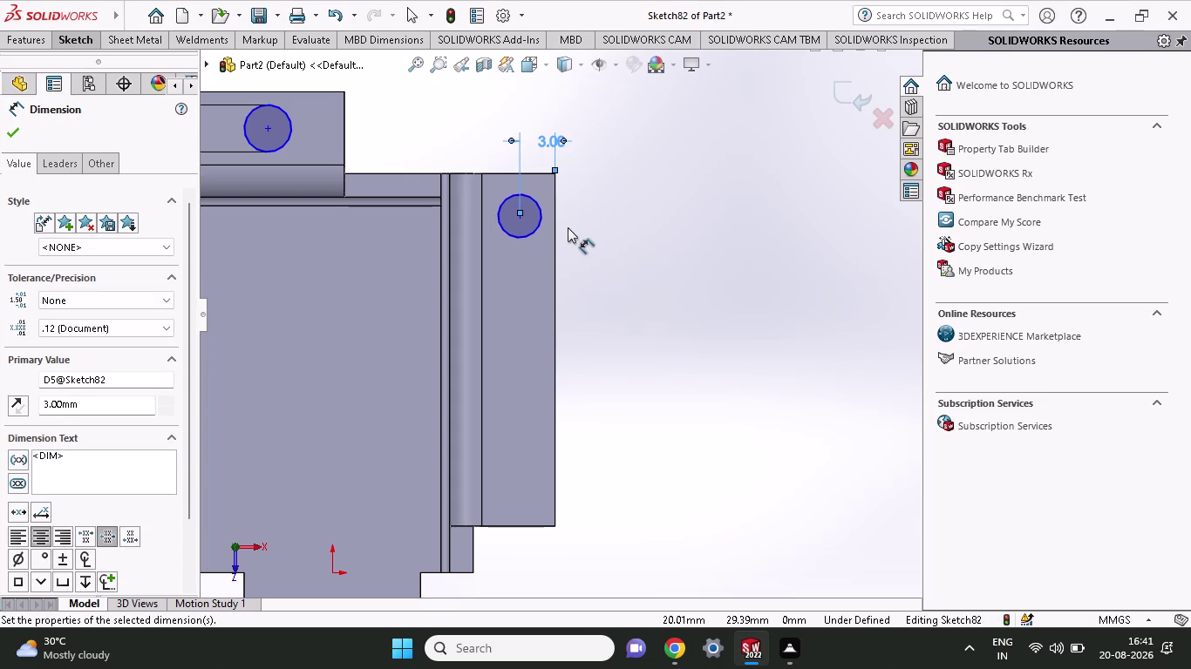
Place the flange circle's centre 3 mm vertically from the top corner.
click(521, 218)
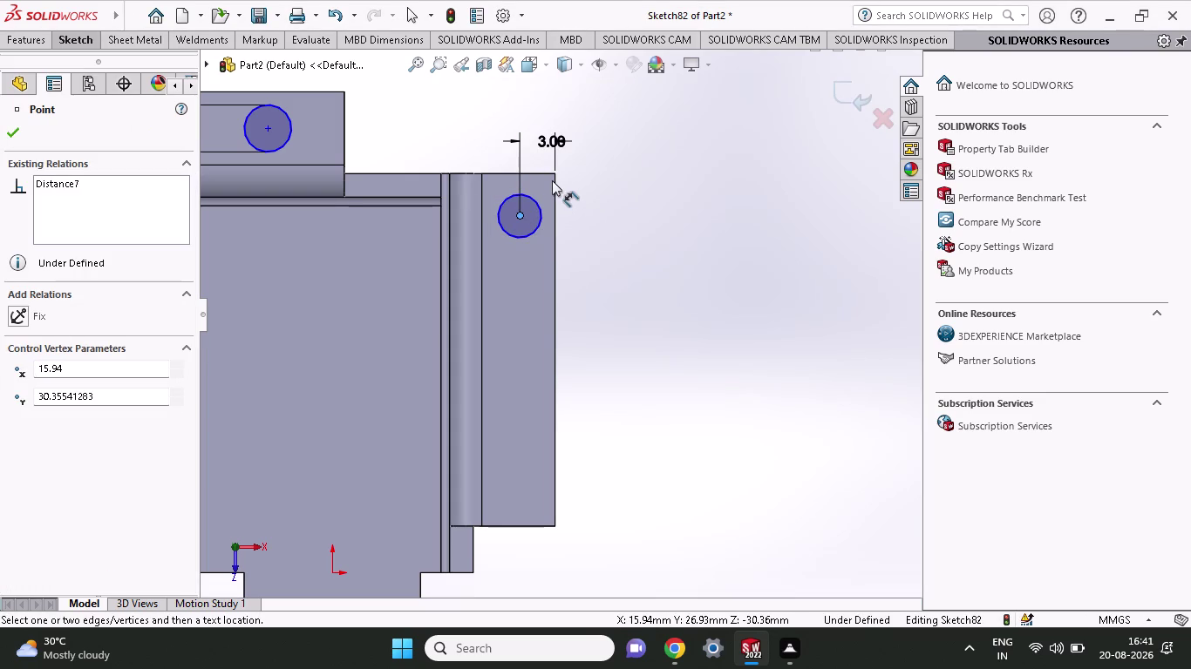
click(556, 174)
click(590, 194)
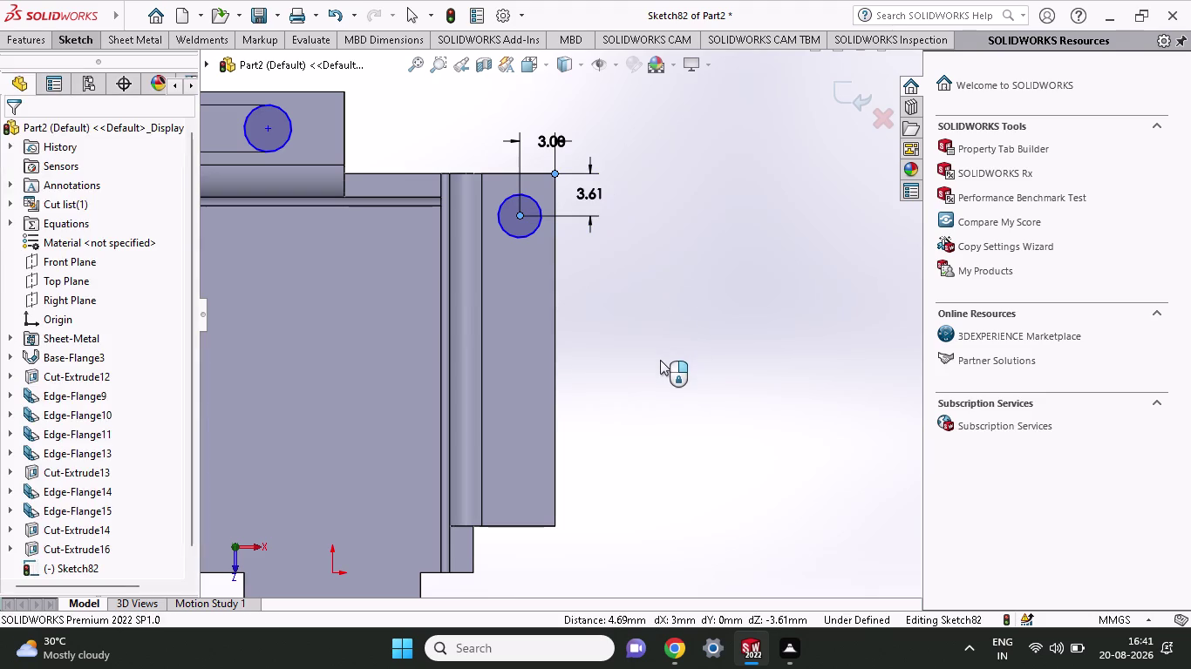
key(3)
key(Return)
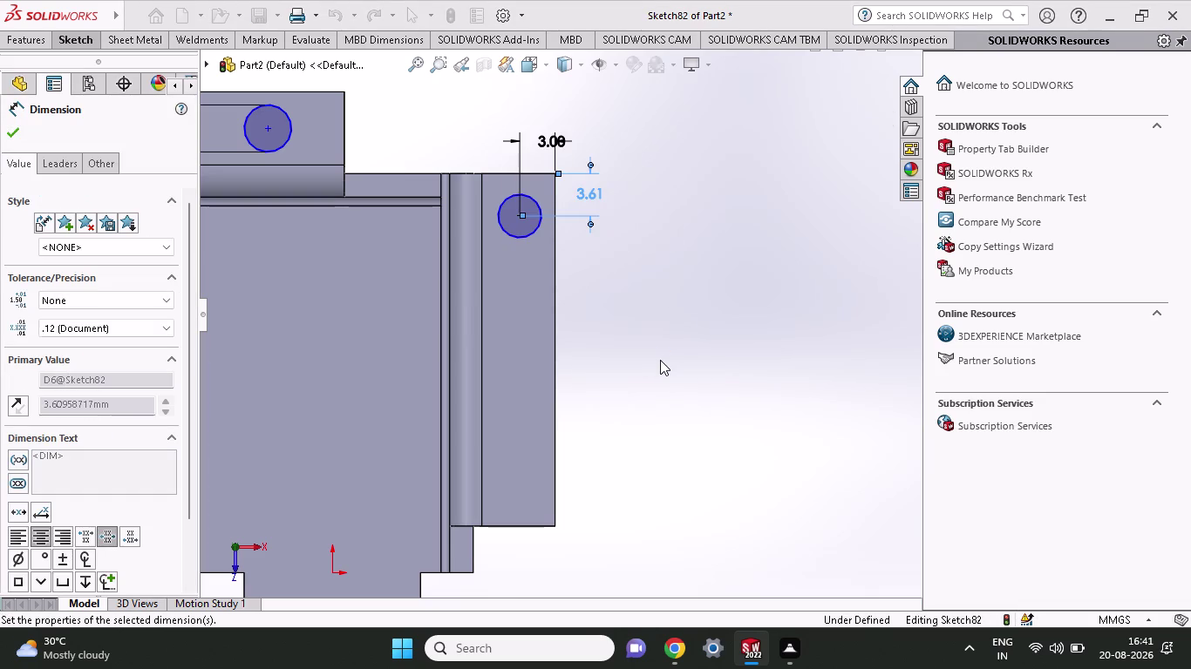
Give the flange circle a 2 mm diameter.
click(525, 235)
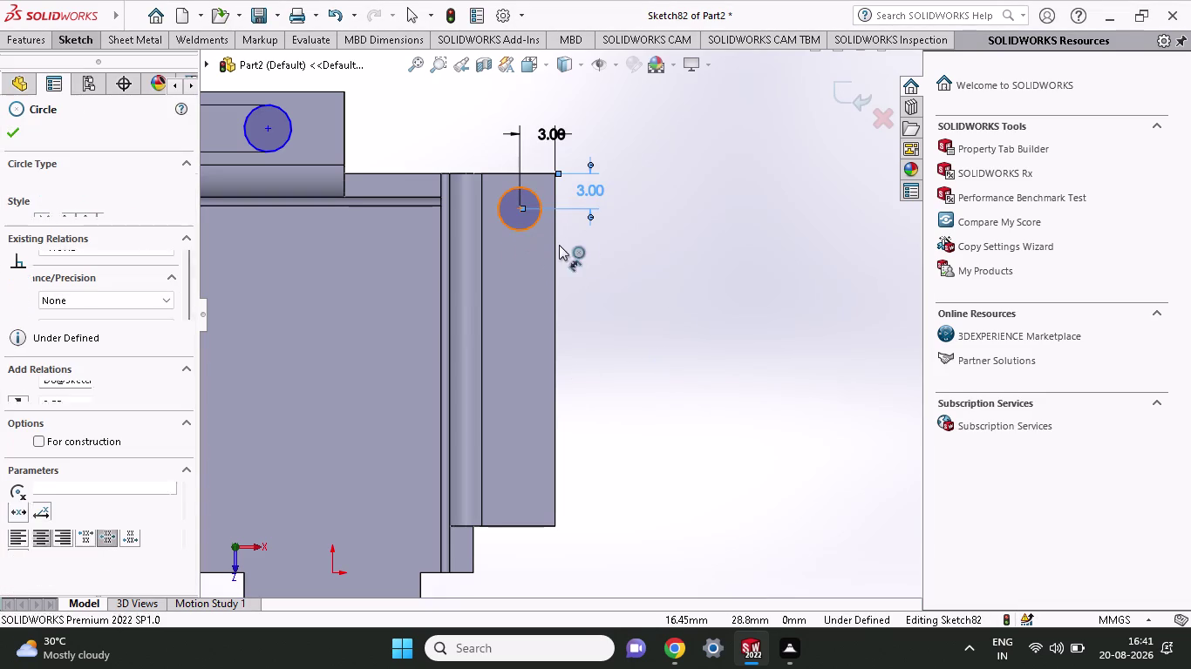
click(607, 264)
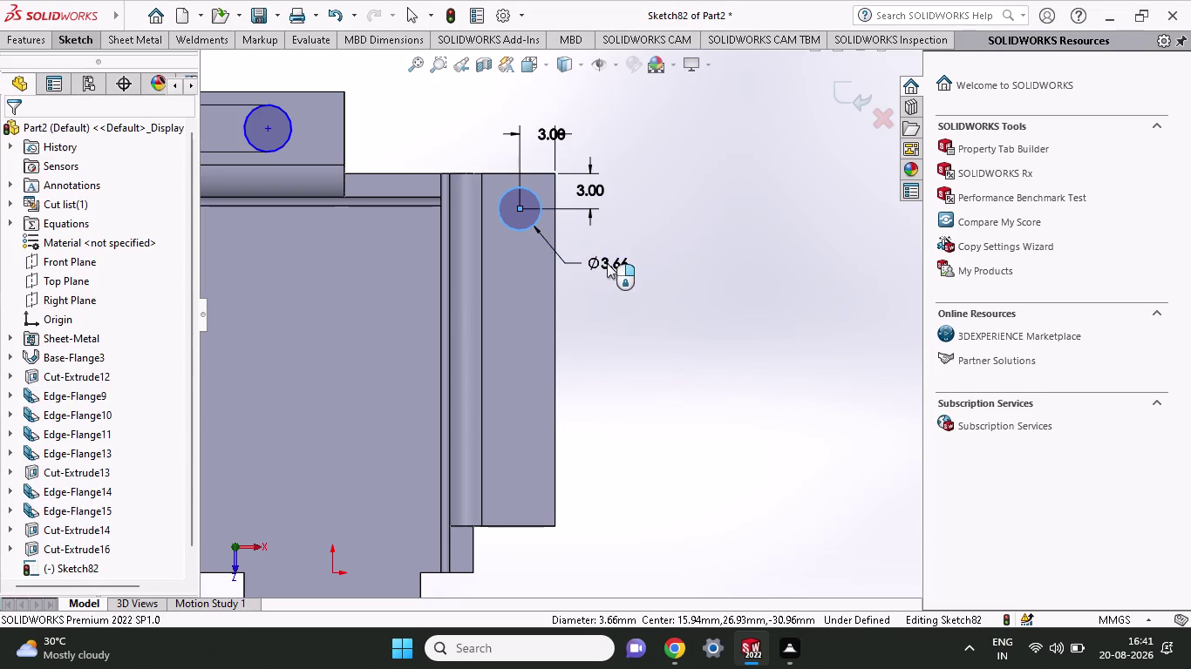
key(2)
key(Return)
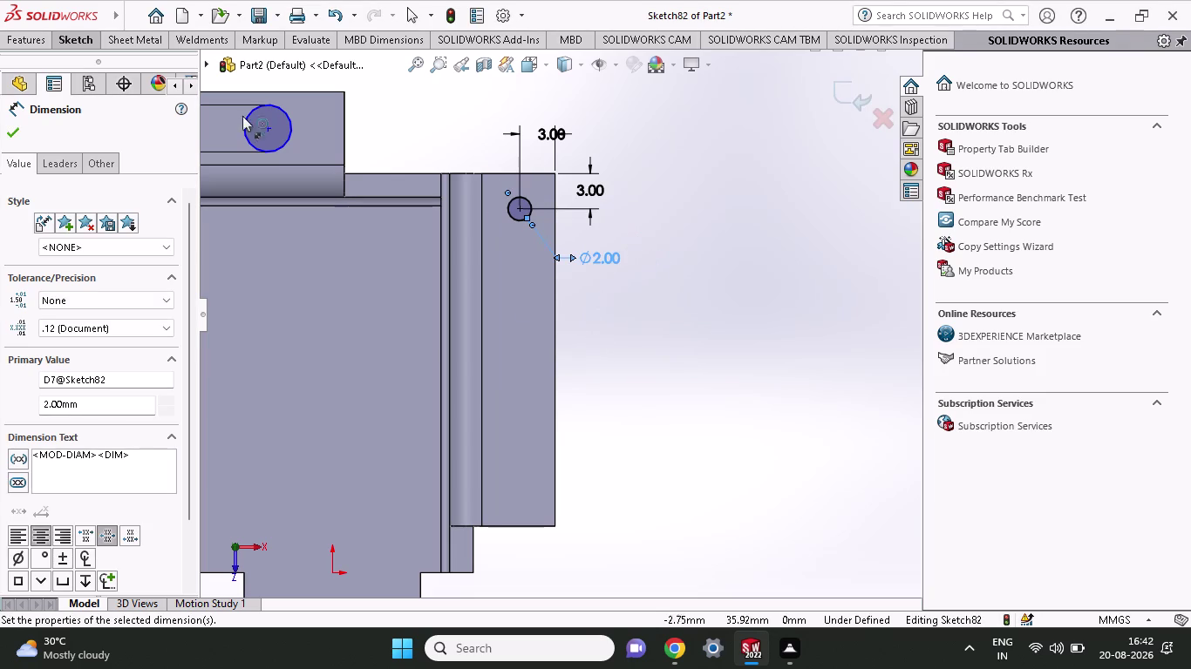
click(69, 30)
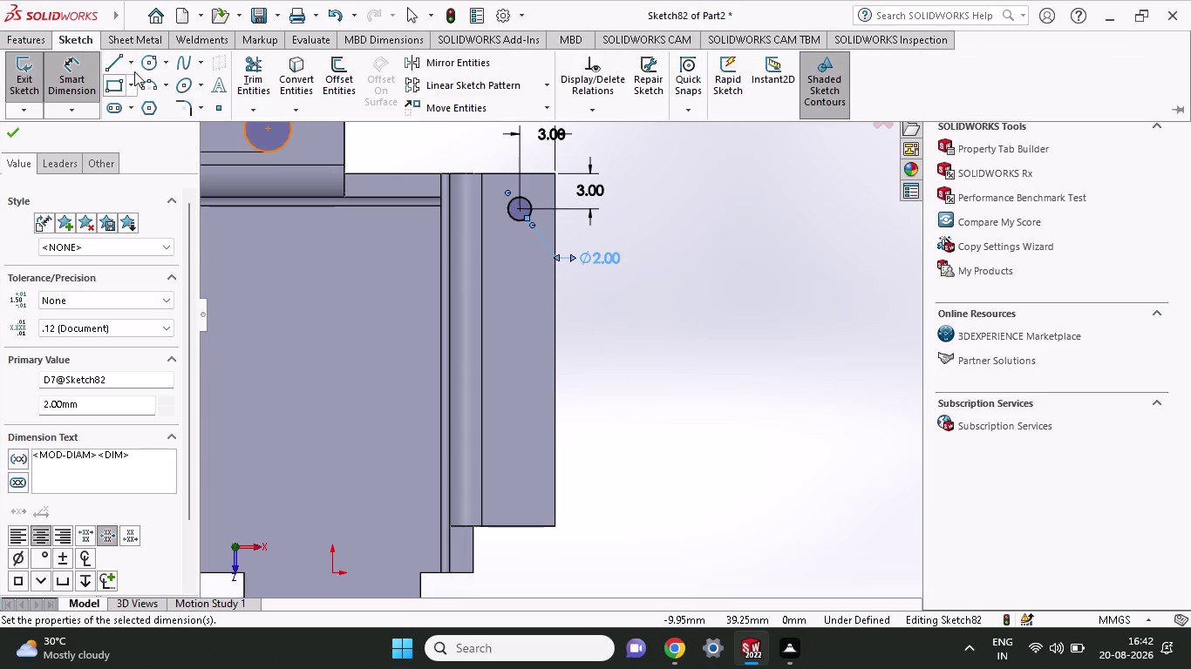
click(129, 69)
click(130, 110)
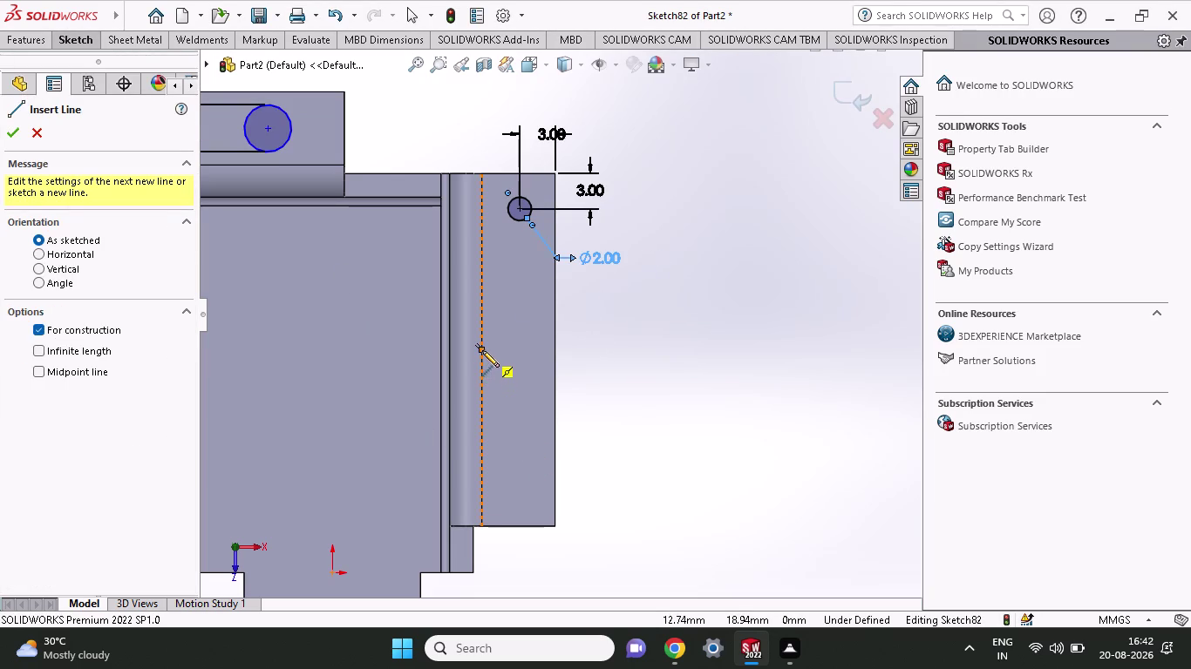
Draw a horizontal centreline across the narrow flange.
click(482, 350)
click(517, 351)
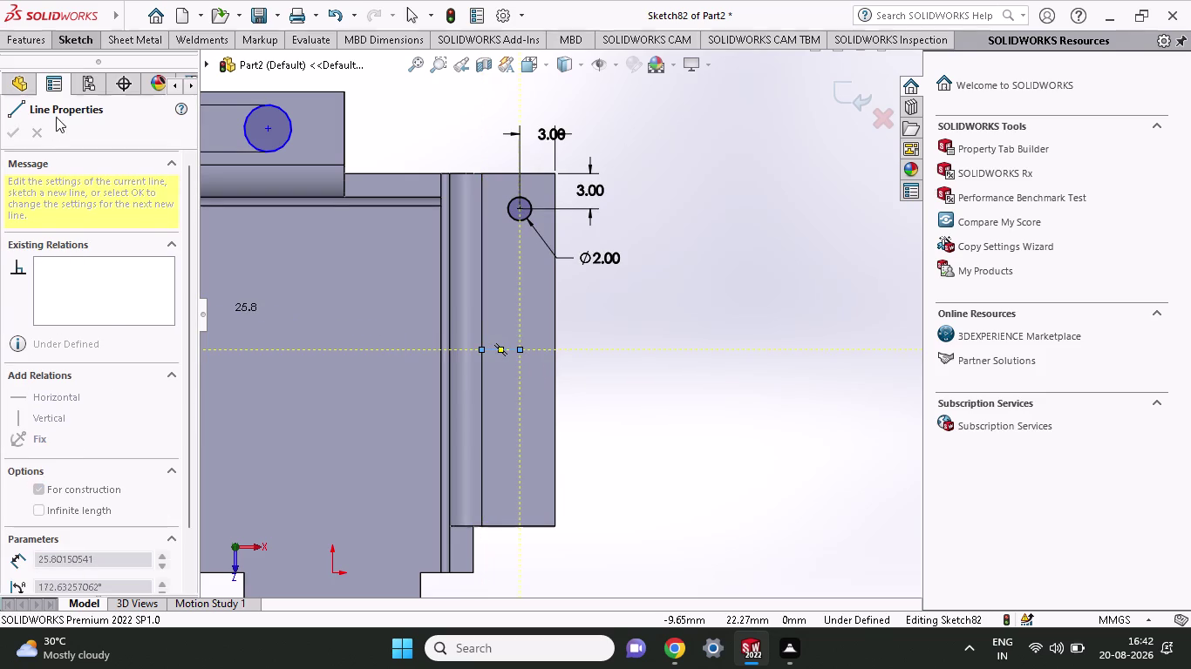
click(33, 47)
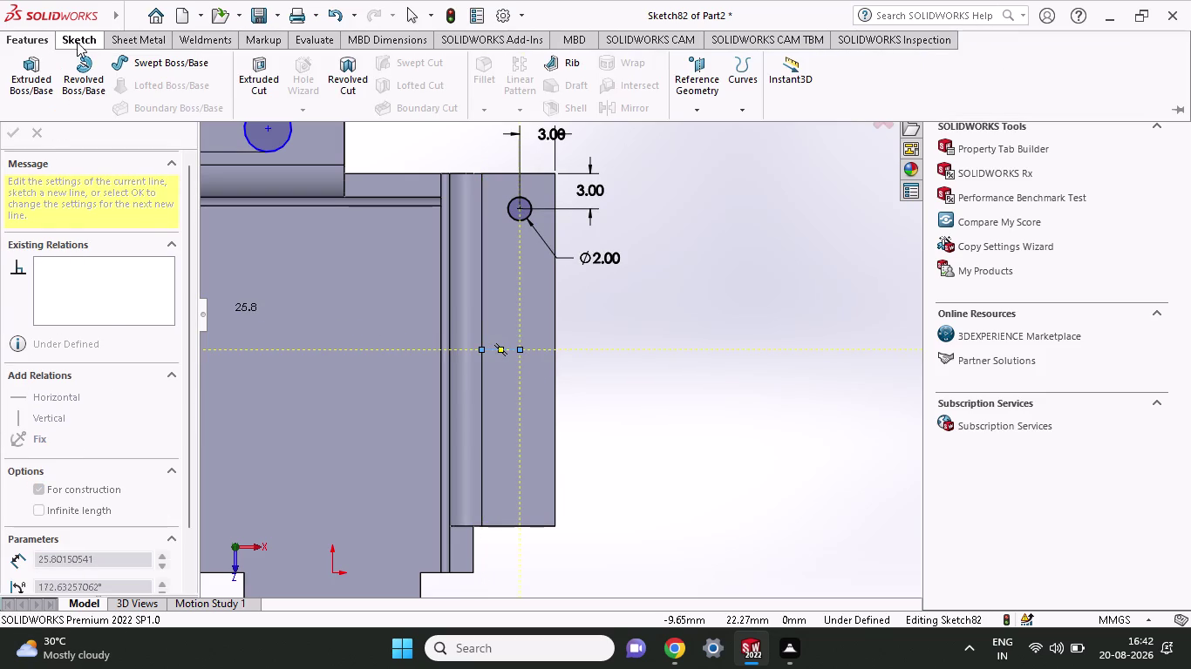
click(77, 36)
Mirror the top 2 mm hole across the horizontal centreline.
click(468, 64)
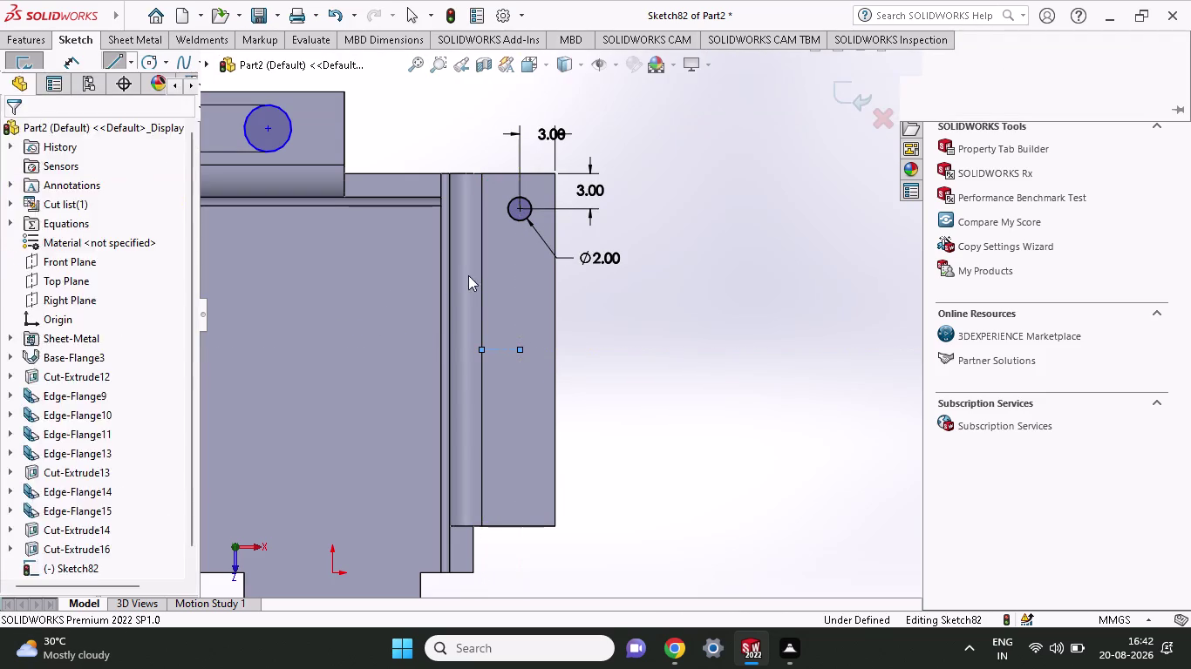
click(135, 346)
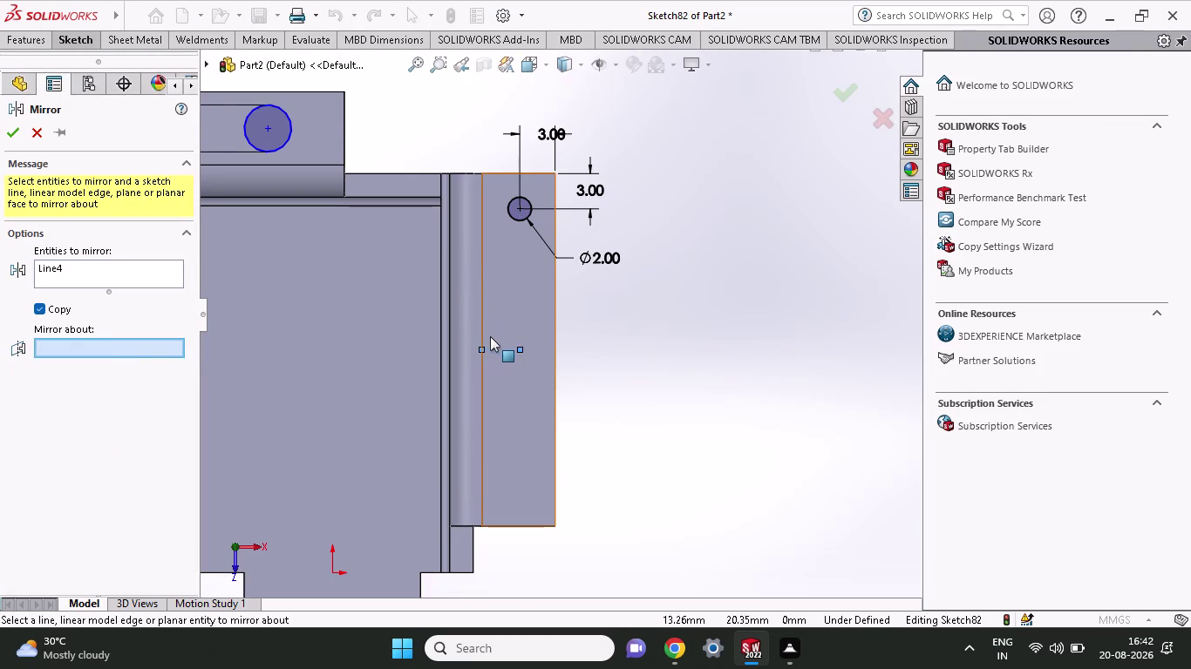
click(496, 352)
click(496, 351)
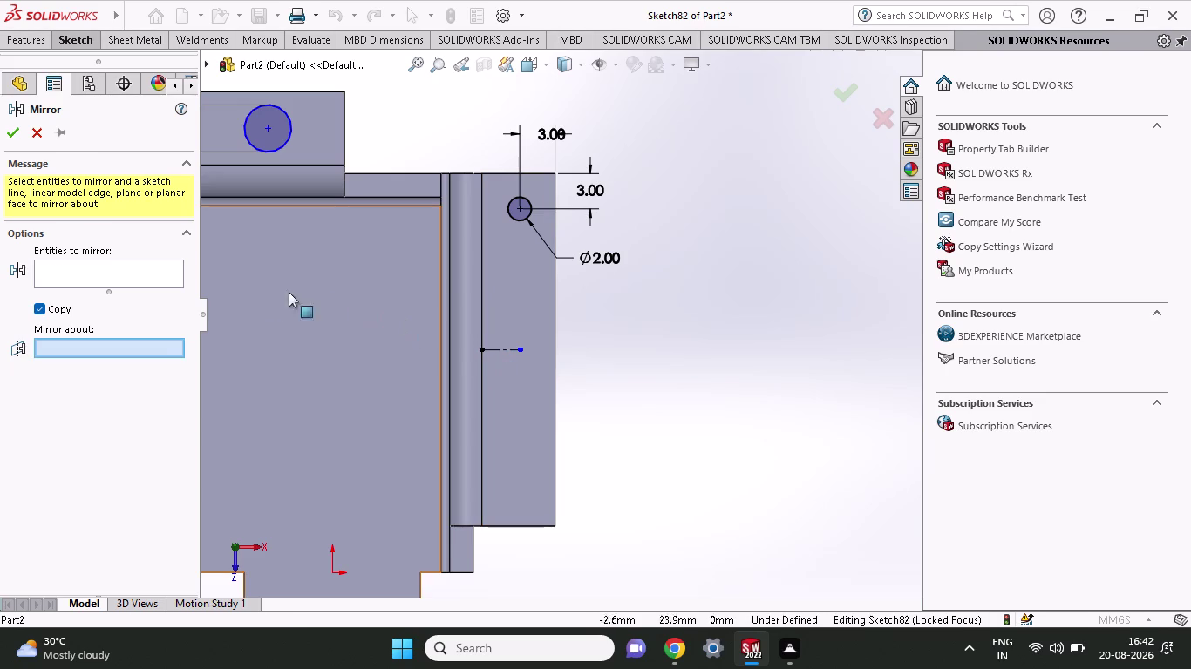
click(121, 280)
click(521, 219)
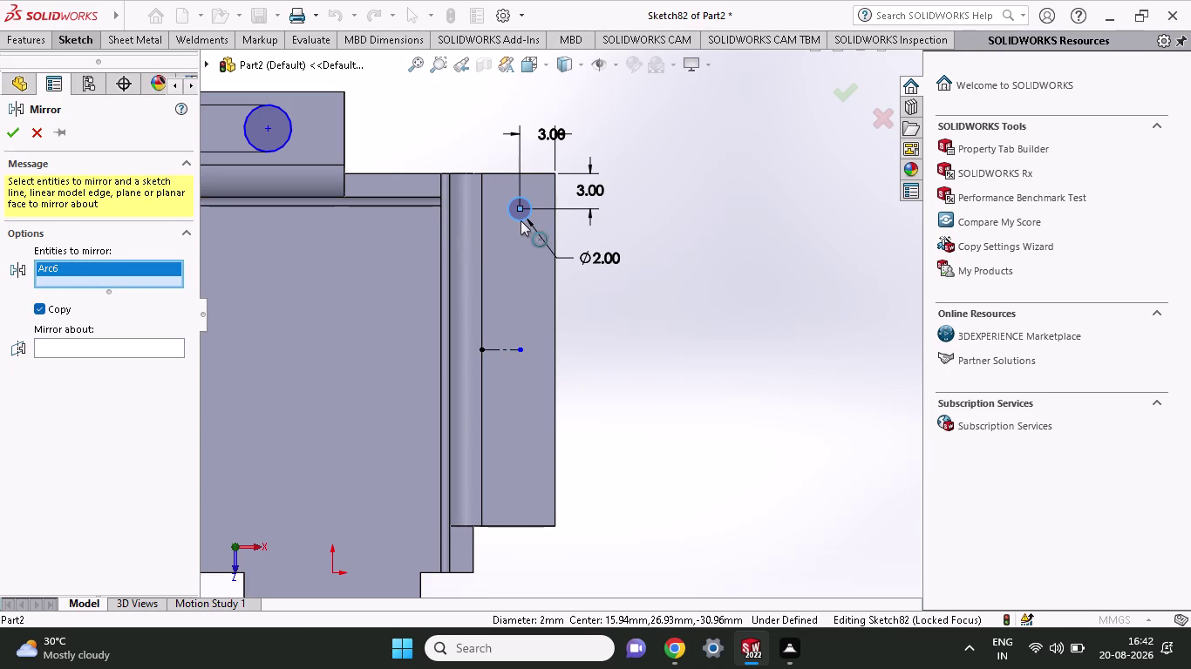
click(149, 352)
click(149, 347)
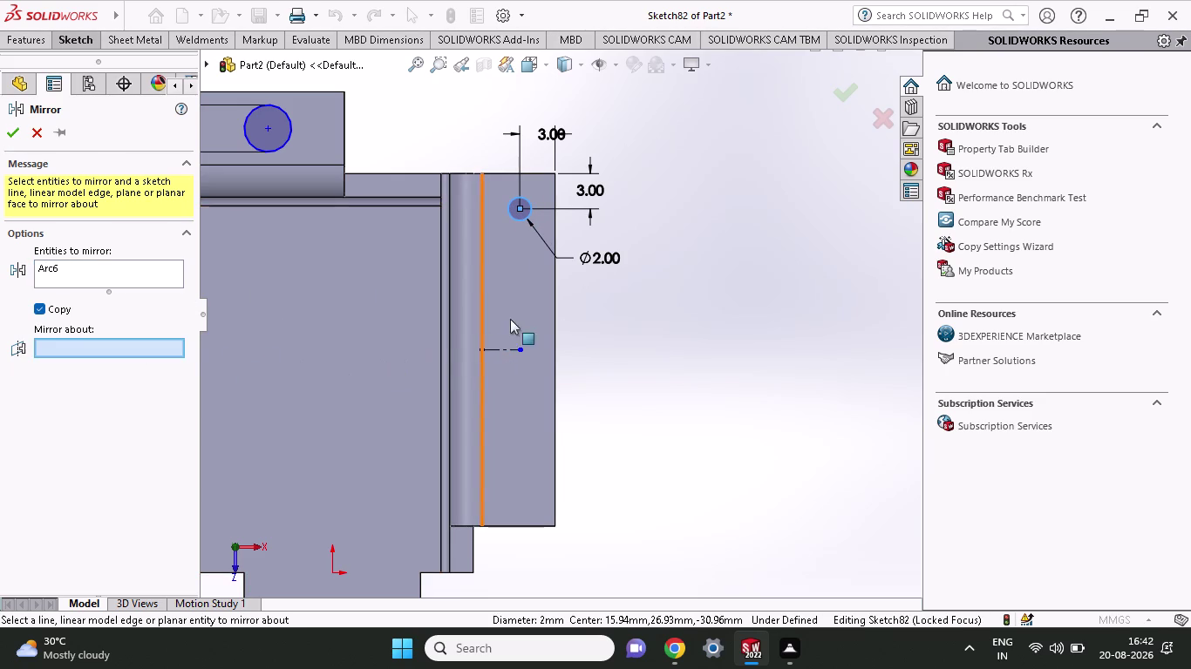
click(504, 346)
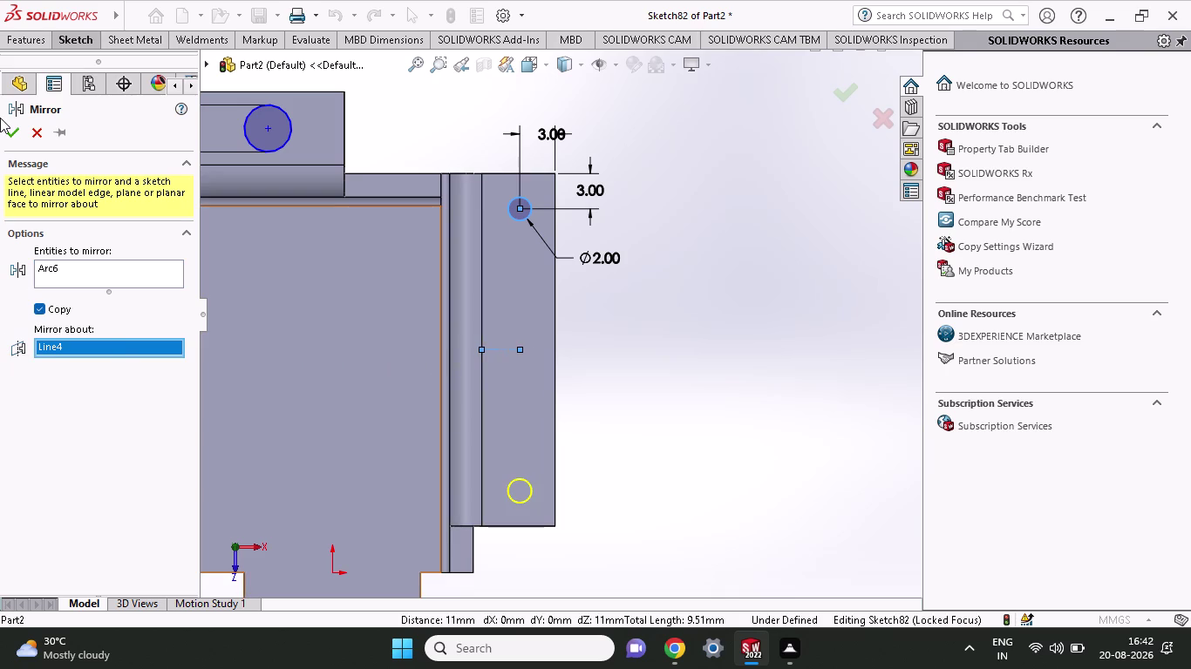
click(13, 134)
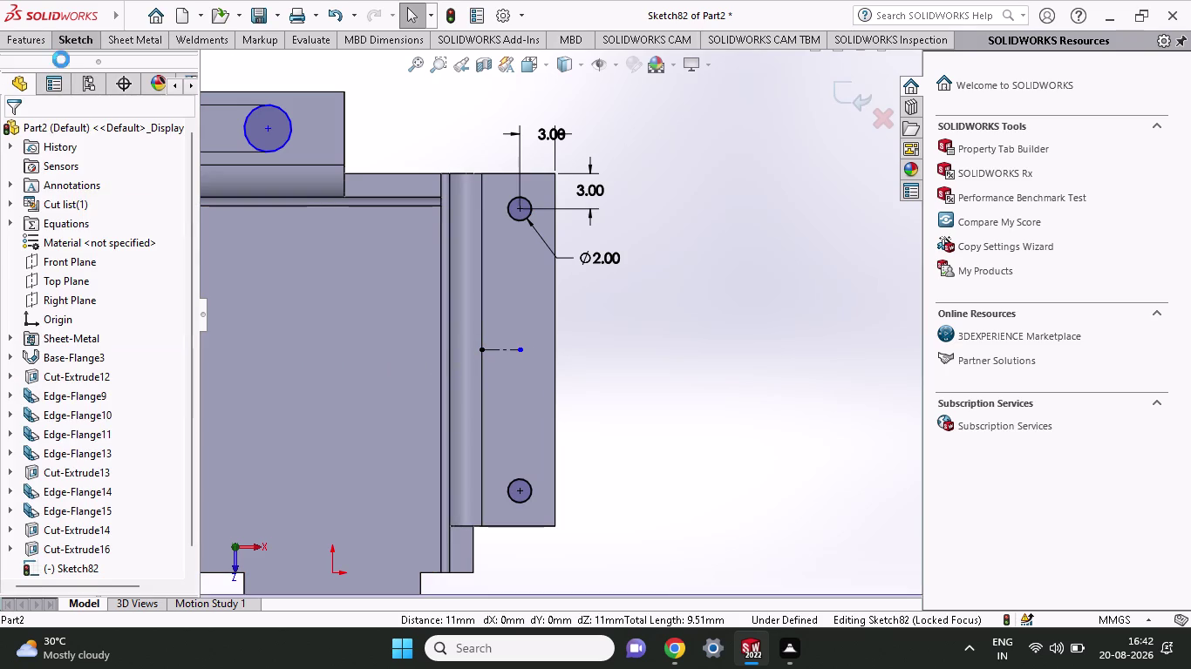
Cut Sketch82's circles as holes, Blind 25 mm in both directions.
click(7, 39)
click(252, 84)
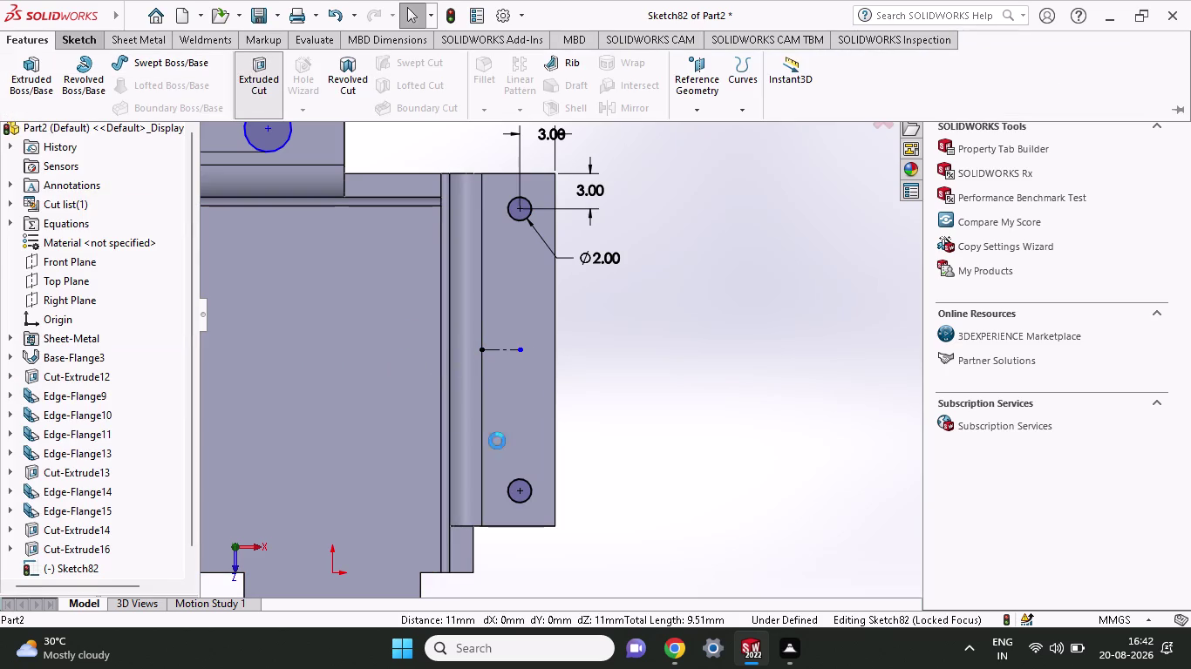
scroll(up, 3)
scroll(up, 3)
middle_drag(514, 534, 448, 424)
scroll(down, 3)
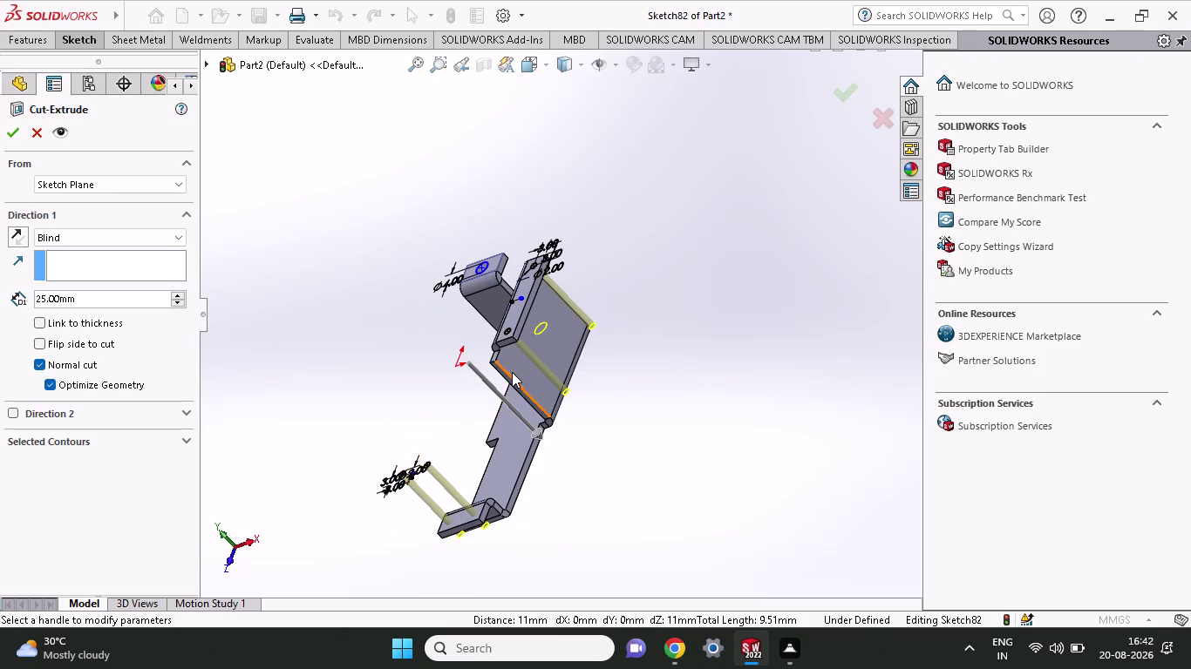
scroll(down, 3)
scroll(down, 3)
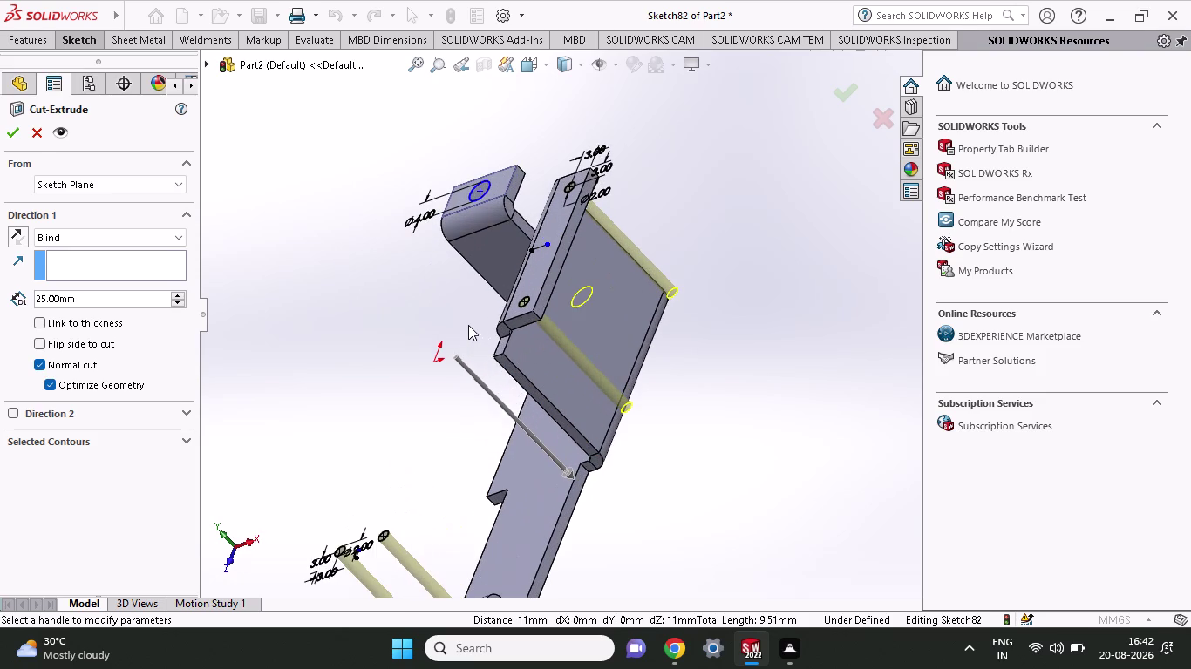
click(10, 415)
click(10, 140)
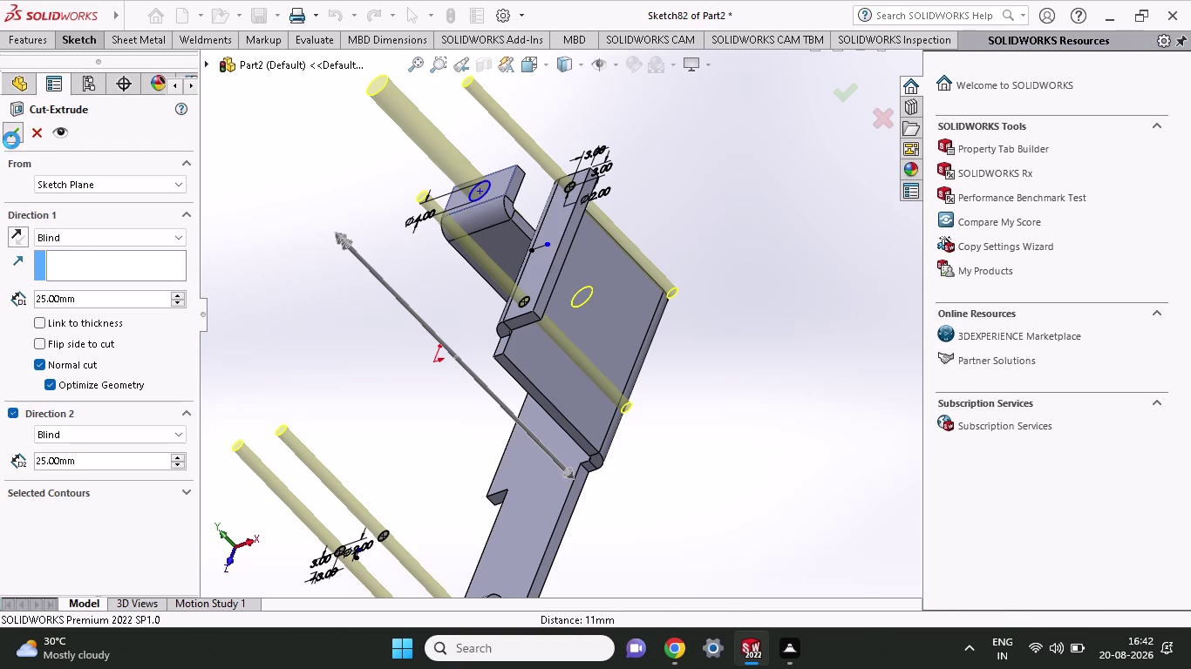
click(374, 335)
middle_drag(375, 335, 391, 348)
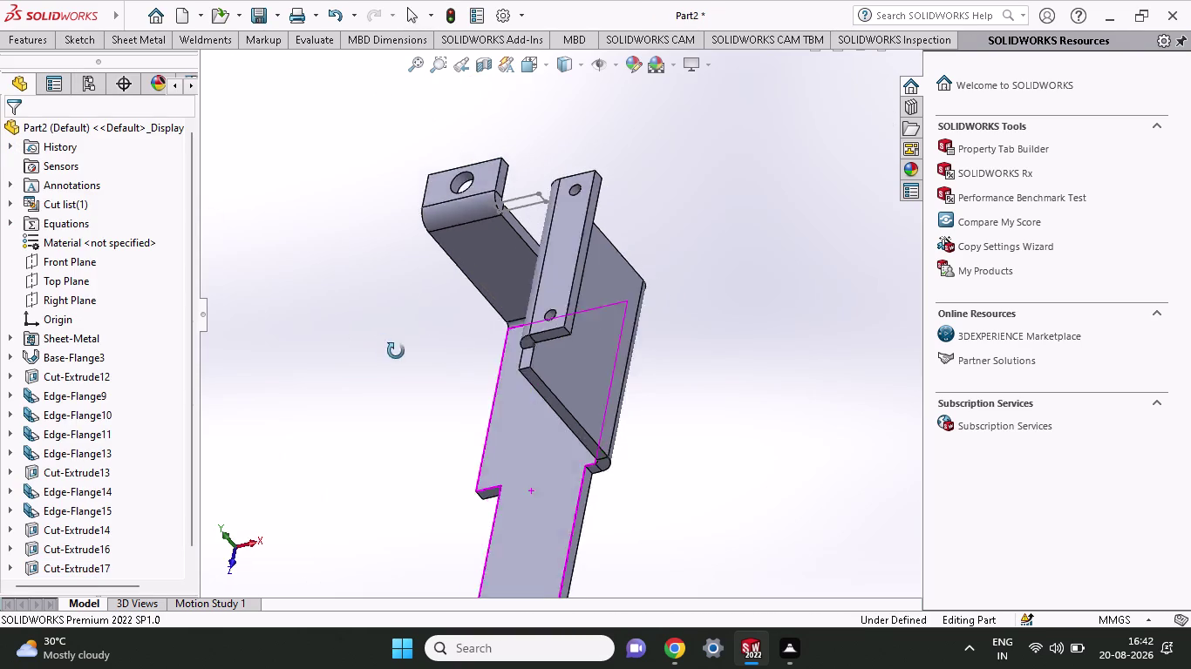
middle_drag(392, 348, 443, 291)
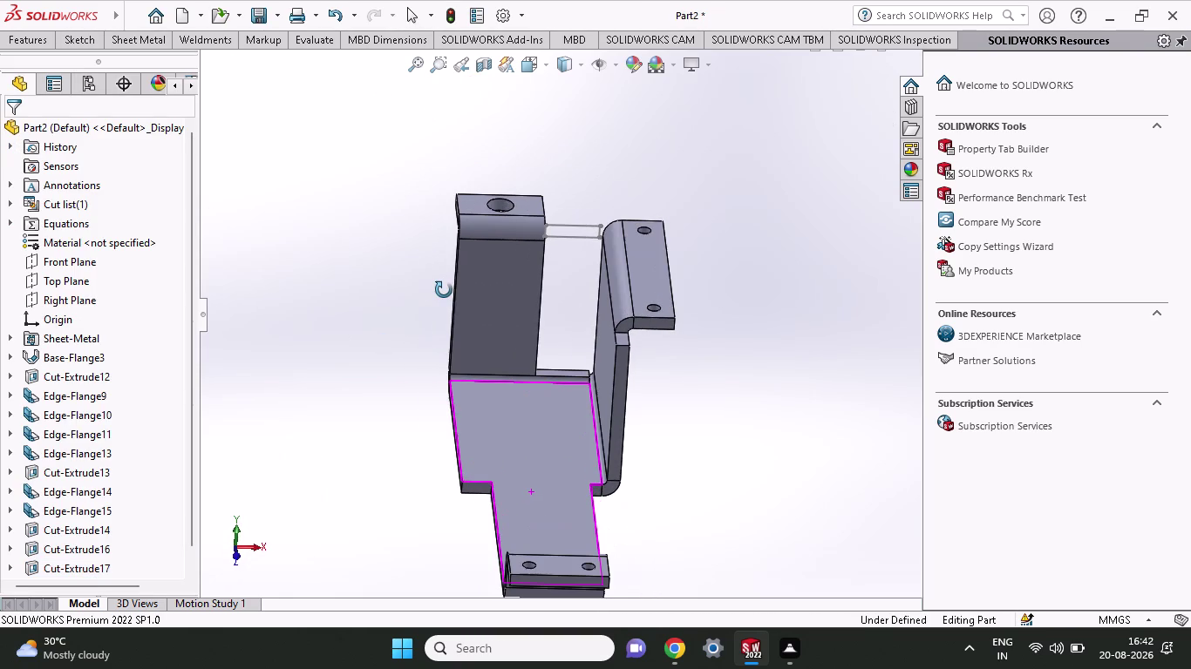
middle_drag(444, 290, 431, 361)
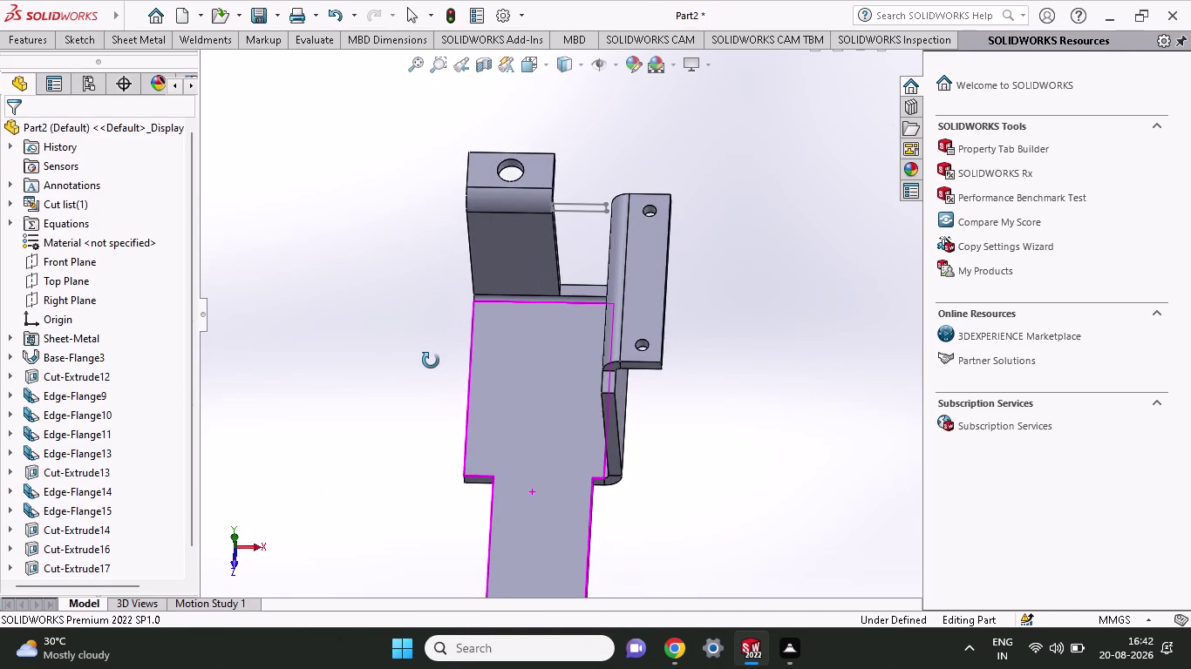
middle_drag(430, 360, 478, 410)
middle_drag(467, 359, 451, 352)
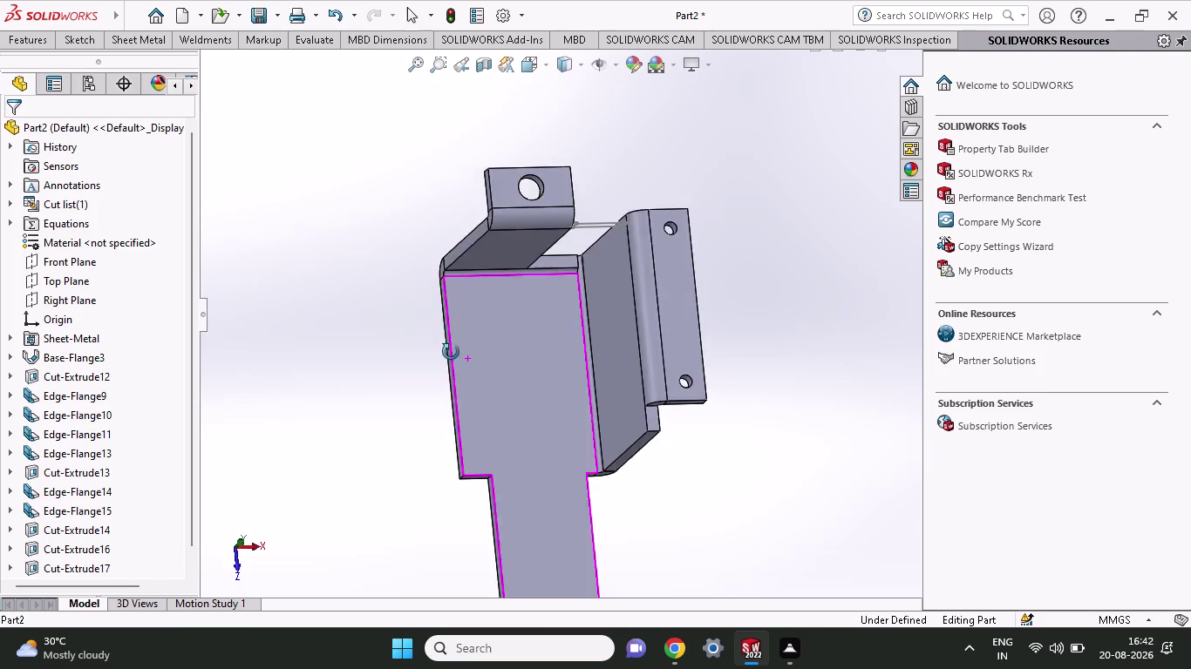
middle_drag(450, 352, 429, 363)
middle_drag(674, 357, 566, 364)
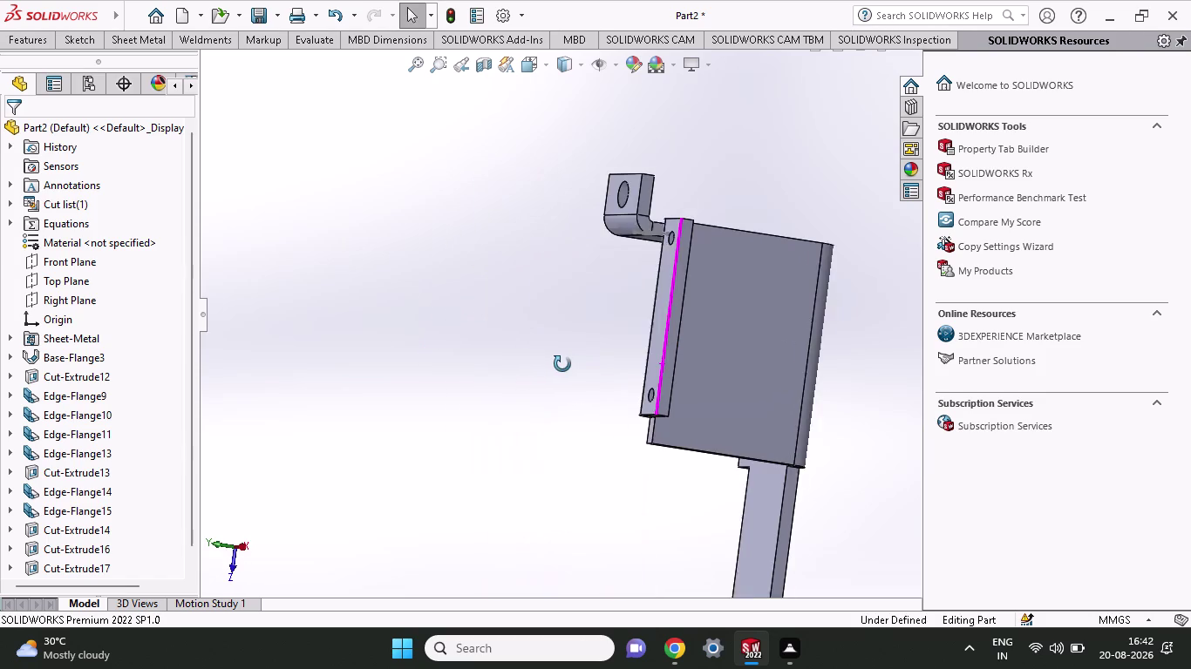
middle_drag(566, 365, 684, 316)
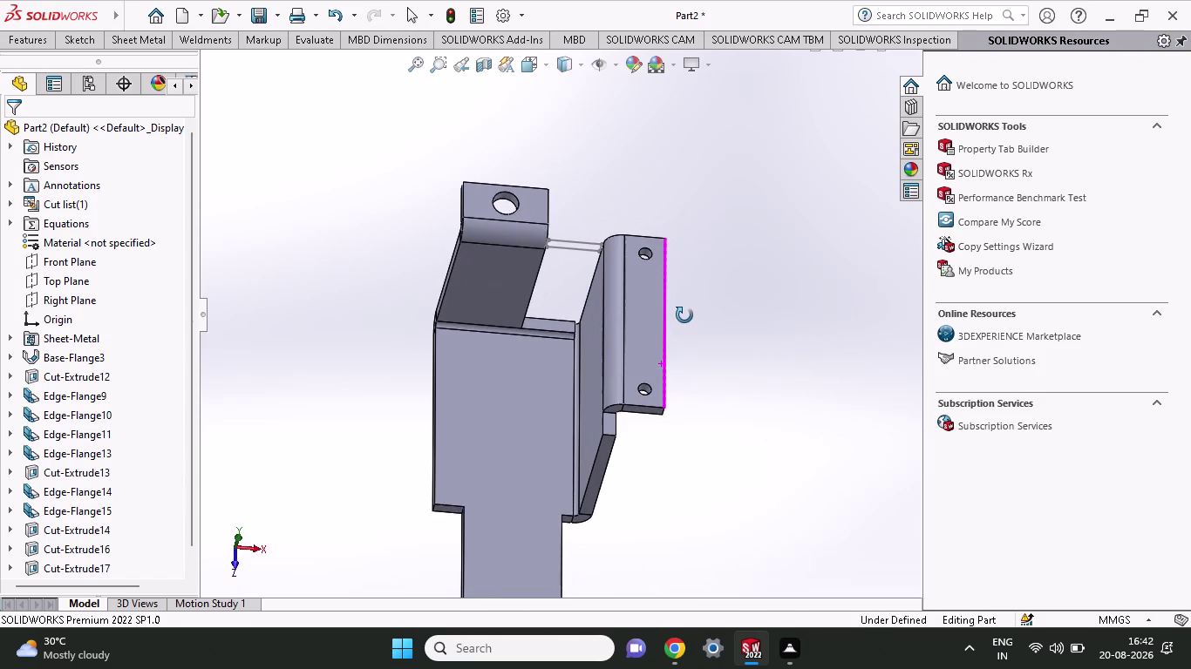
middle_drag(684, 316, 684, 323)
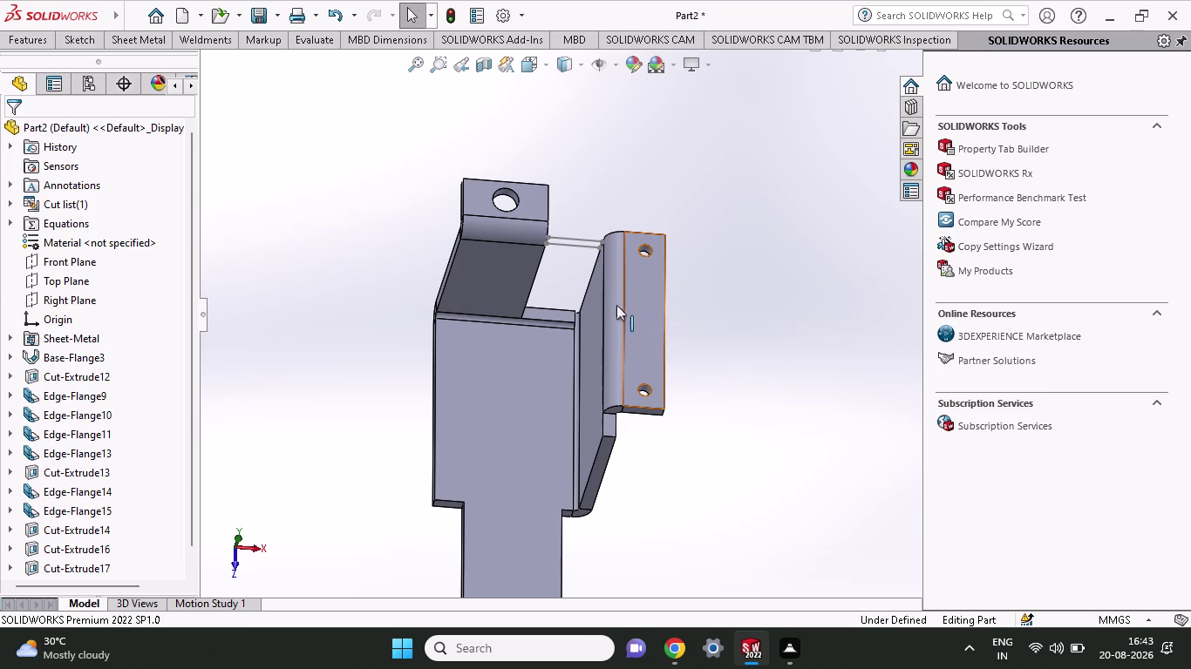
click(545, 317)
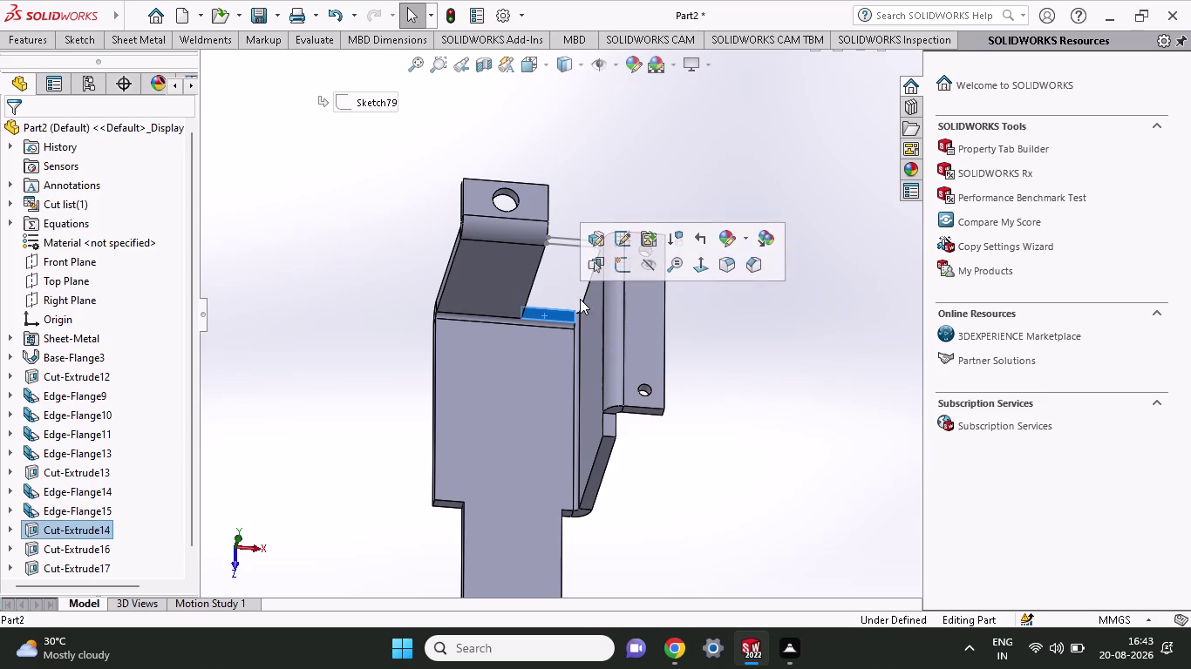
Start a new sketch on the selected face and bring it into view.
click(611, 267)
scroll(down, 3)
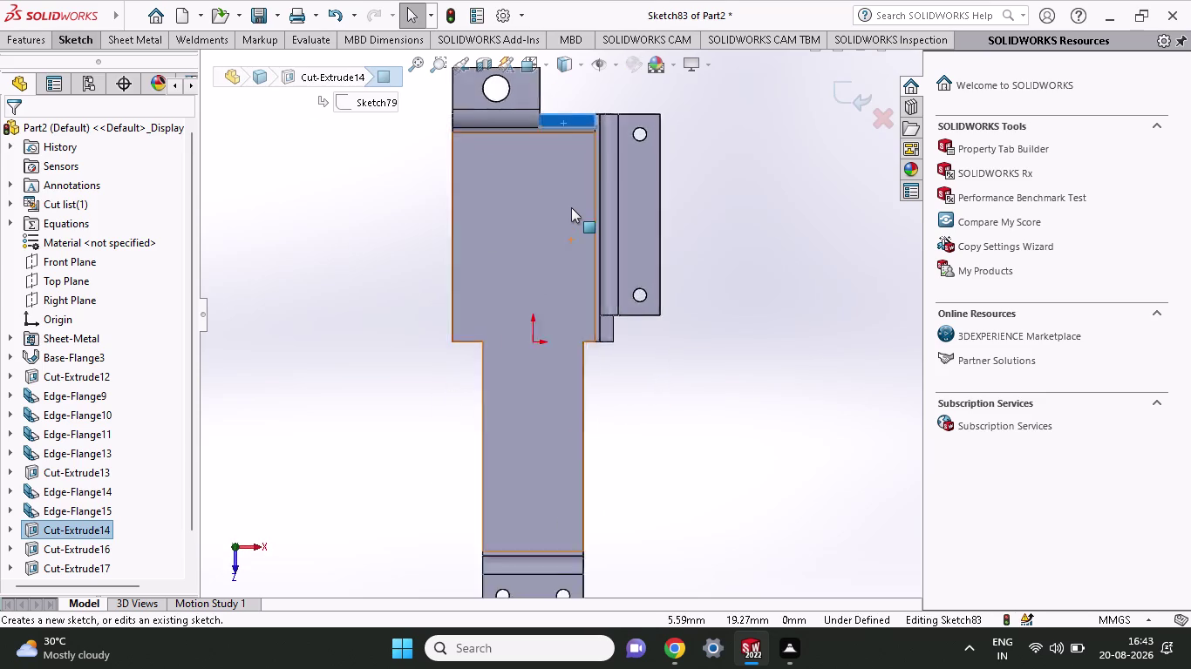
scroll(down, 3)
scroll(up, 3)
scroll(down, 3)
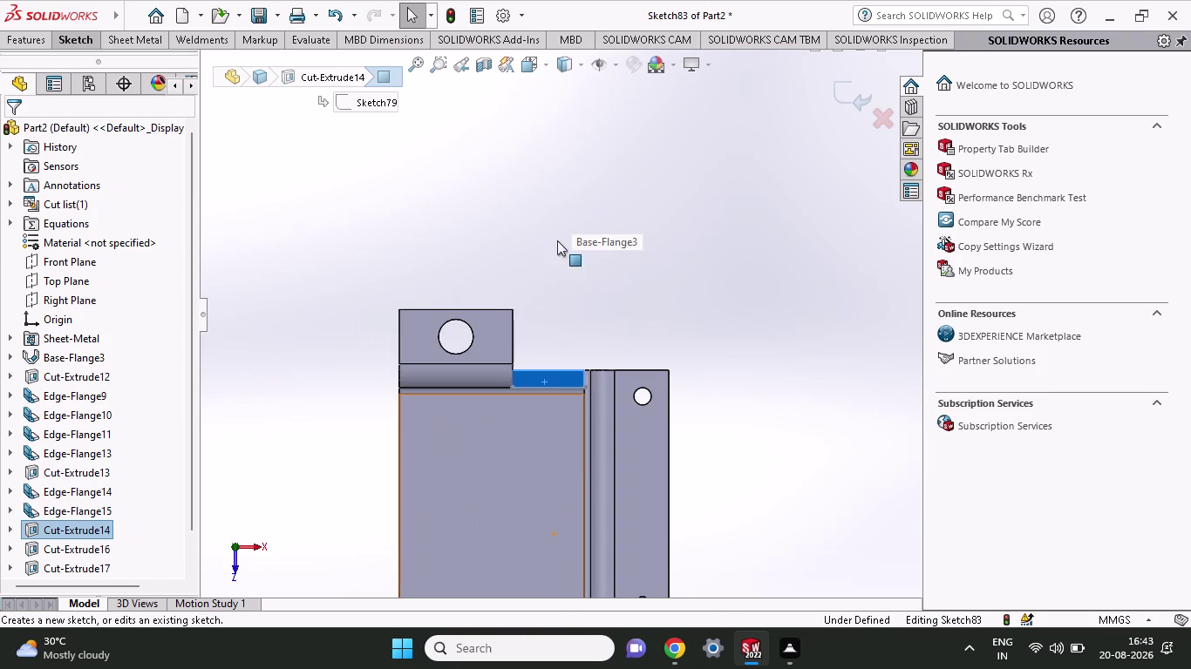
scroll(down, 3)
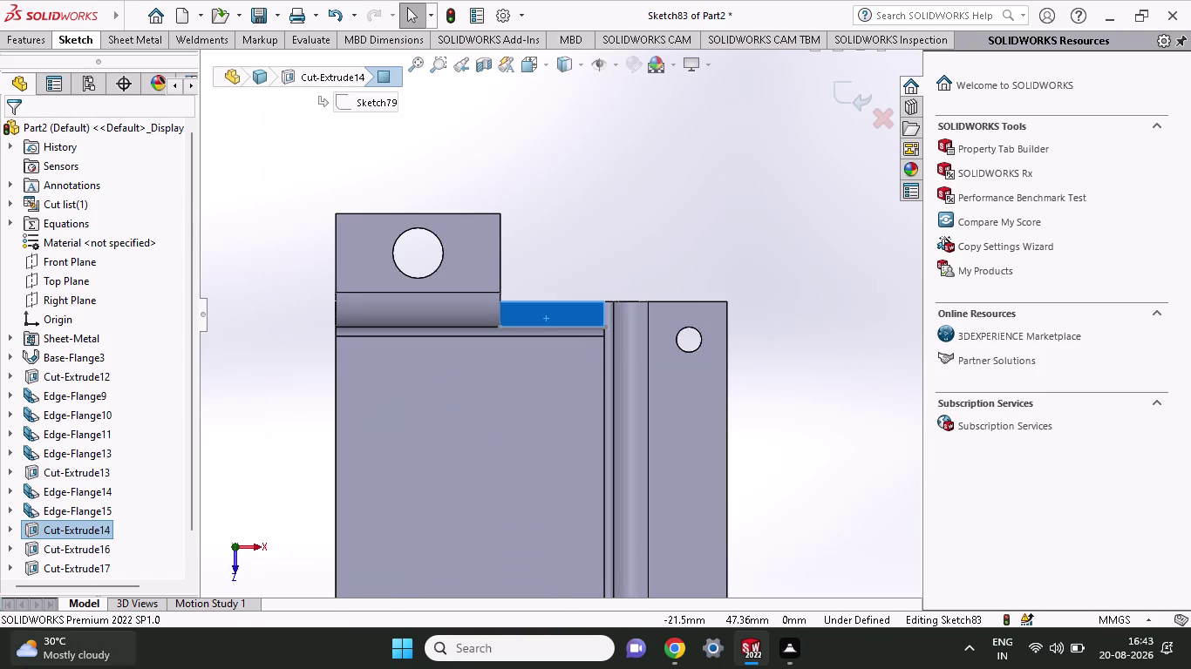
Draw a corner rectangle across the gap between the top and side flanges.
click(77, 44)
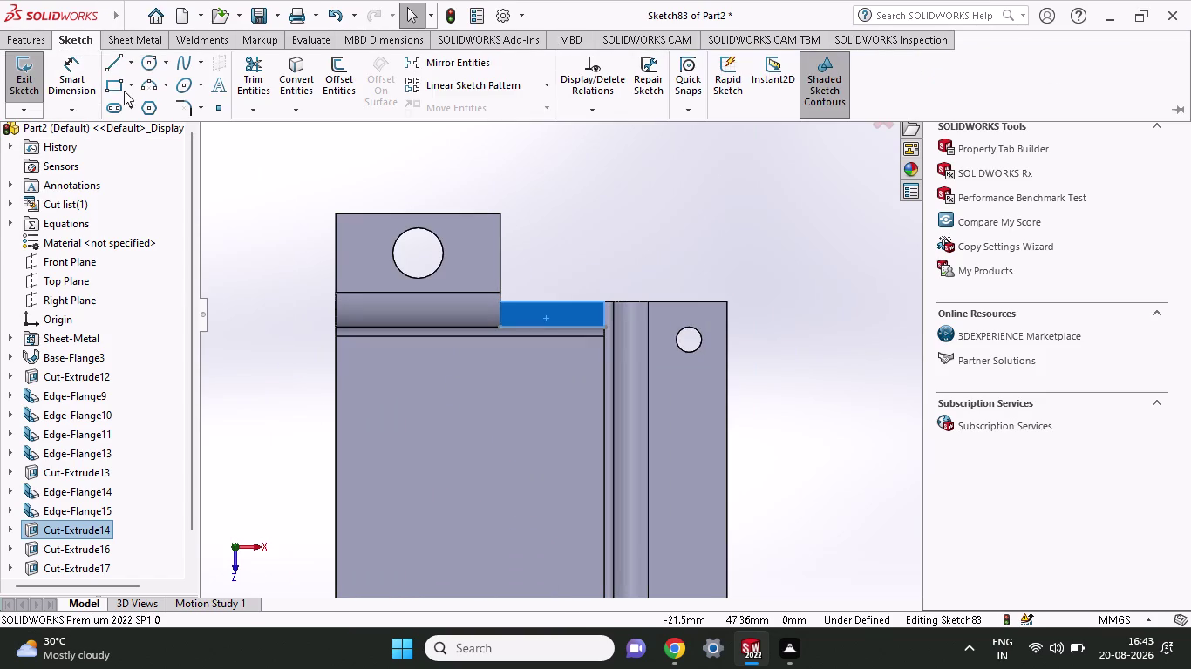
click(110, 87)
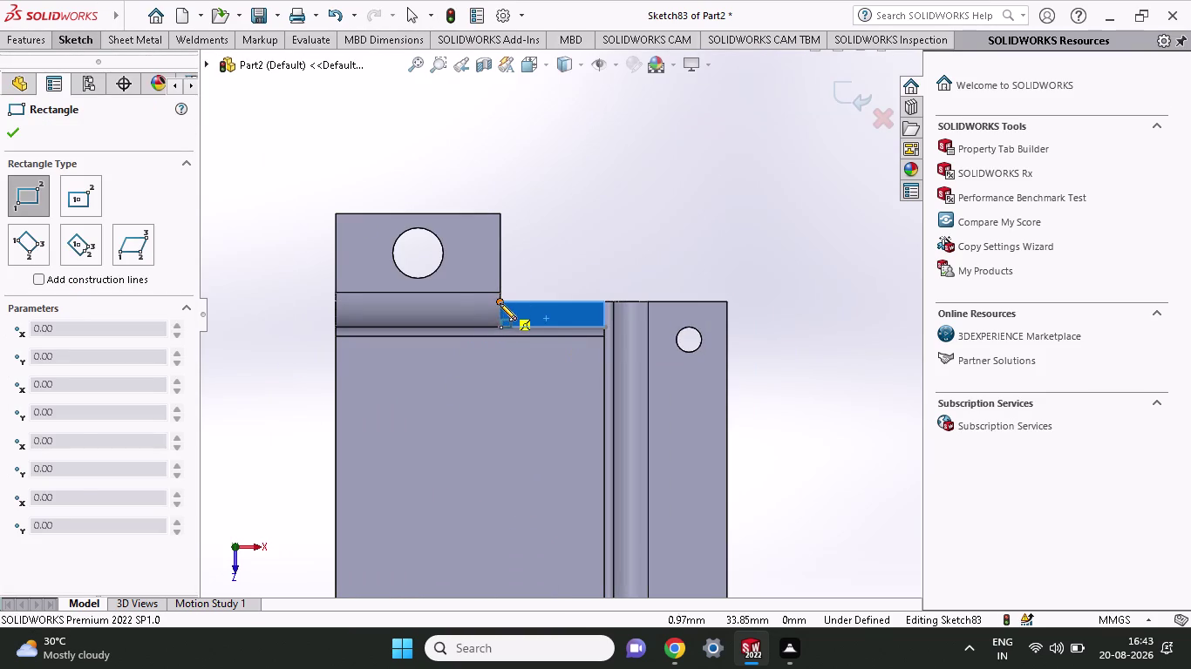
click(499, 303)
click(613, 337)
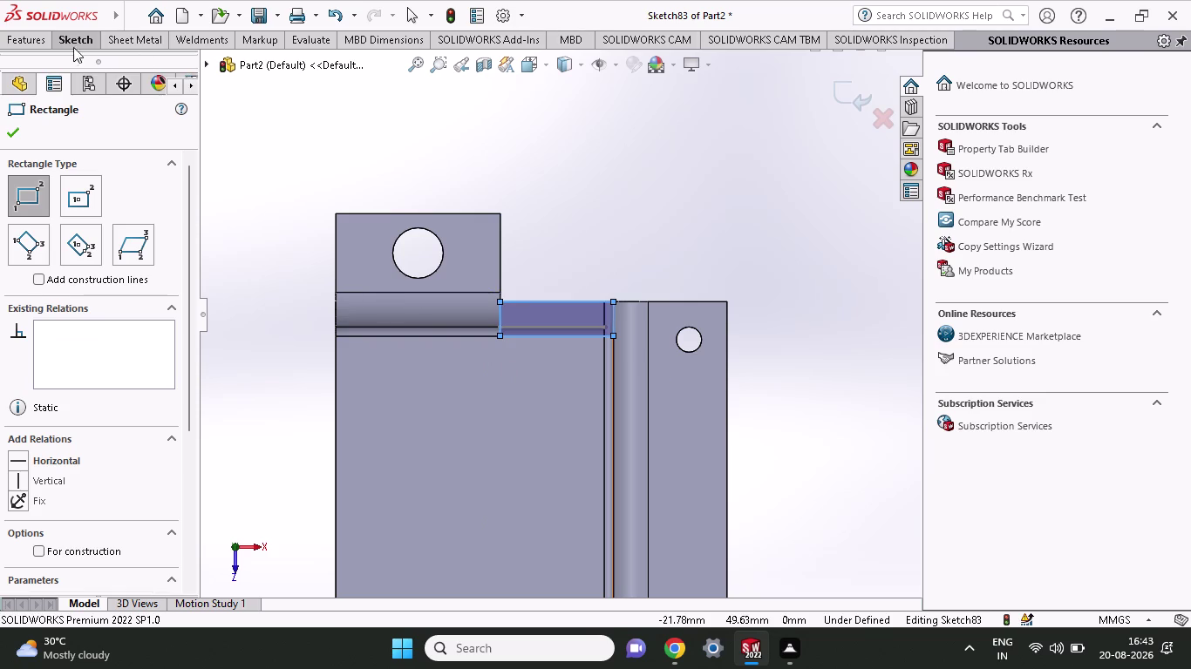
Start an extruded cut from the rectangle sketch.
click(28, 34)
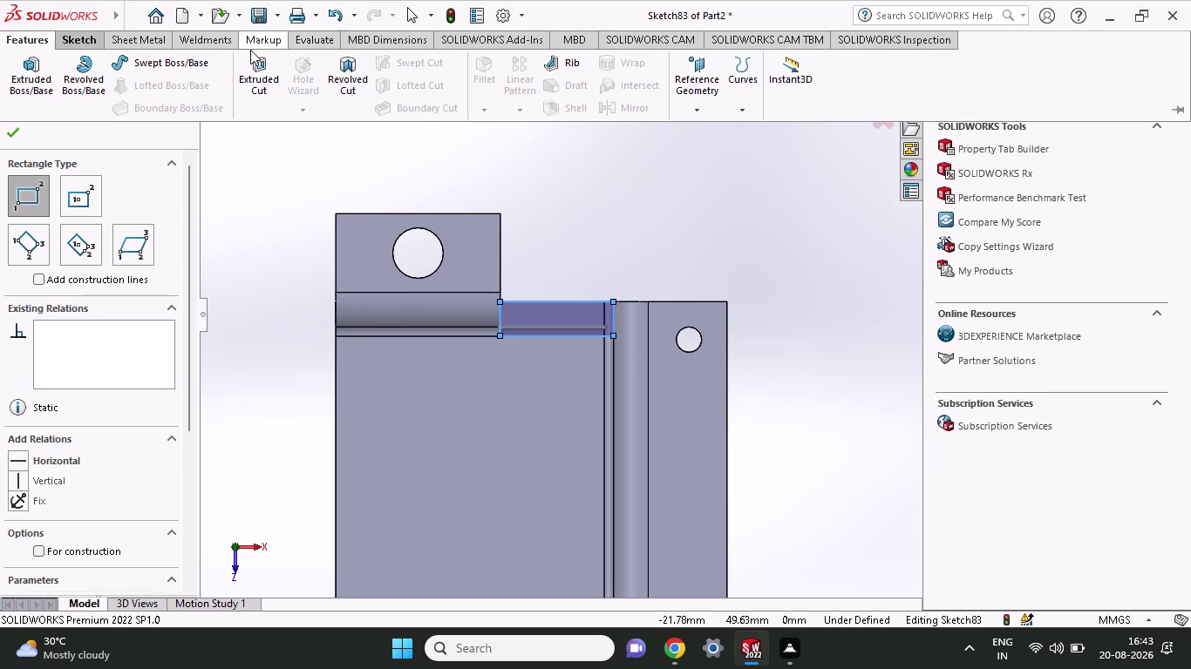
click(85, 46)
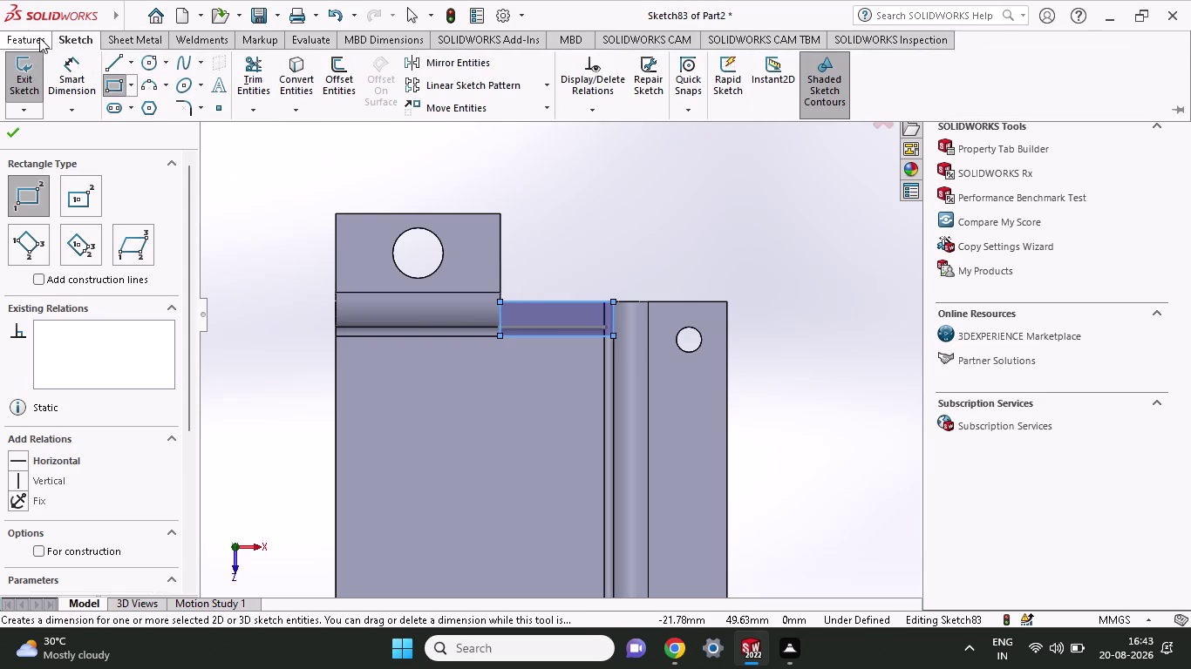
click(38, 37)
click(251, 93)
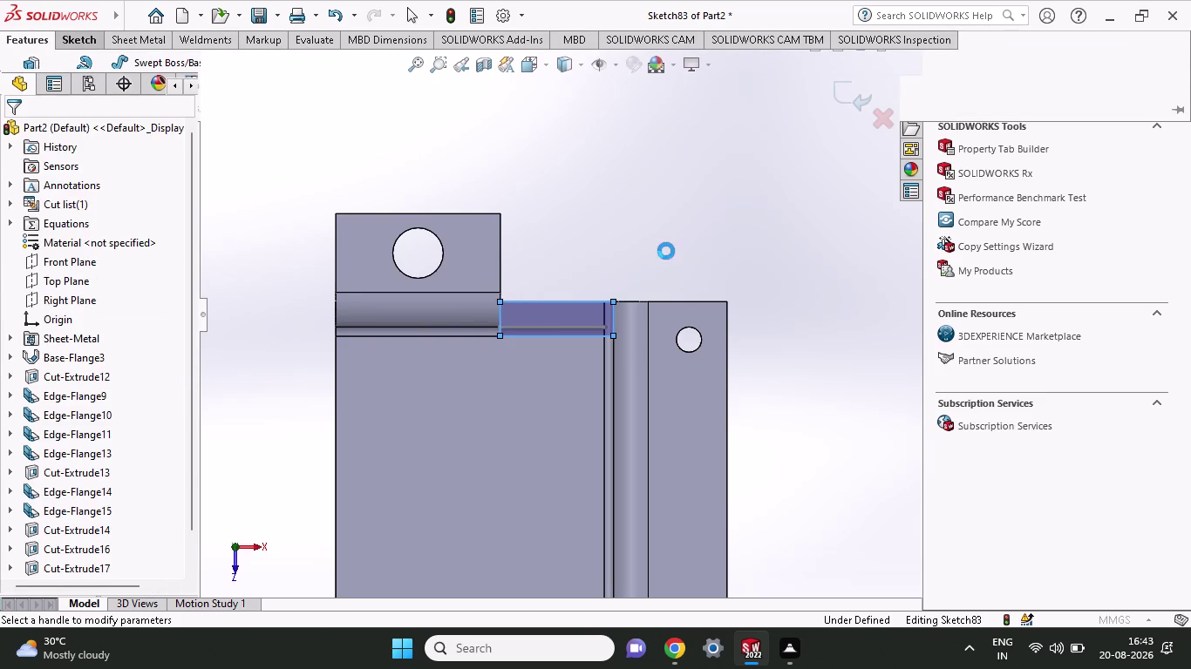
Preview the rectangle cut's direction and apply the extruded cut.
middle_drag(665, 251, 665, 199)
scroll(up, 3)
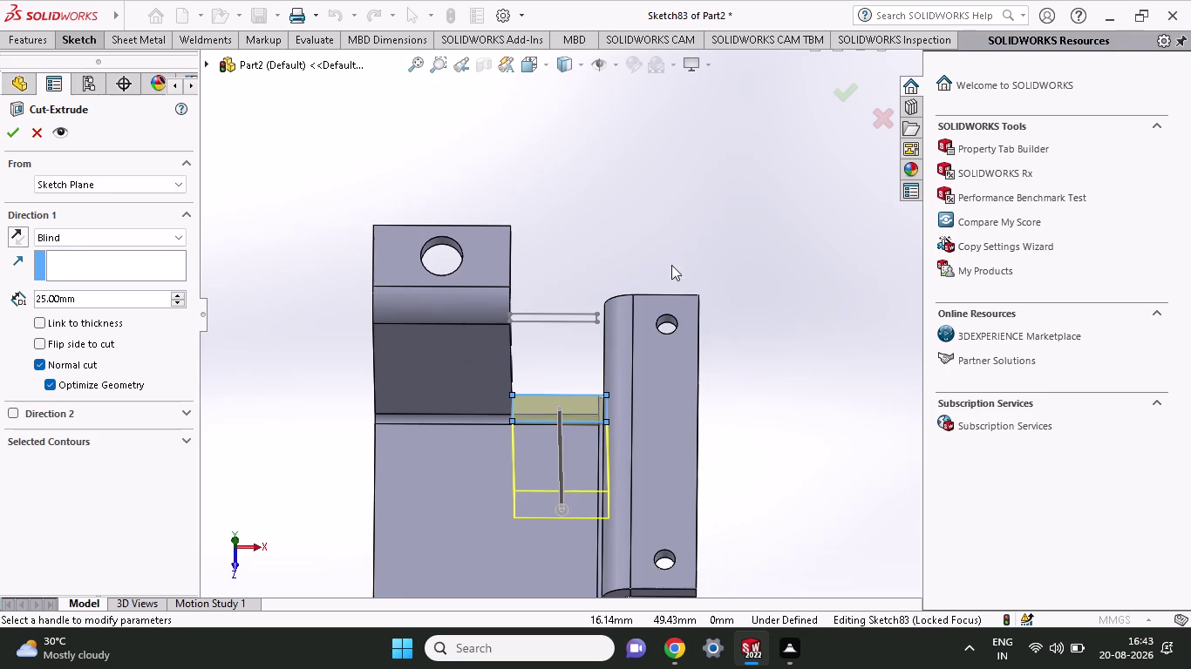
scroll(up, 3)
middle_drag(703, 356, 613, 375)
scroll(up, 3)
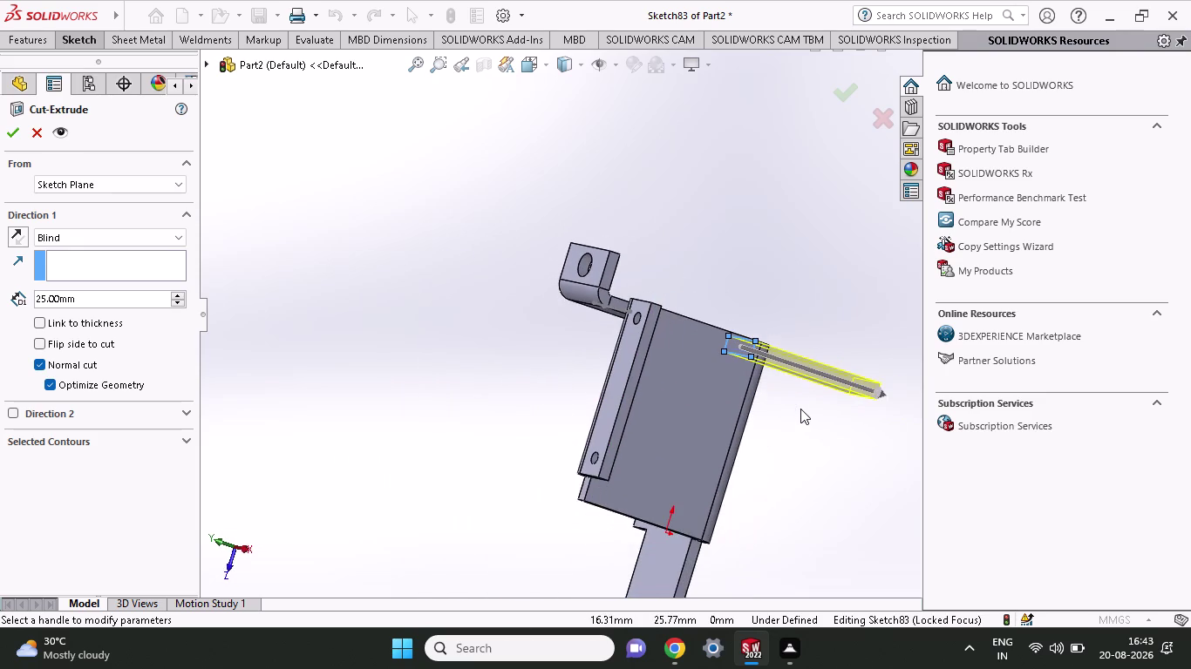
scroll(down, 3)
click(7, 137)
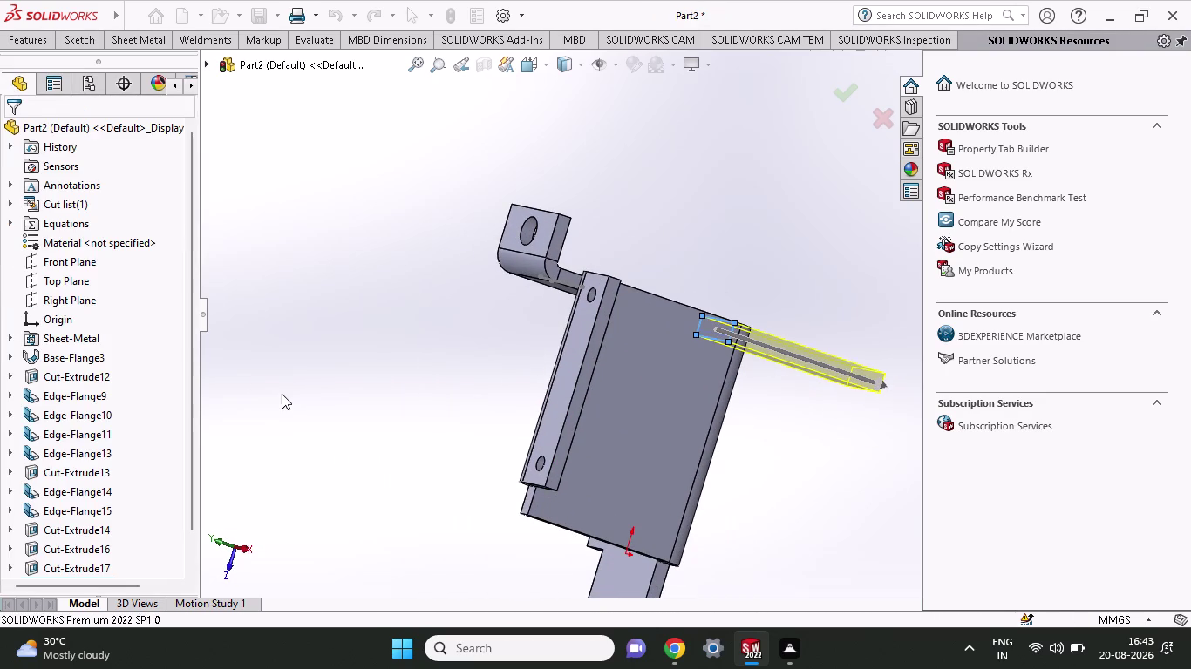
Orbit around the cut bracket to inspect it, then undo the cut.
middle_drag(282, 394, 405, 450)
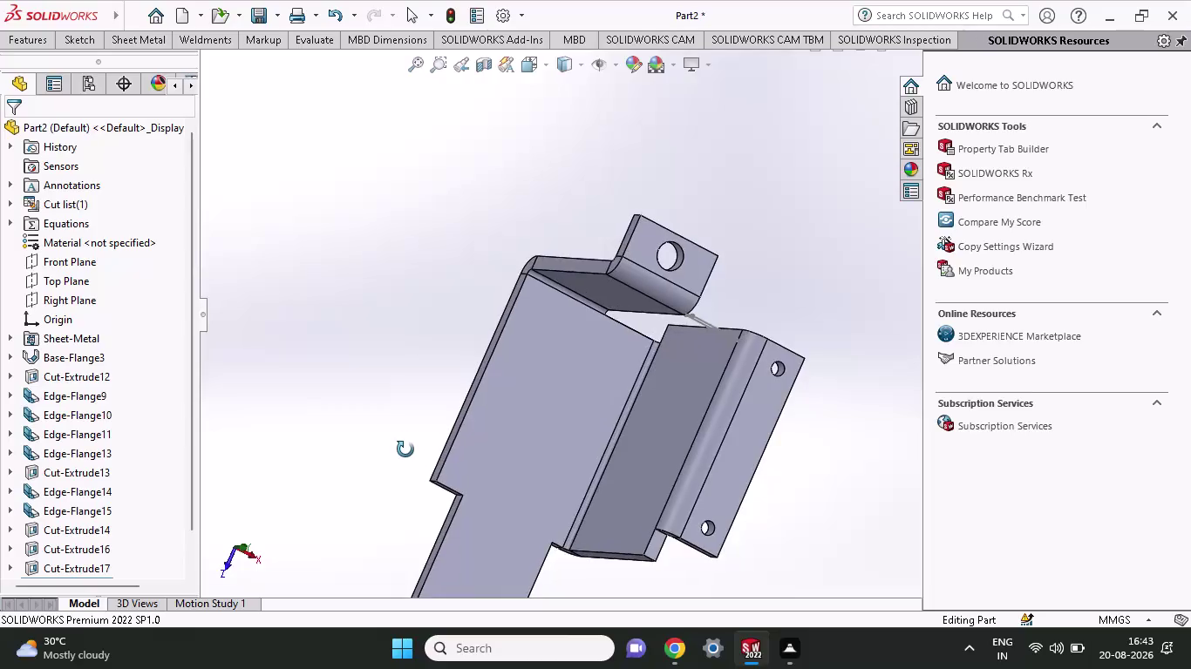
middle_drag(405, 450, 412, 437)
middle_click(411, 437)
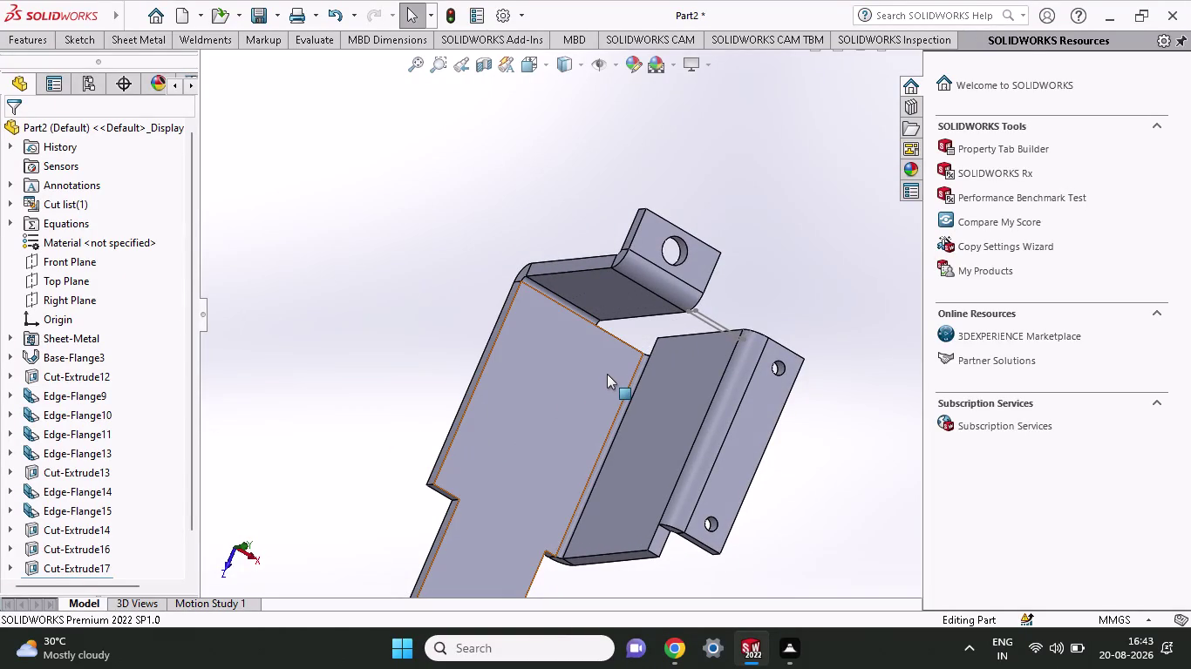
scroll(down, 3)
middle_drag(632, 391, 675, 443)
scroll(up, 3)
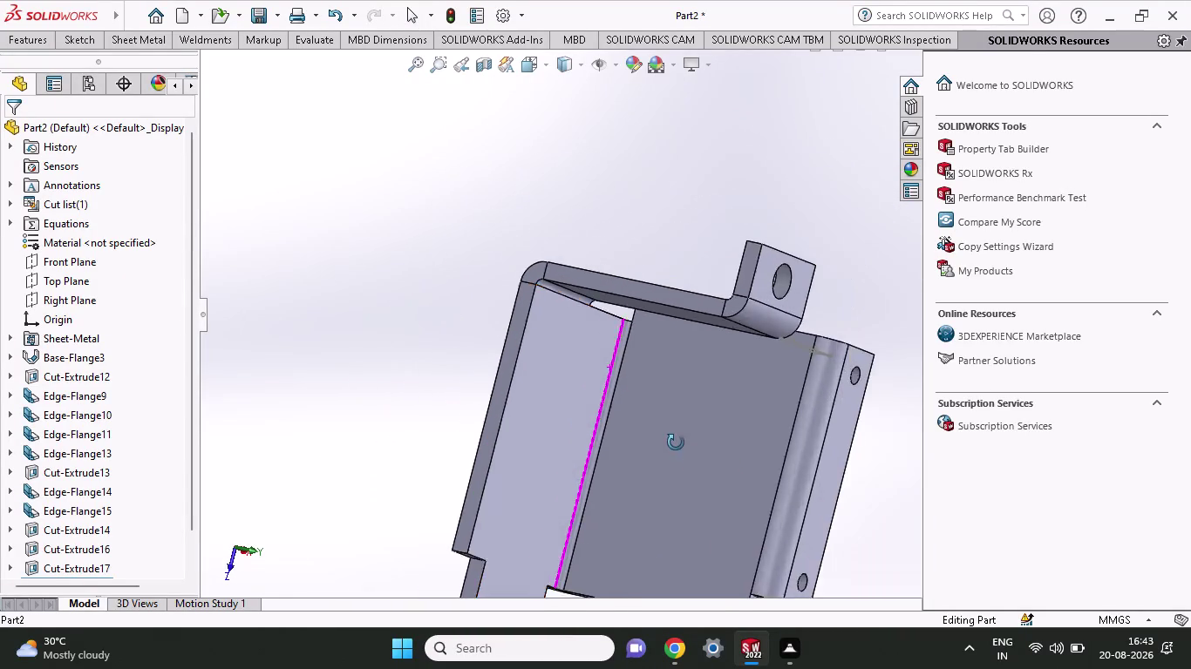
scroll(up, 3)
middle_drag(643, 442, 571, 368)
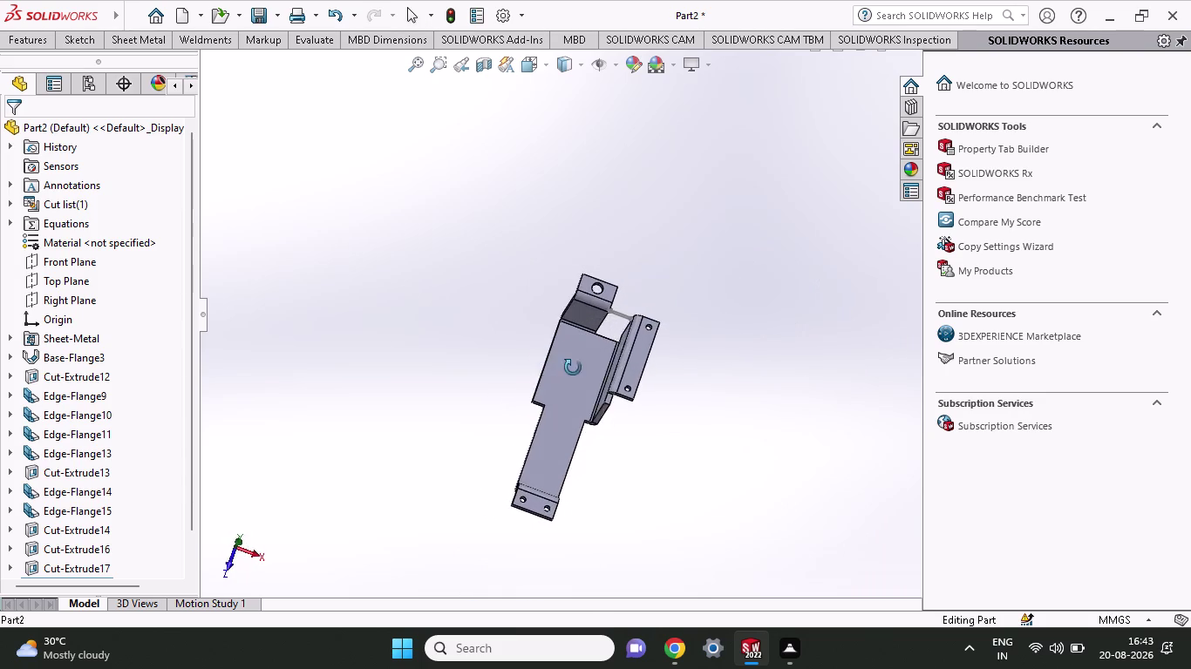
middle_drag(571, 368, 590, 375)
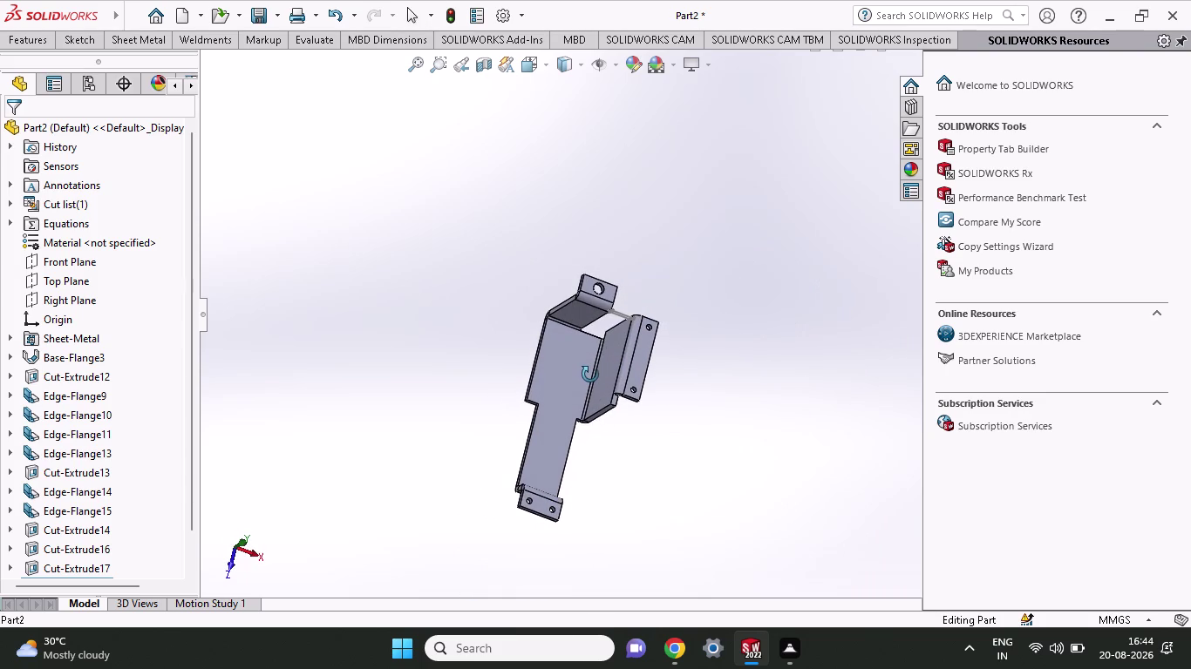
middle_drag(590, 374, 556, 375)
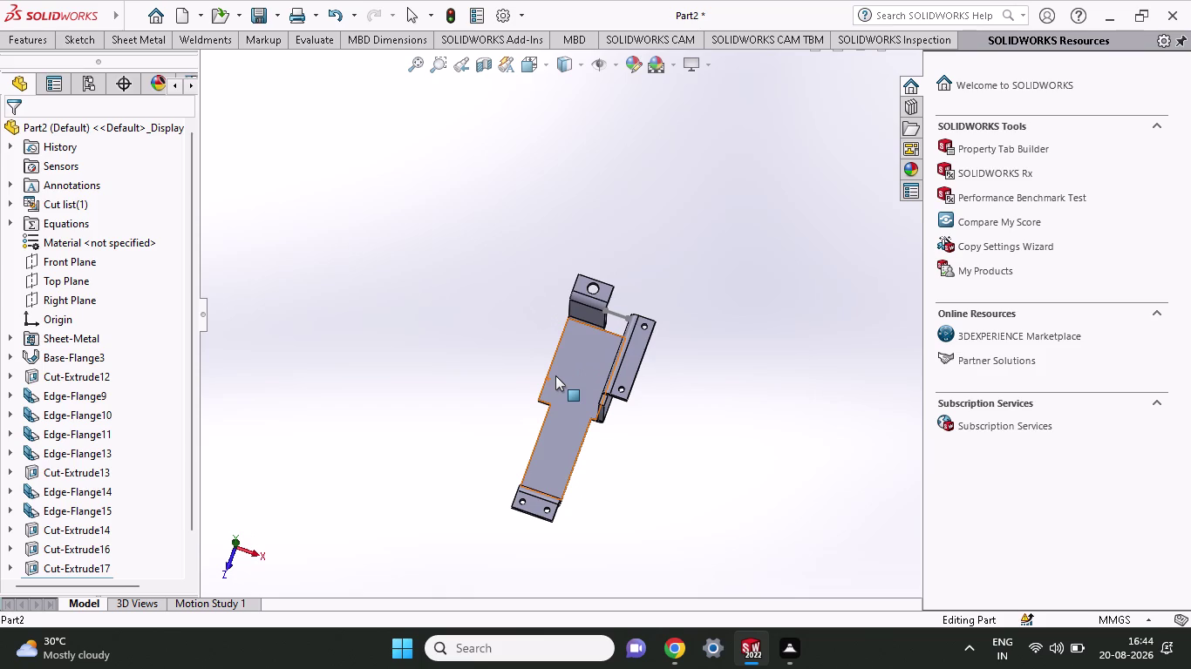
key(ctrl+z)
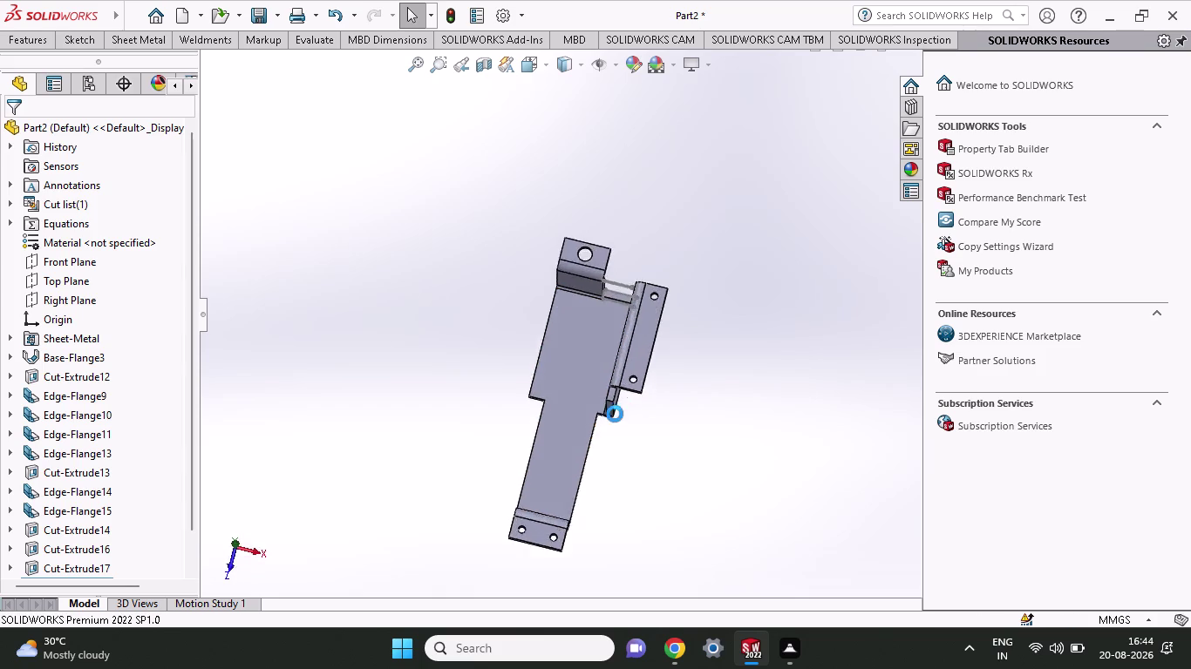
Cut the sketched rectangle Blind 25 mm into the flange.
middle_drag(589, 179, 594, 147)
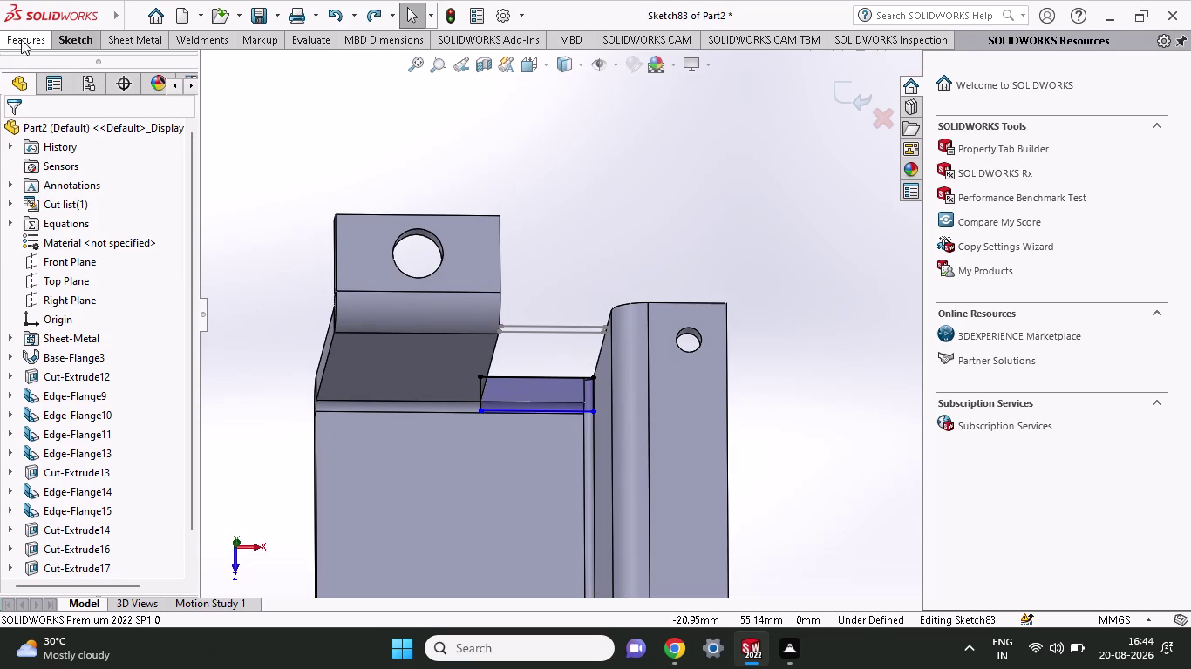
click(12, 36)
click(267, 83)
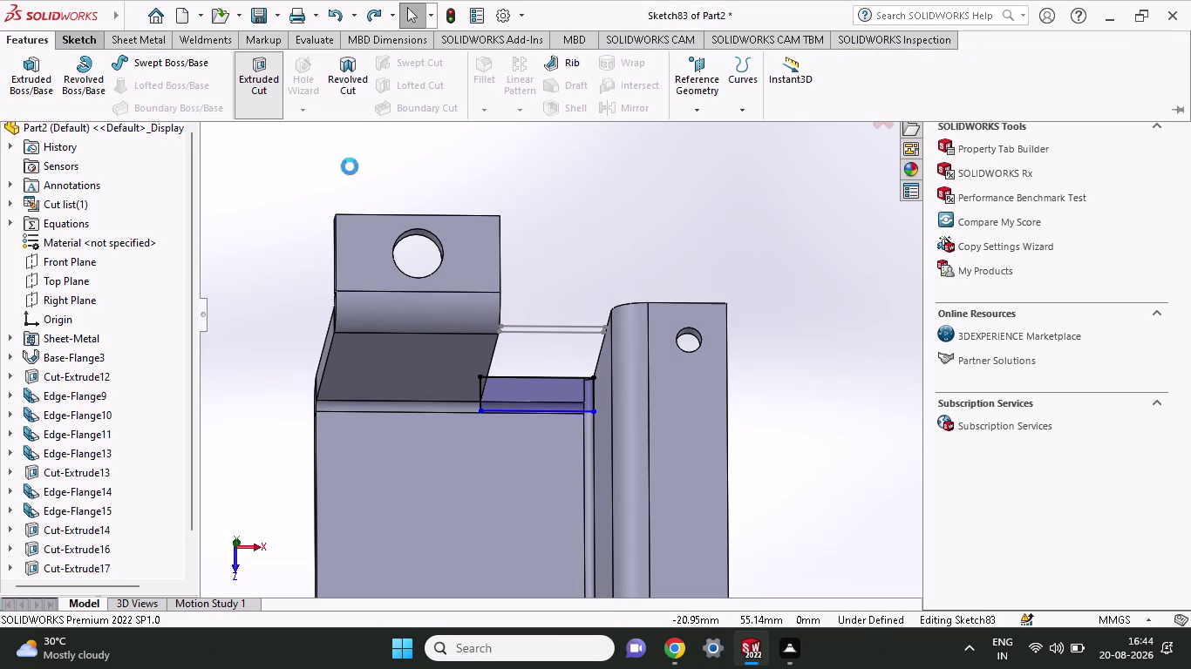
middle_drag(616, 282, 612, 281)
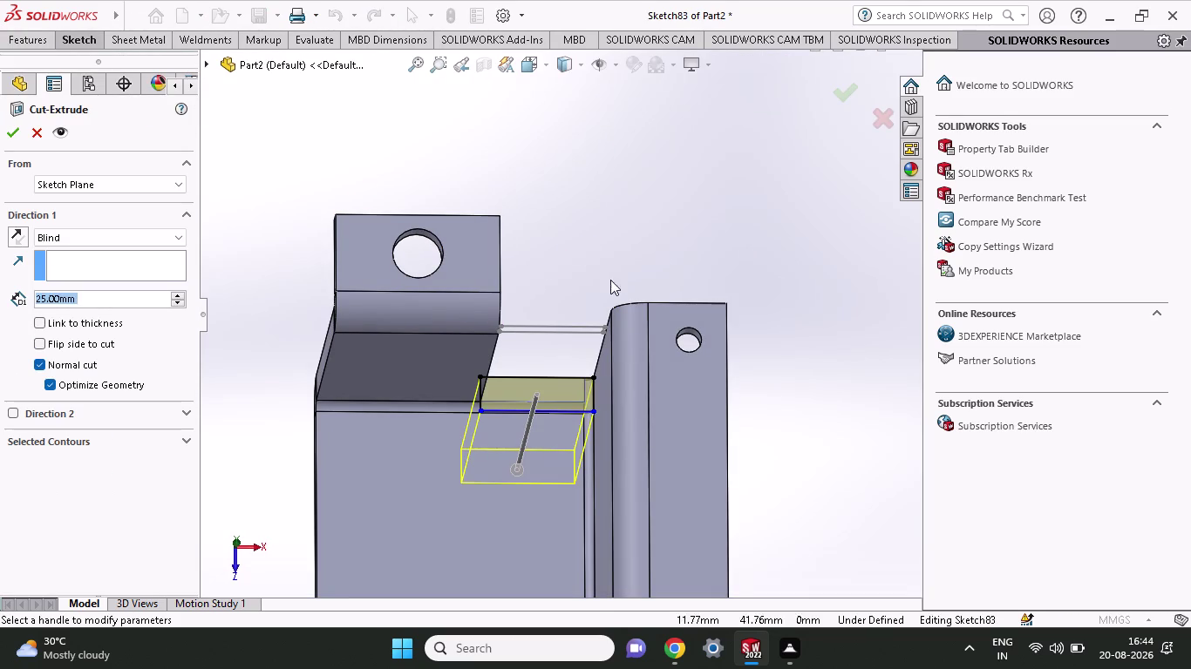
middle_drag(612, 281, 478, 289)
scroll(up, 3)
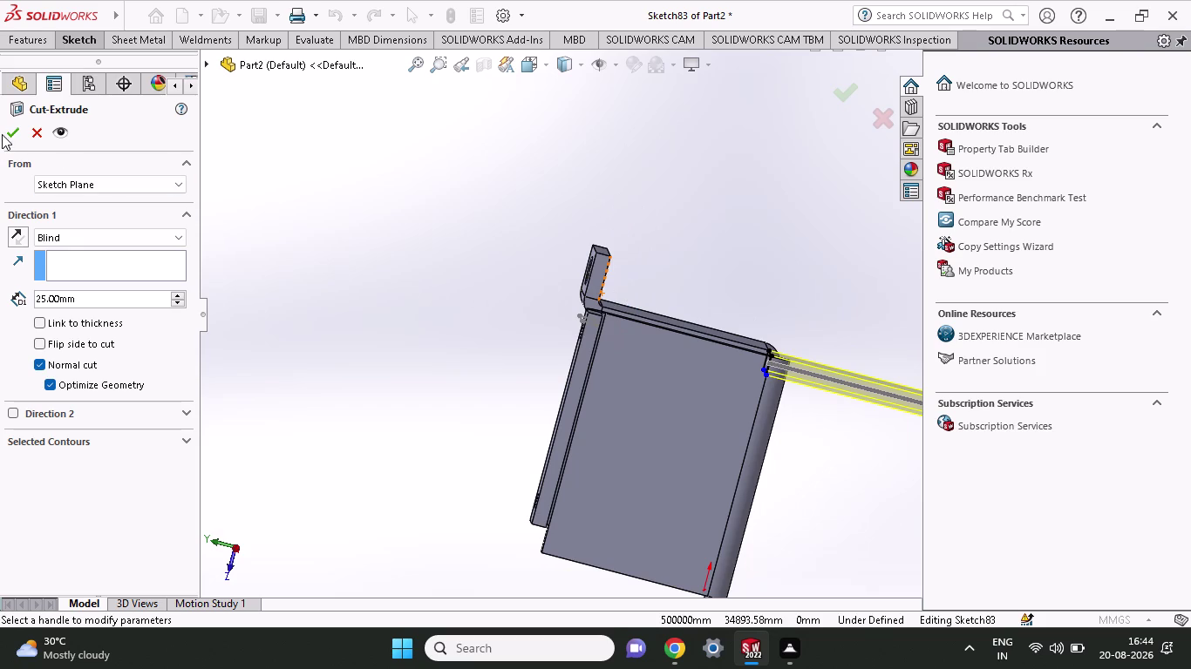
click(12, 128)
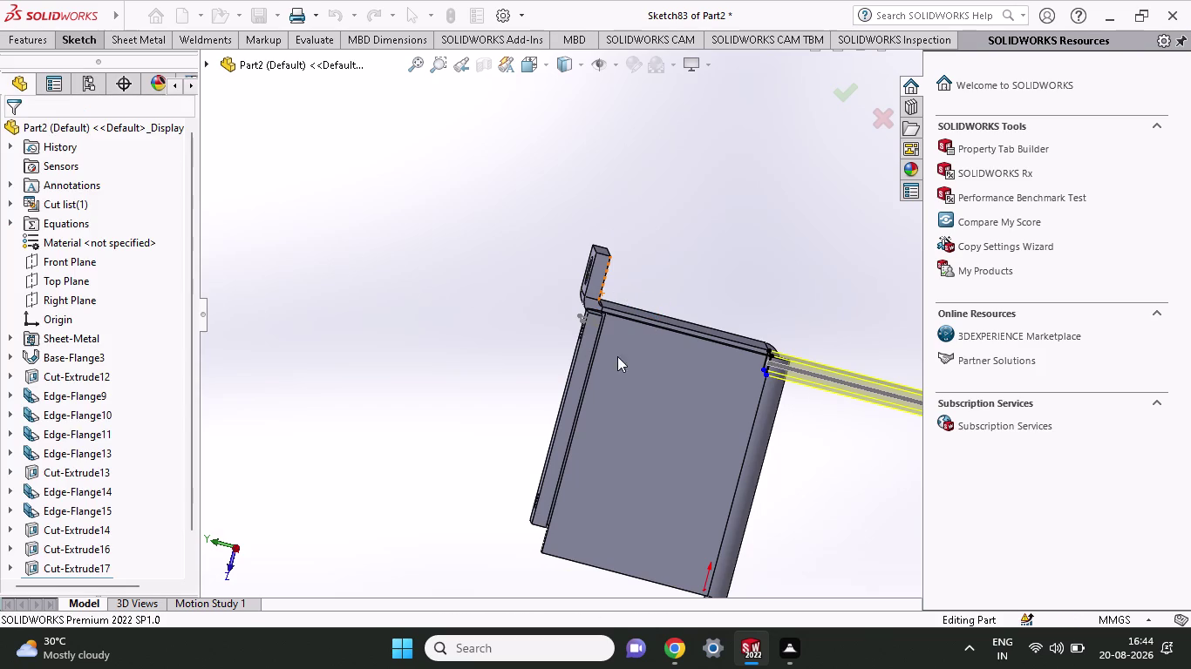
Orbit the part to inspect the new notch from below and the side.
middle_drag(754, 335, 735, 503)
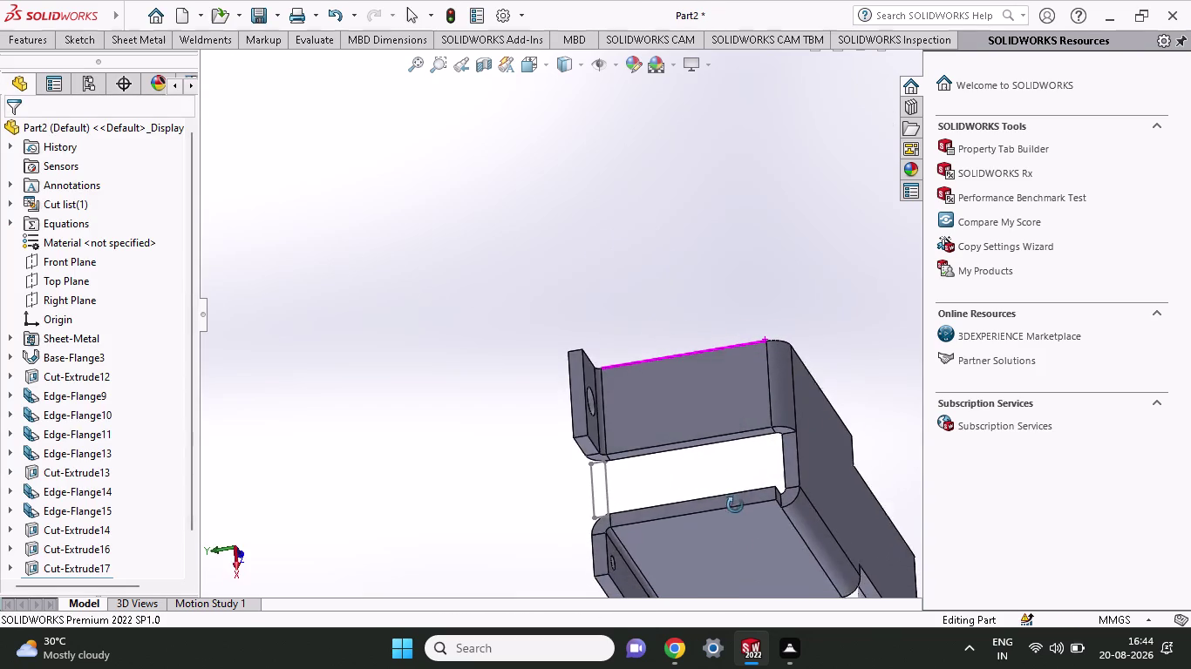
middle_drag(734, 504, 739, 541)
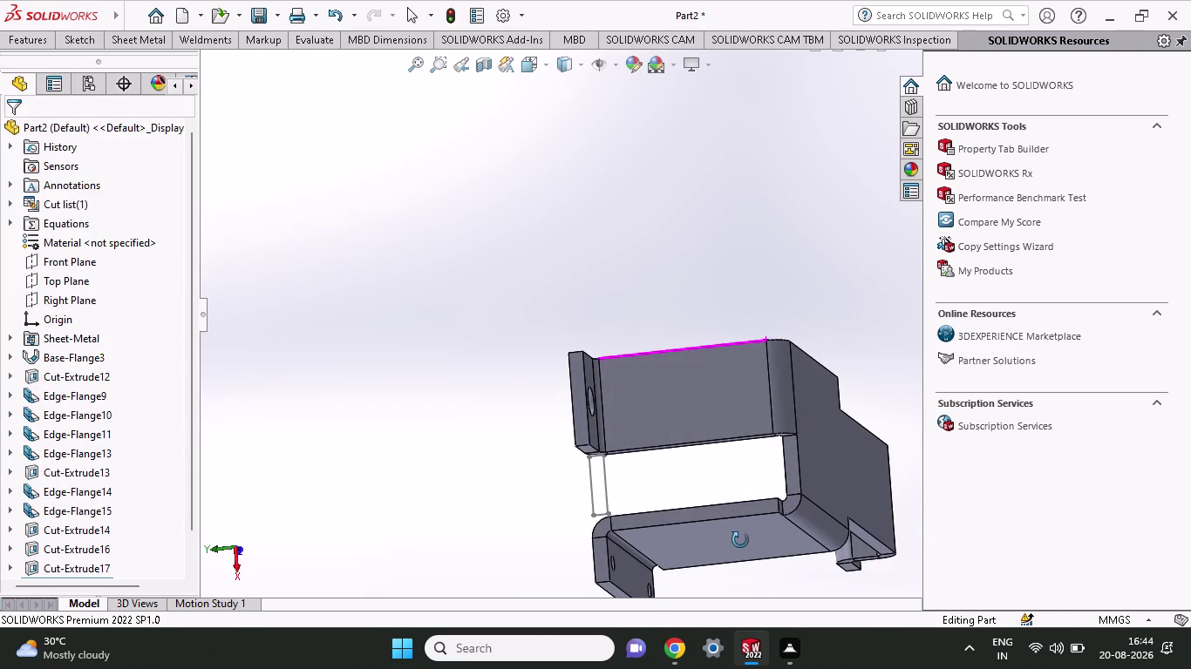
middle_drag(740, 541, 740, 555)
scroll(up, 3)
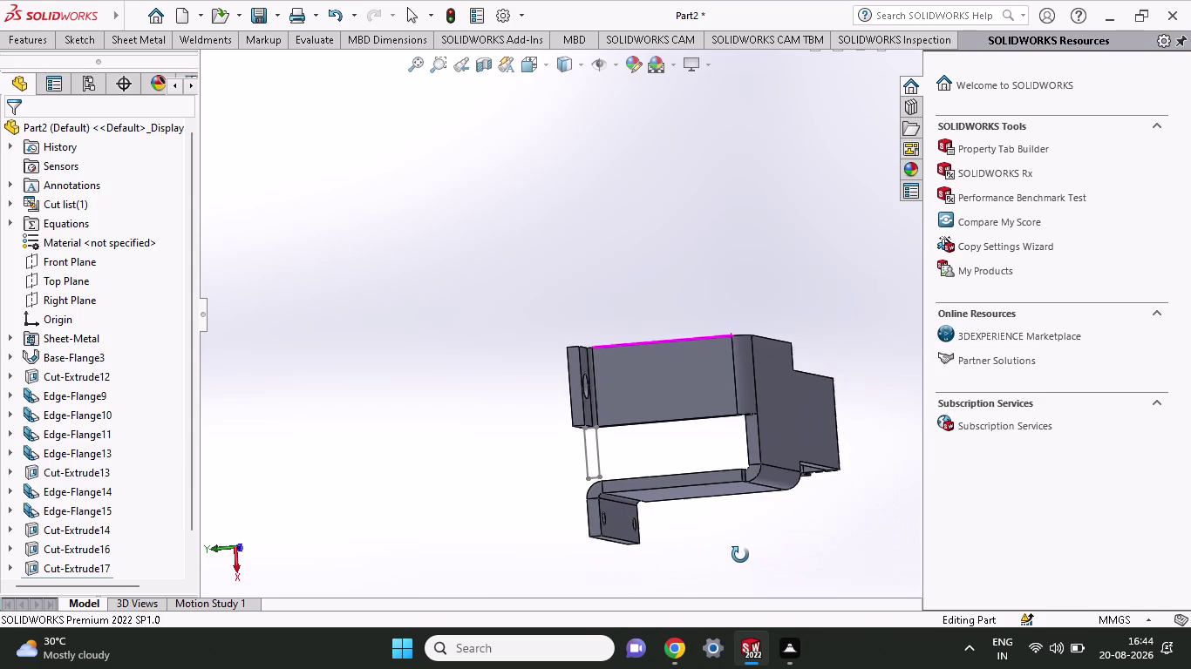
middle_drag(740, 555, 795, 544)
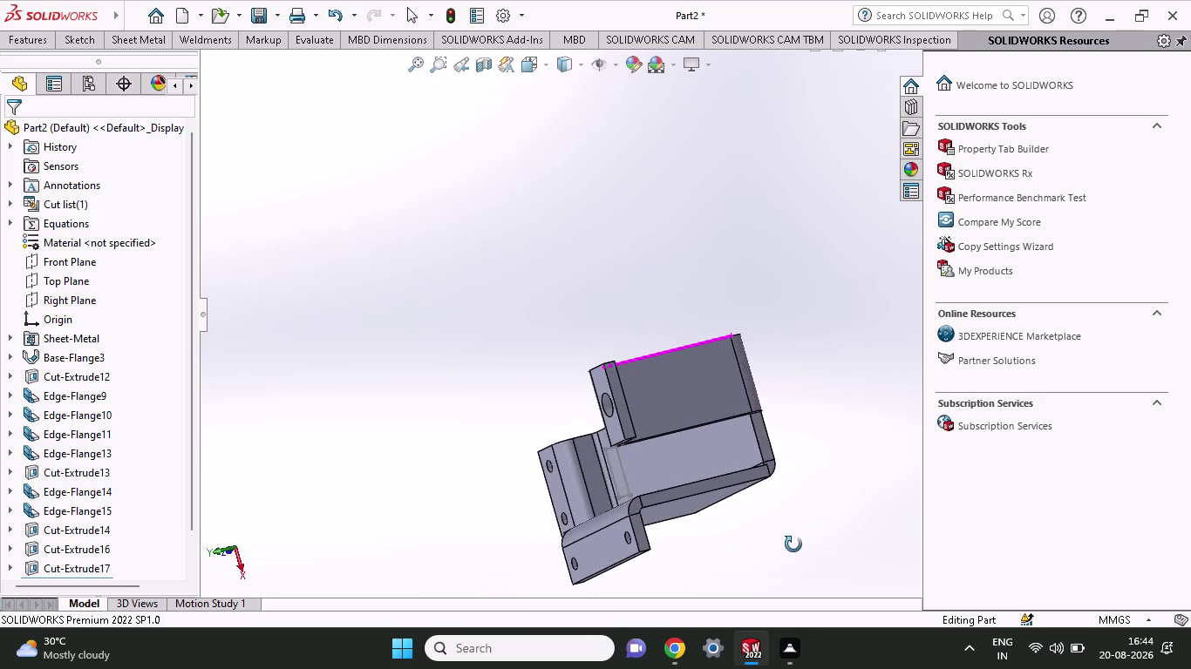
middle_drag(795, 543, 763, 563)
scroll(down, 3)
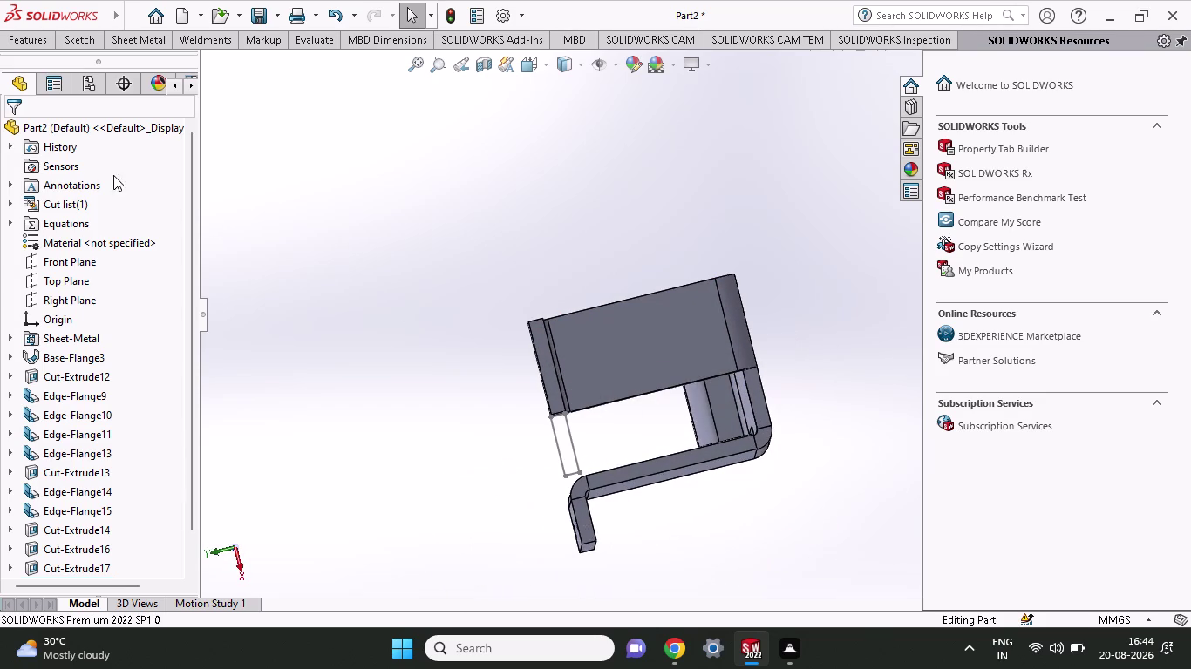
click(78, 36)
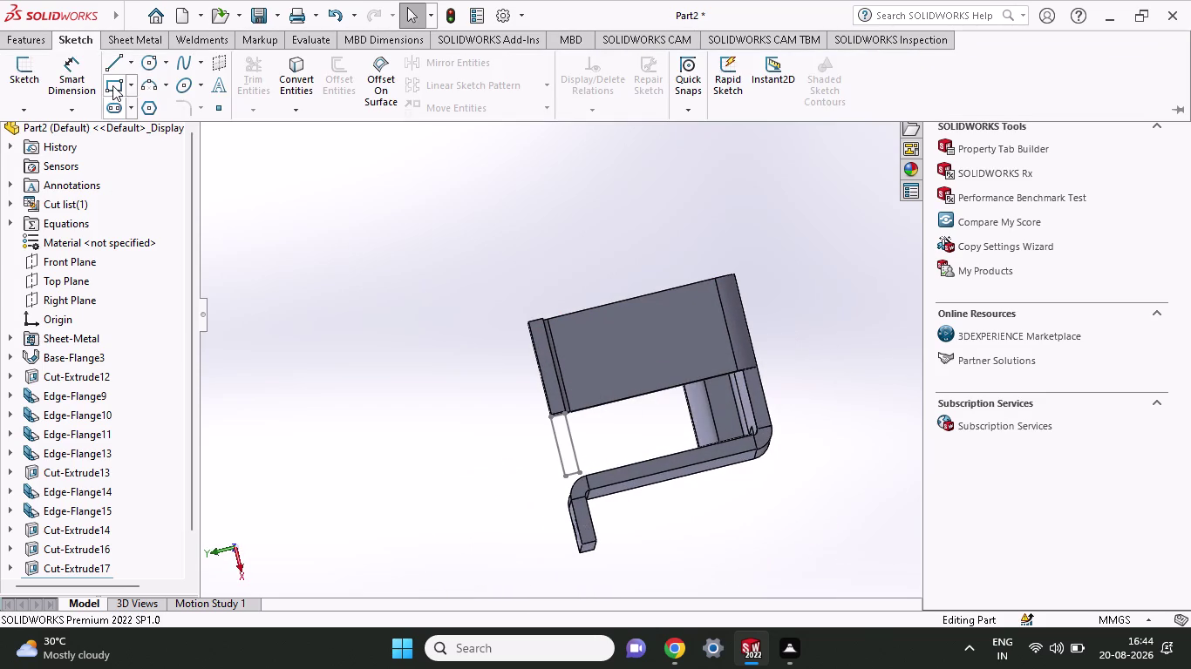
Draw a corner rectangle on the side face across the strip, snapped to the inner bend corner.
click(113, 85)
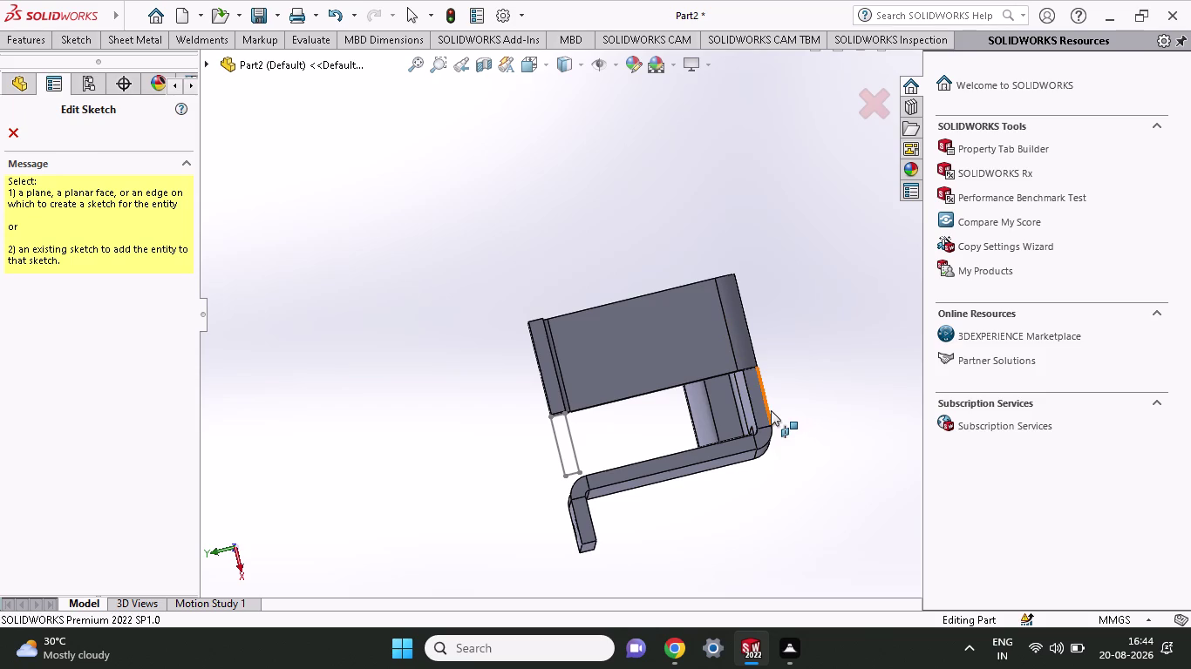
click(763, 410)
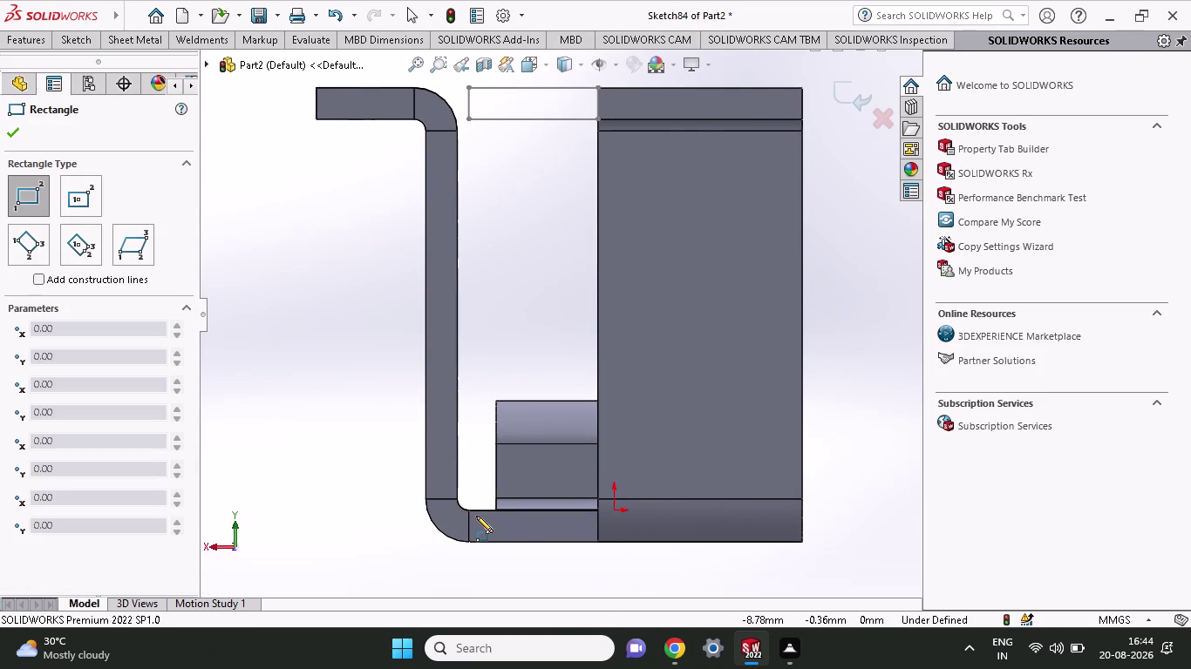
click(598, 510)
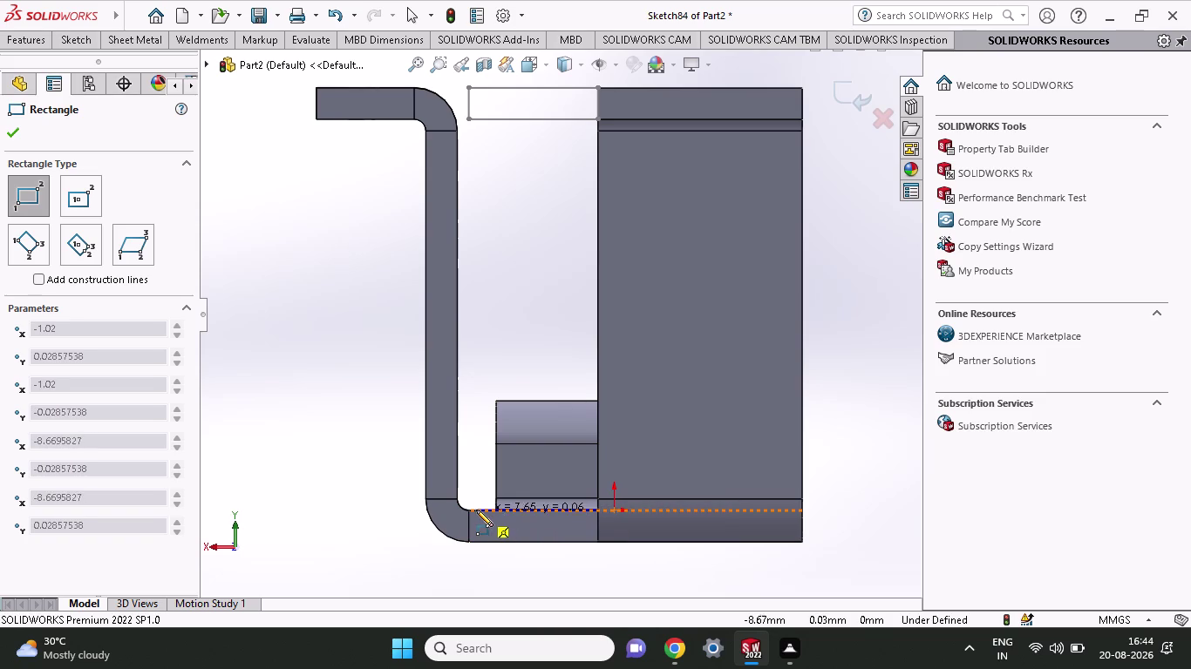
click(474, 509)
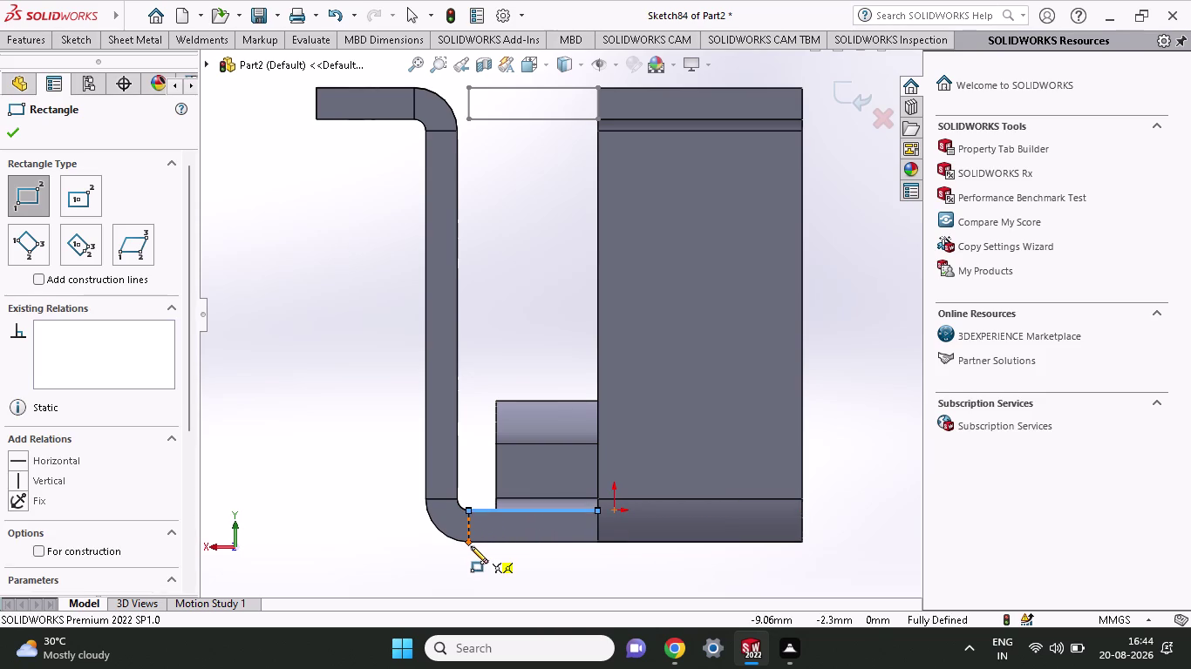
click(467, 540)
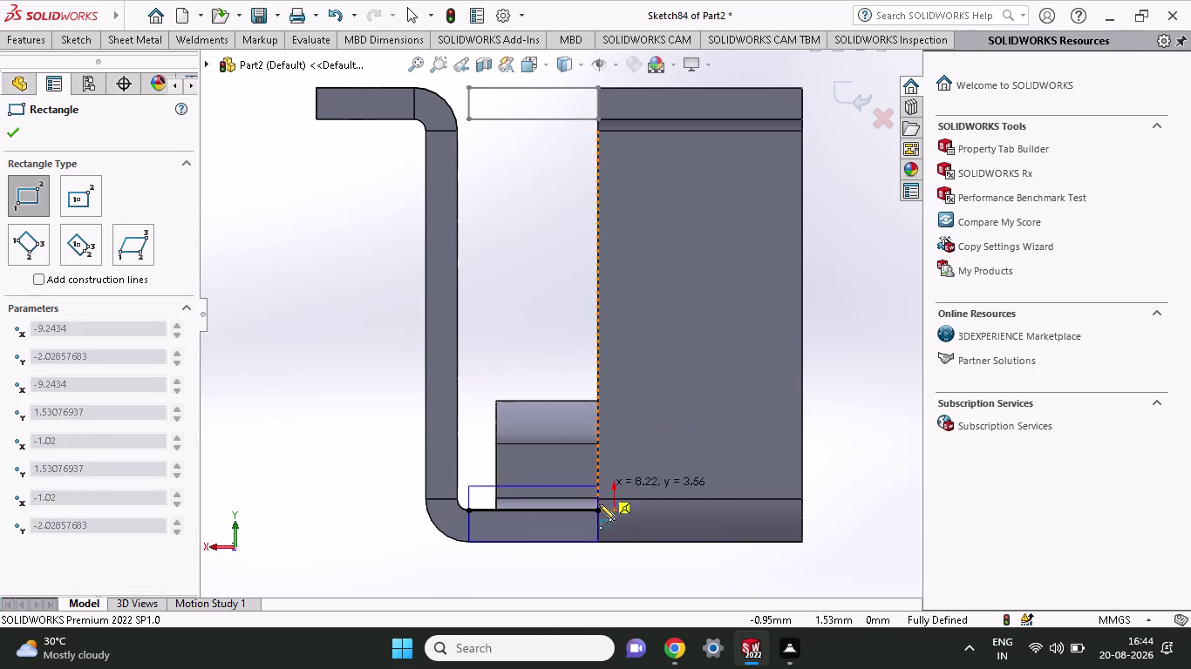
click(594, 512)
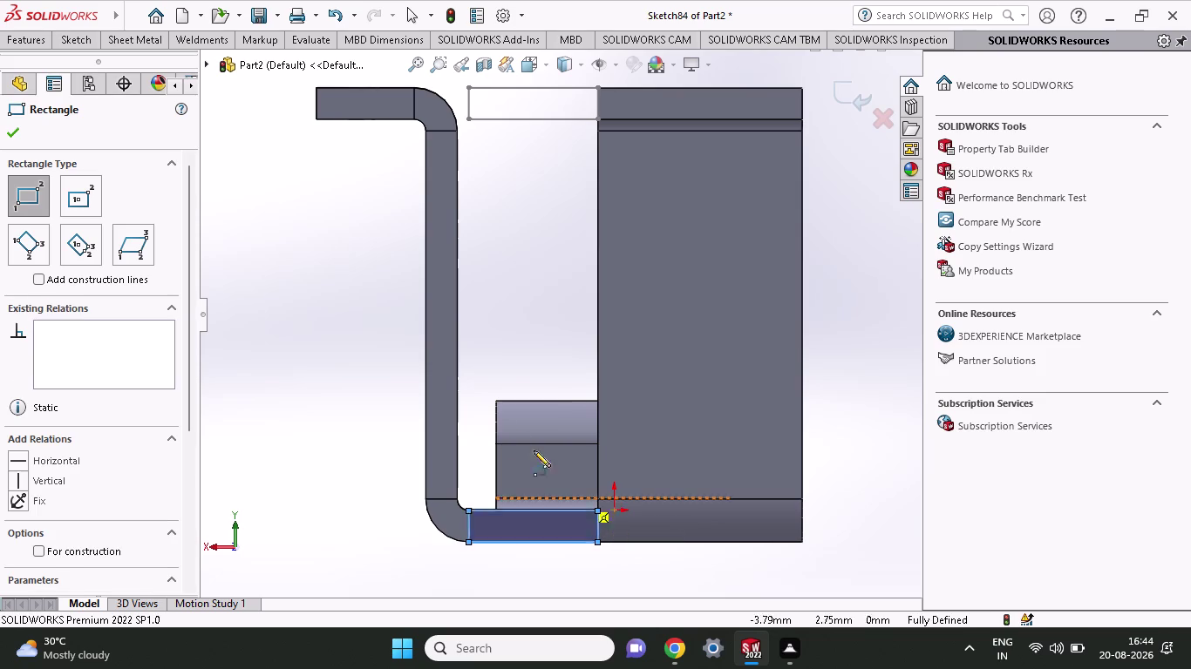
right_click(478, 346)
click(499, 351)
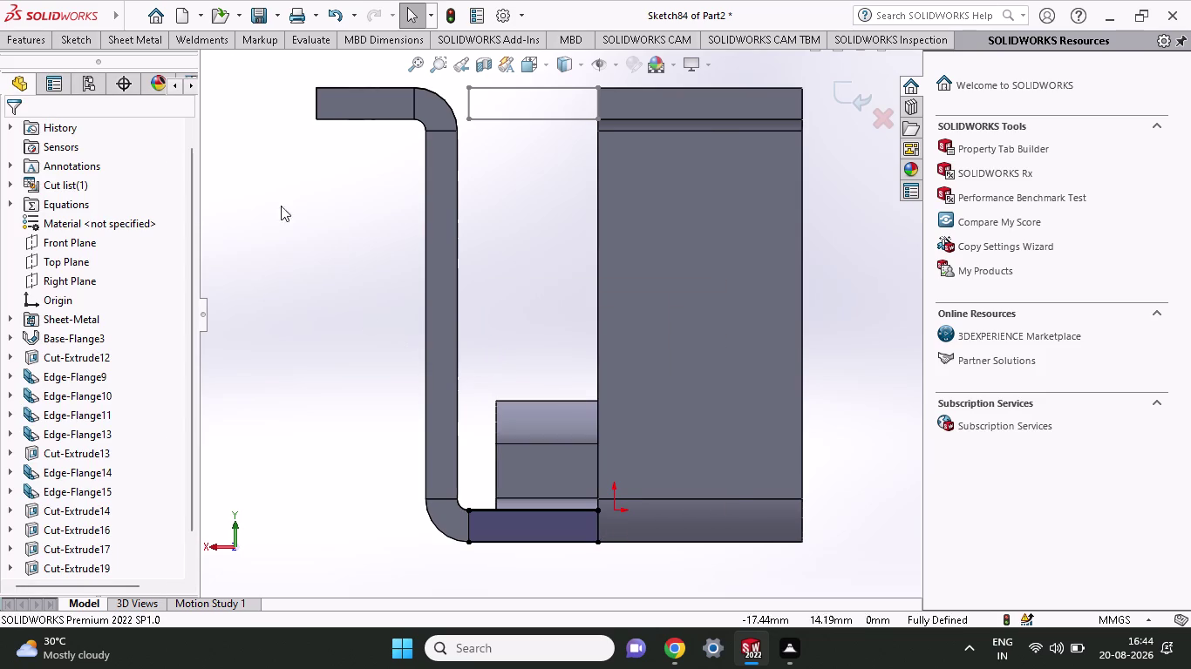
click(62, 40)
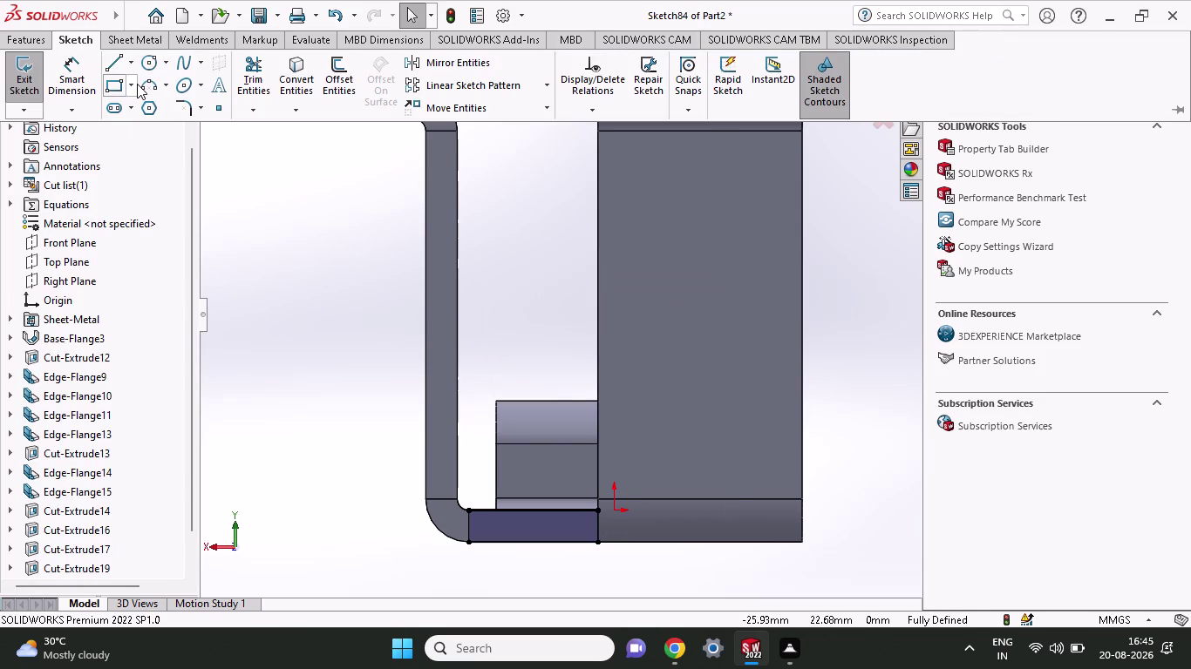
Sketch 3-point arcs along the outer bend and at the inner corner.
click(152, 86)
scroll(down, 3)
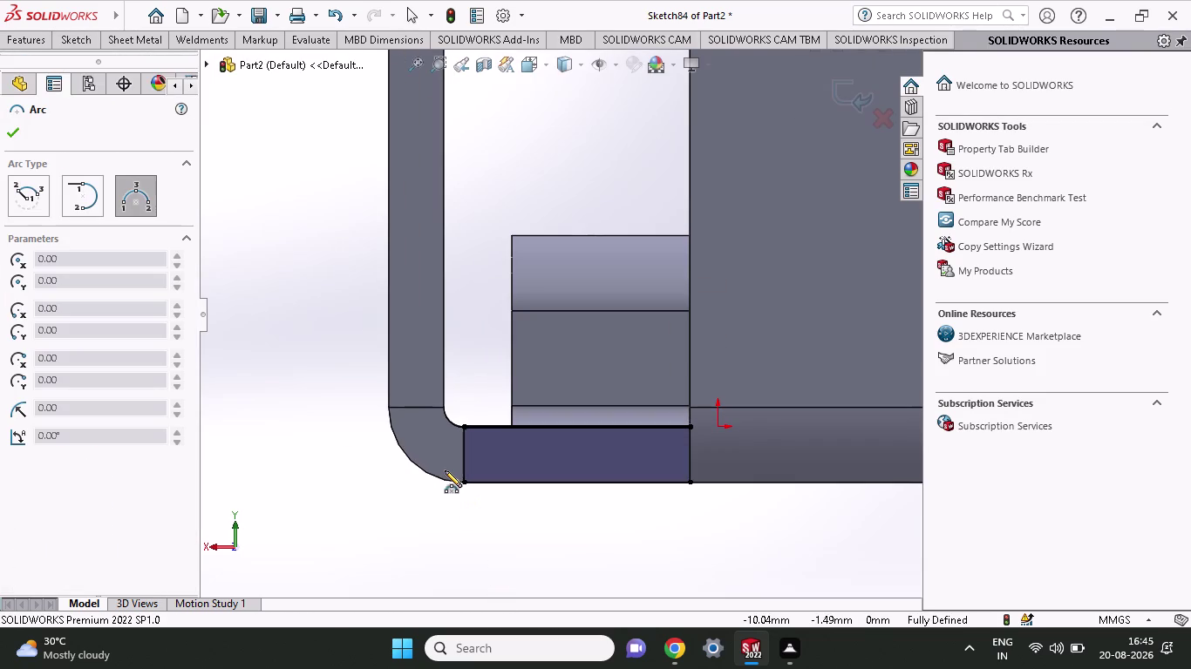
click(468, 487)
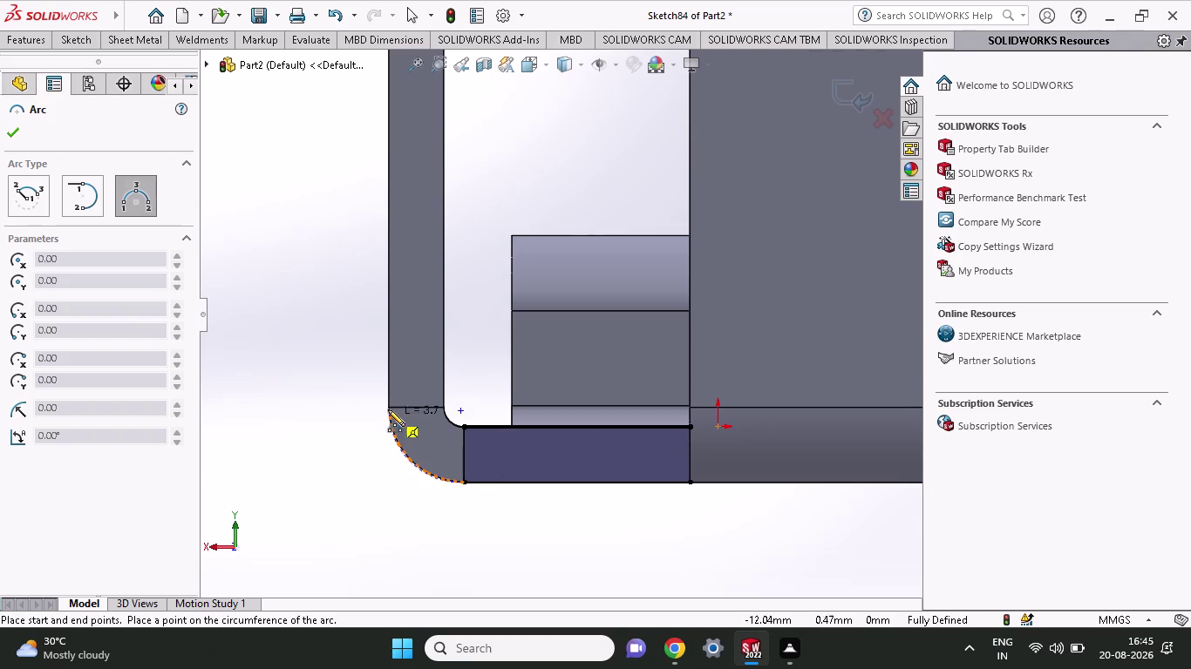
click(388, 410)
click(413, 459)
click(465, 428)
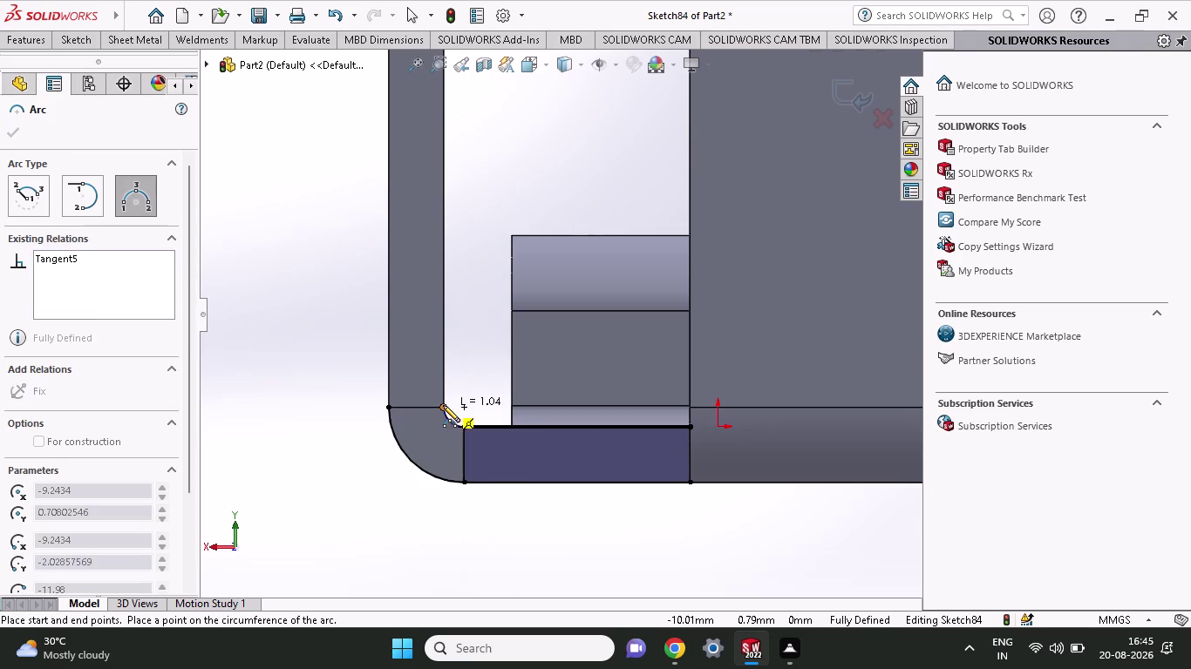
click(443, 406)
click(456, 424)
click(55, 40)
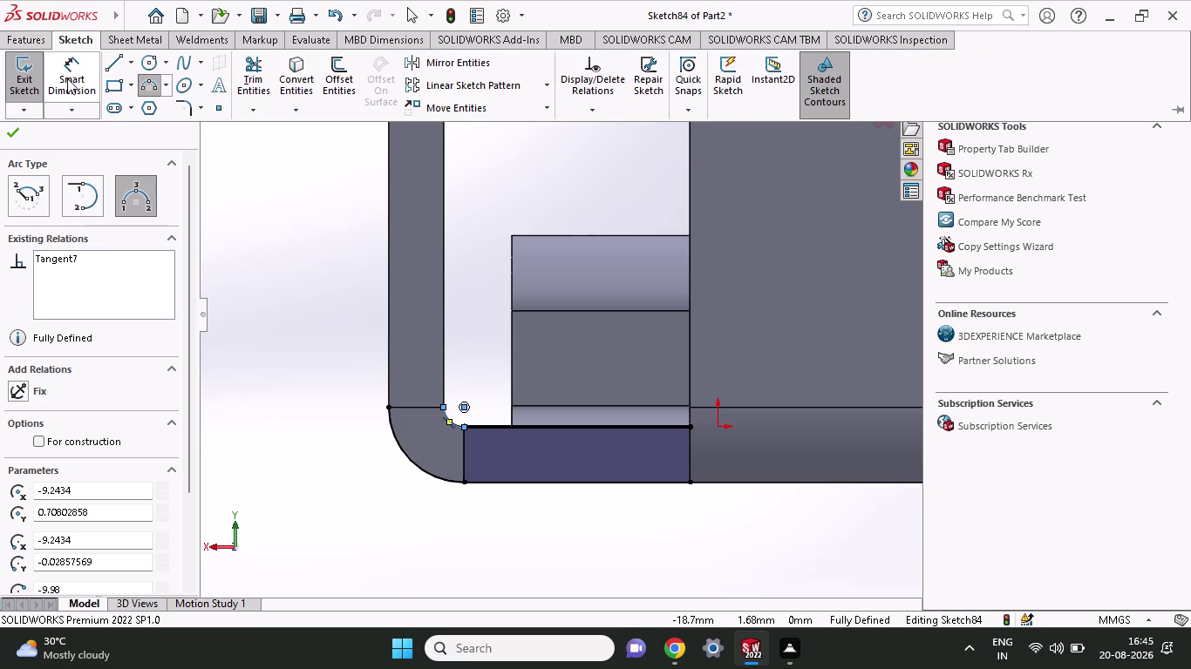
Add a short horizontal line joining the outer arc's end to the inner arc.
click(108, 60)
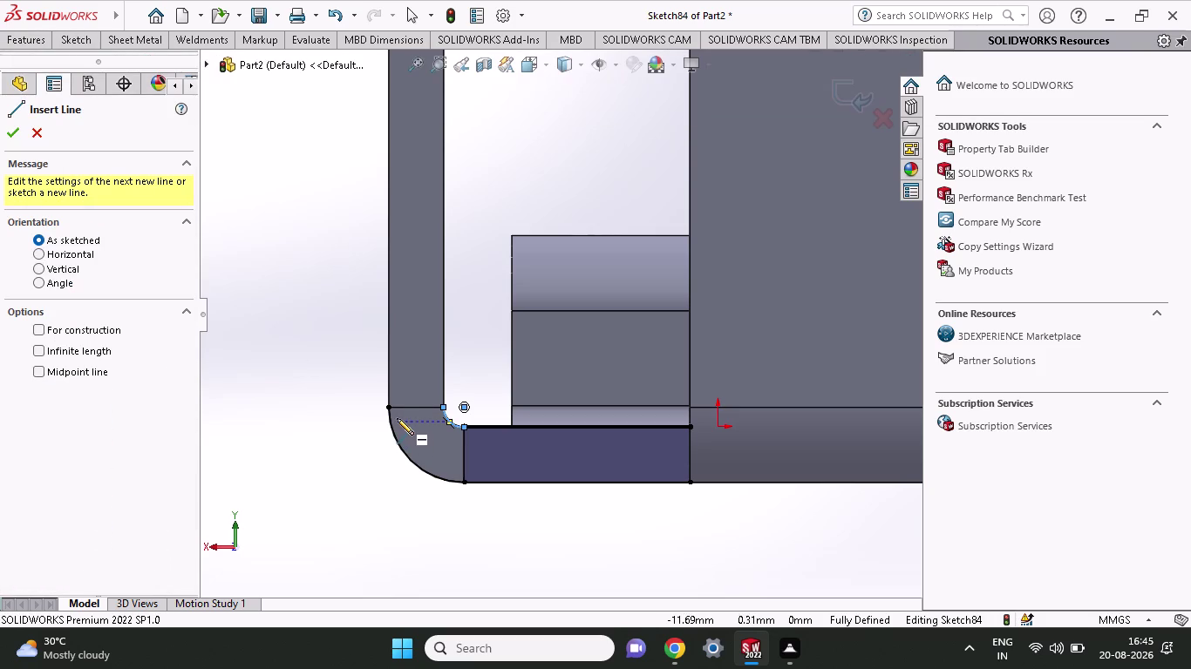
click(386, 402)
click(441, 407)
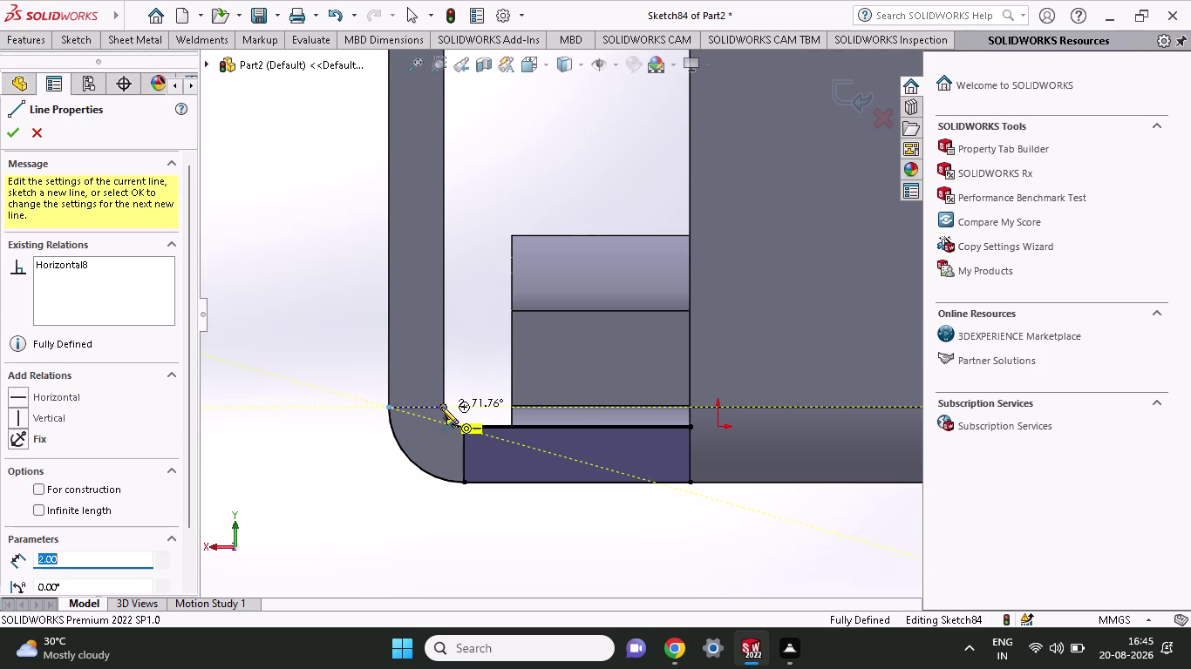
key(Escape)
middle_drag(477, 308, 460, 330)
scroll(up, 3)
scroll(up, 3)
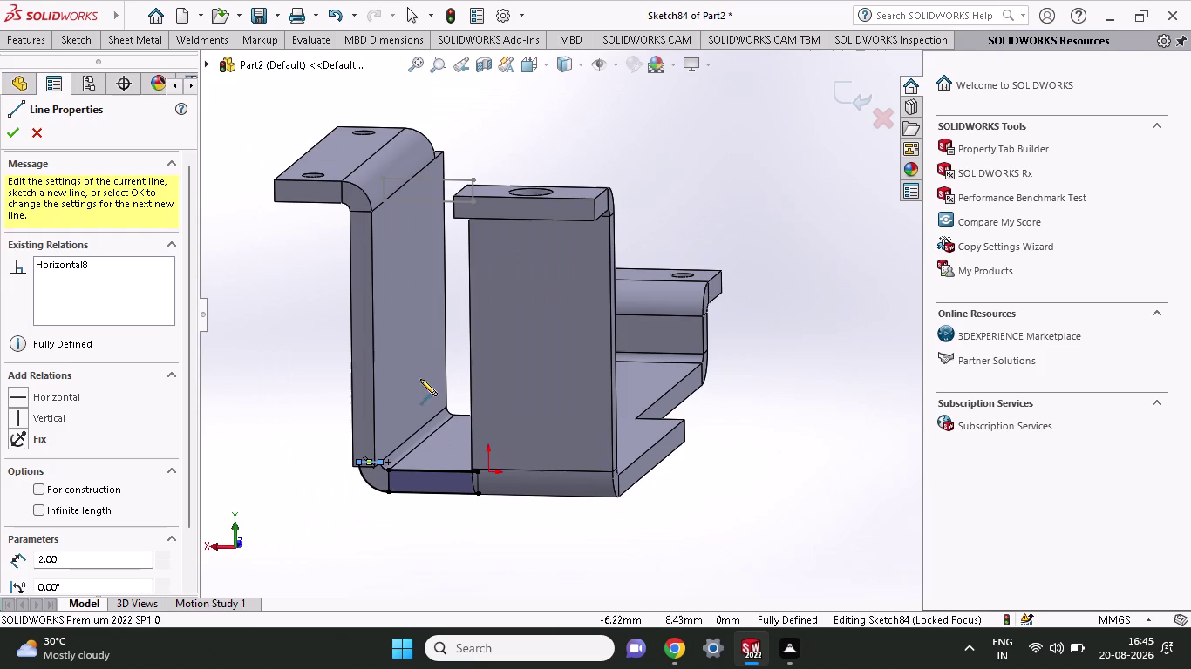
middle_drag(420, 379, 437, 387)
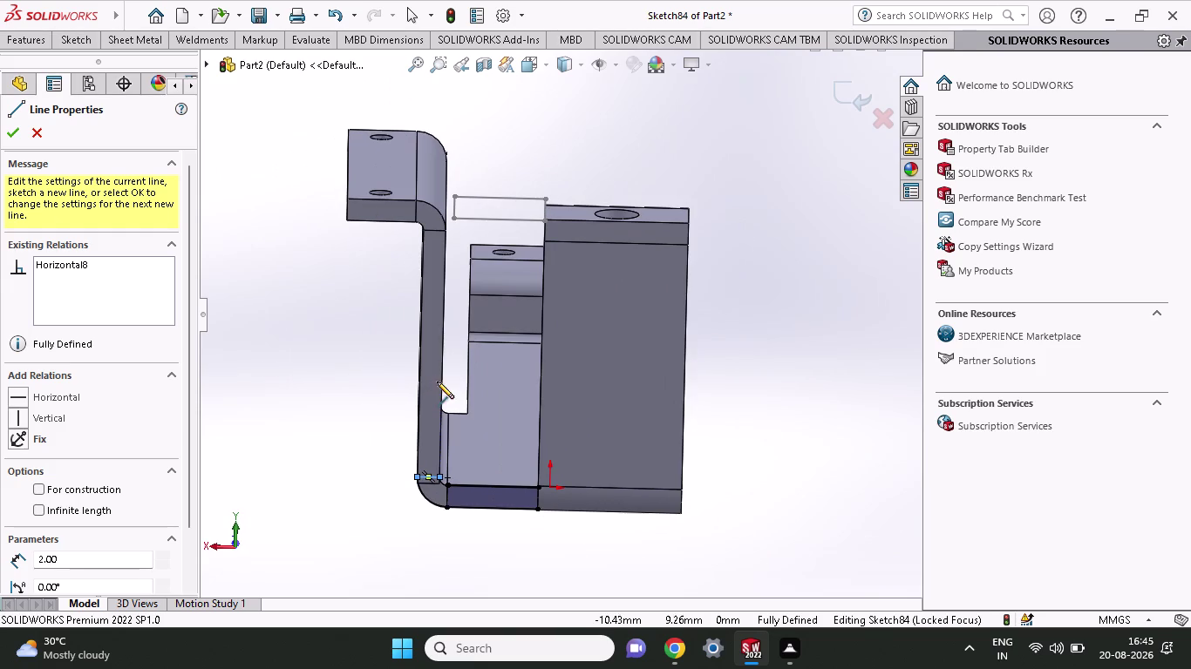
click(39, 40)
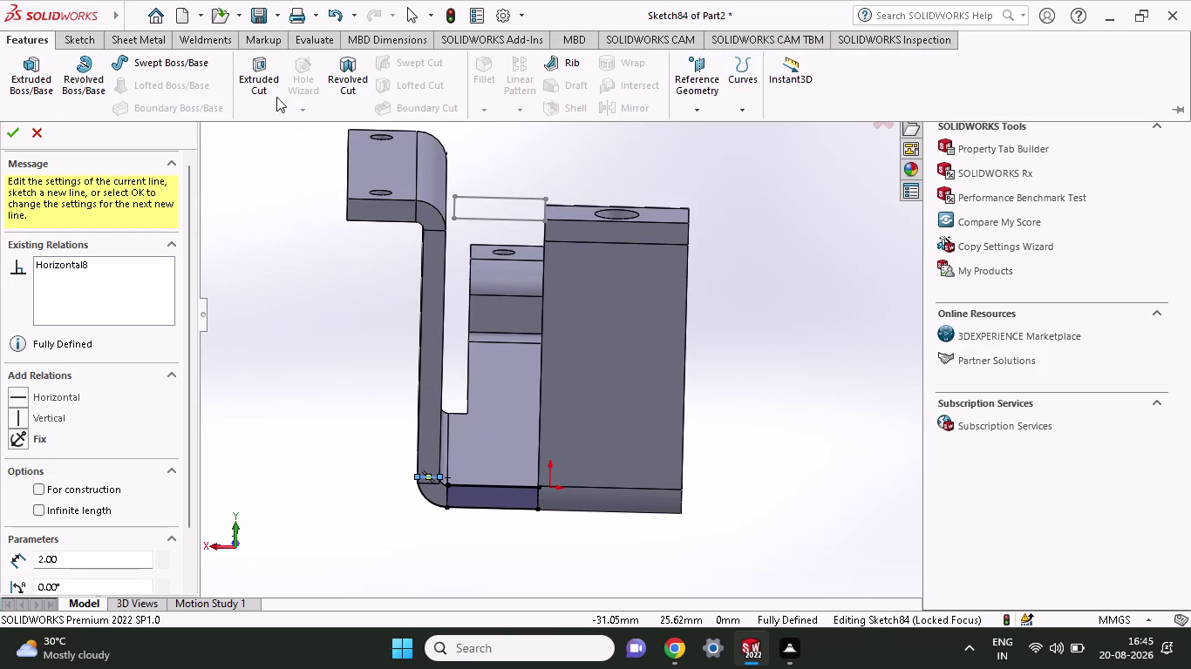
click(37, 82)
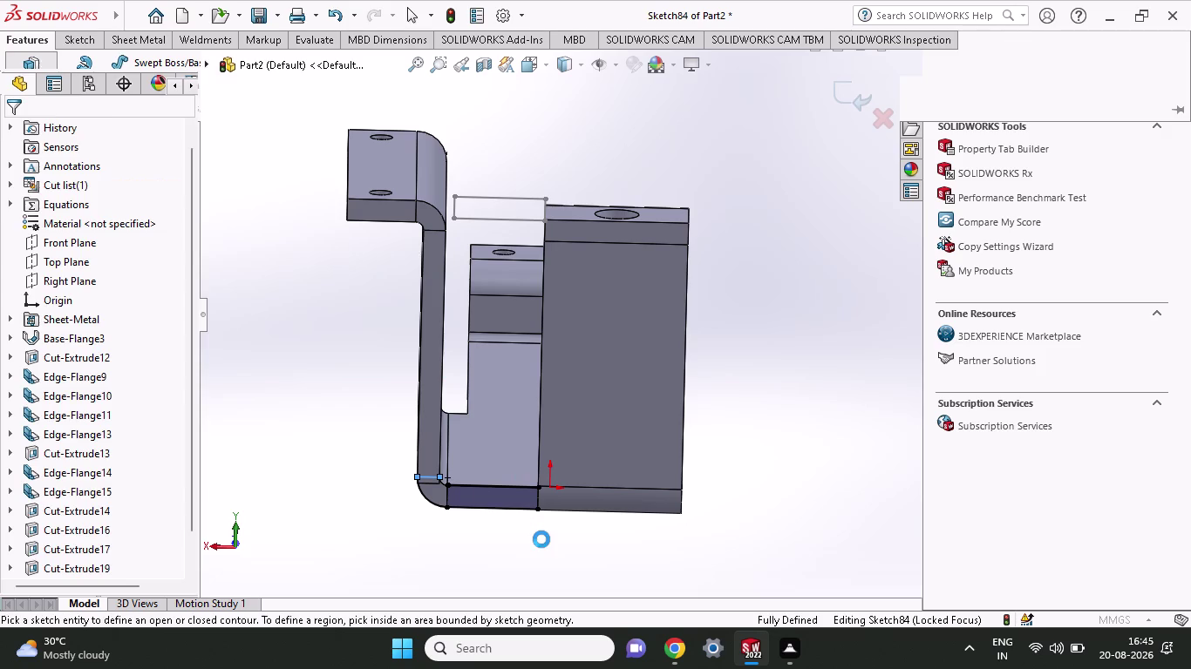
Boss-extrude both Sketch84 regions, dragging the preview depth to about 7 mm.
click(512, 502)
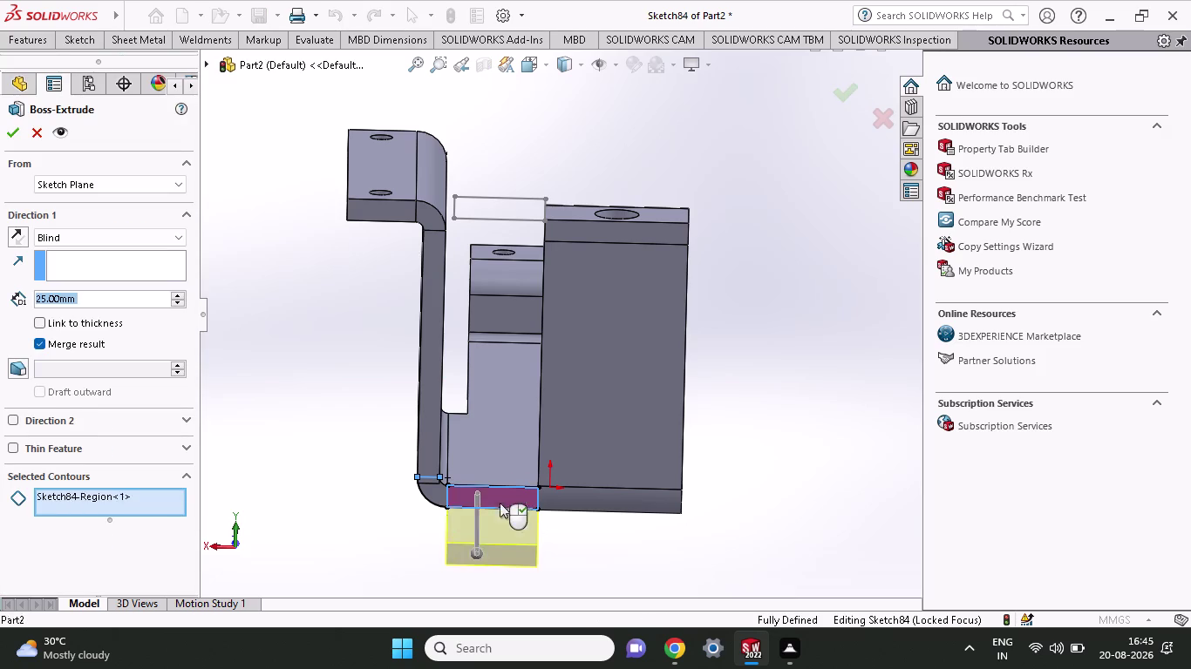
click(433, 495)
middle_drag(586, 546, 632, 556)
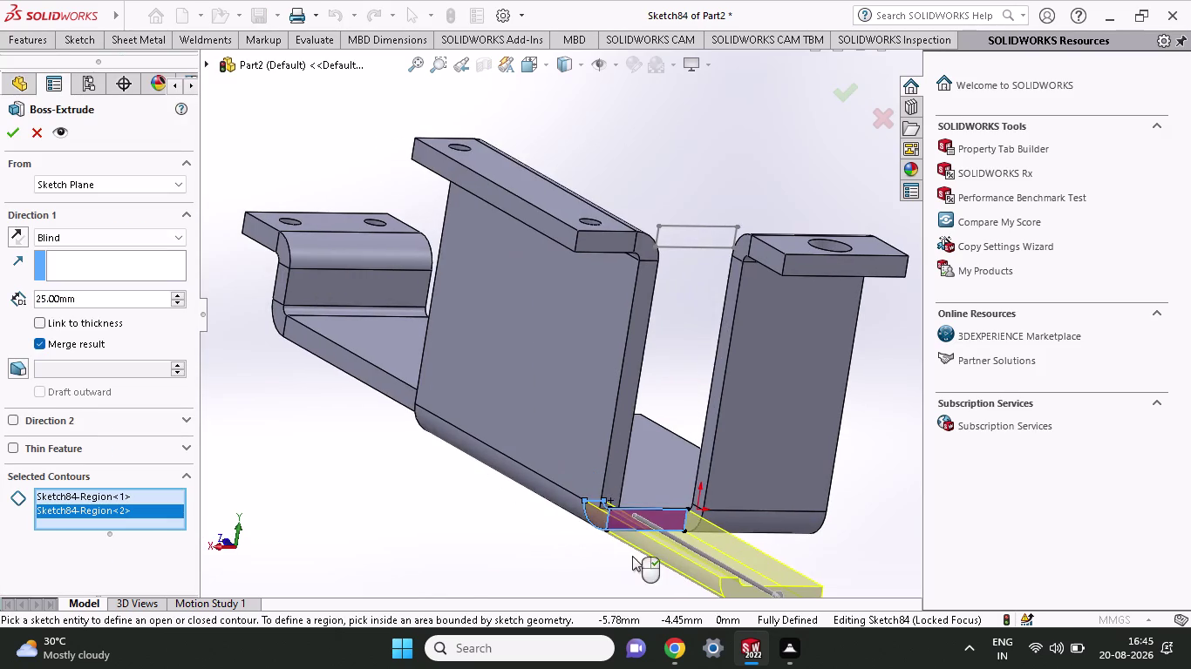
scroll(up, 3)
drag(709, 515, 636, 459)
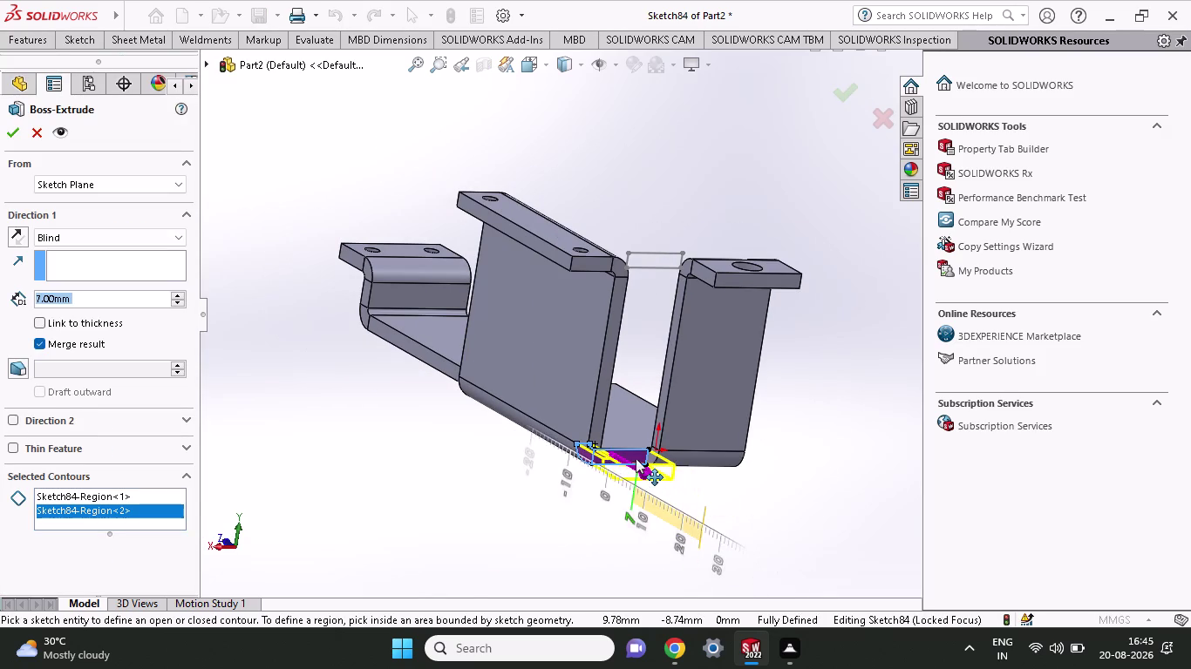
drag(636, 459, 620, 439)
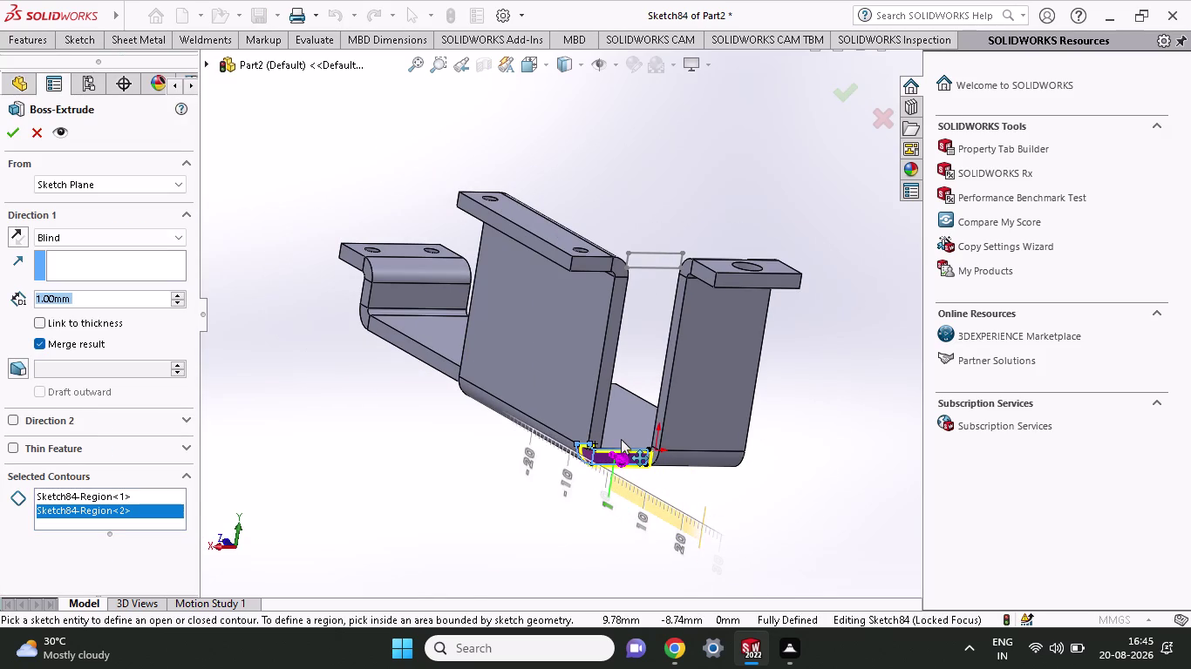
drag(621, 439, 628, 444)
Try several preview depths, then enter 5 mm and attempt to finish the extrusion.
middle_drag(681, 443, 689, 484)
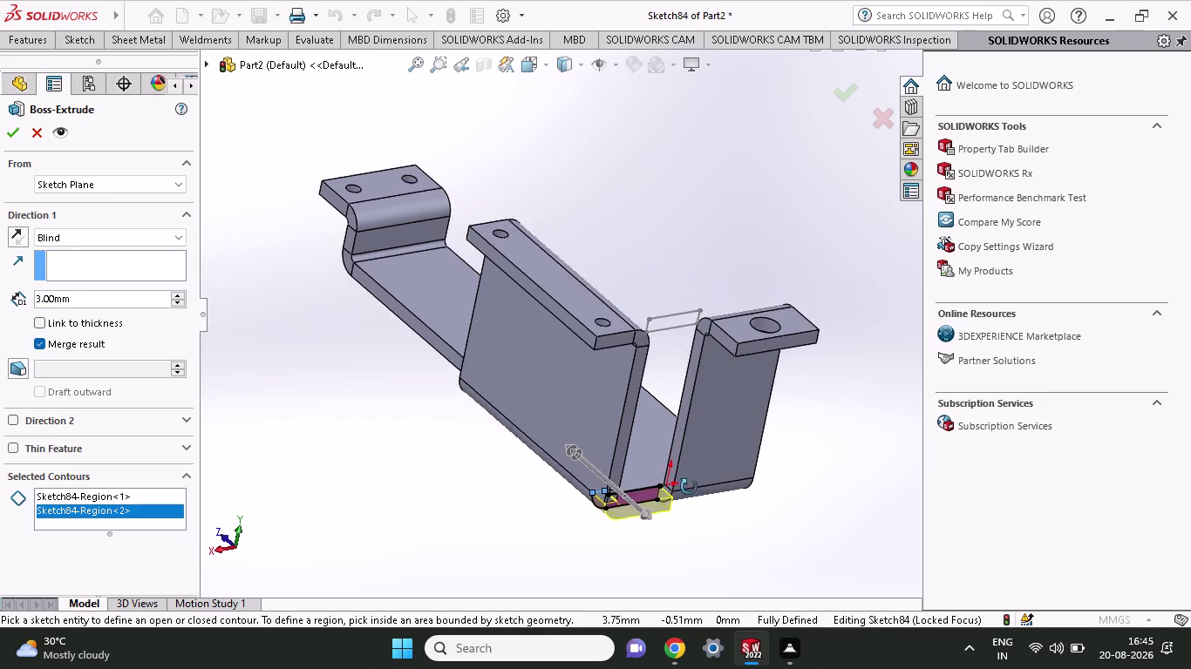
middle_drag(688, 484, 694, 505)
scroll(down, 3)
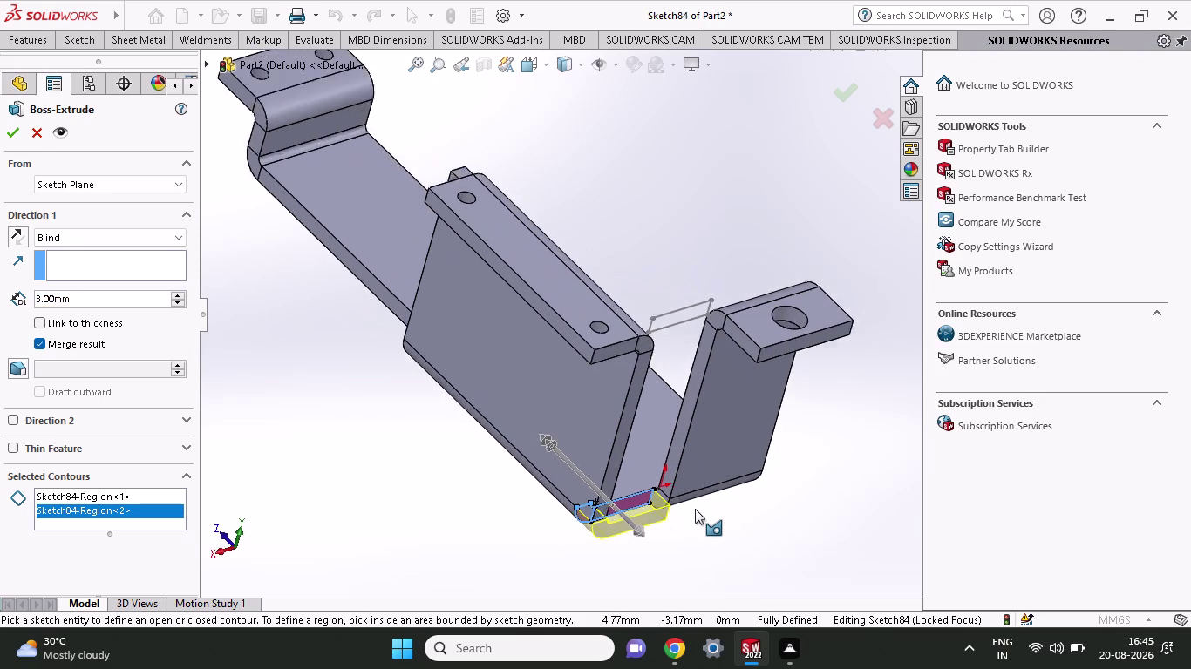
scroll(down, 3)
drag(618, 523, 613, 493)
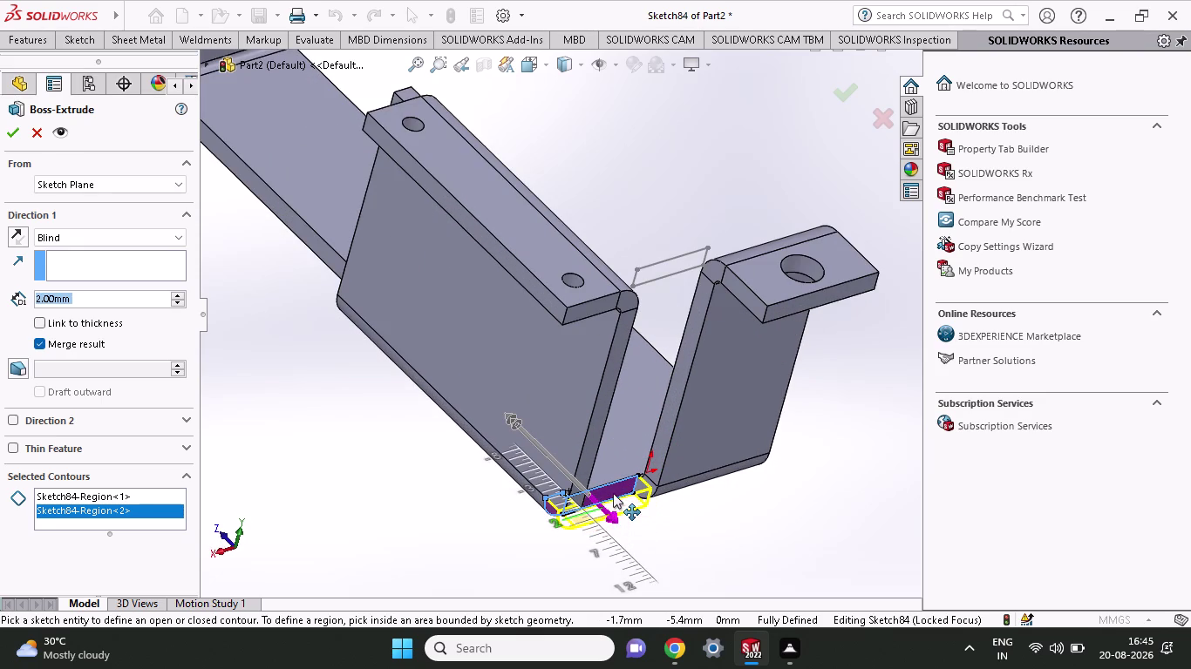
drag(613, 493, 627, 520)
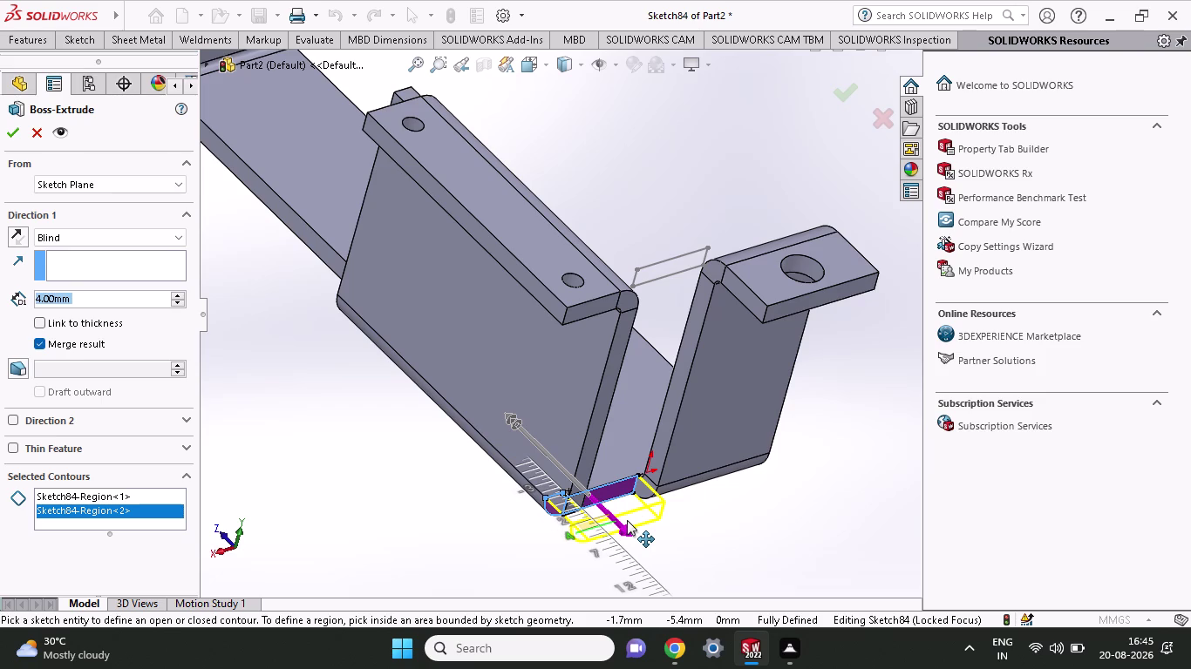
drag(627, 520, 631, 514)
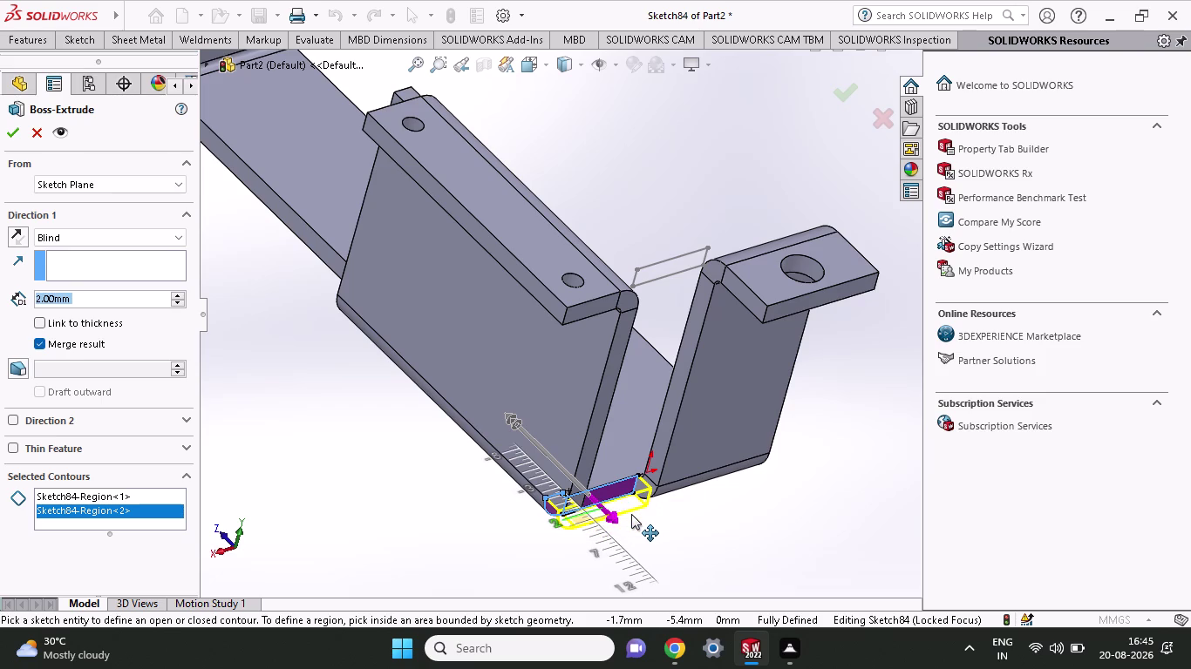
drag(631, 514, 635, 524)
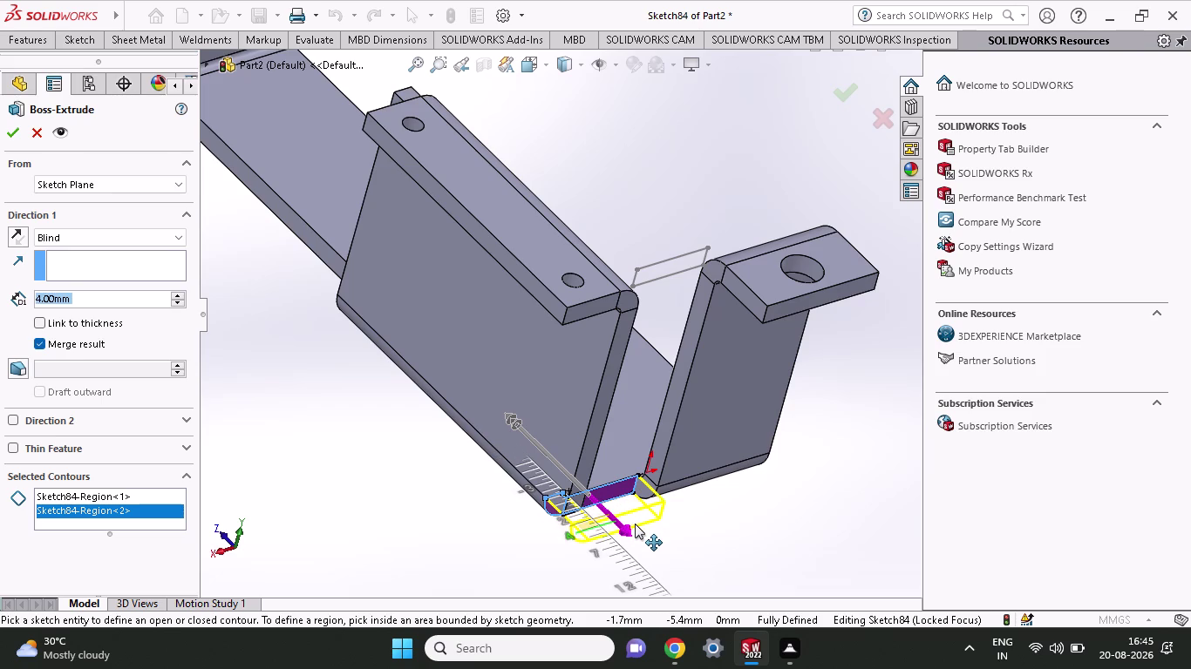
drag(635, 524, 633, 515)
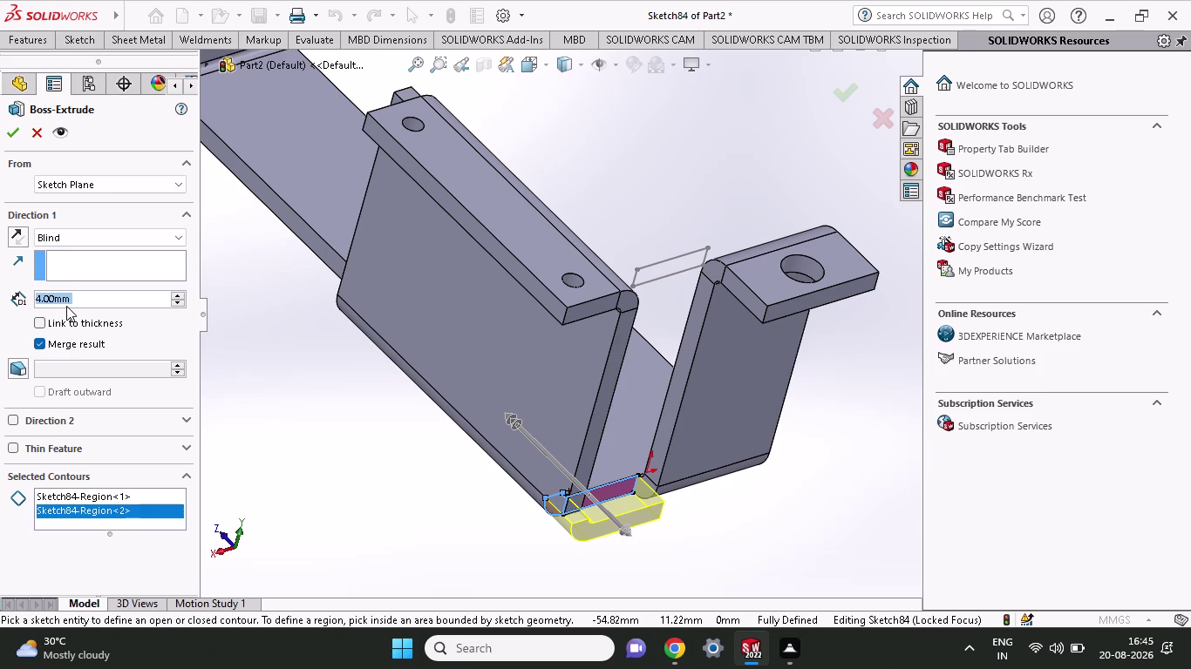
key(5)
key(Return)
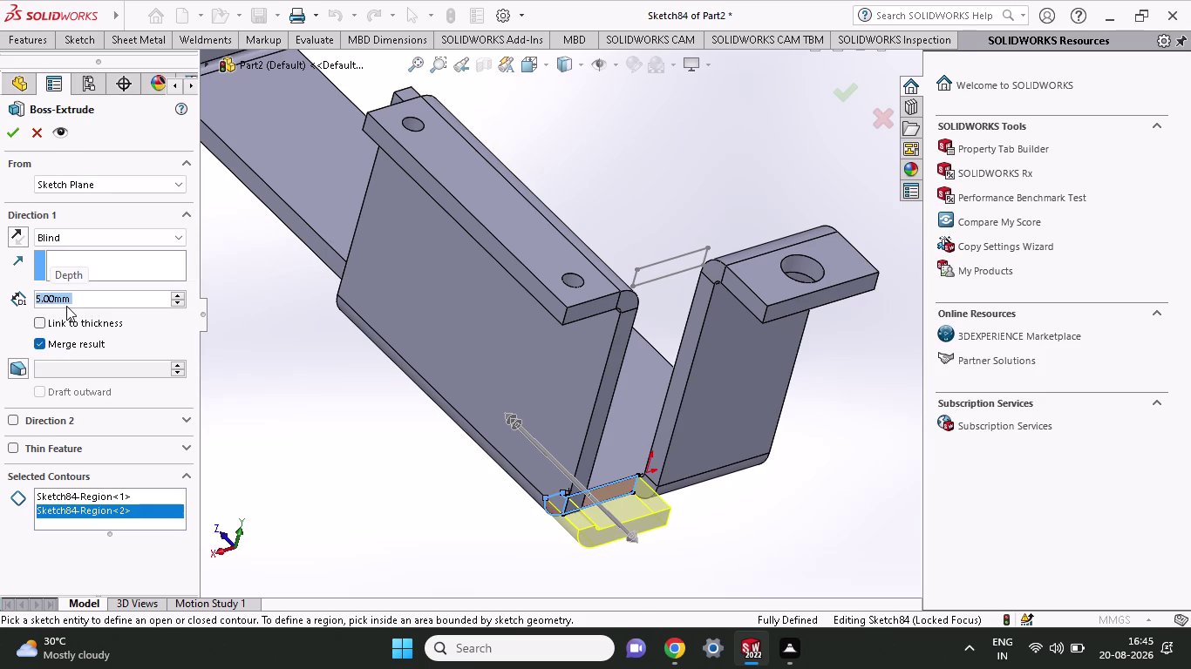
click(16, 135)
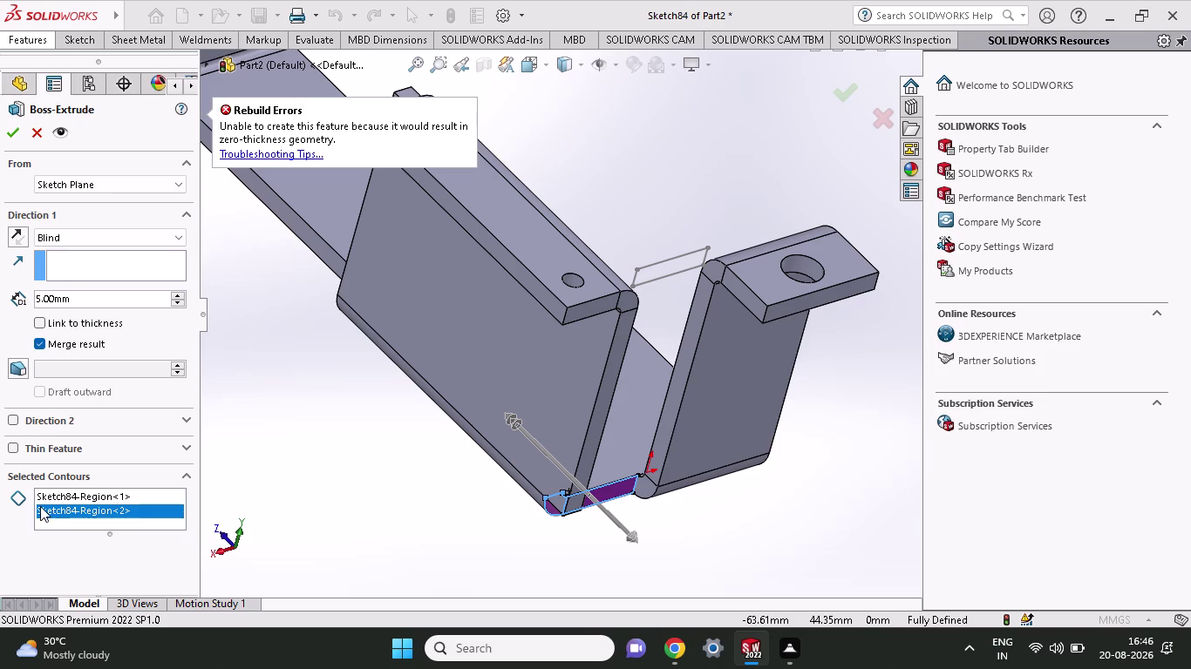
Retry the extrusion as a Thin Feature, then as Up To Surface with added contours.
click(16, 449)
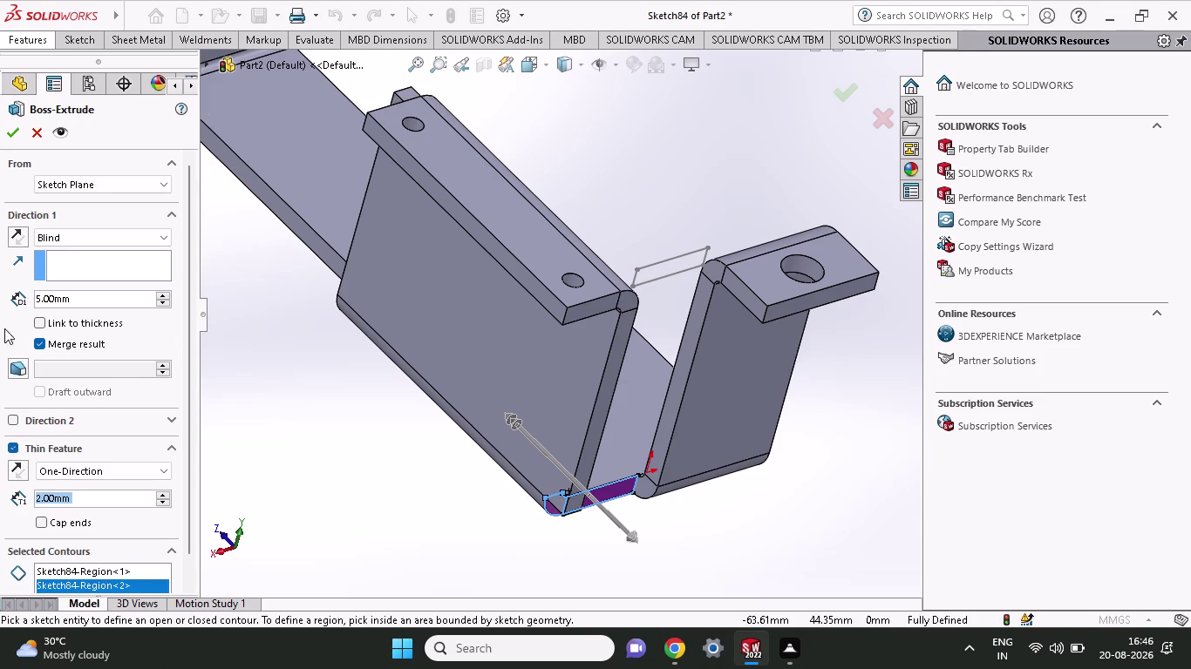
click(11, 137)
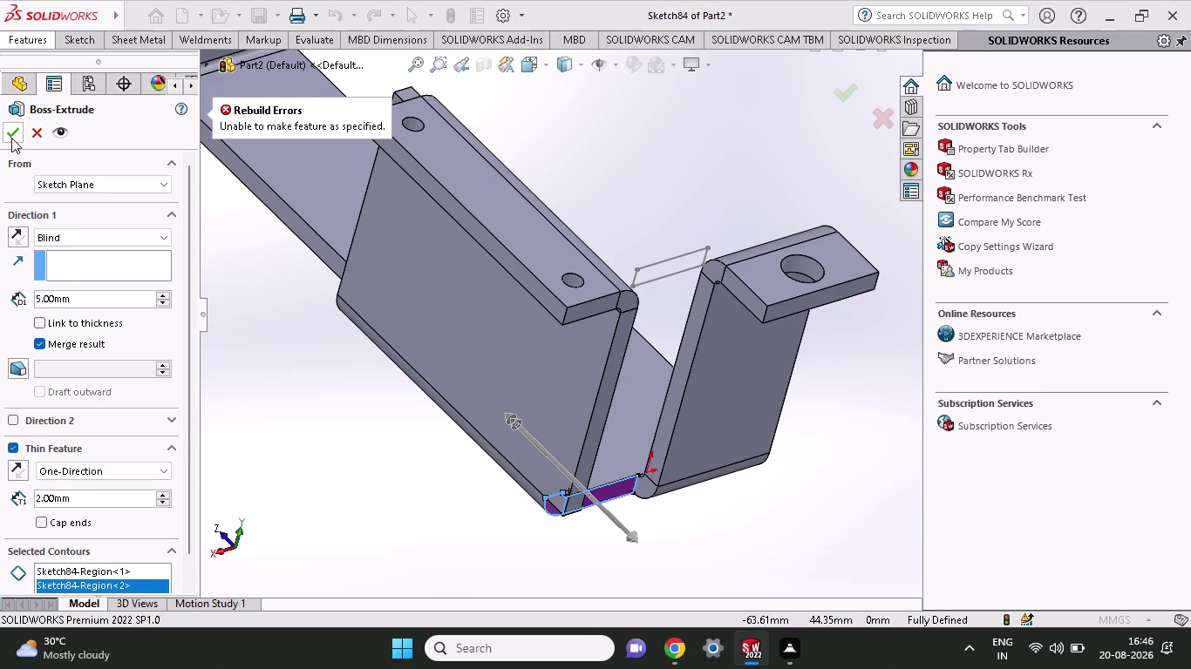
click(610, 488)
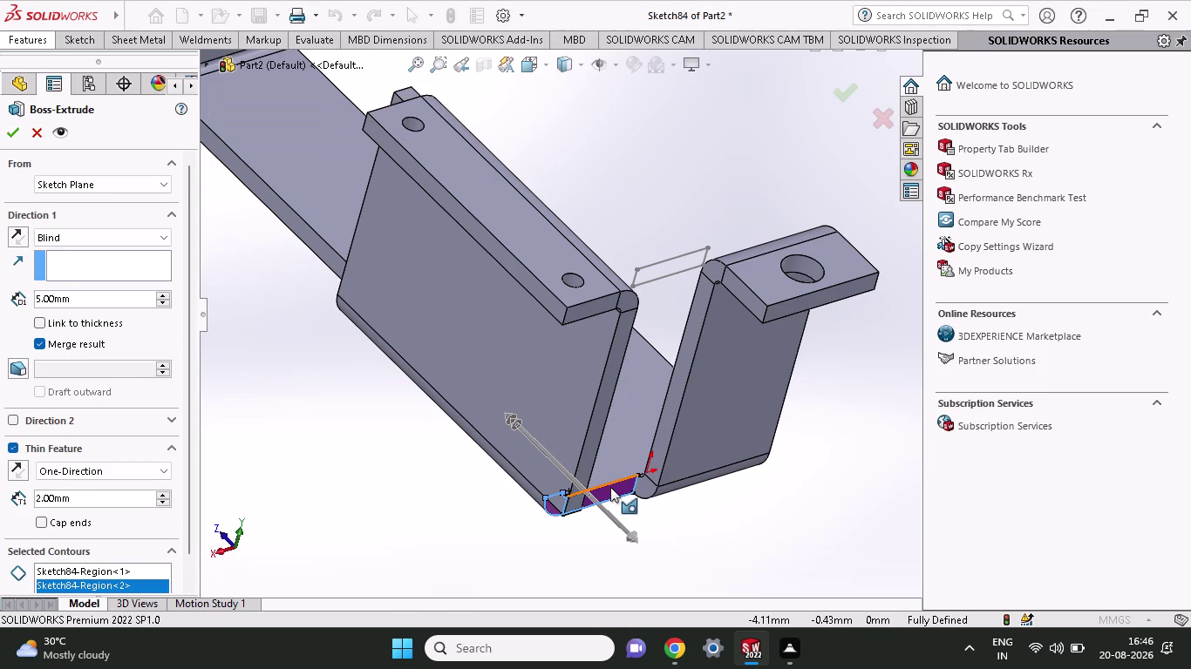
click(611, 494)
click(611, 493)
click(561, 503)
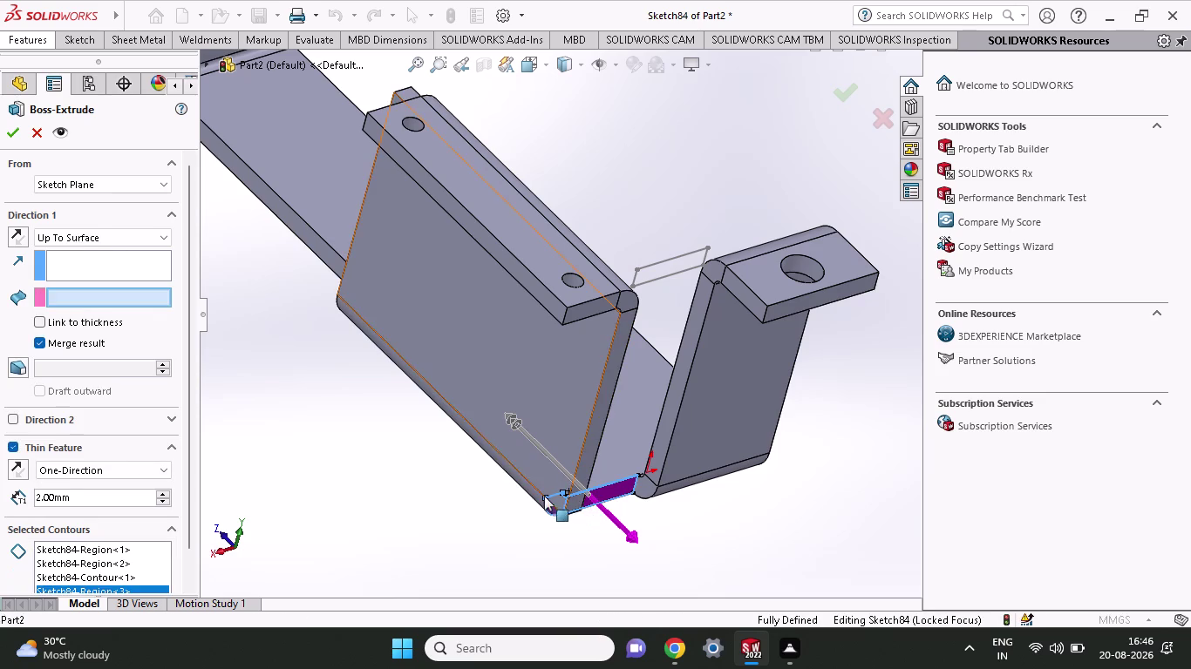
click(542, 494)
click(551, 499)
Attempt to confirm the up-to-surface extrusion from below, then cancel it.
scroll(up, 3)
middle_drag(588, 564, 537, 507)
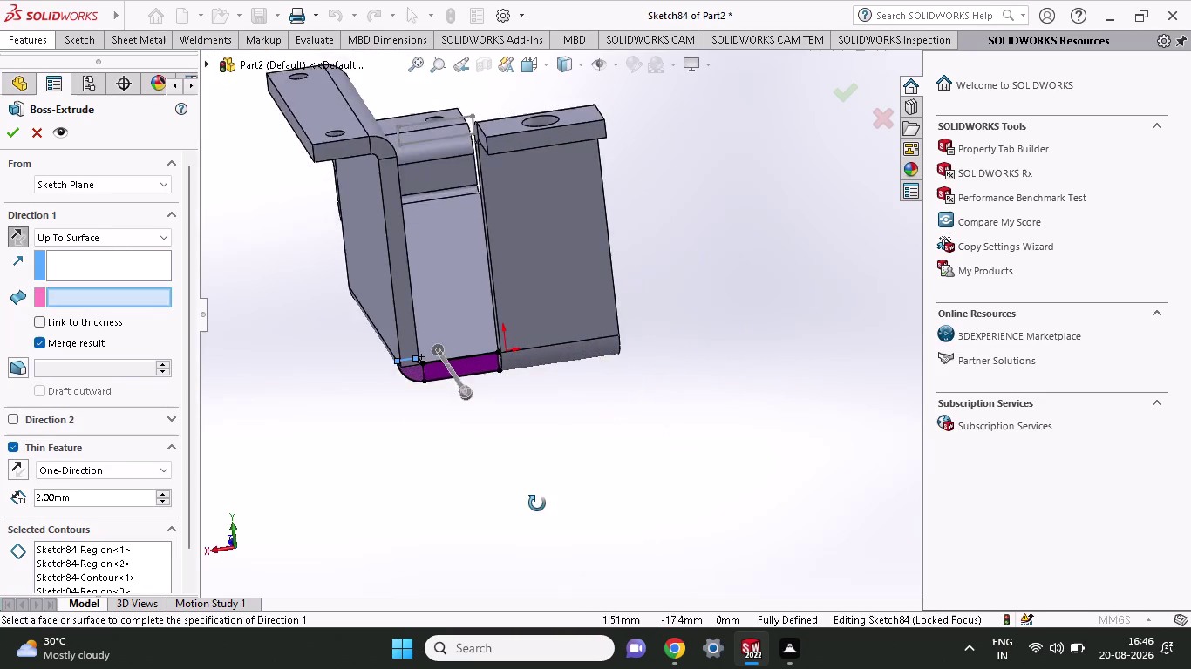
middle_drag(537, 507, 537, 496)
scroll(down, 3)
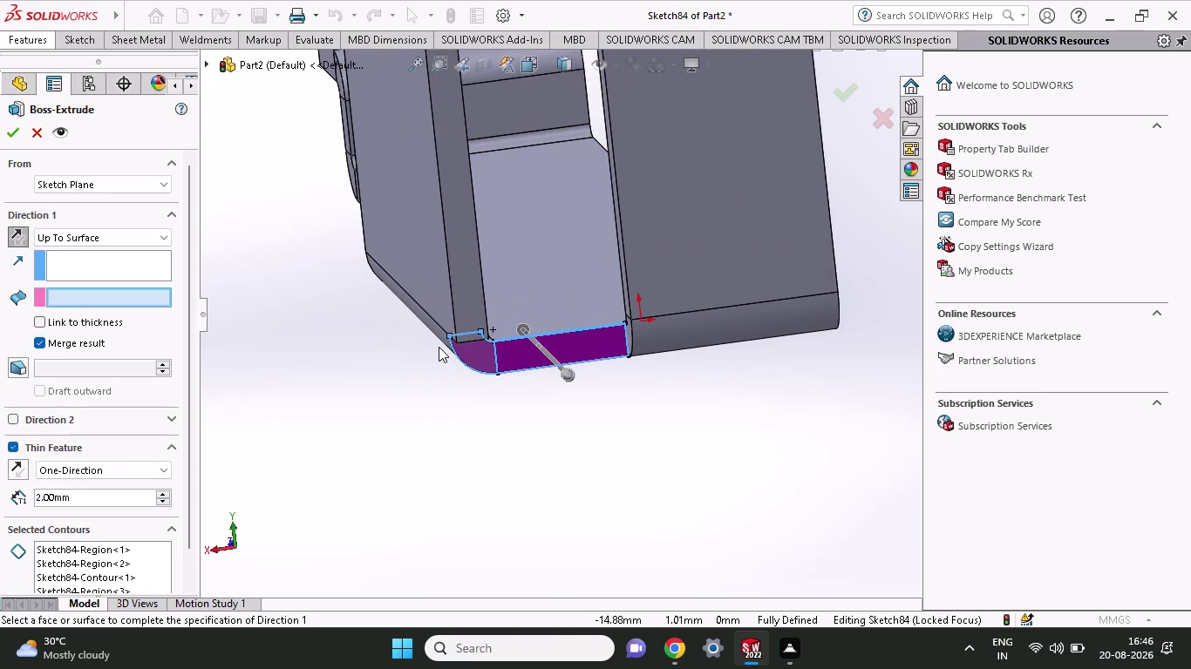
click(4, 132)
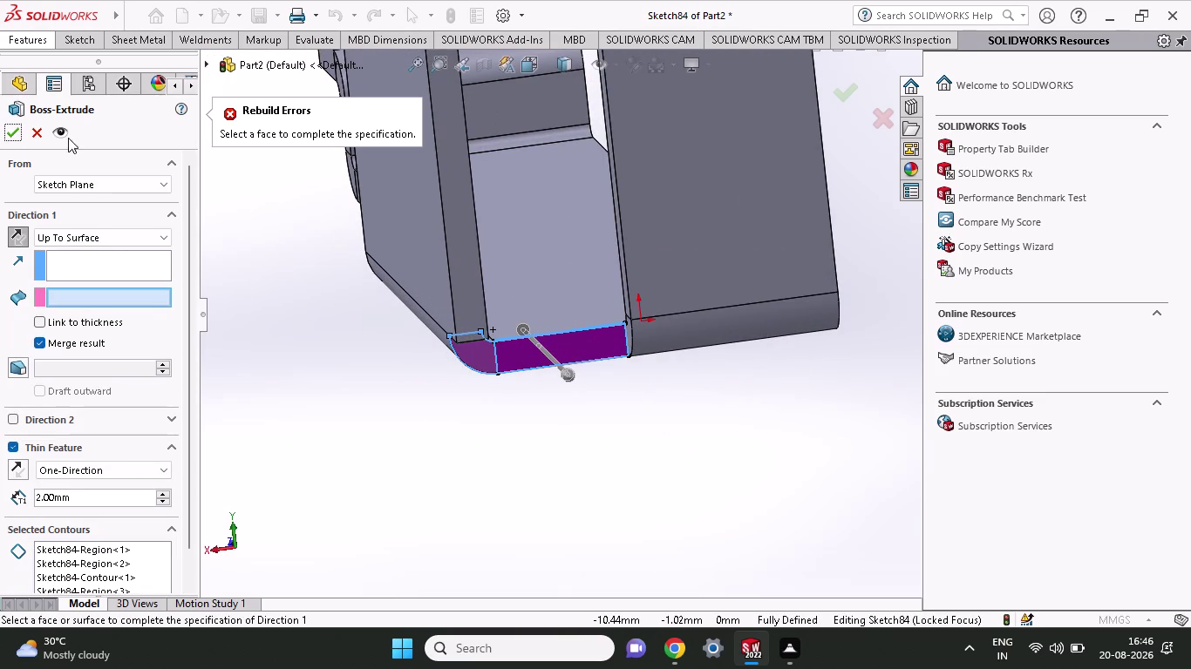
click(35, 131)
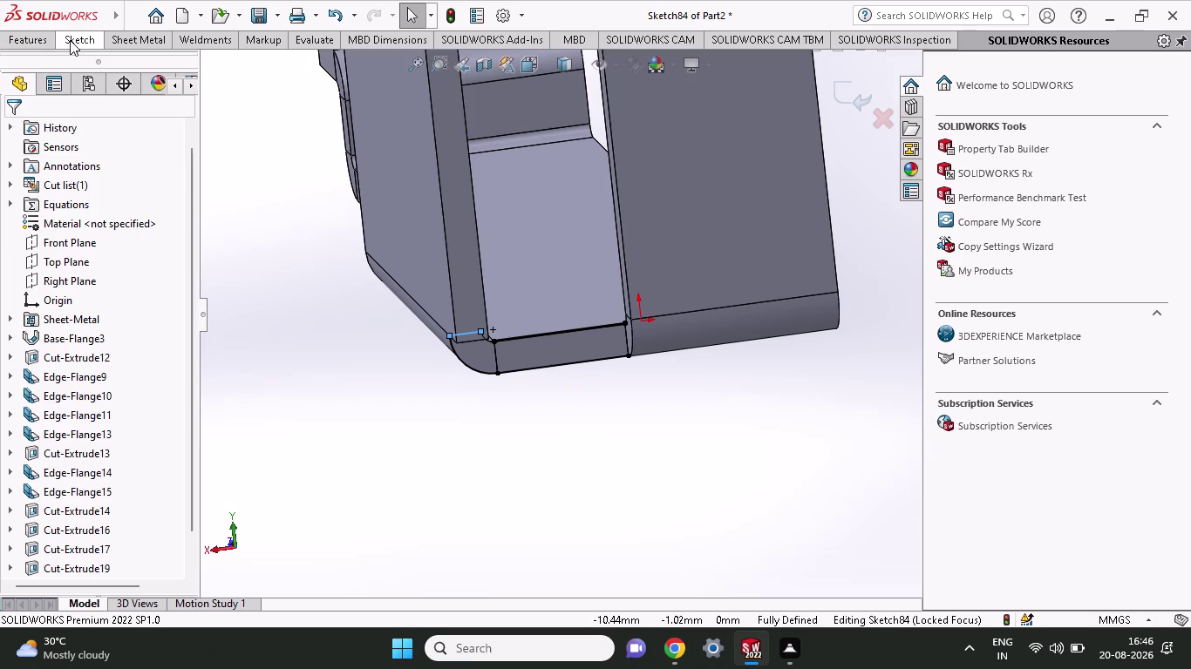
Extrude Sketch84-Region<1> 5 mm as the filler block and orbit to inspect it.
click(70, 40)
click(52, 40)
click(43, 74)
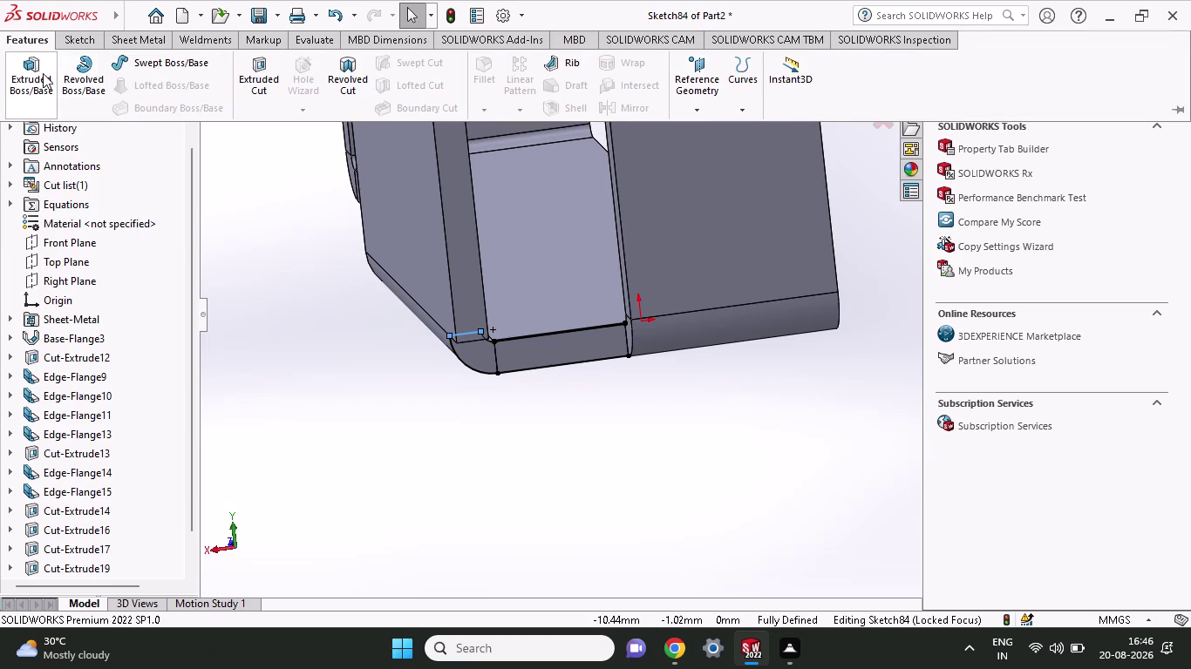
click(568, 347)
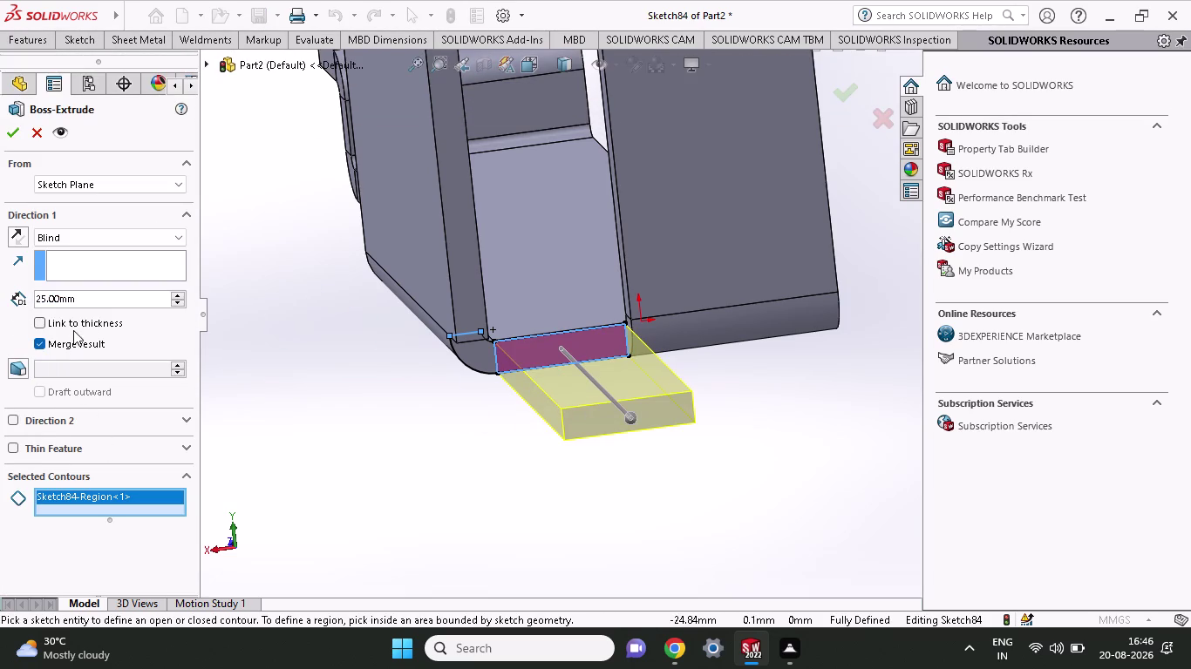
drag(92, 294, 0, 332)
key(5)
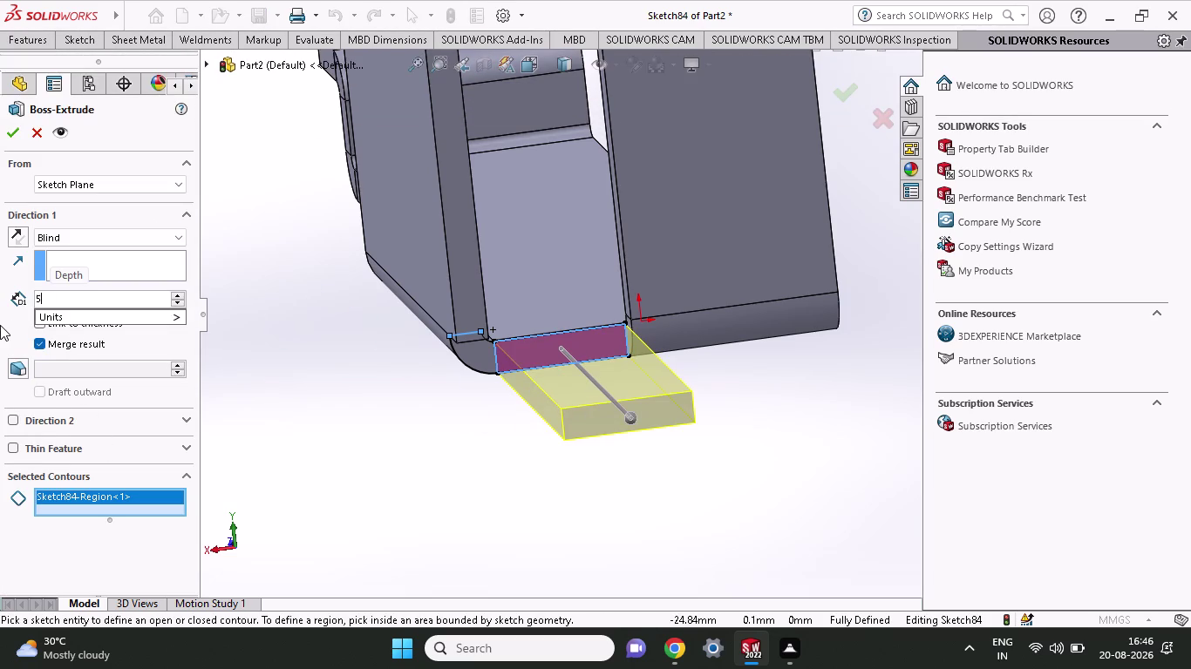
key(Return)
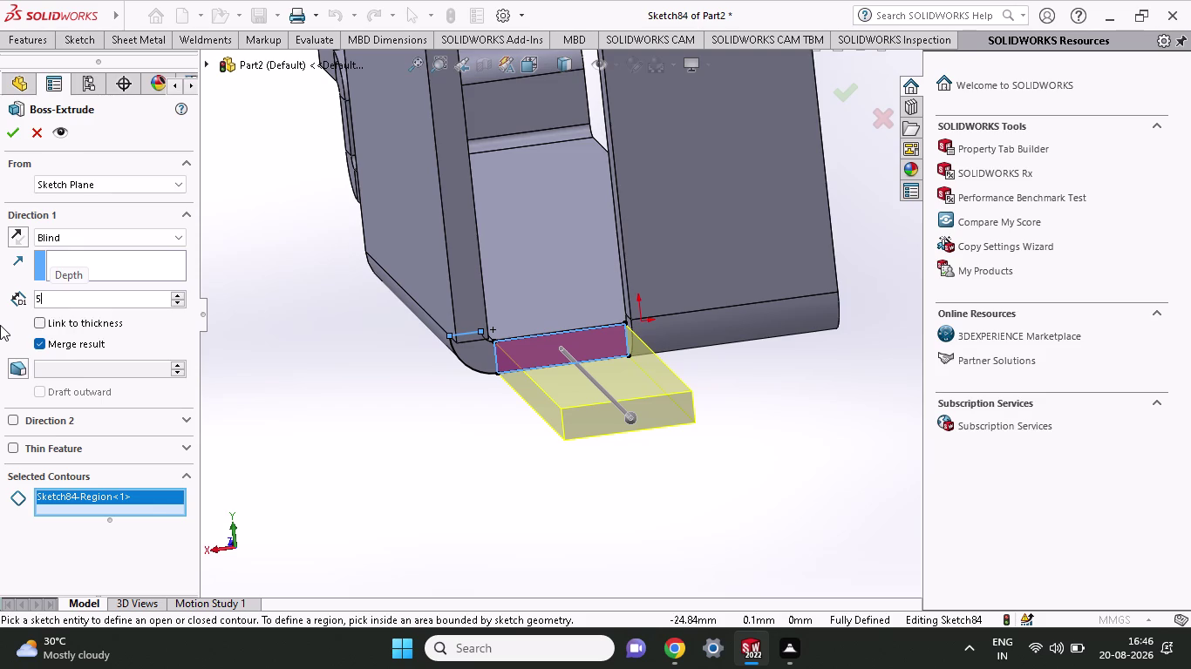
click(11, 135)
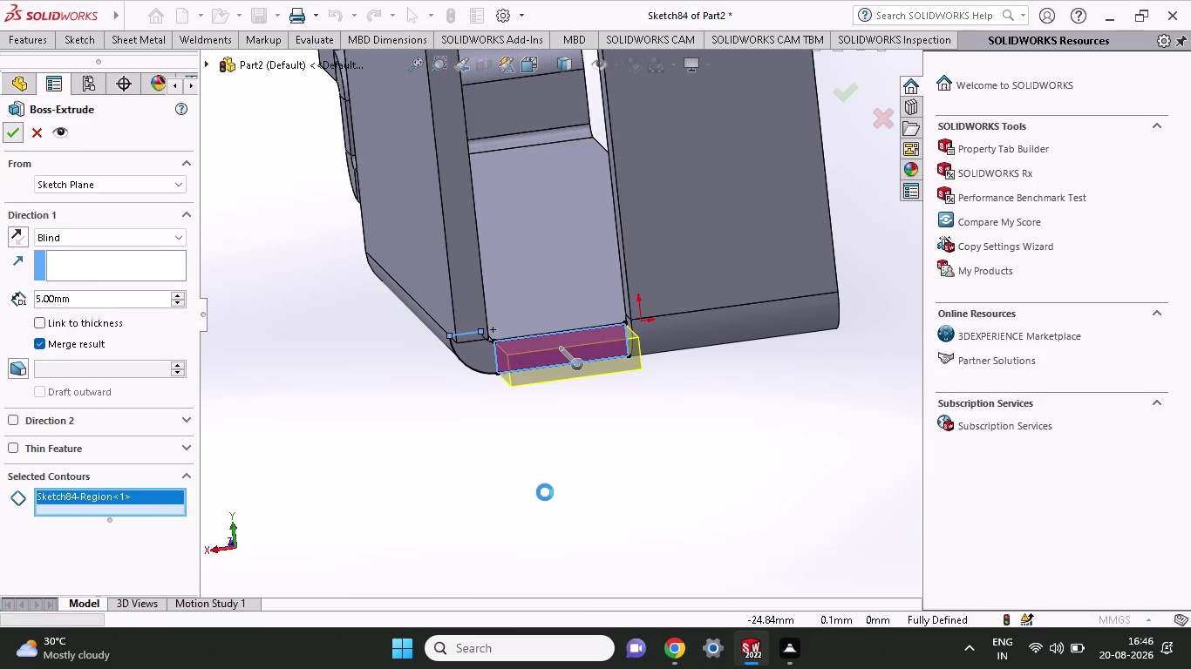
middle_drag(541, 430, 545, 432)
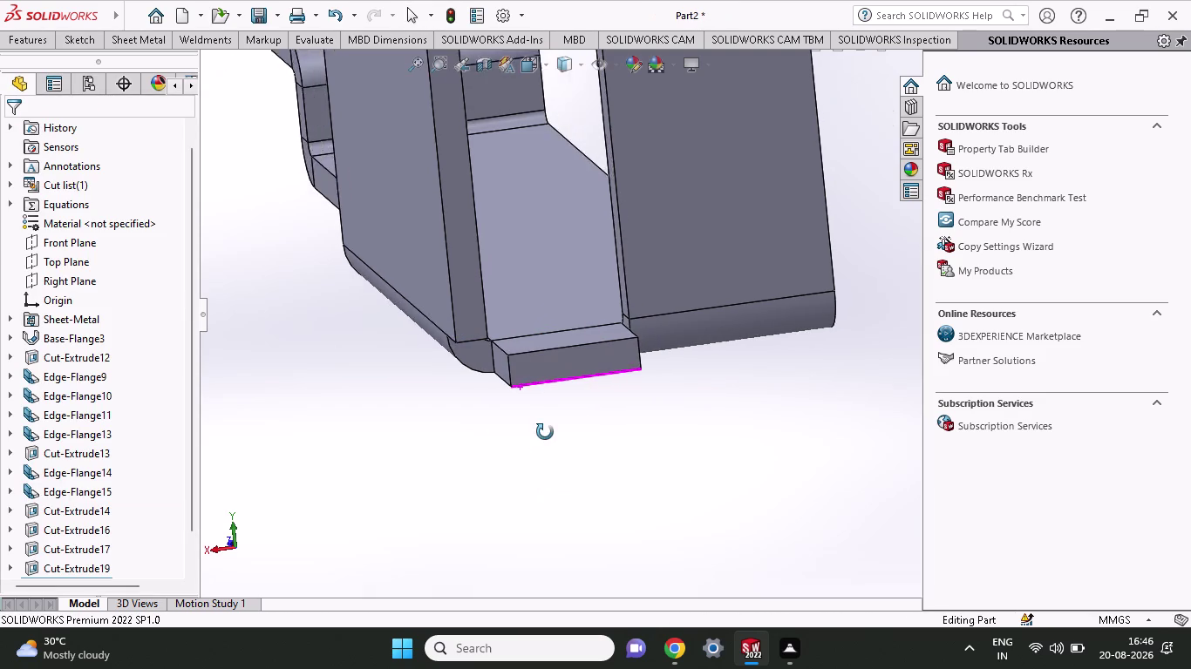
middle_drag(545, 432, 527, 393)
click(493, 378)
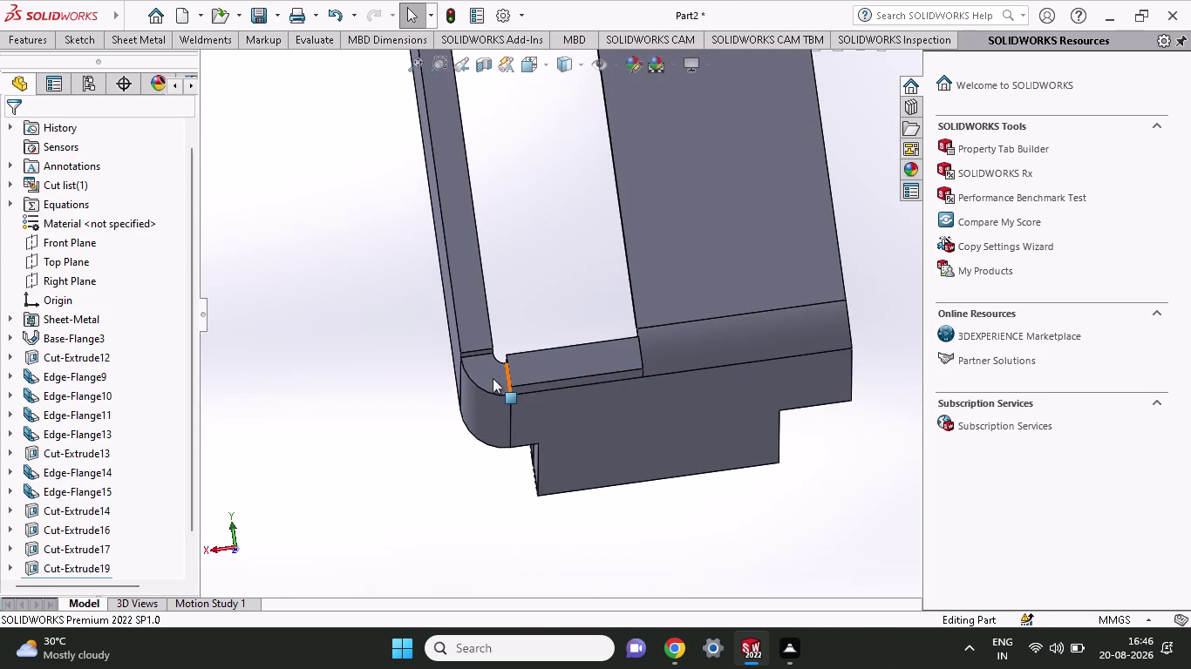
Start a new sketch on the side face of the bend.
click(75, 44)
scroll(down, 3)
click(543, 350)
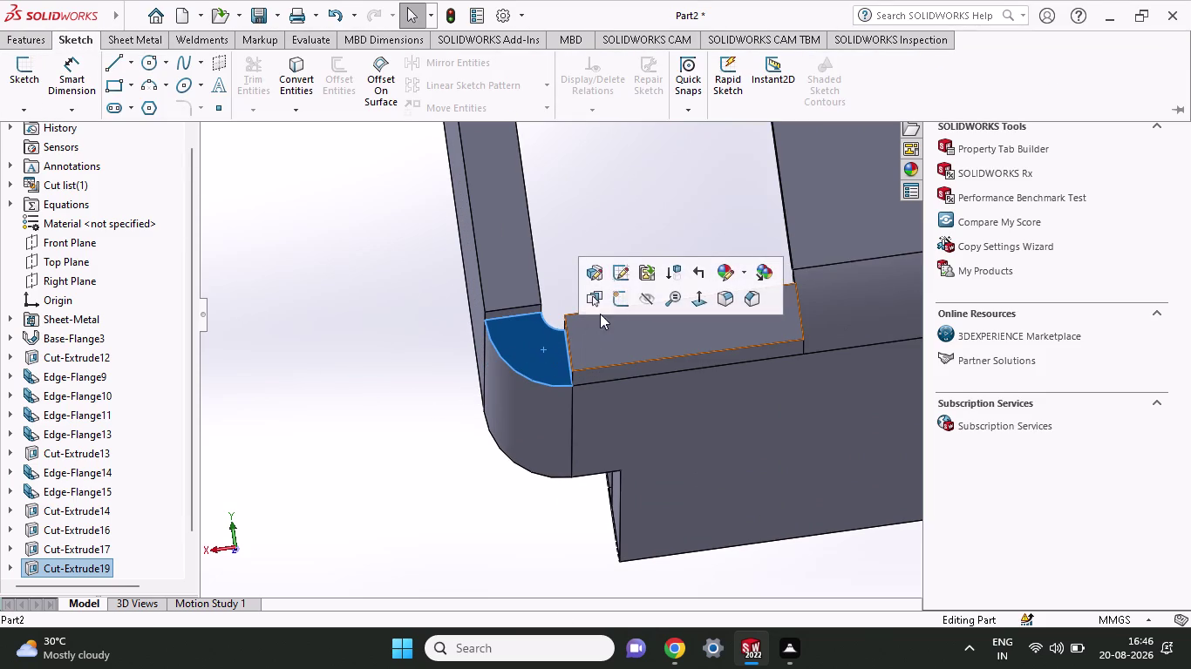
click(622, 300)
scroll(down, 3)
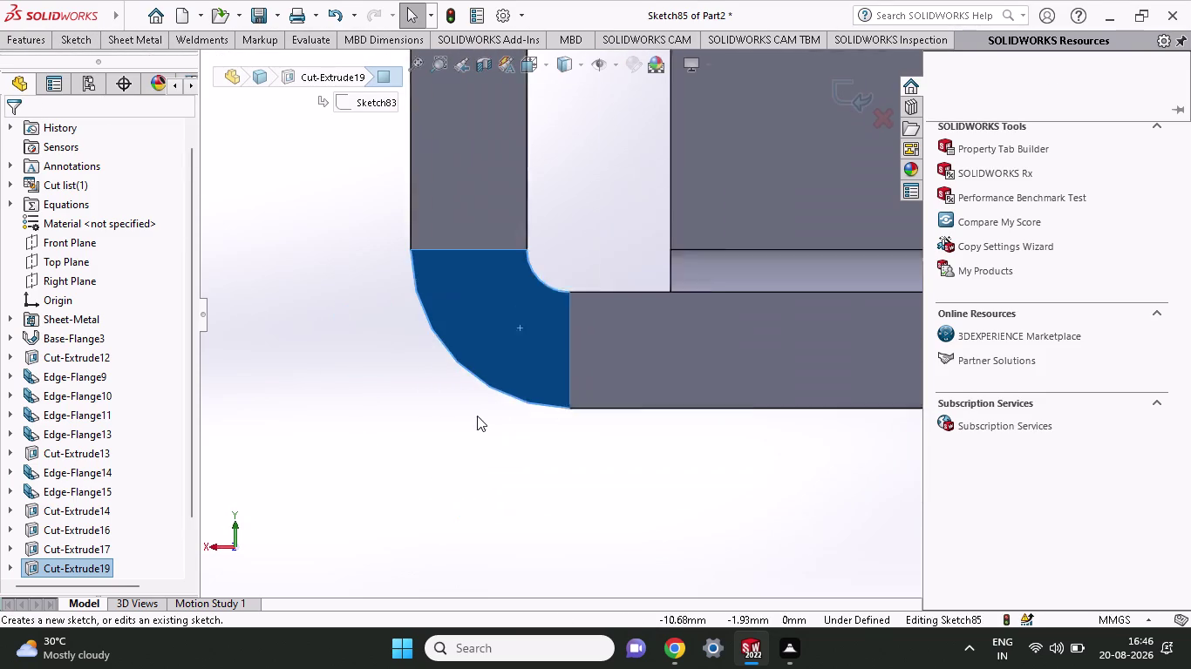
scroll(up, 3)
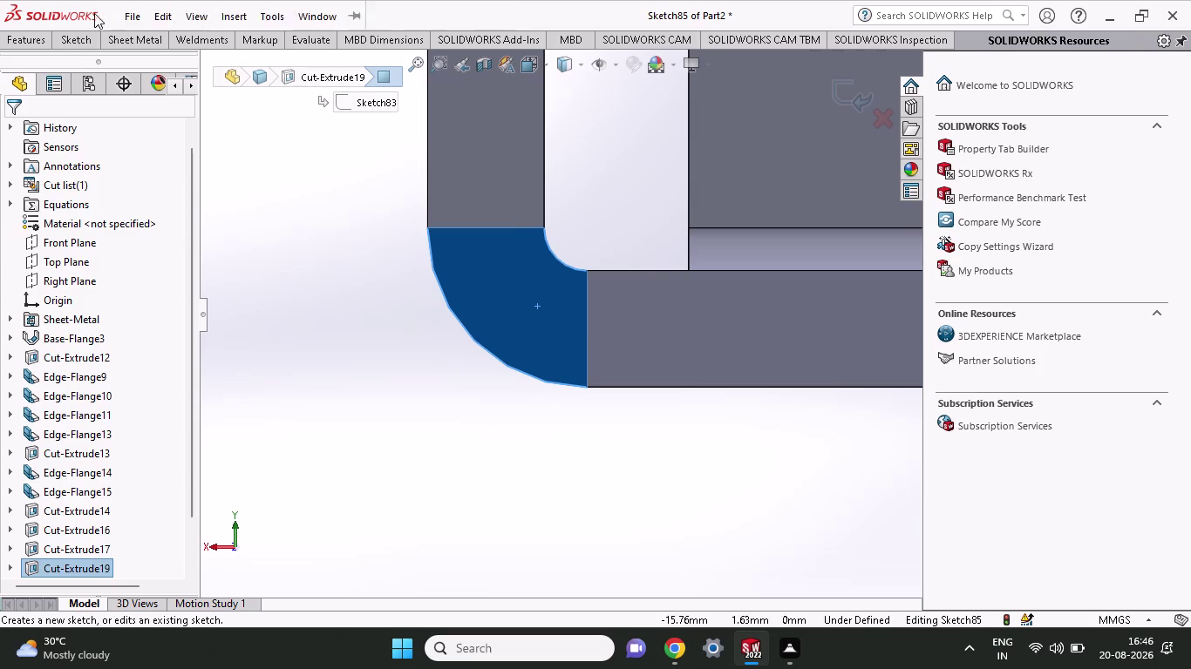
Draw a line across the bend top and a vertical line down to the outer edge.
click(87, 30)
click(106, 65)
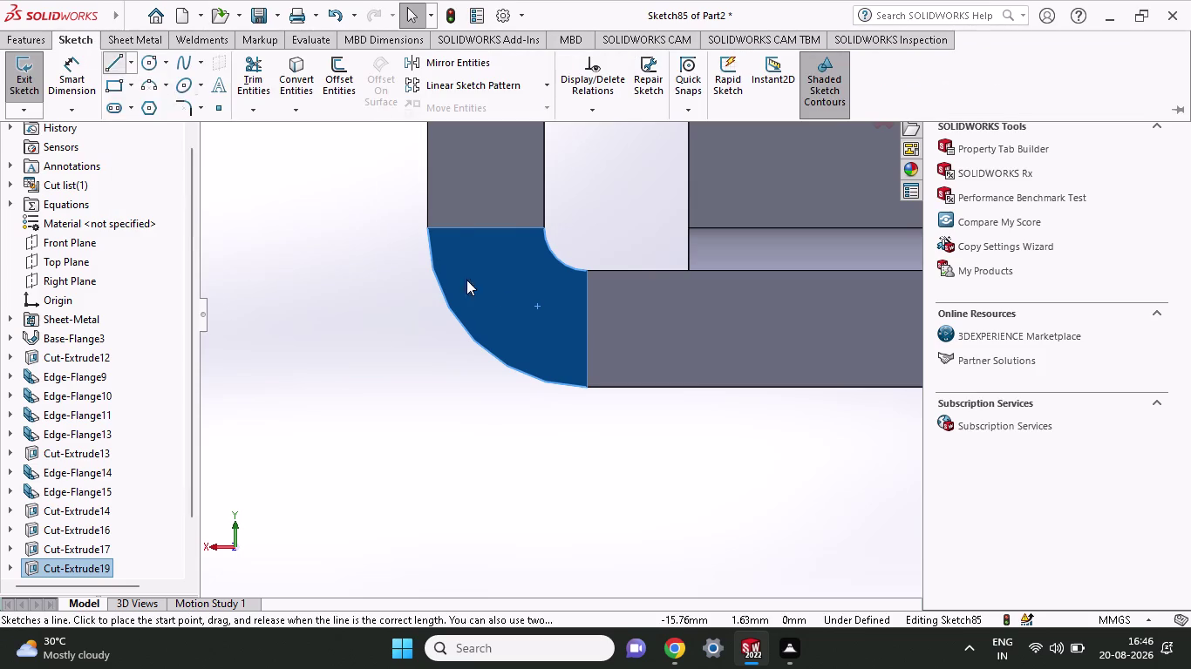
click(425, 231)
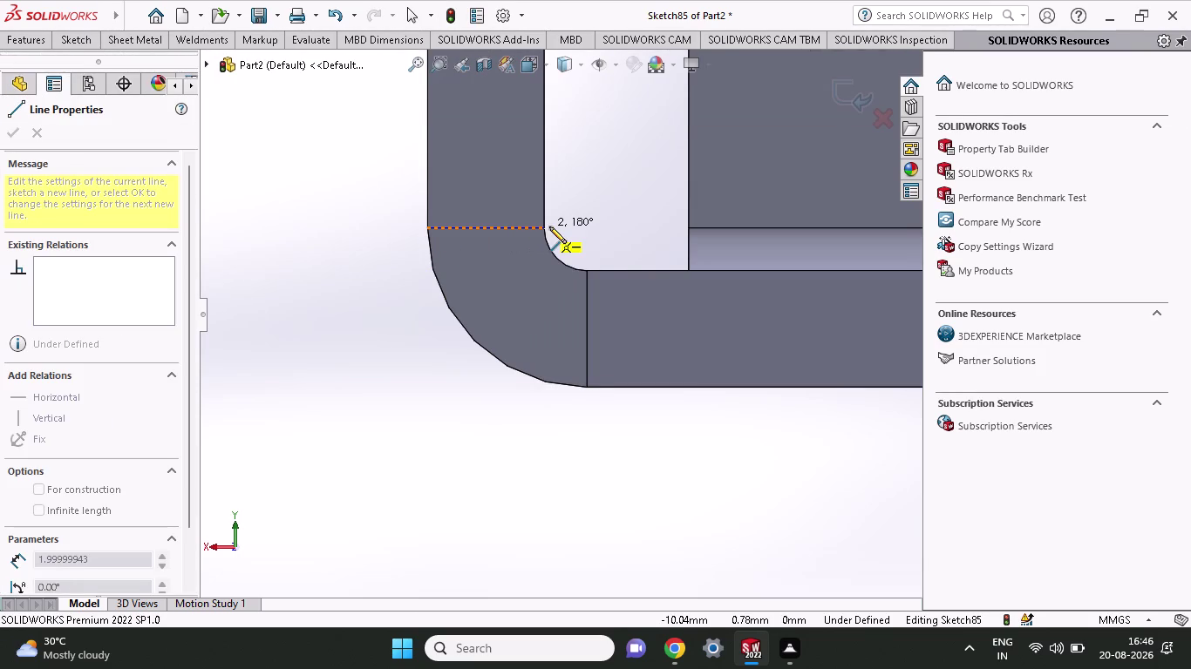
click(544, 229)
key(Escape)
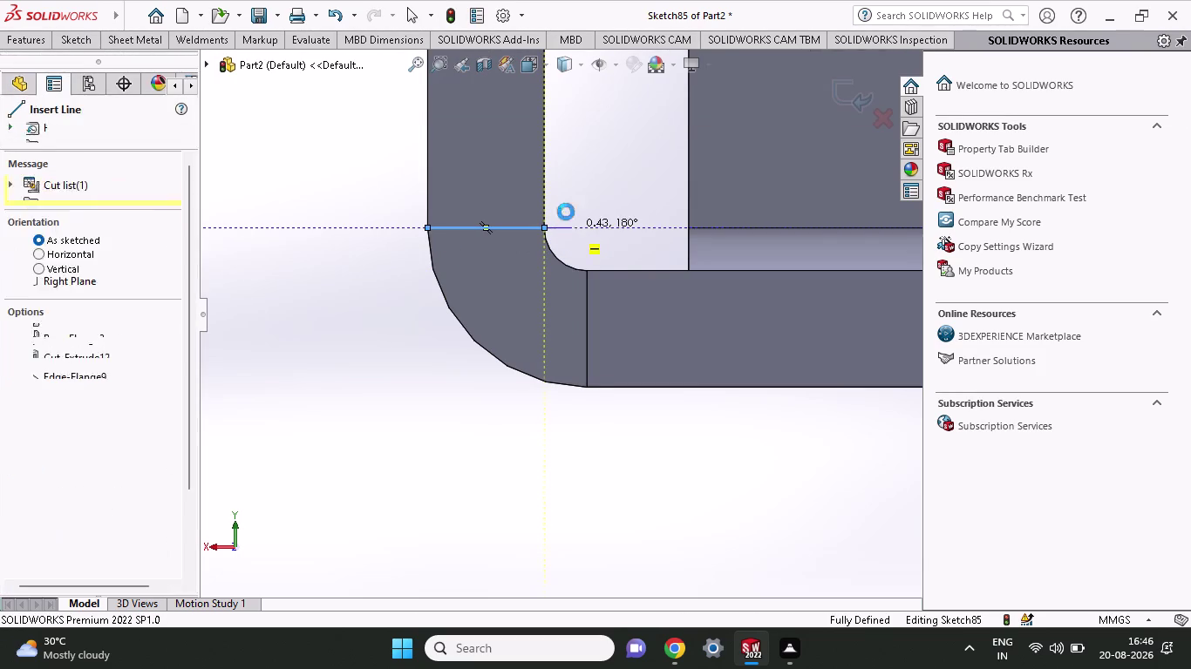
click(62, 51)
click(63, 48)
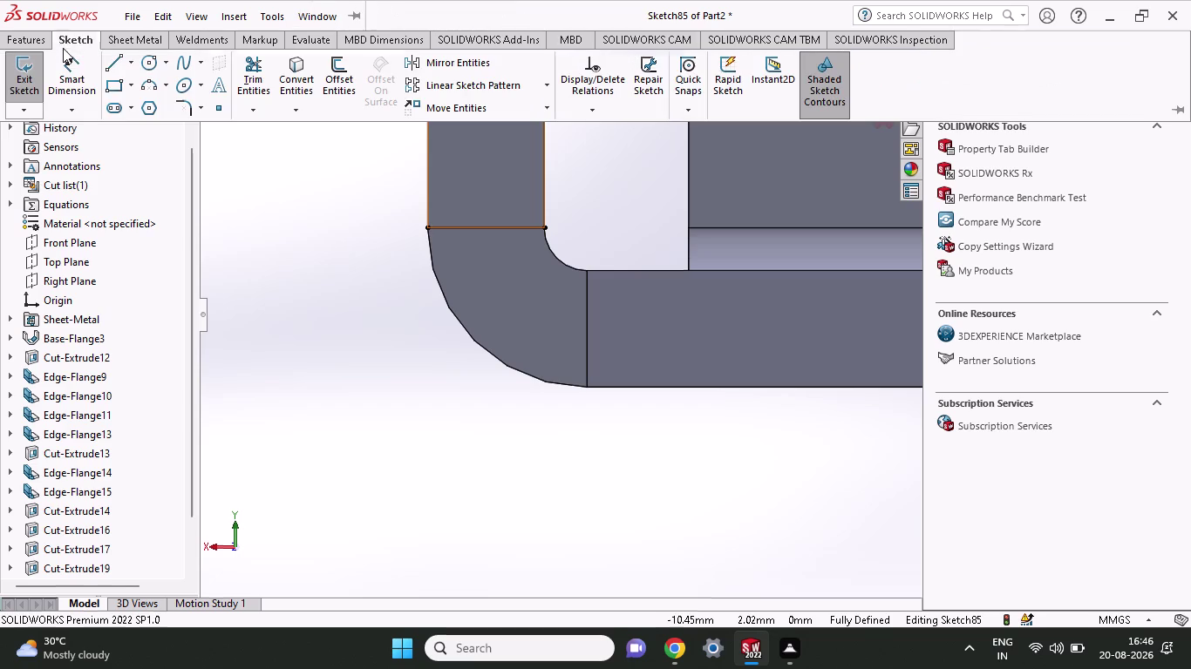
click(105, 64)
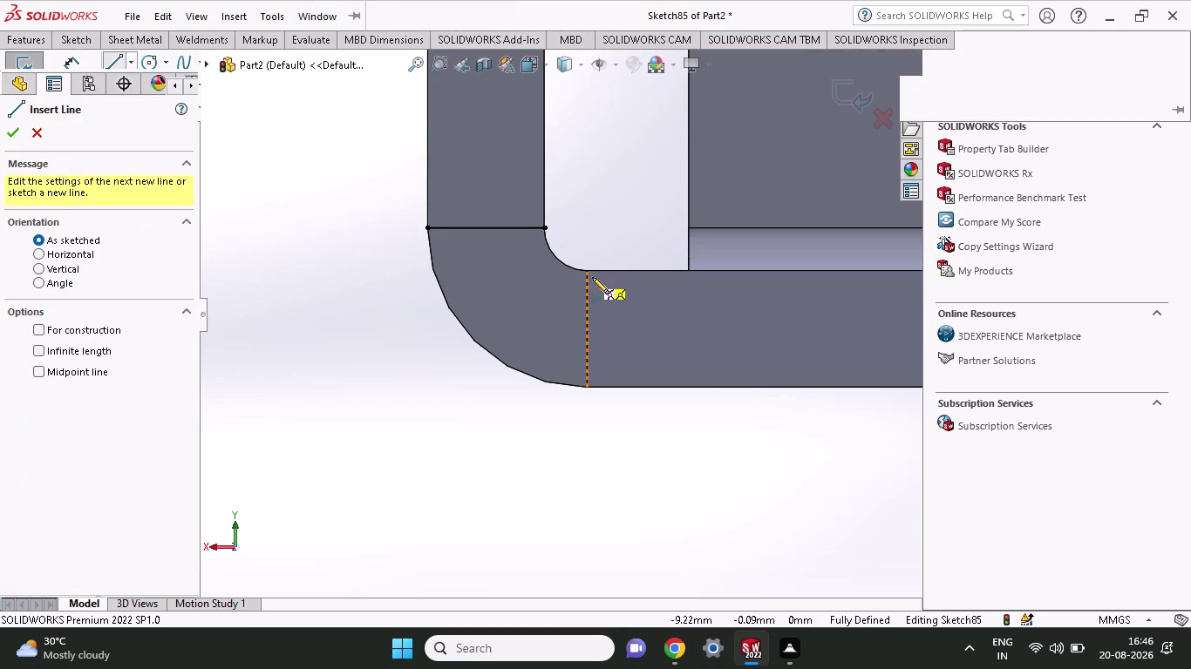
click(584, 267)
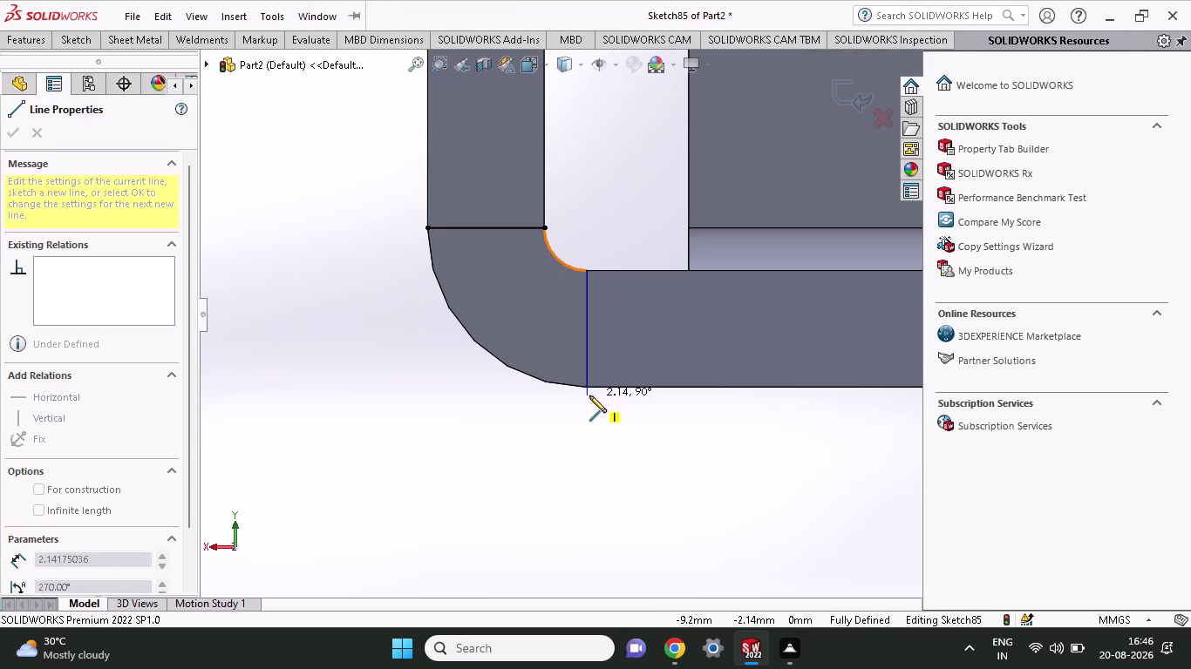
click(584, 386)
key(Escape)
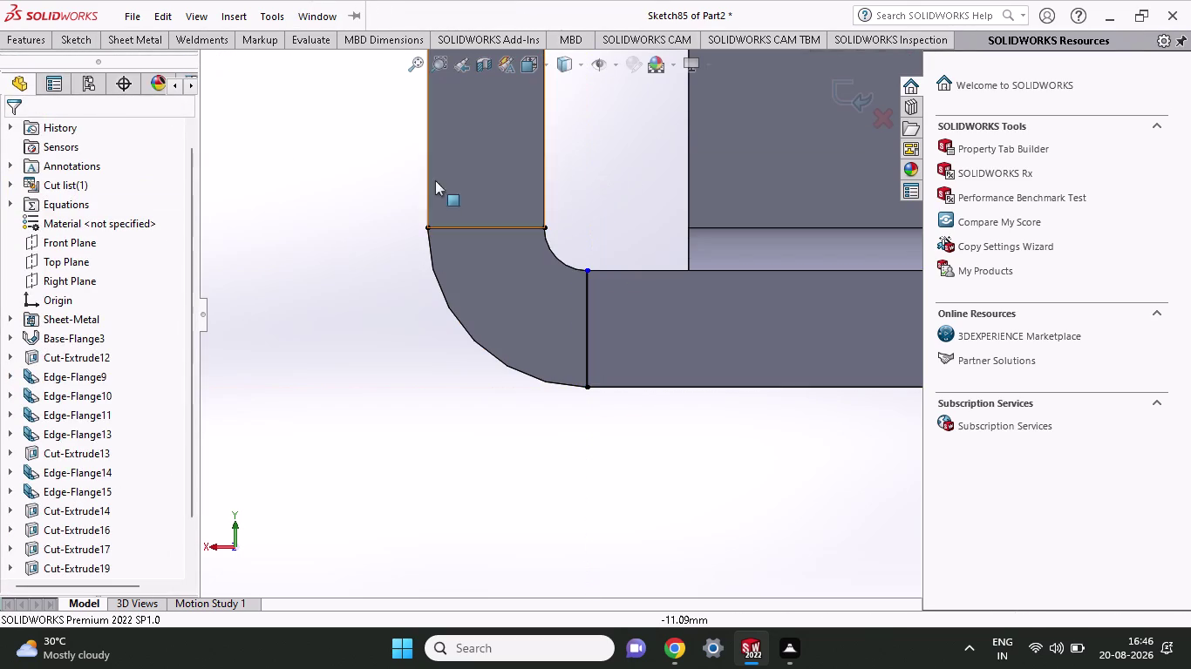
Trace the inner and outer bend curves with two three-point arcs to close the profile.
click(72, 30)
click(77, 40)
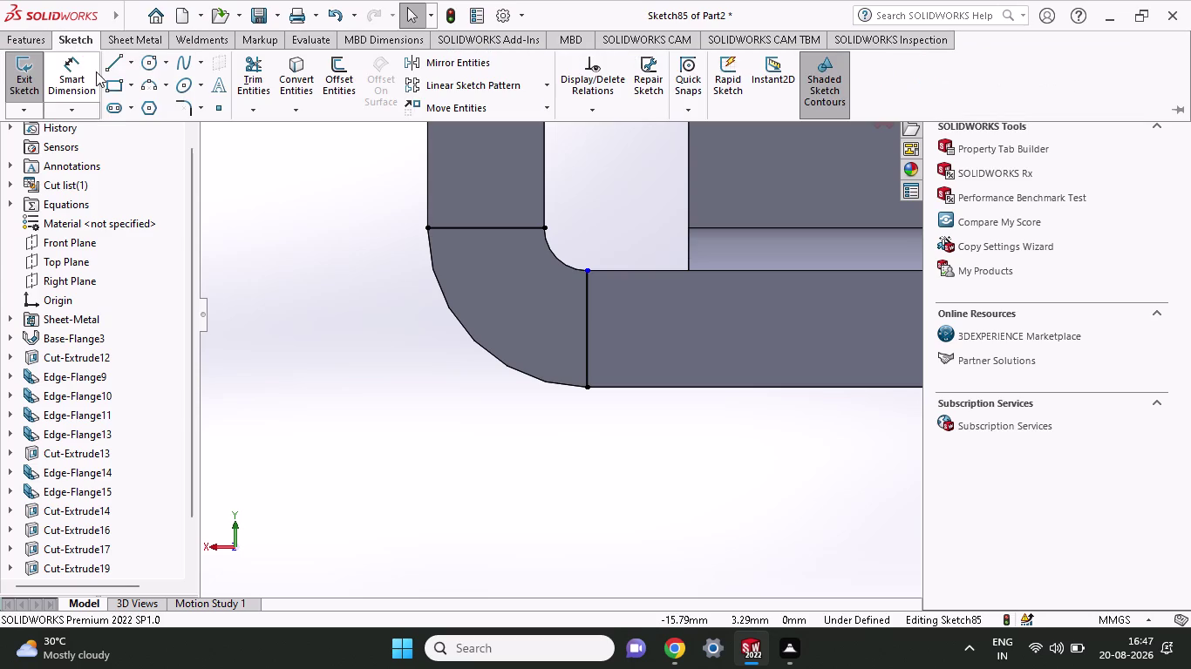
click(148, 81)
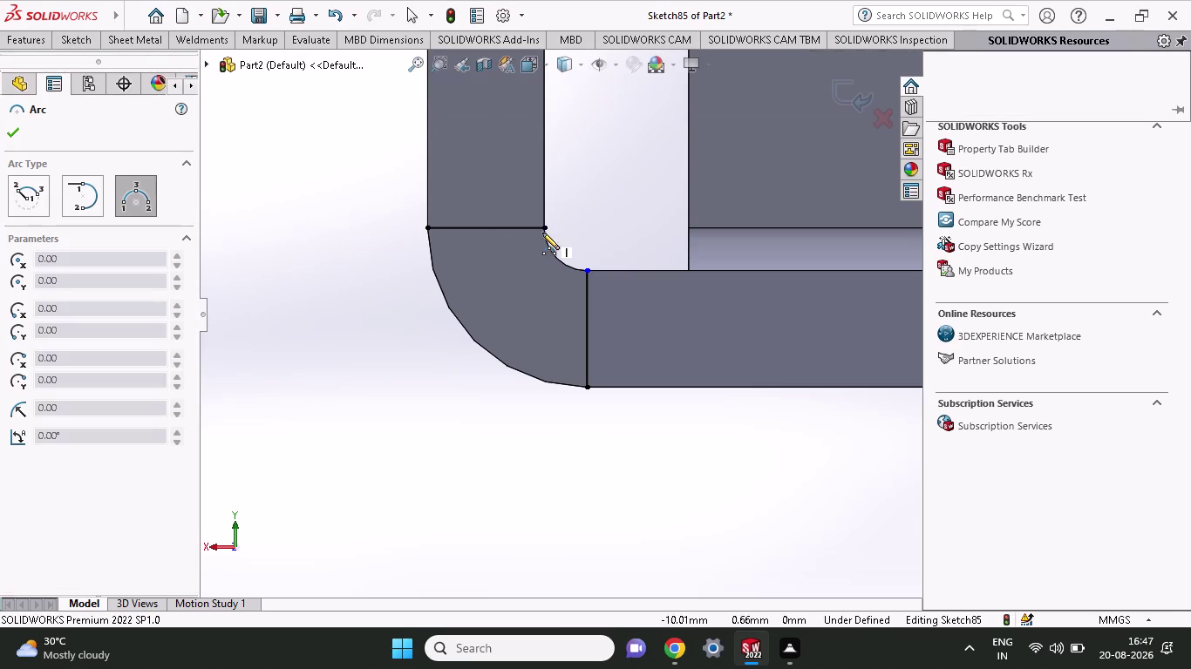
click(542, 225)
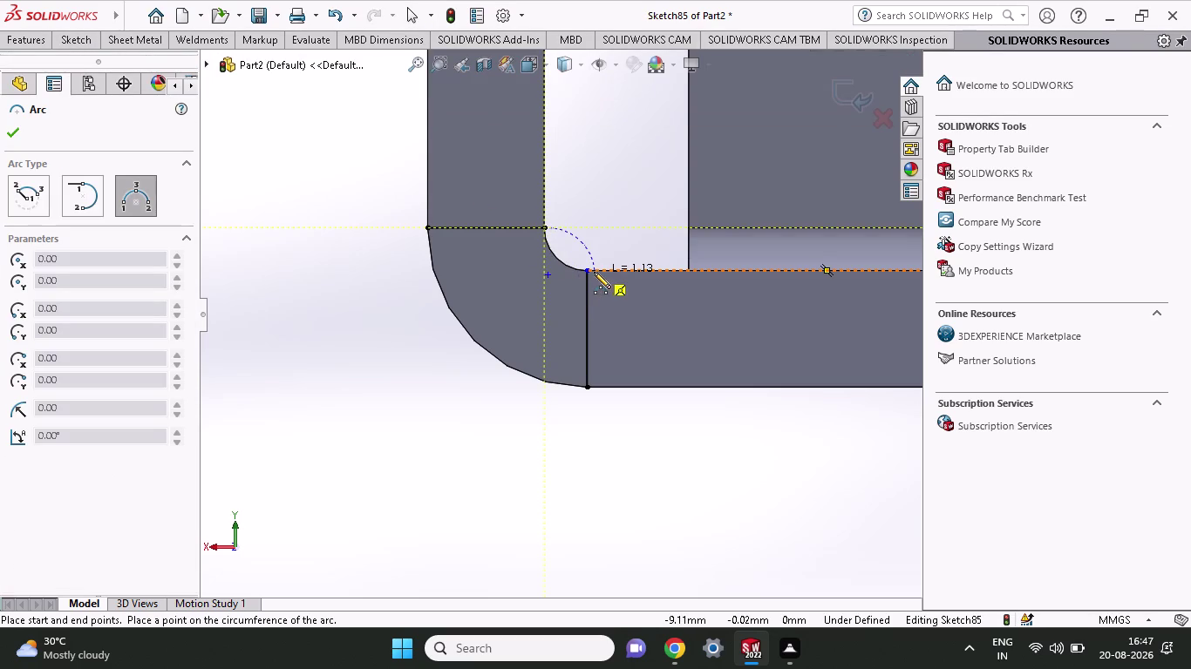
click(587, 269)
click(571, 268)
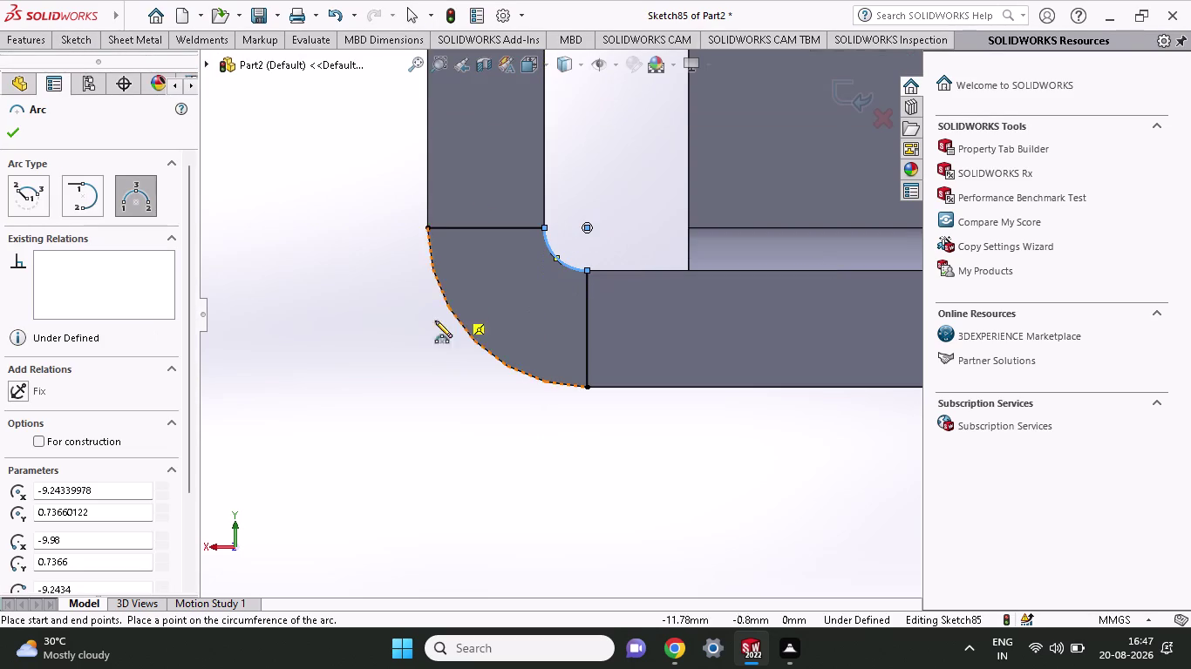
click(427, 230)
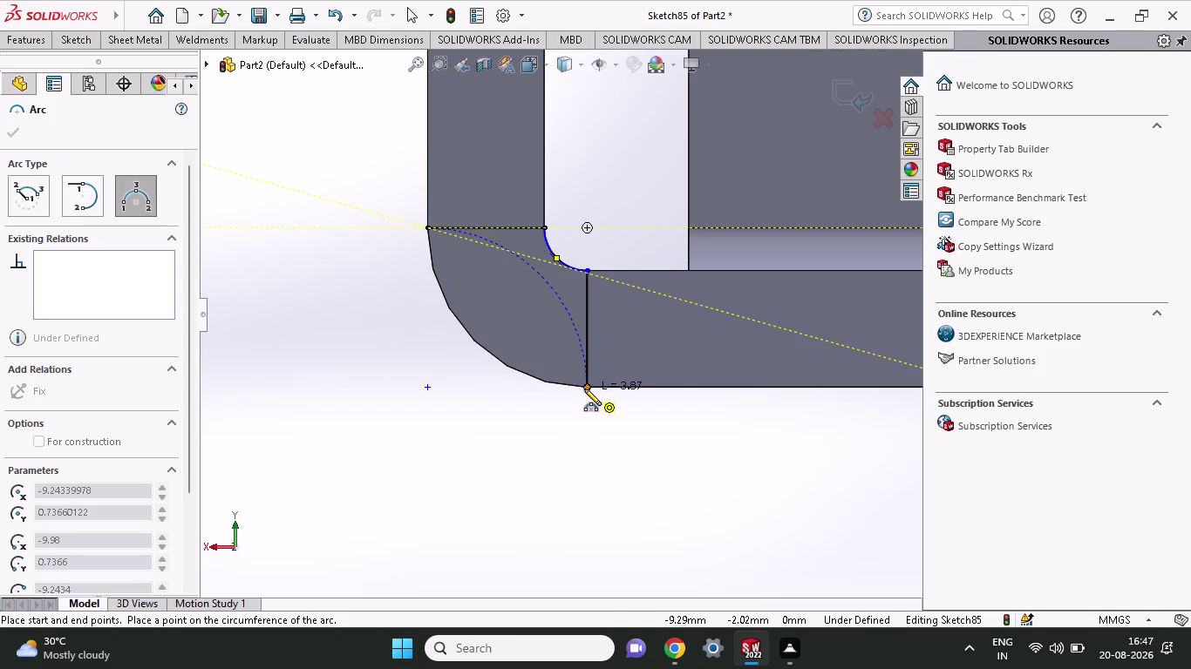
click(586, 387)
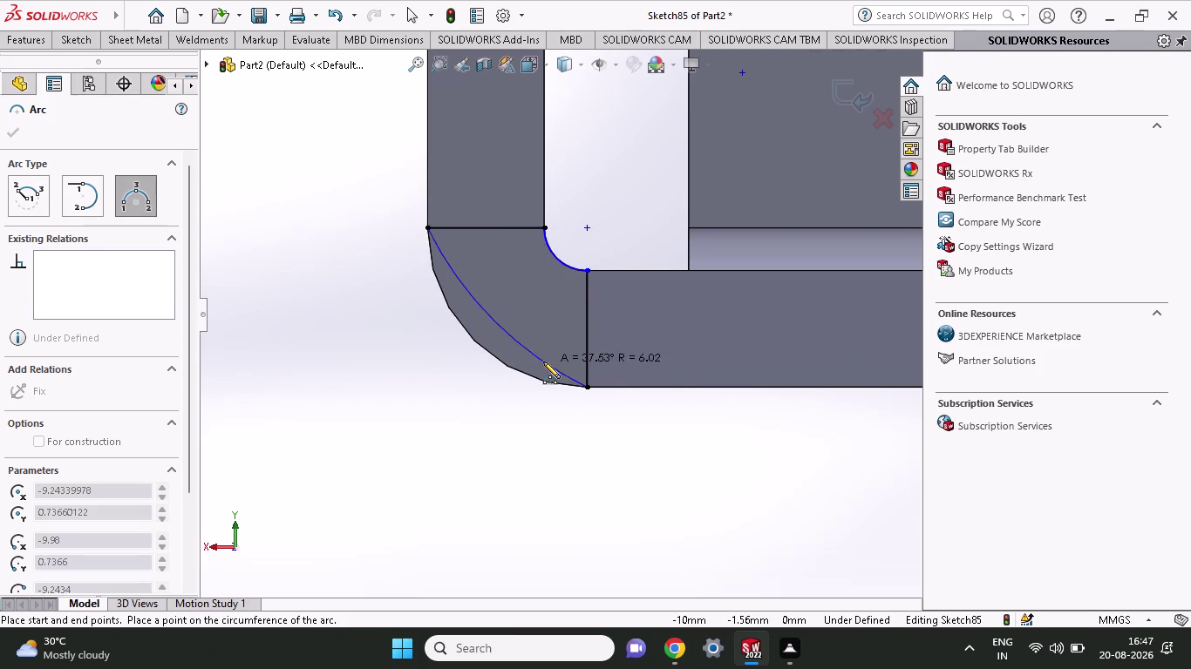
click(532, 379)
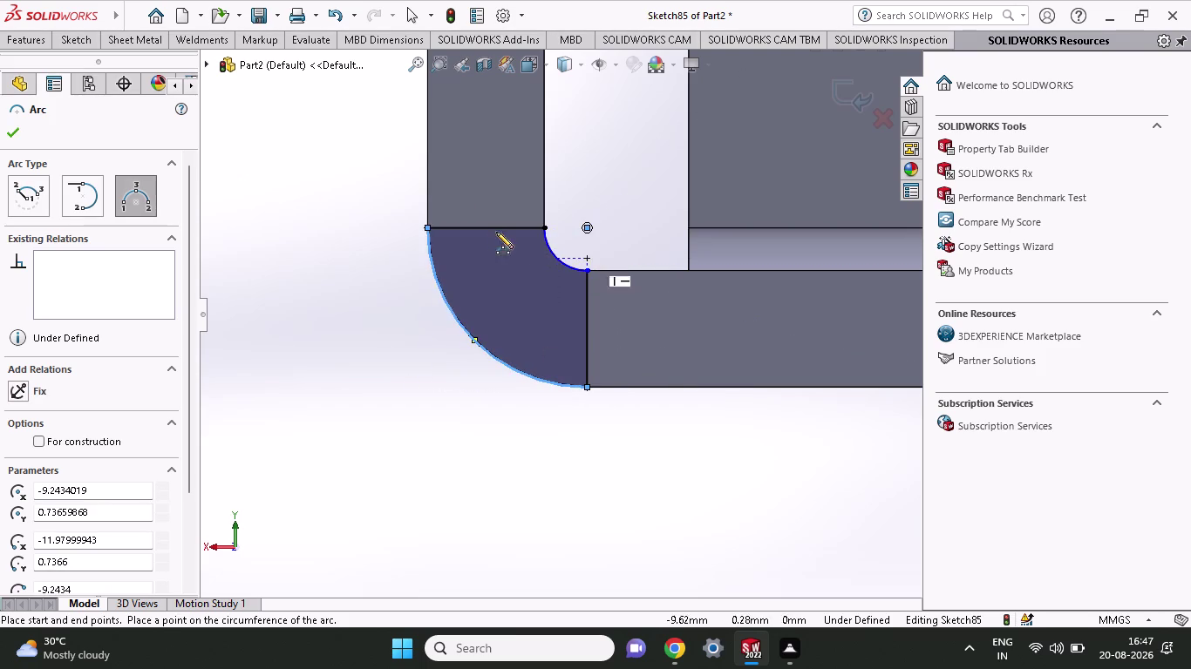
key(Escape)
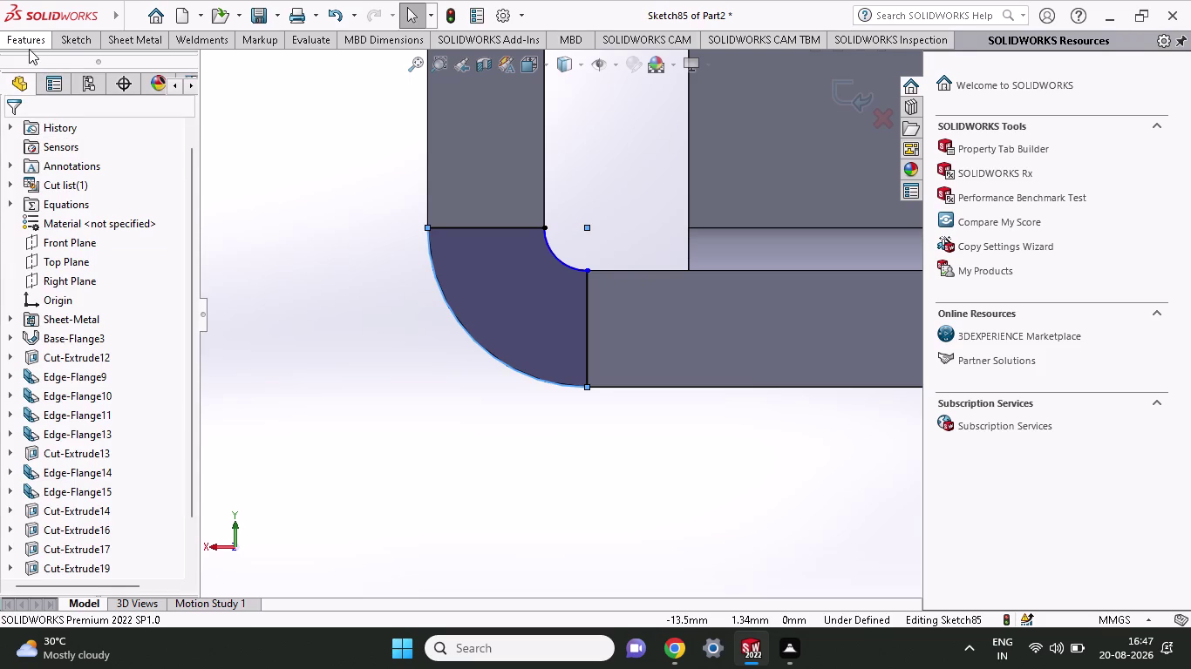
click(29, 39)
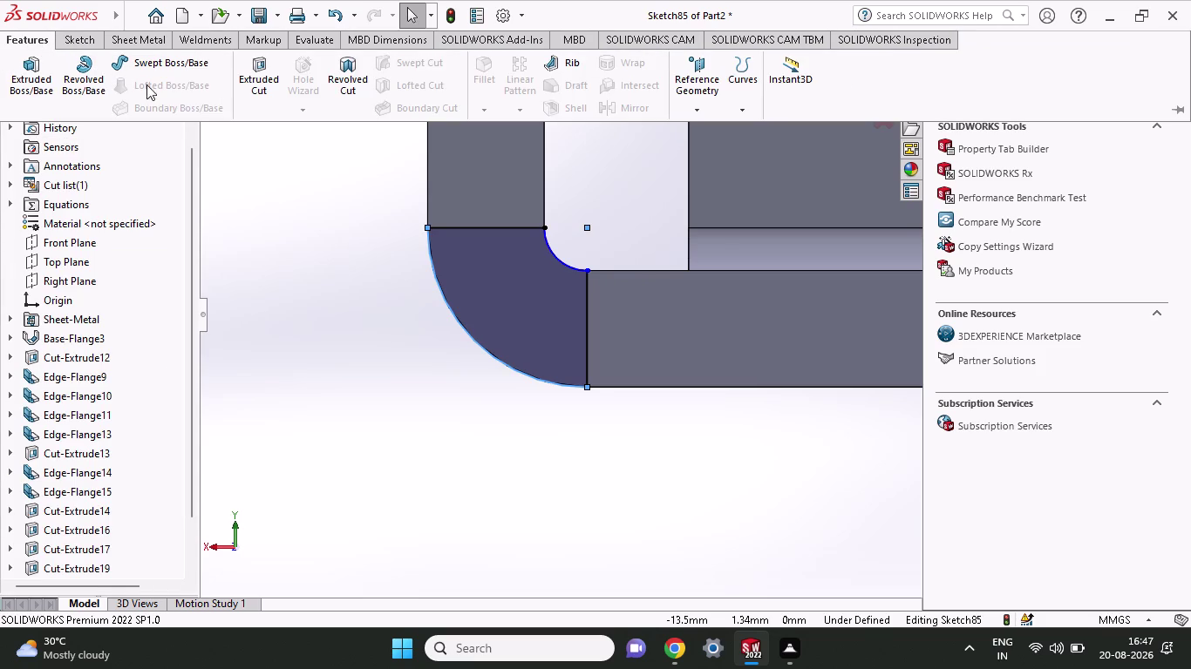
Extrude Sketch85's bend profile 5 mm as a merged boss filling the lower corner.
click(22, 92)
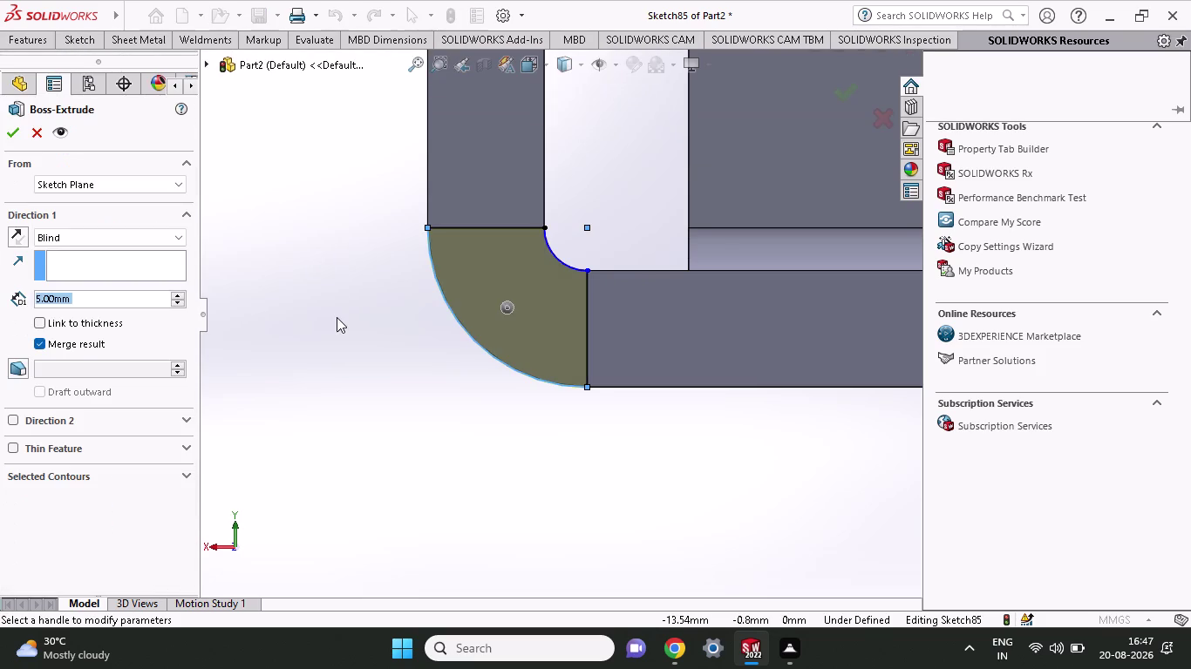
middle_drag(336, 318, 412, 394)
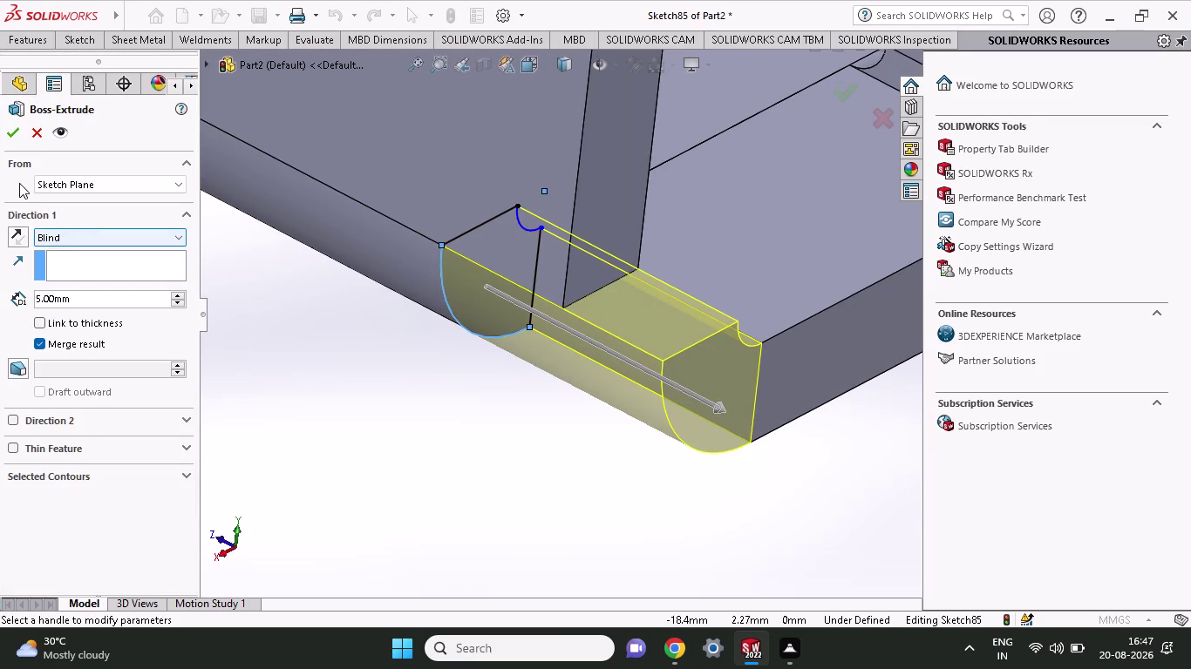
click(11, 139)
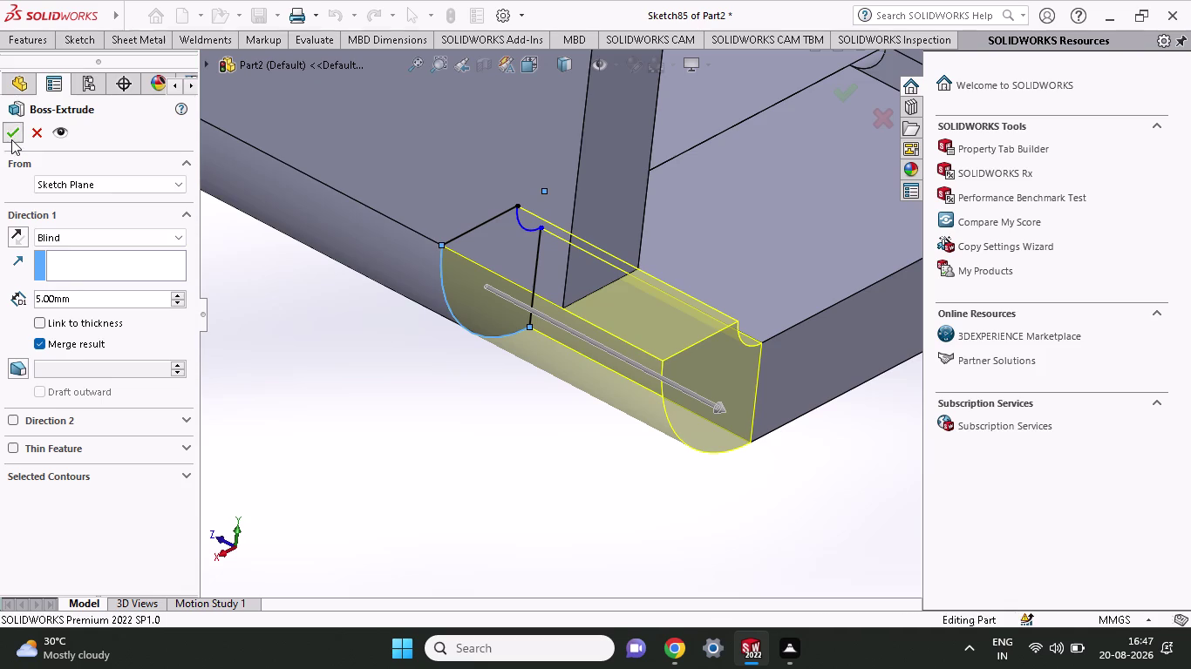
middle_drag(417, 332, 395, 330)
Zoom out and orbit to view the whole bracket, including its underside.
scroll(up, 3)
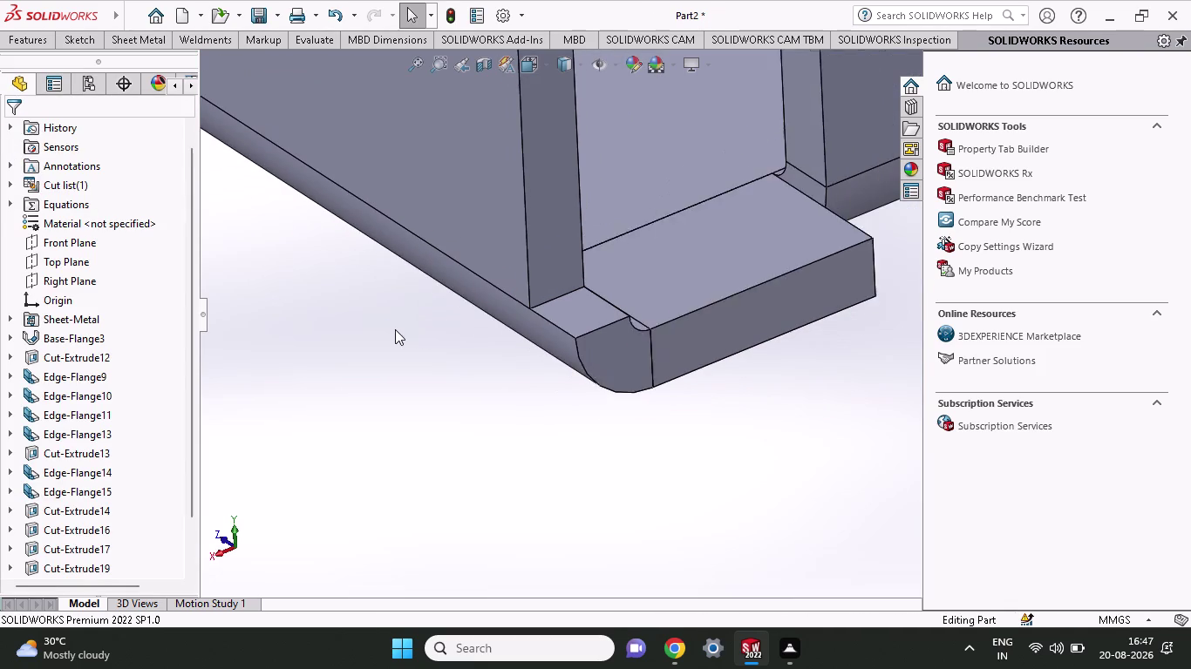
scroll(up, 3)
middle_drag(499, 345, 455, 327)
scroll(up, 3)
scroll(up, 3)
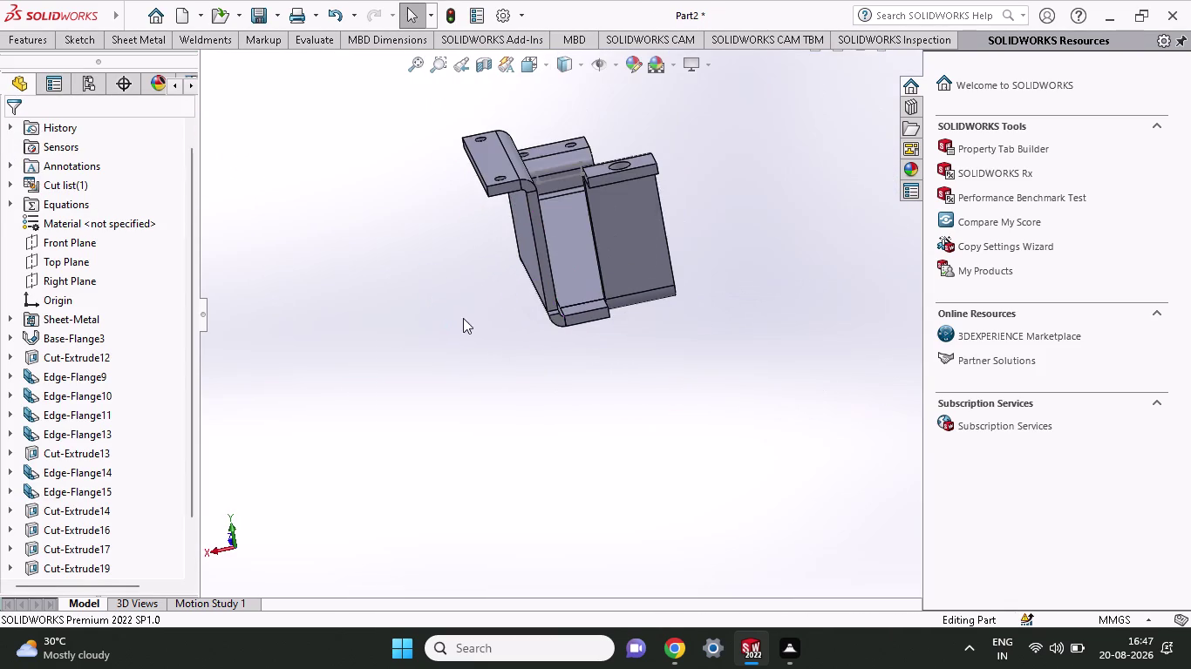
middle_drag(655, 256, 543, 419)
scroll(up, 3)
middle_drag(512, 395, 450, 408)
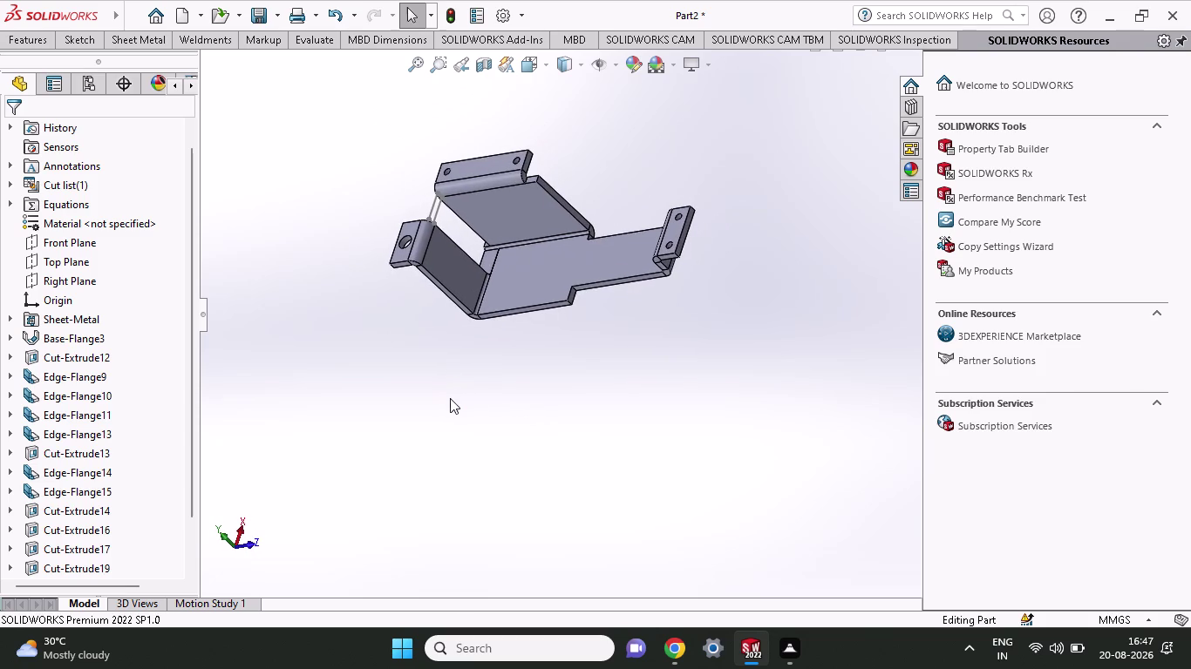
scroll(up, 3)
right_click(60, 303)
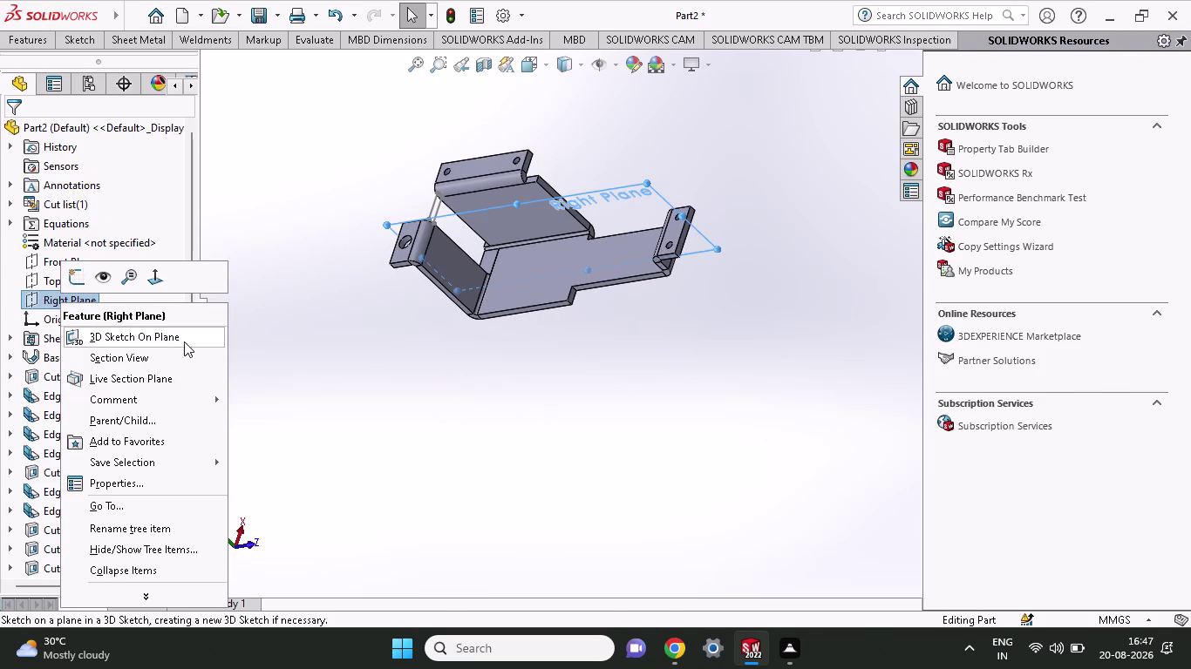
click(262, 359)
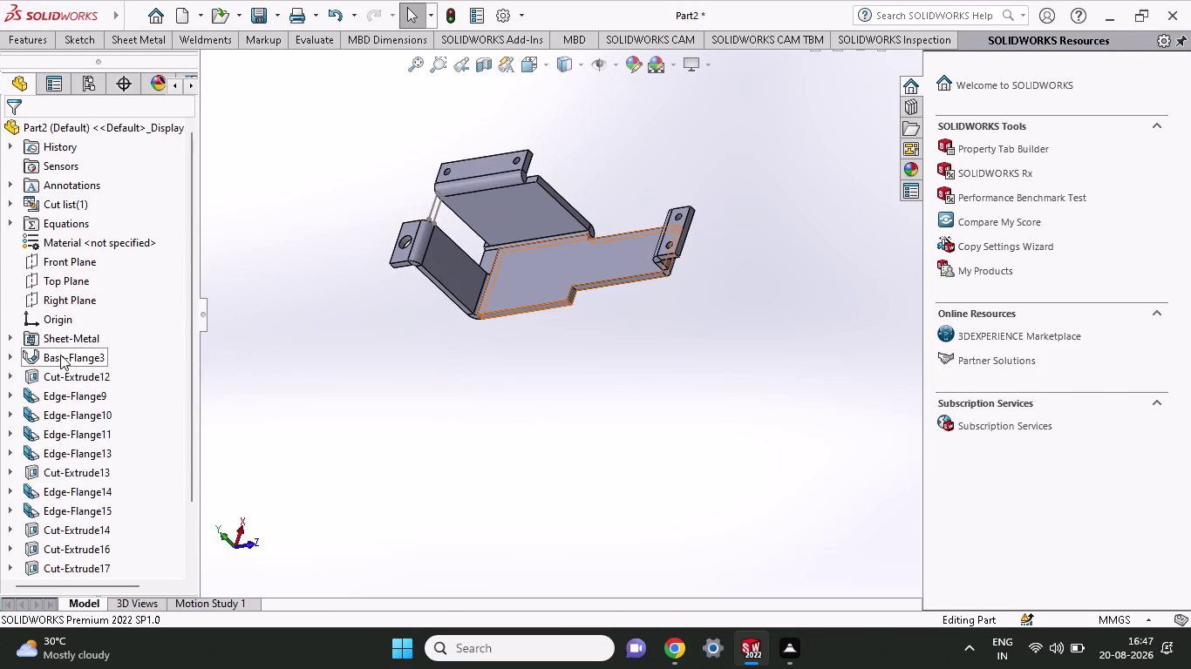
click(431, 216)
click(432, 200)
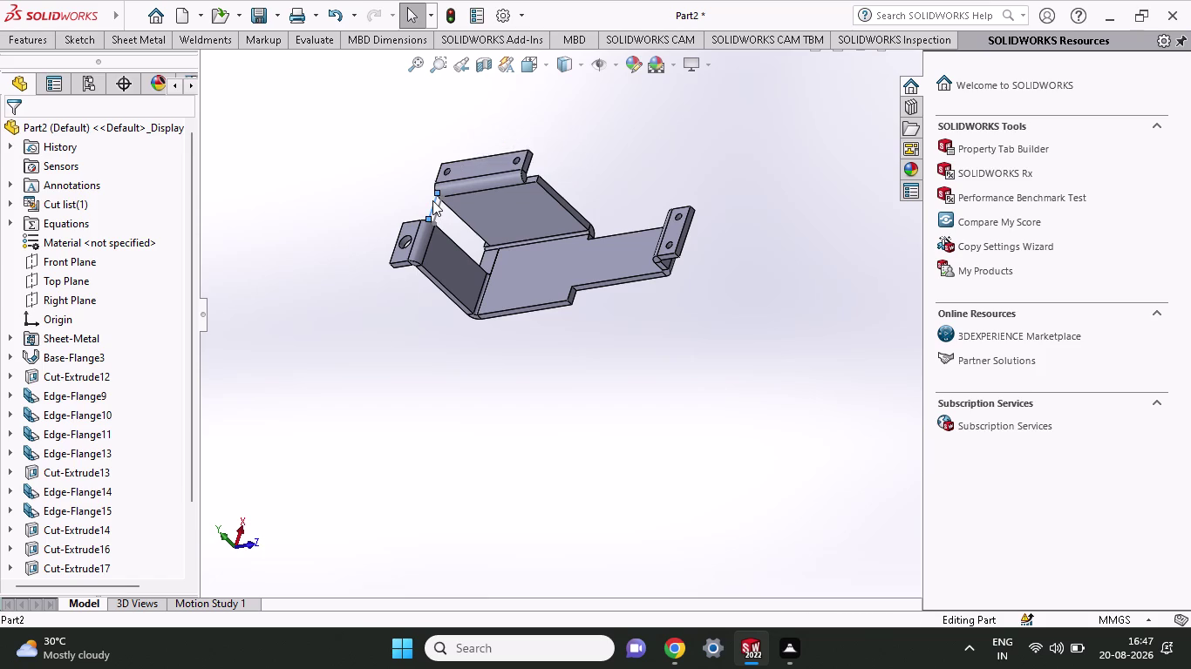
scroll(down, 3)
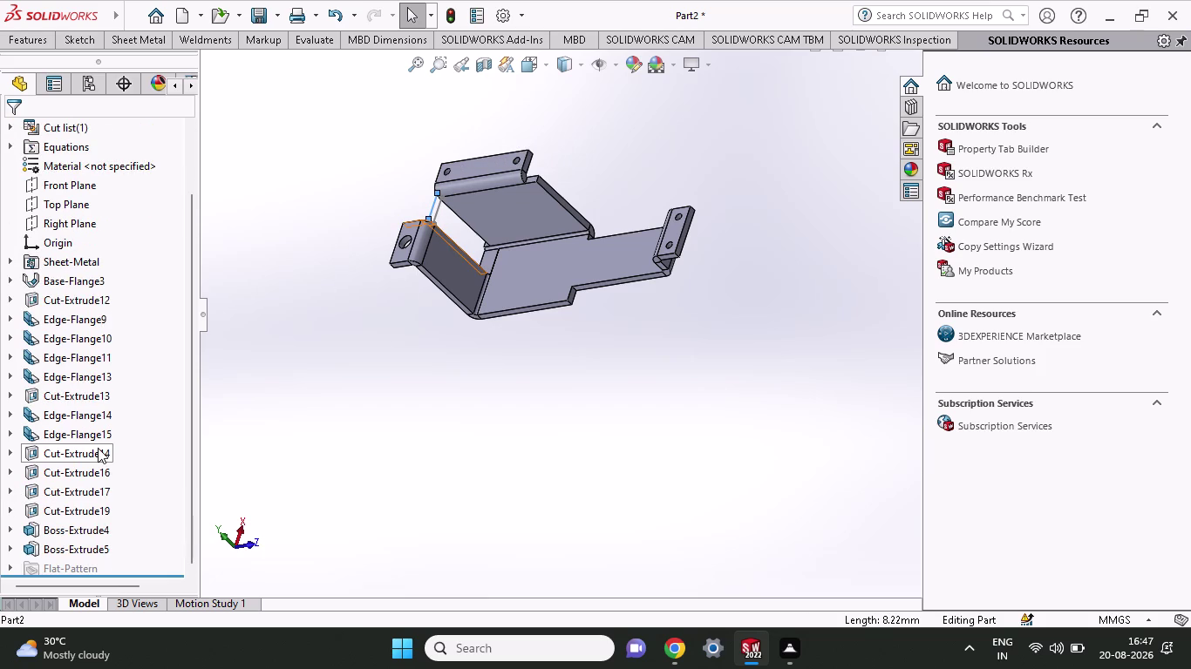
scroll(down, 3)
right_click(315, 456)
click(600, 449)
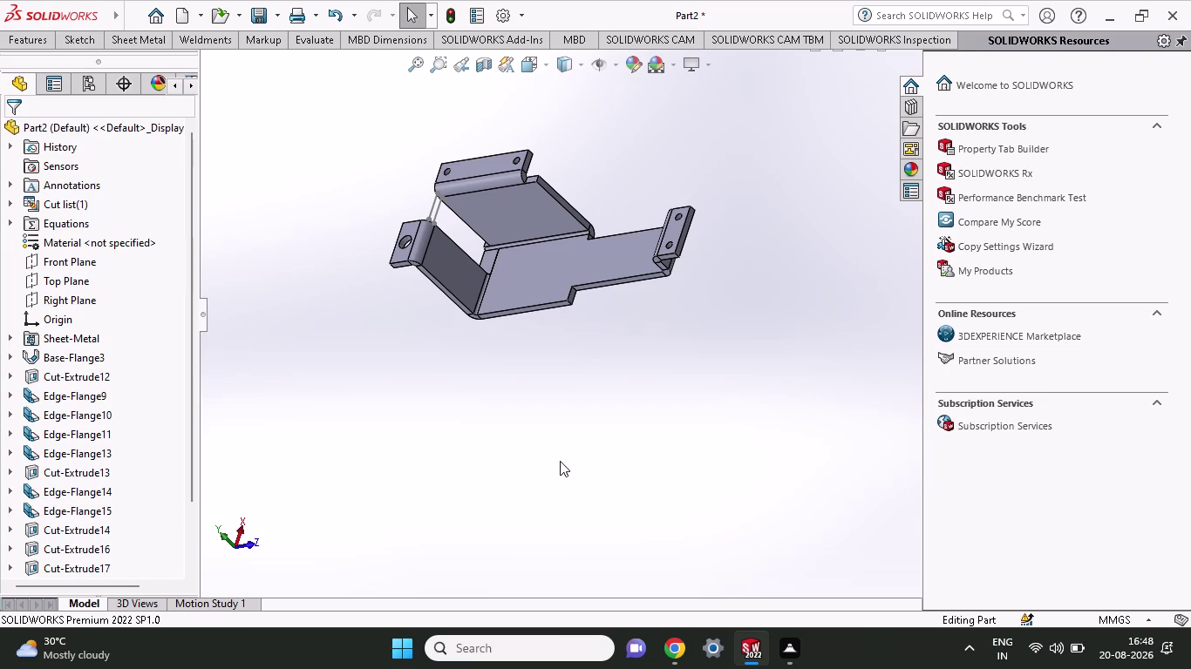
middle_drag(571, 298, 581, 326)
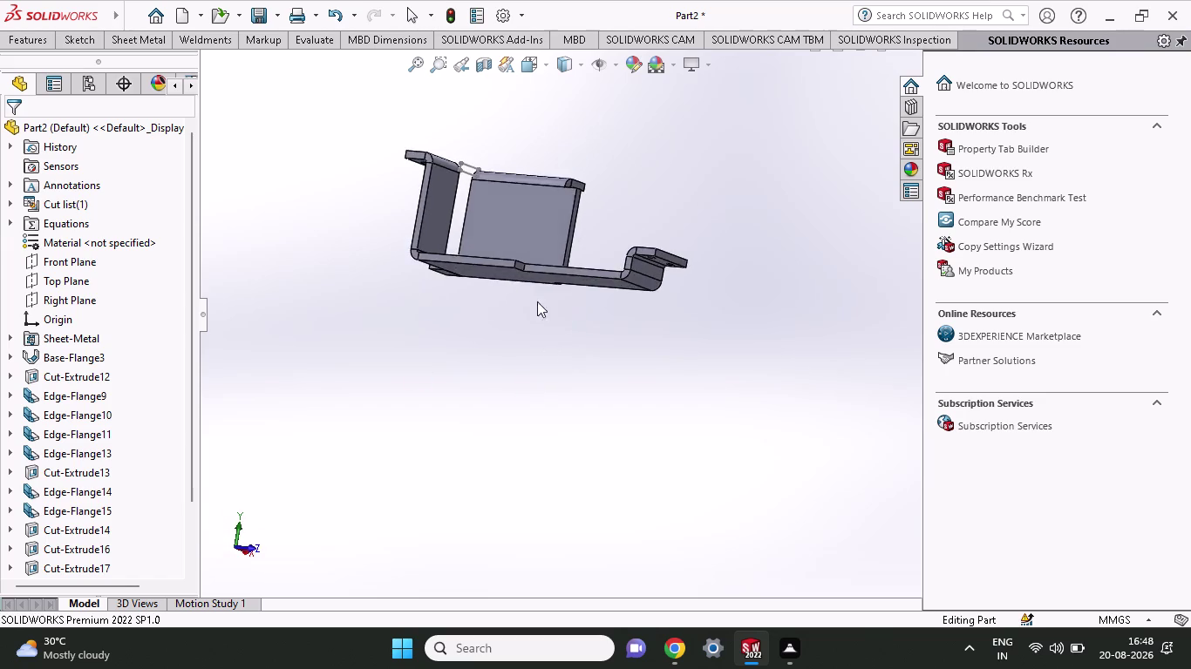
Turn toward the upper flanges and right-click the Sketch80 line spanning them.
scroll(down, 3)
scroll(down, 3)
middle_drag(485, 181, 449, 246)
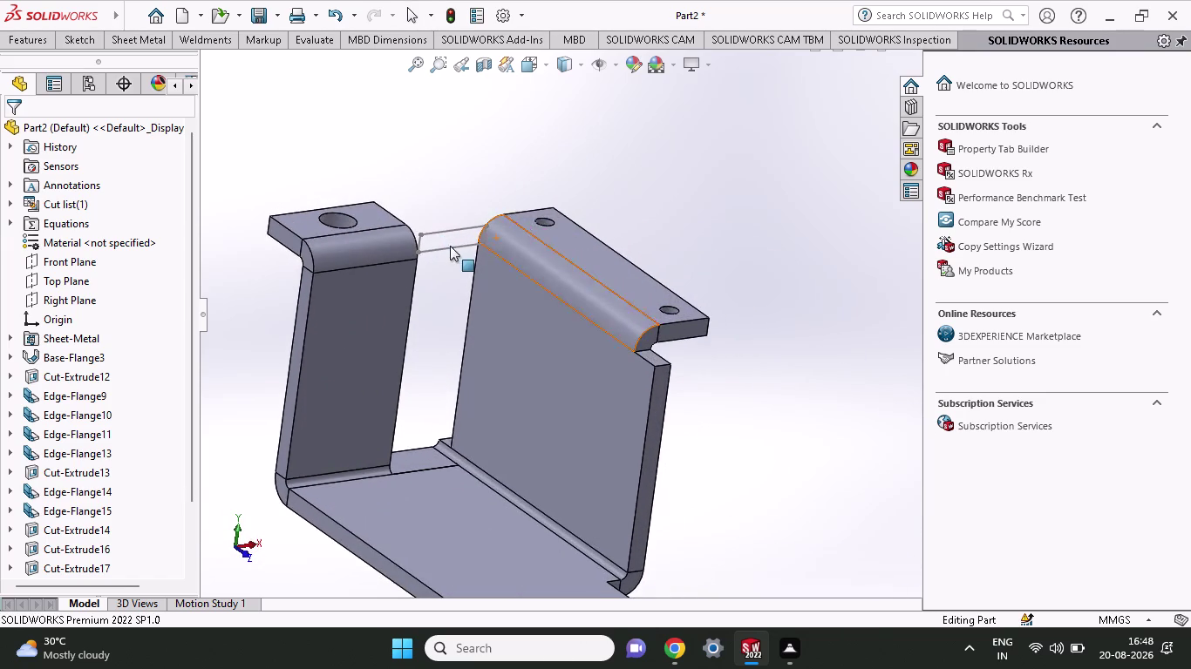
scroll(up, 3)
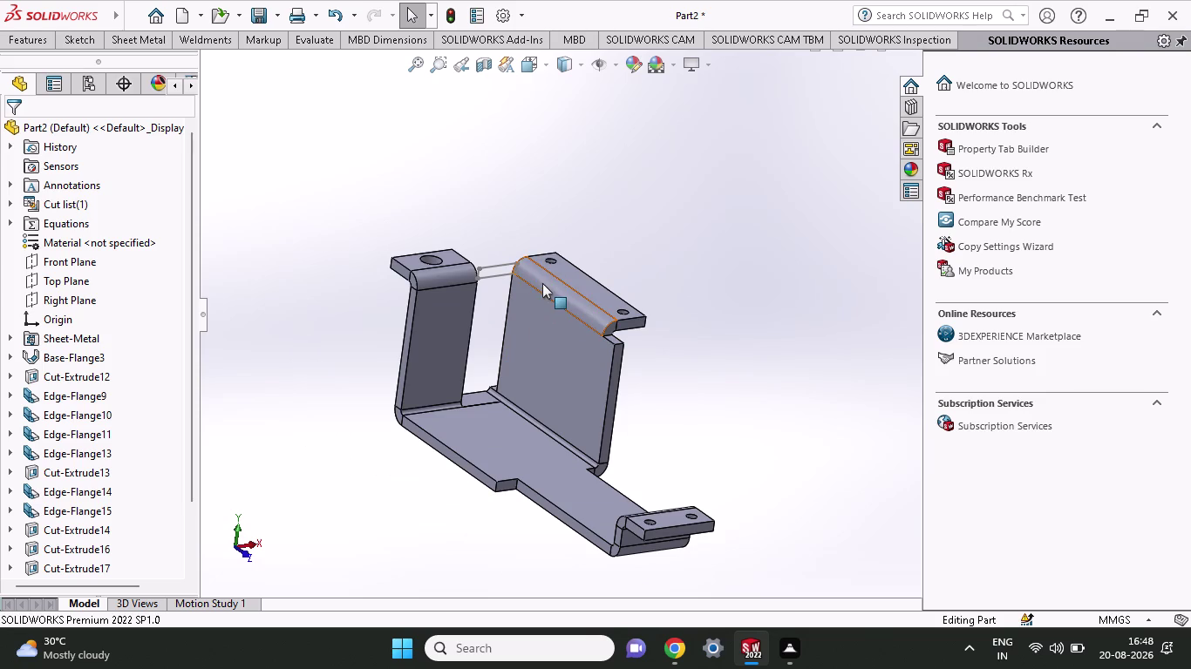
click(501, 266)
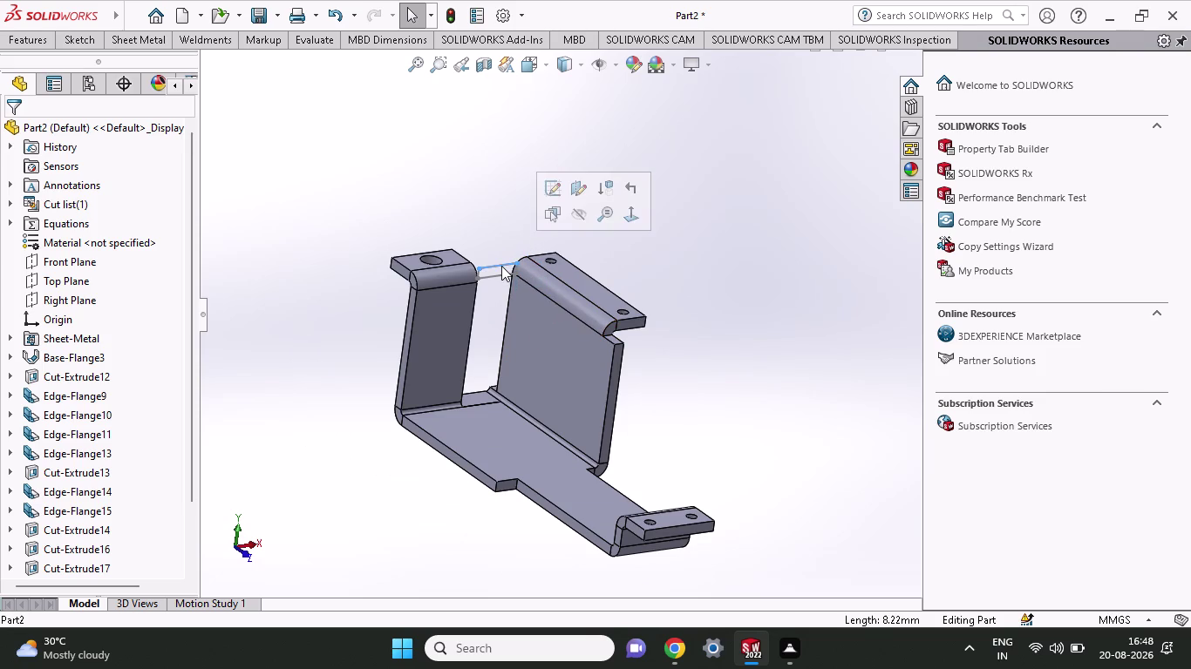
click(501, 275)
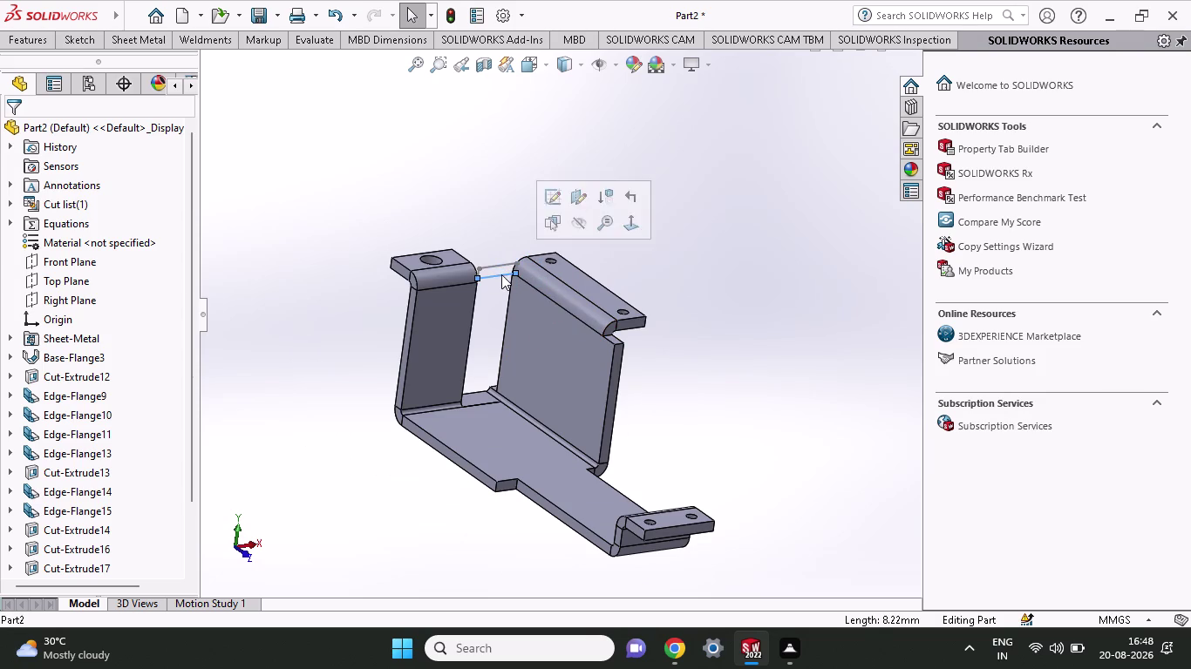
scroll(up, 3)
right_click(501, 275)
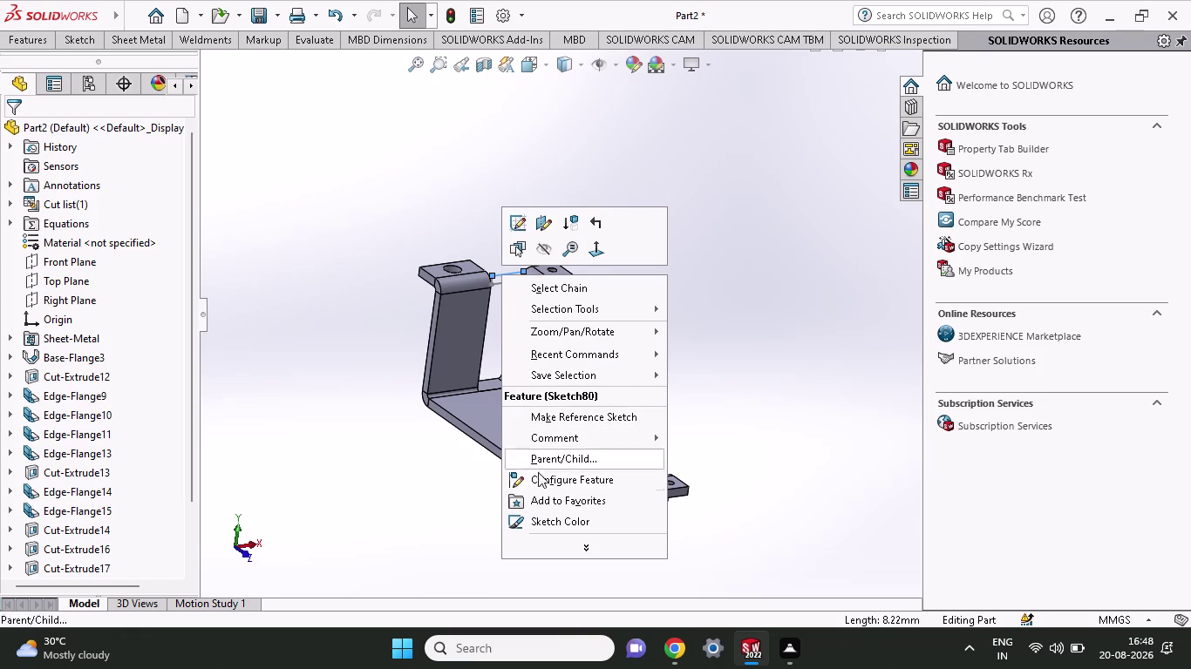
Drag around the flange gap area and zoom out to reframe it.
drag(418, 477, 426, 466)
scroll(down, 3)
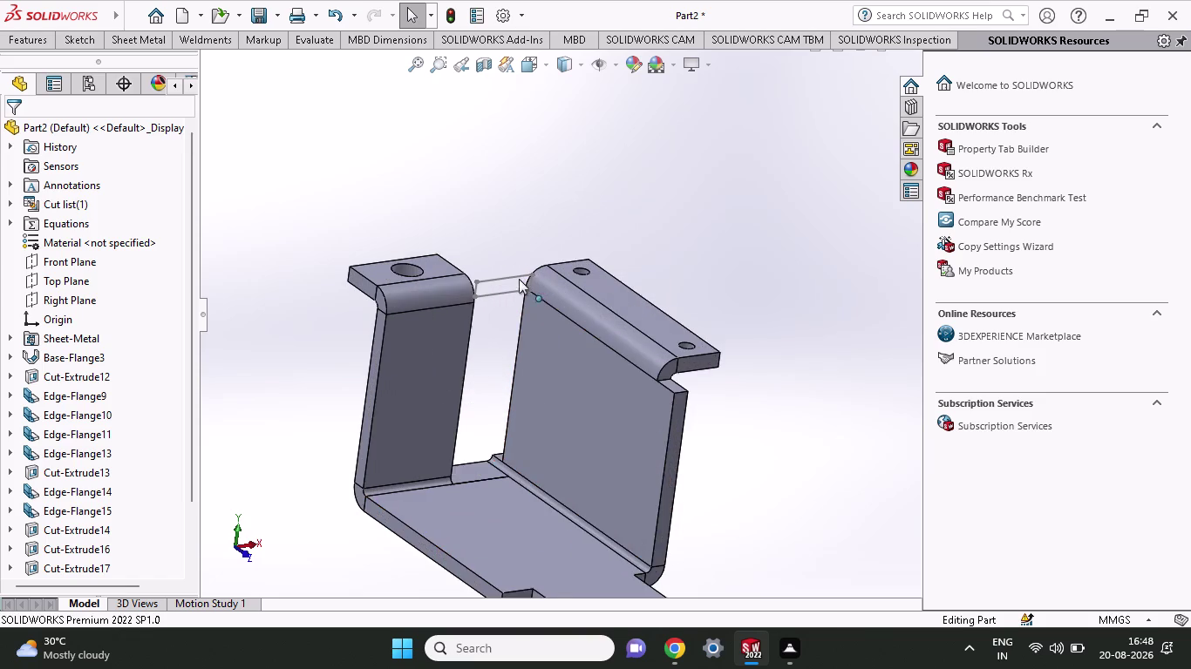
scroll(down, 3)
drag(501, 314, 500, 233)
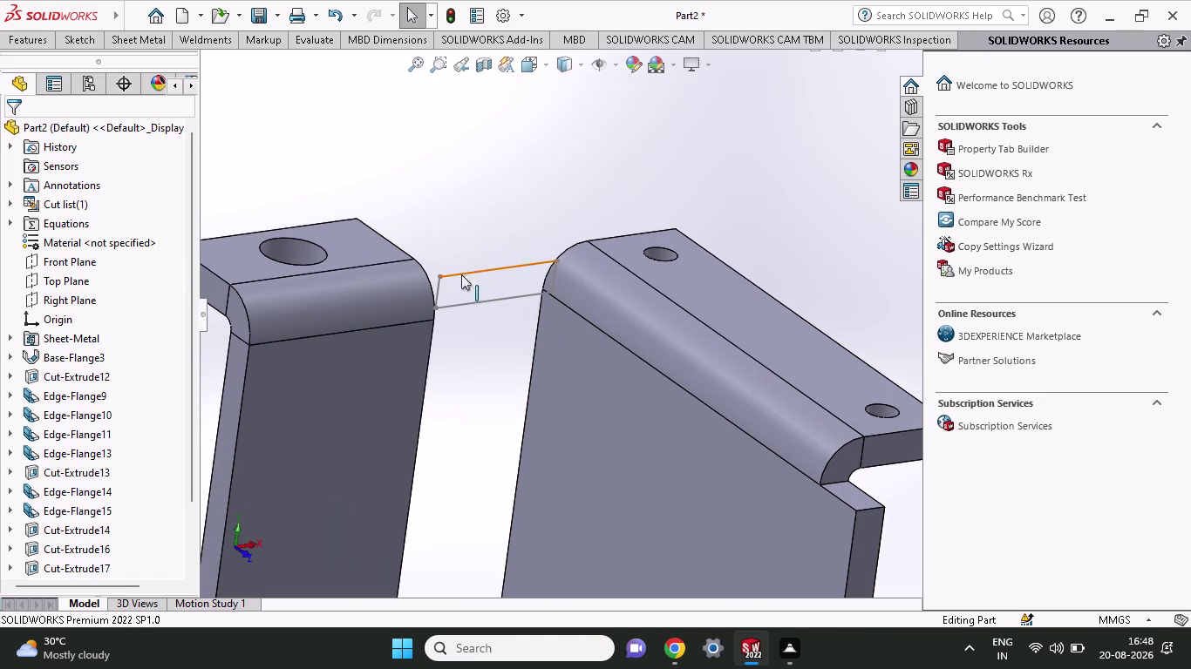
drag(437, 261, 567, 298)
drag(448, 247, 566, 315)
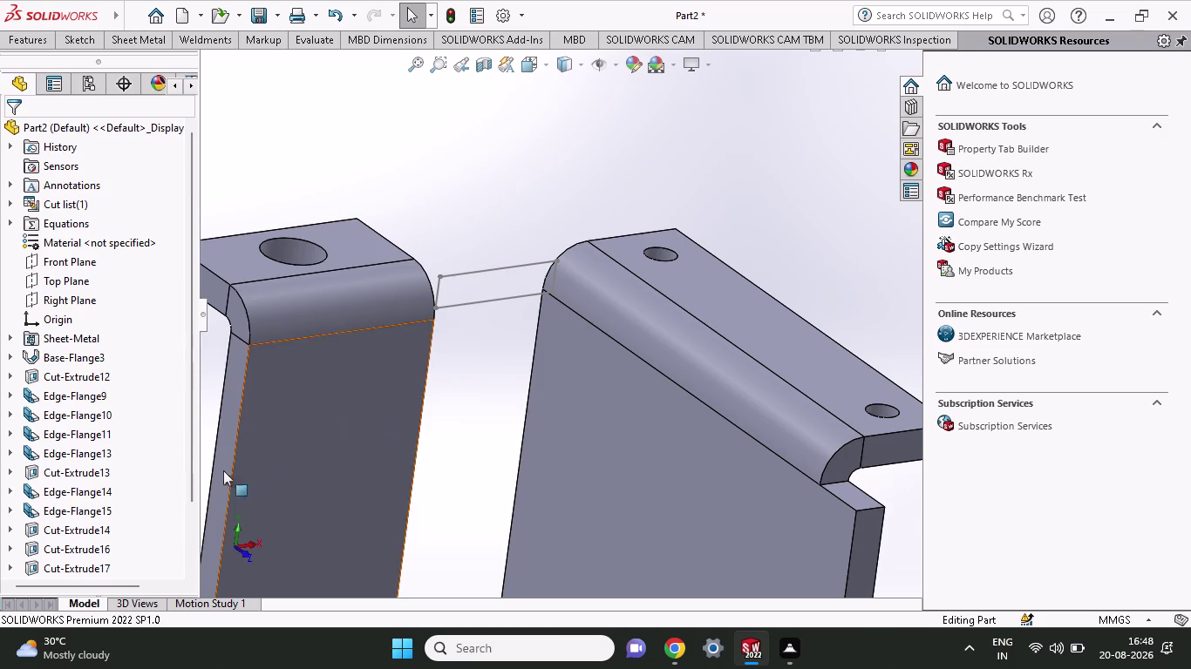
scroll(down, 3)
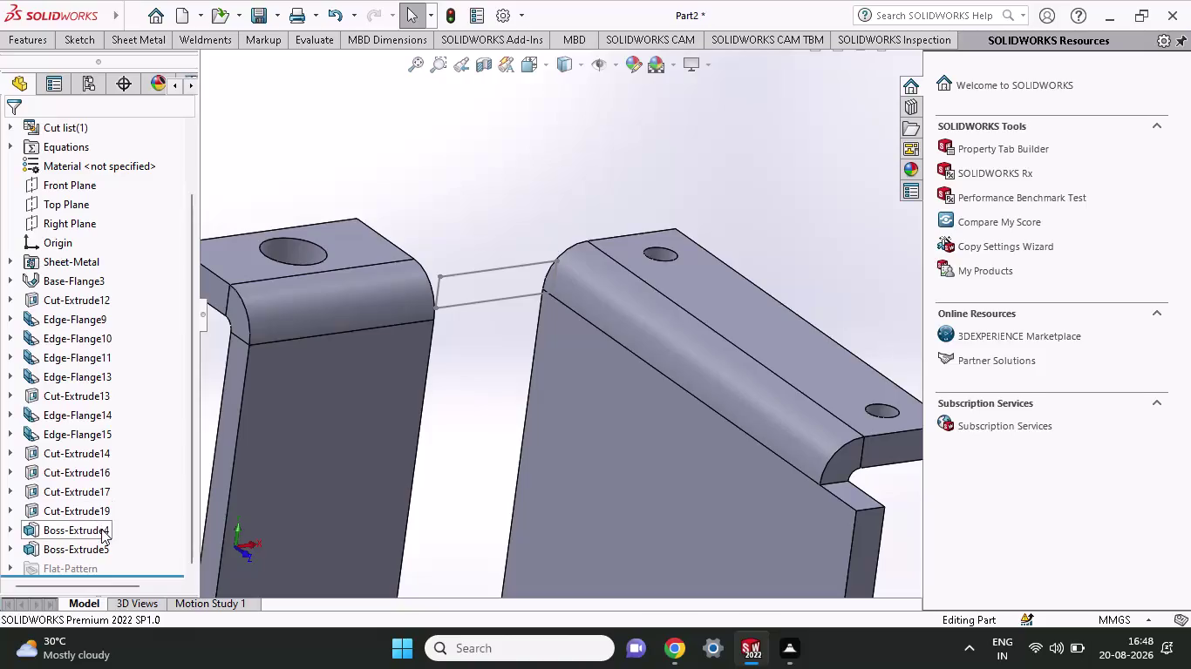
scroll(down, 3)
scroll(down, 3)
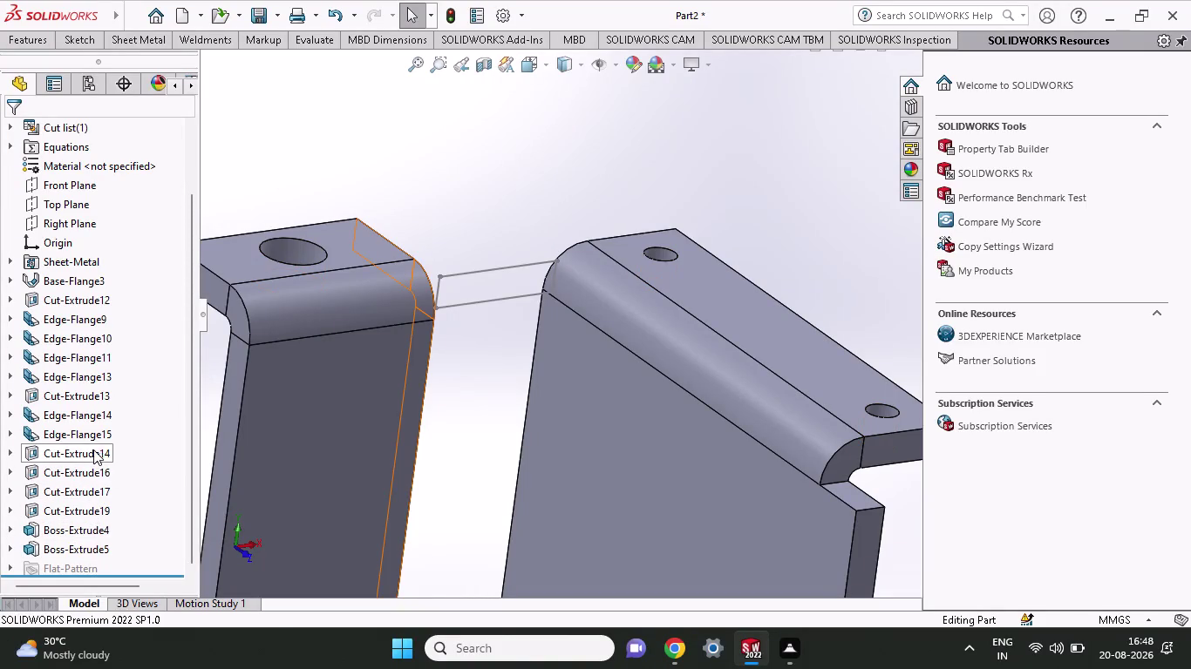
scroll(down, 3)
scroll(down, 3)
scroll(down, 3)
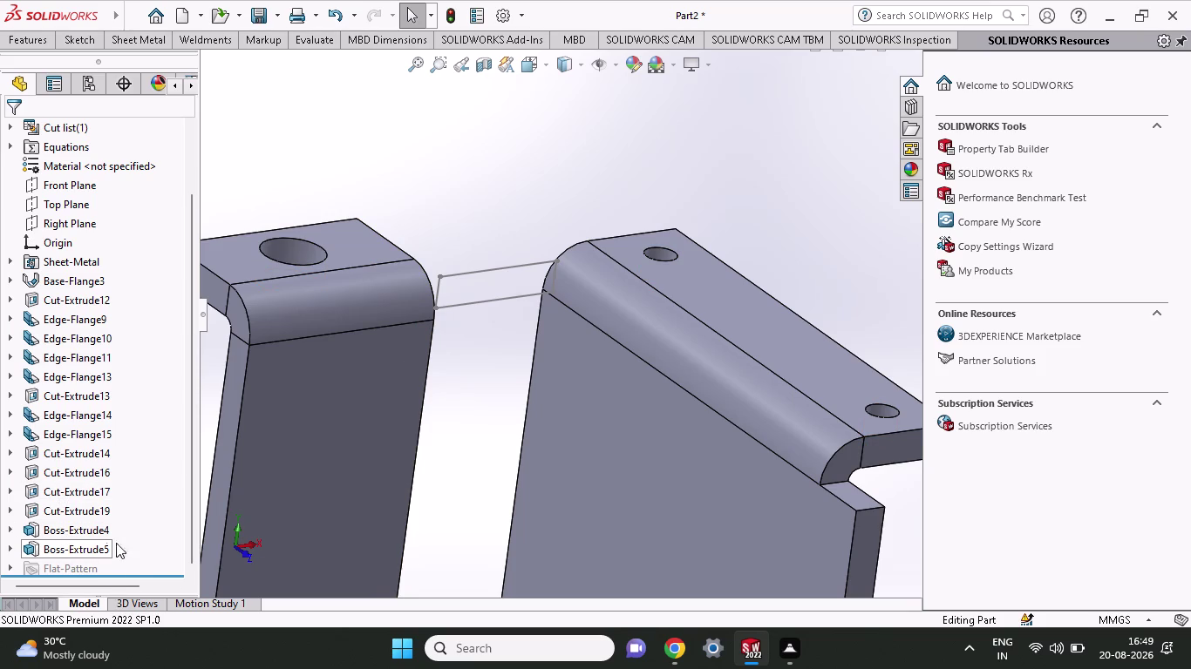
Select the sketch line across the flange gap and hide it.
middle_drag(518, 384, 469, 365)
scroll(down, 3)
click(345, 230)
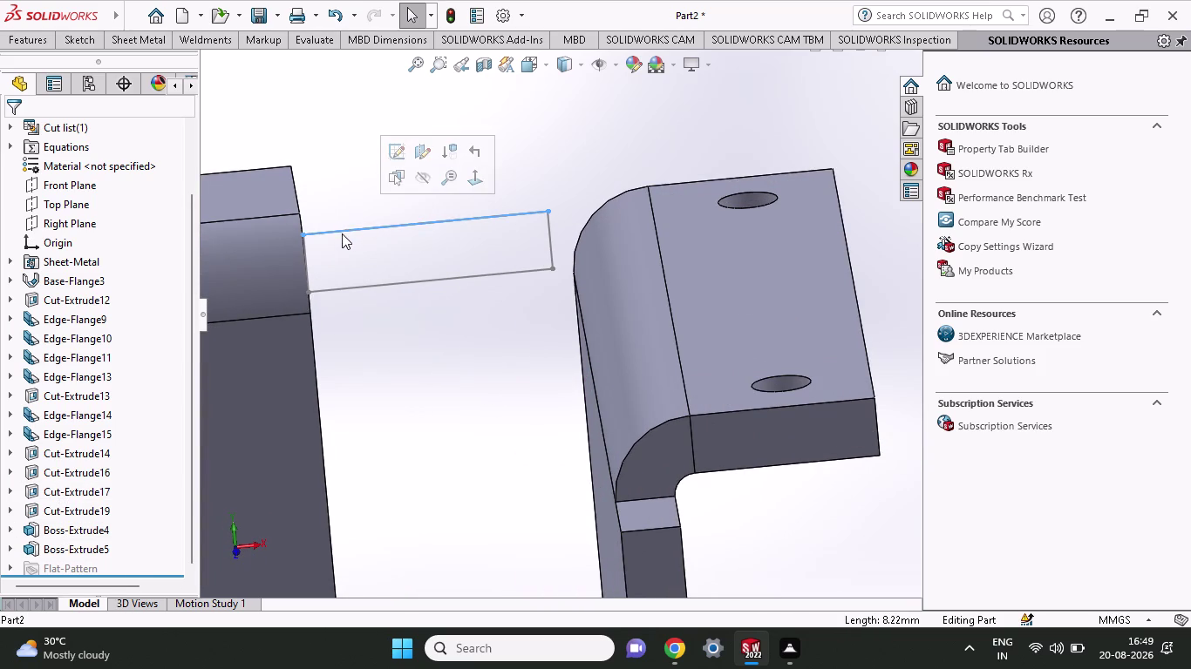
click(412, 178)
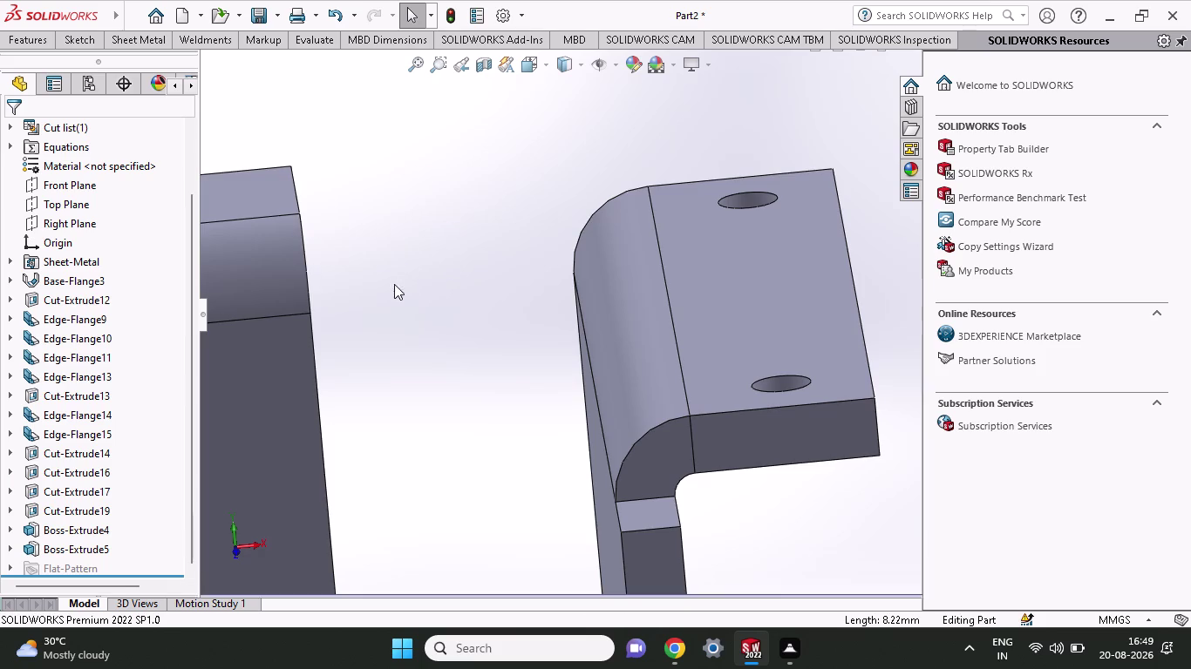
scroll(up, 3)
scroll(up, 3)
middle_drag(446, 325, 468, 340)
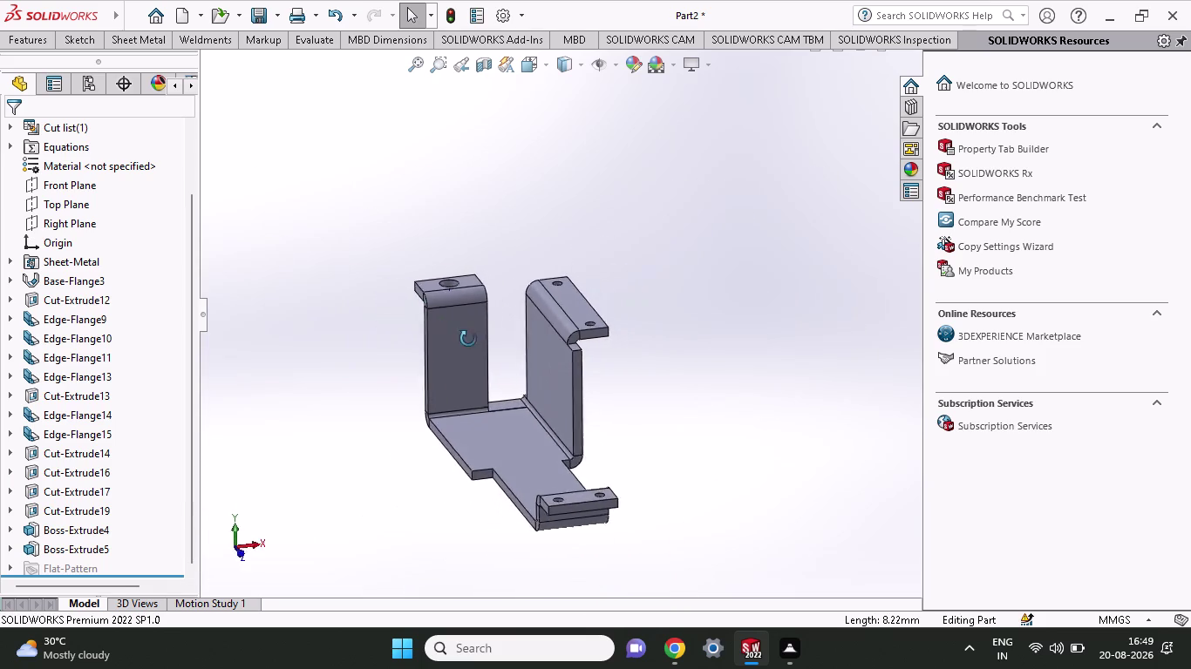
middle_drag(468, 339, 519, 373)
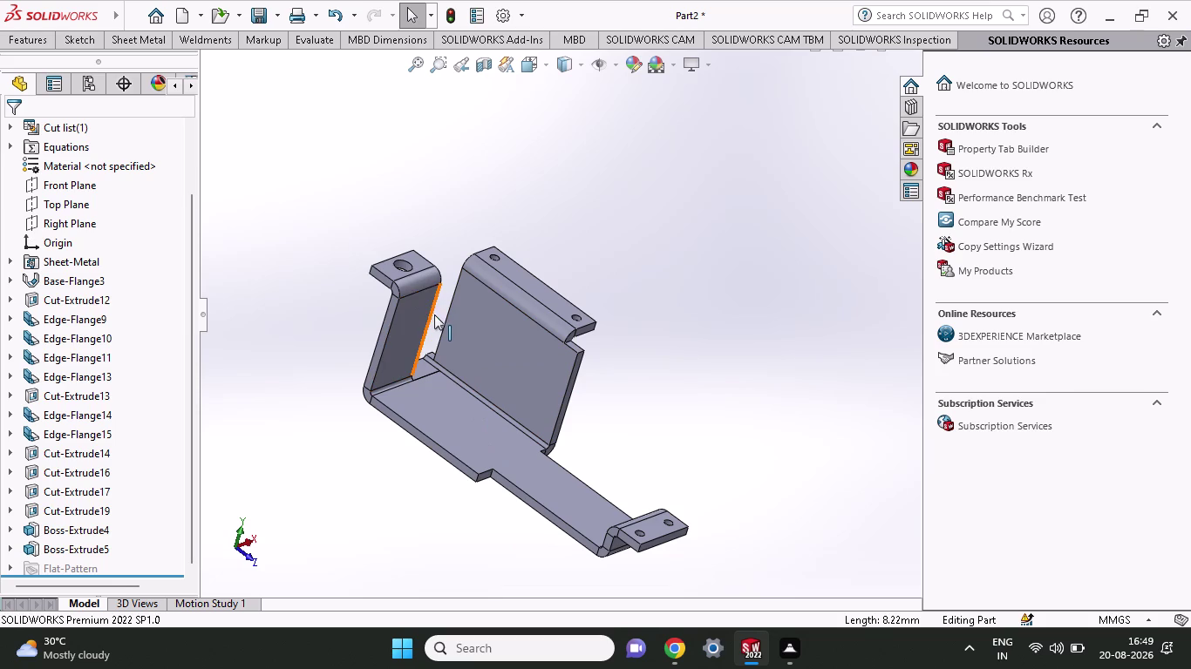
middle_drag(440, 321, 498, 329)
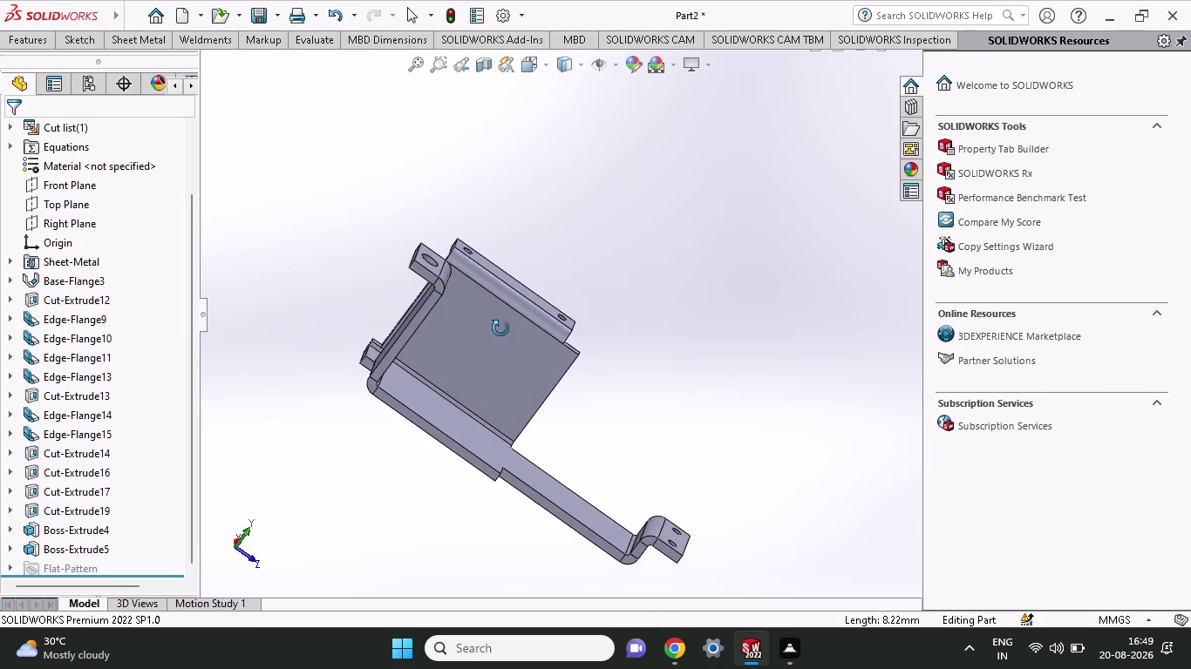
middle_drag(498, 330, 511, 294)
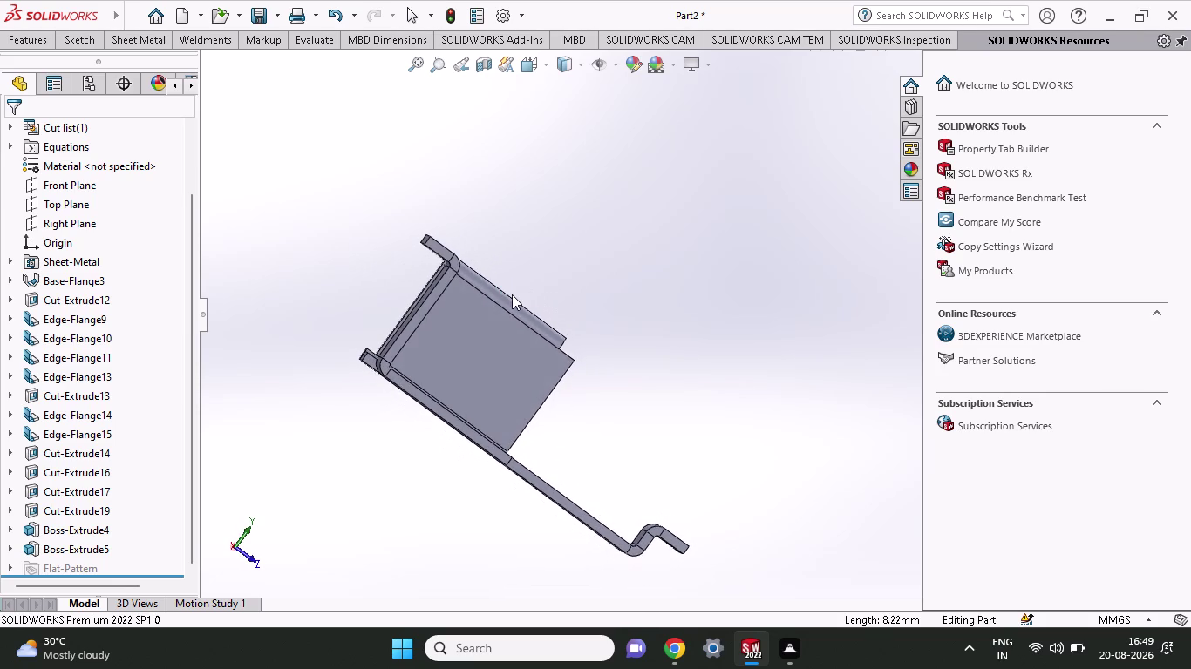
middle_drag(511, 295, 472, 342)
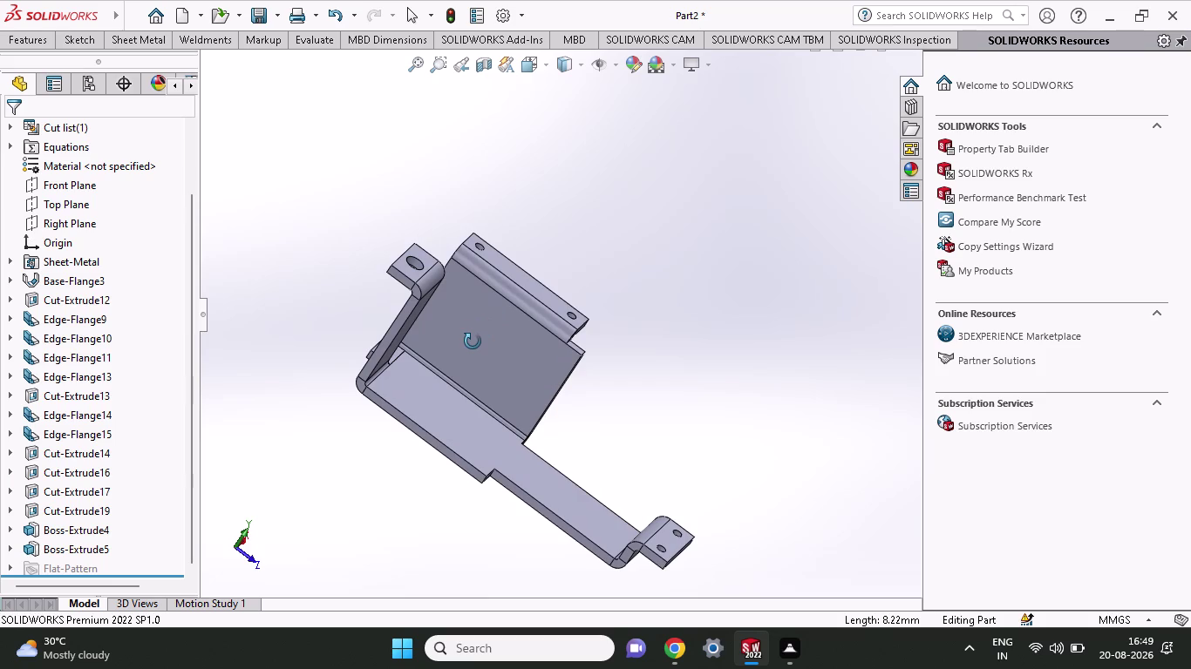
middle_drag(472, 342, 518, 275)
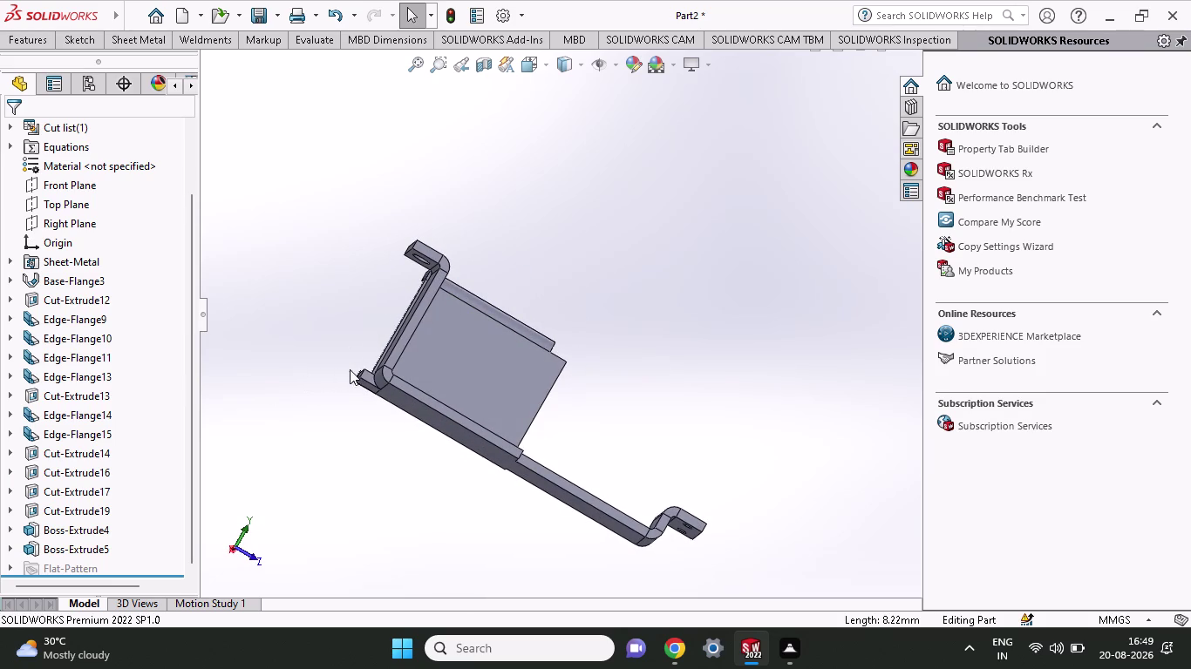
Start a new sketch on the filler block's end face.
click(365, 376)
click(441, 334)
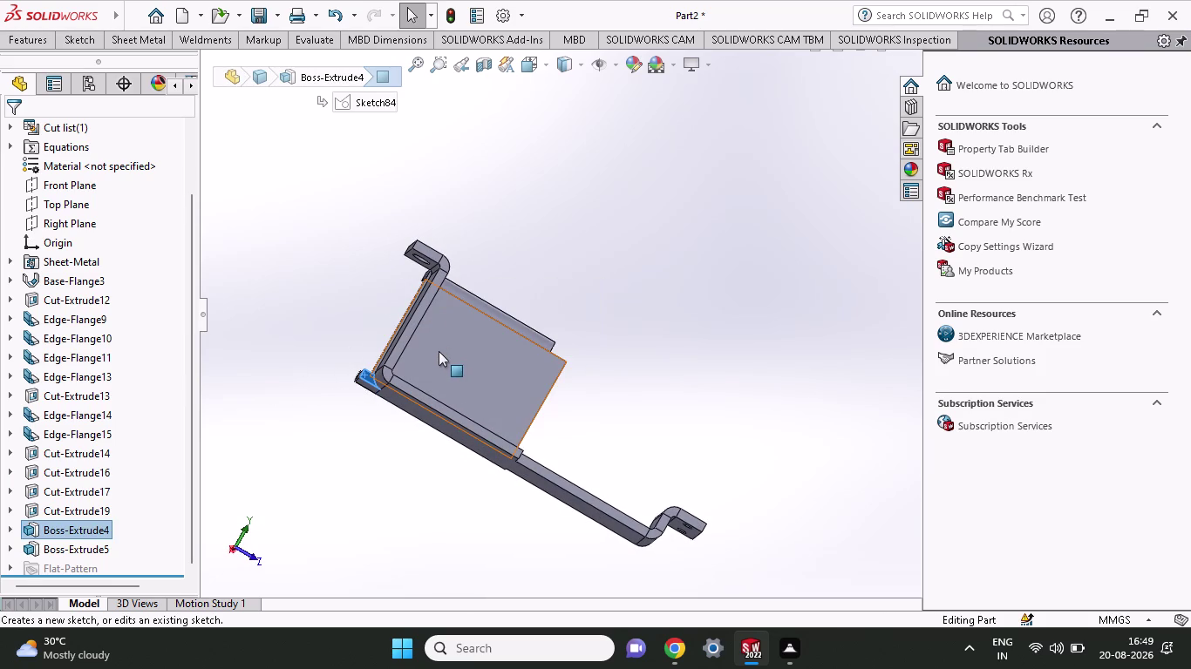
scroll(down, 3)
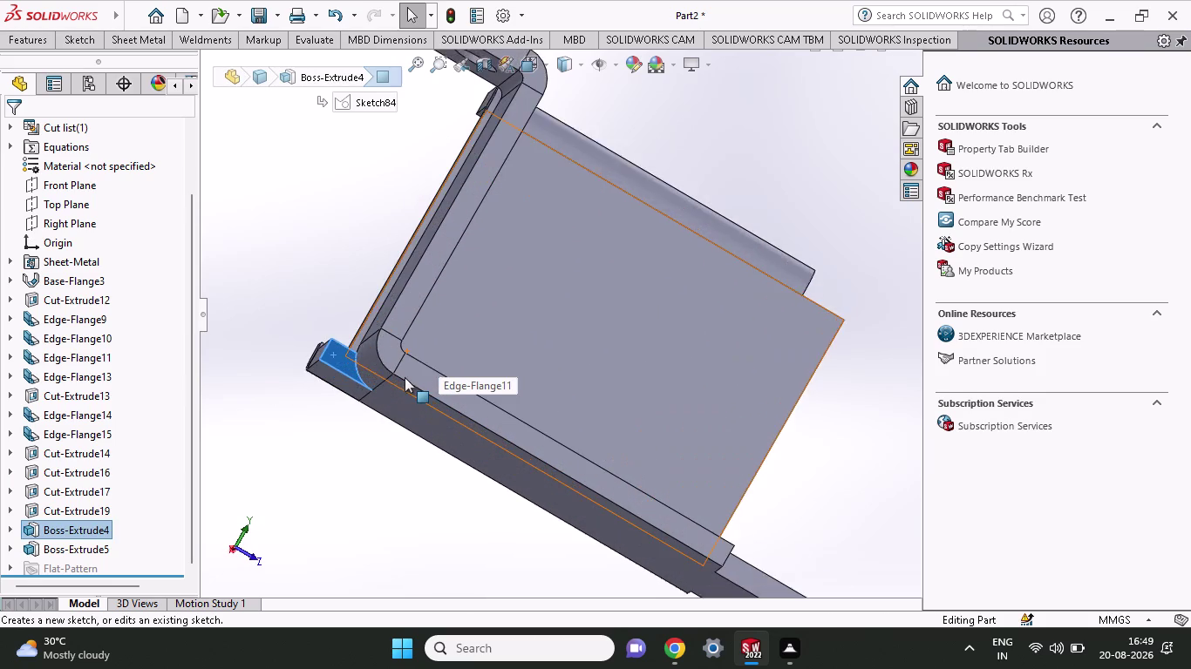
scroll(down, 3)
click(333, 317)
right_click(296, 241)
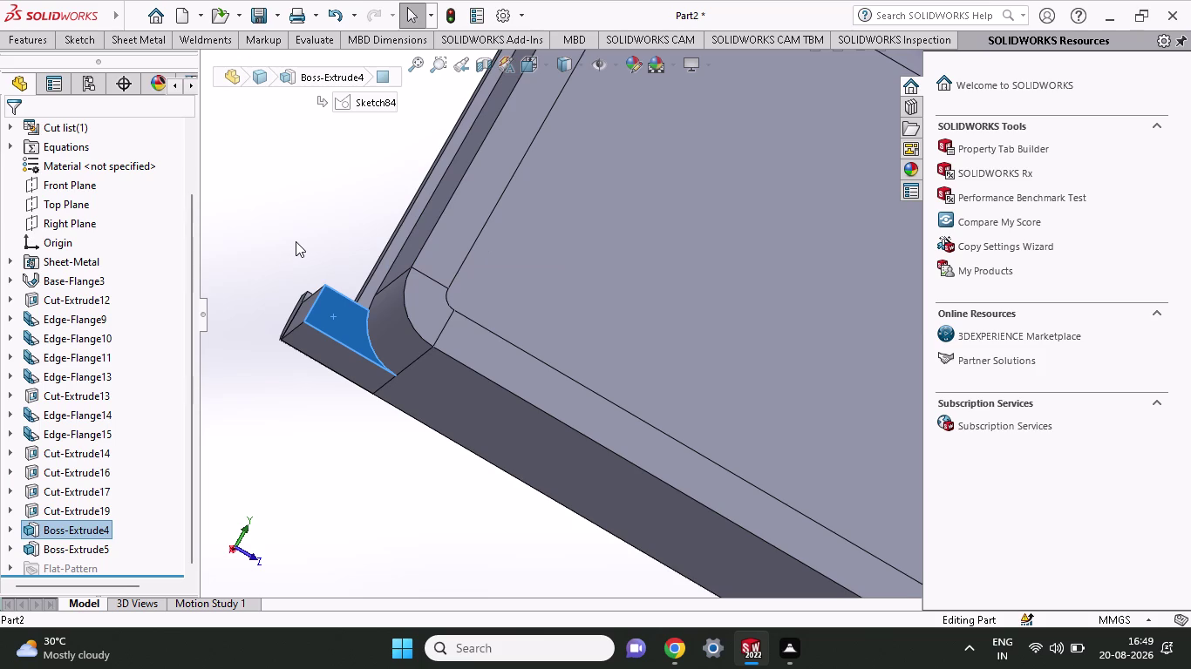
click(327, 319)
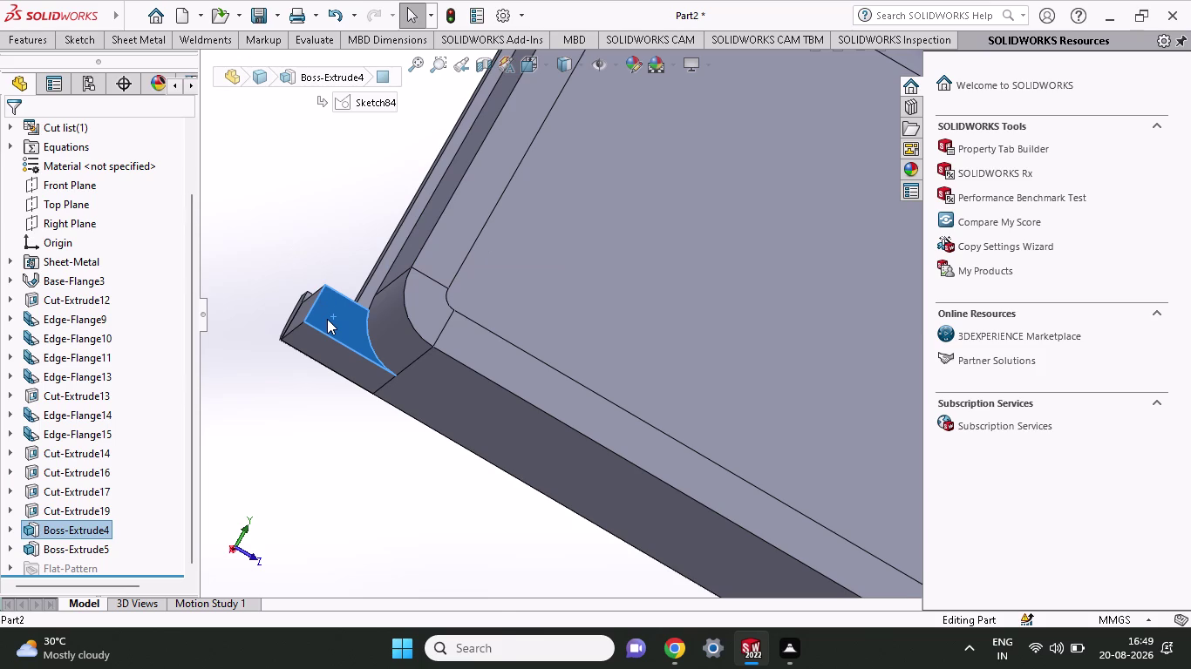
click(249, 434)
click(342, 329)
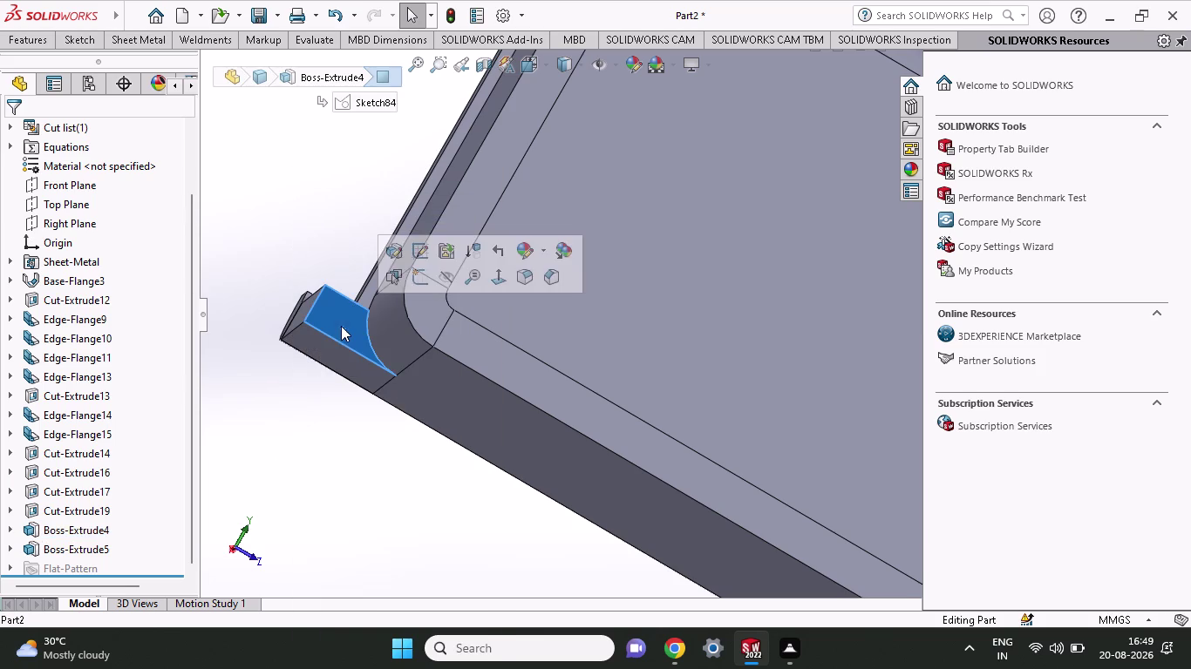
click(410, 285)
scroll(down, 3)
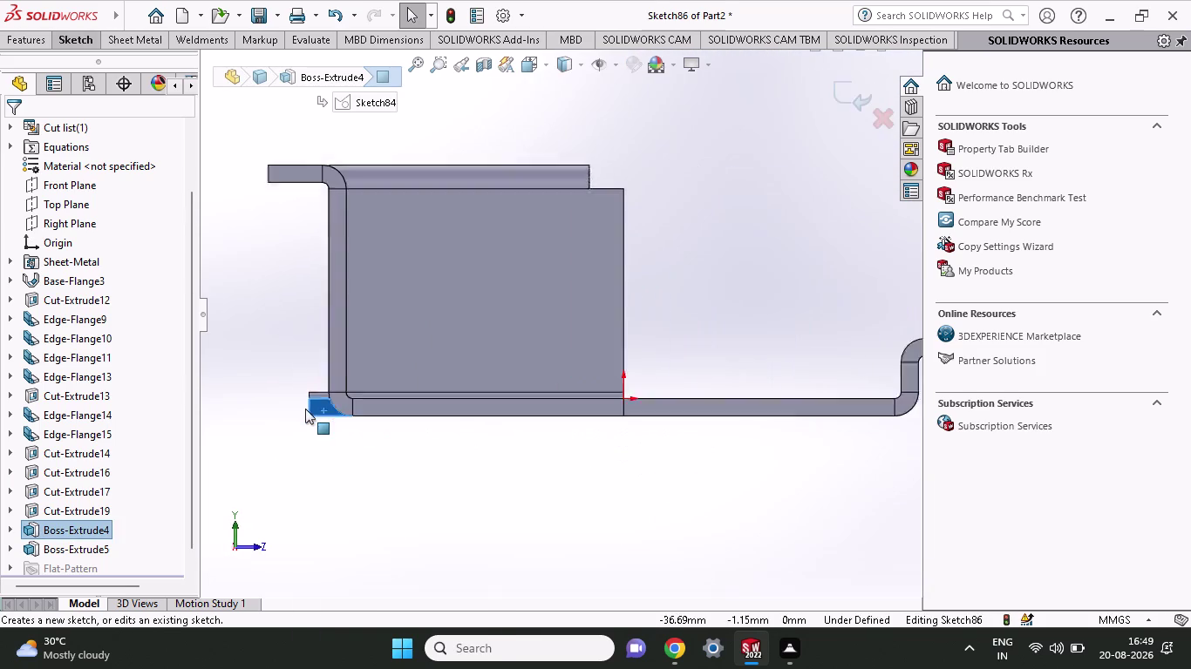
scroll(down, 3)
scroll(down, 3)
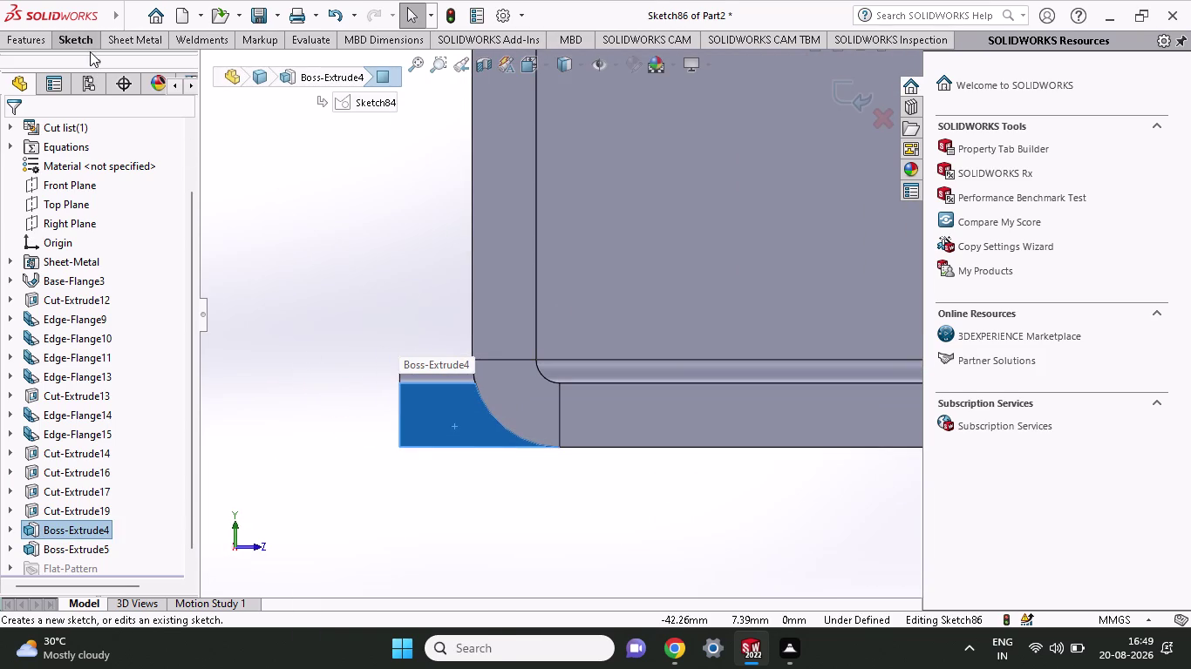
Draw a three-point arc matching the bend at the block's lower corner.
click(59, 45)
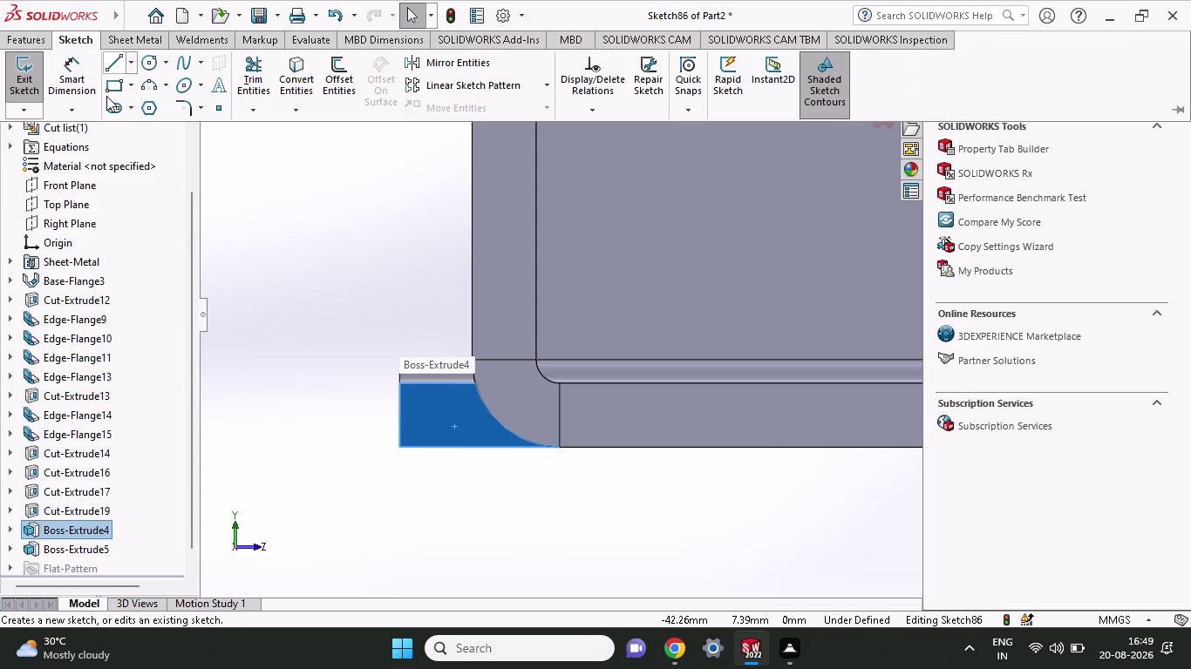
click(107, 87)
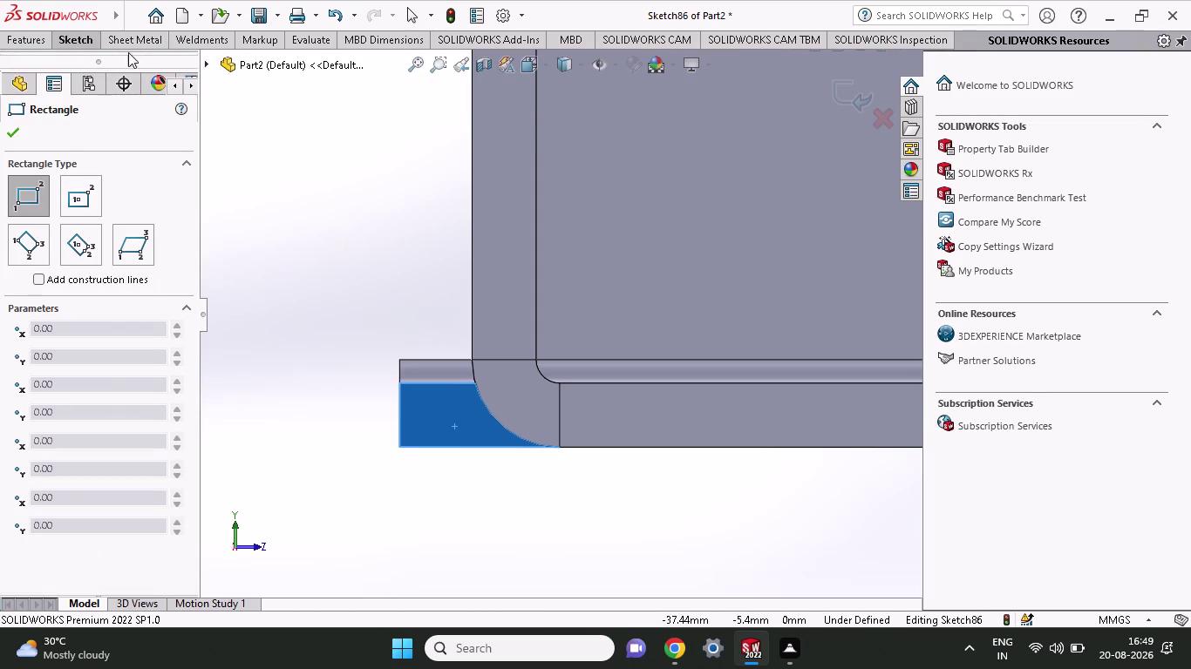
click(79, 34)
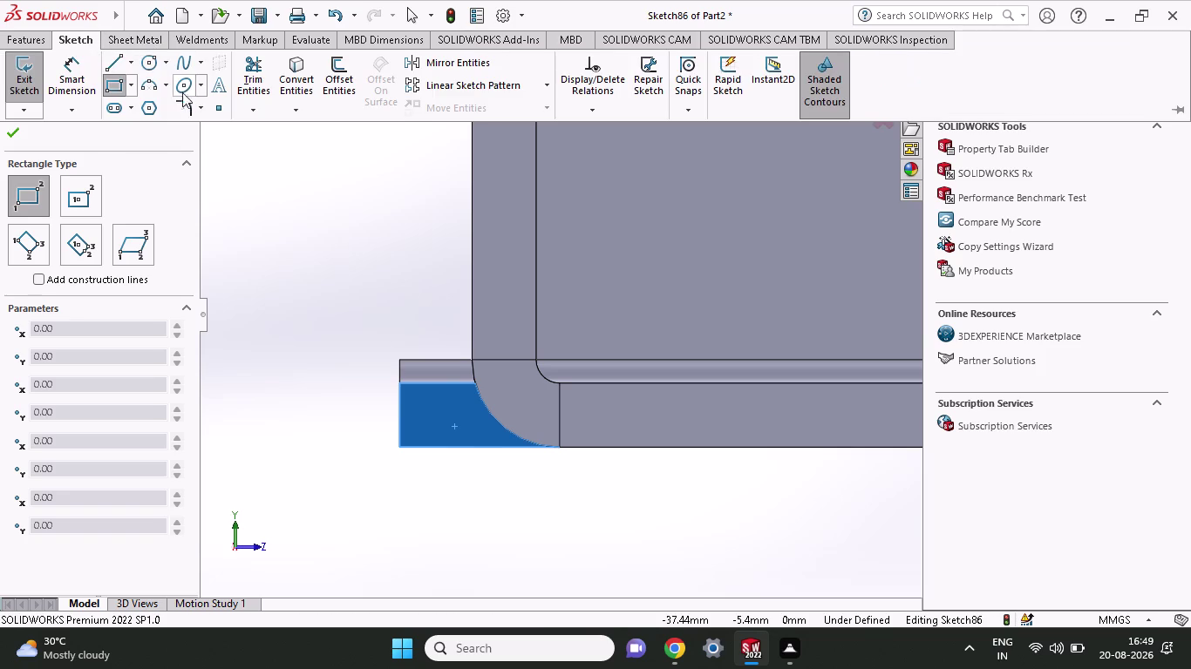
click(155, 85)
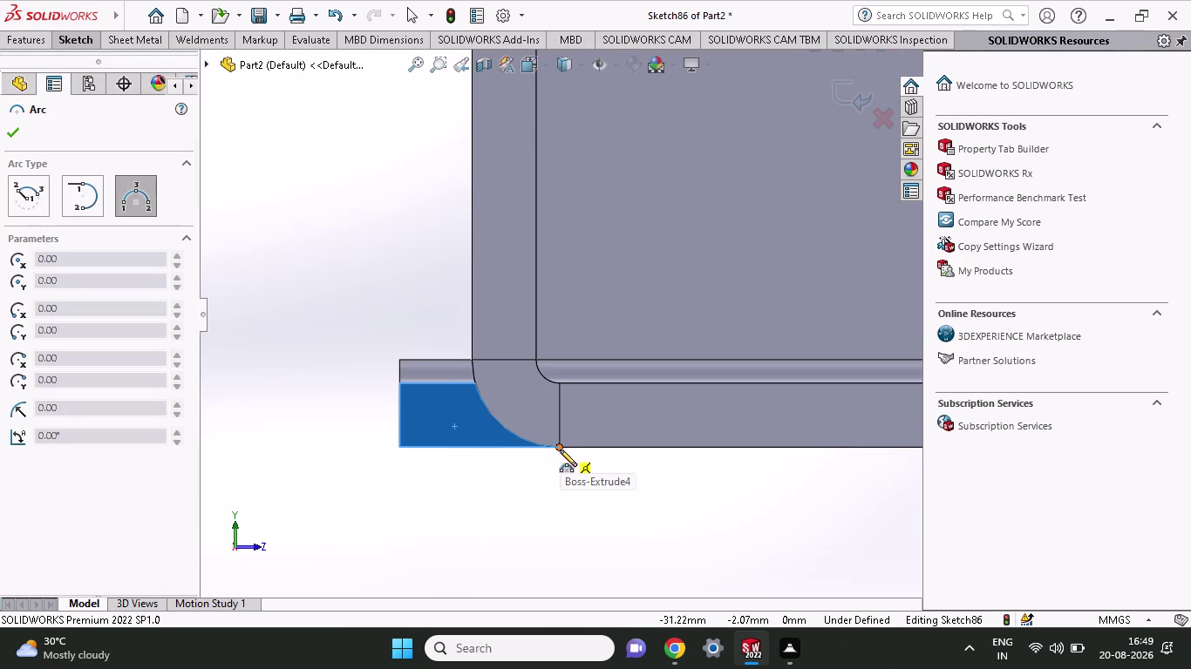
click(559, 450)
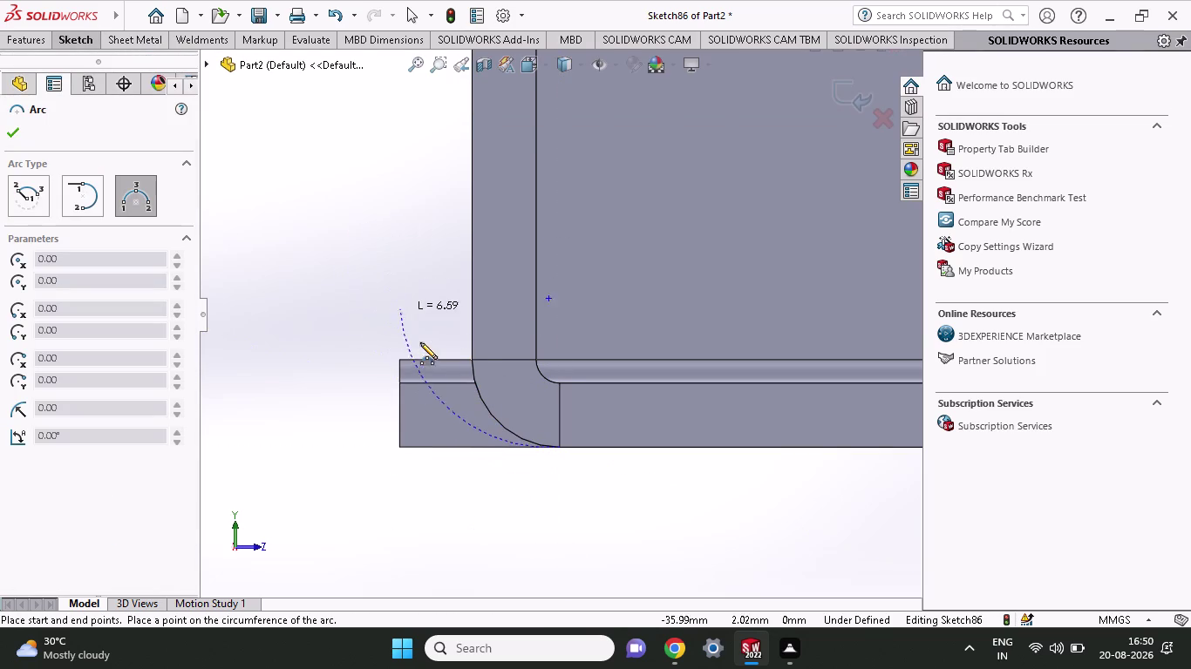
click(467, 360)
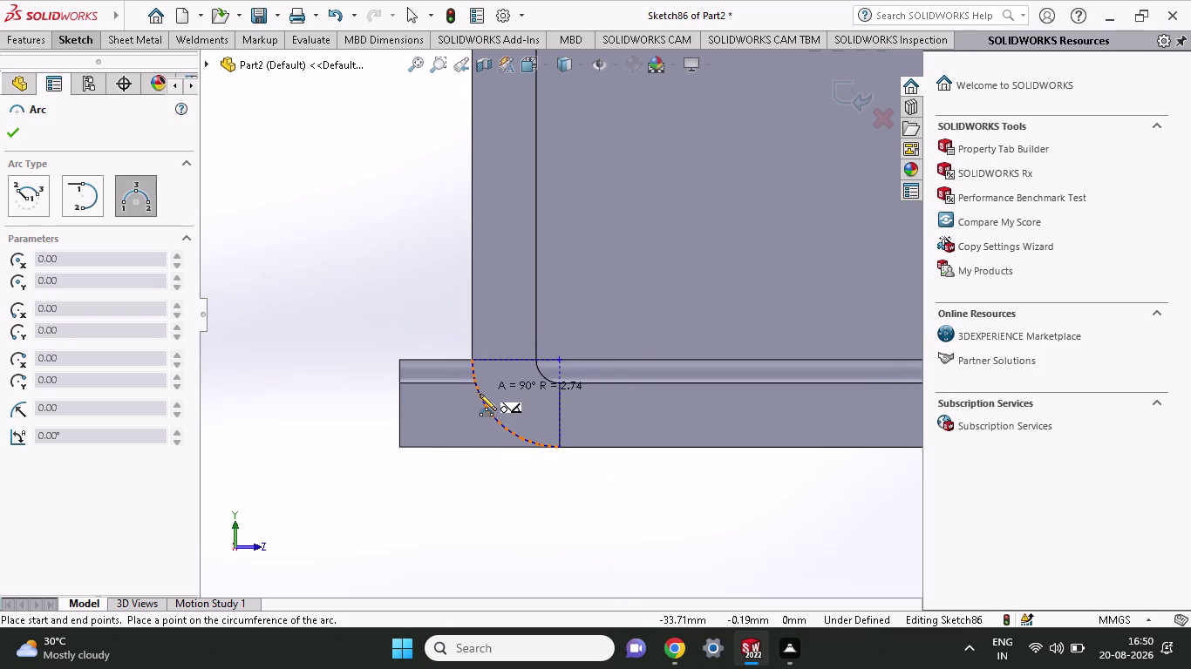
click(480, 394)
click(77, 48)
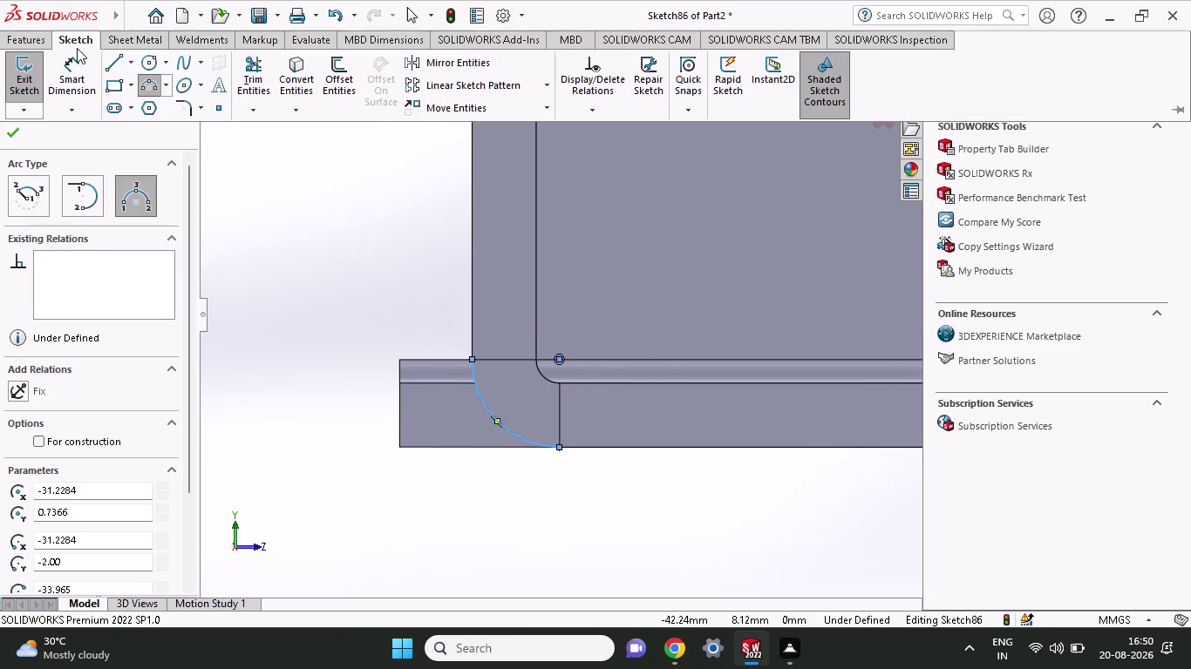
Close the profile with lines along the block's top, left and bottom edges.
click(112, 62)
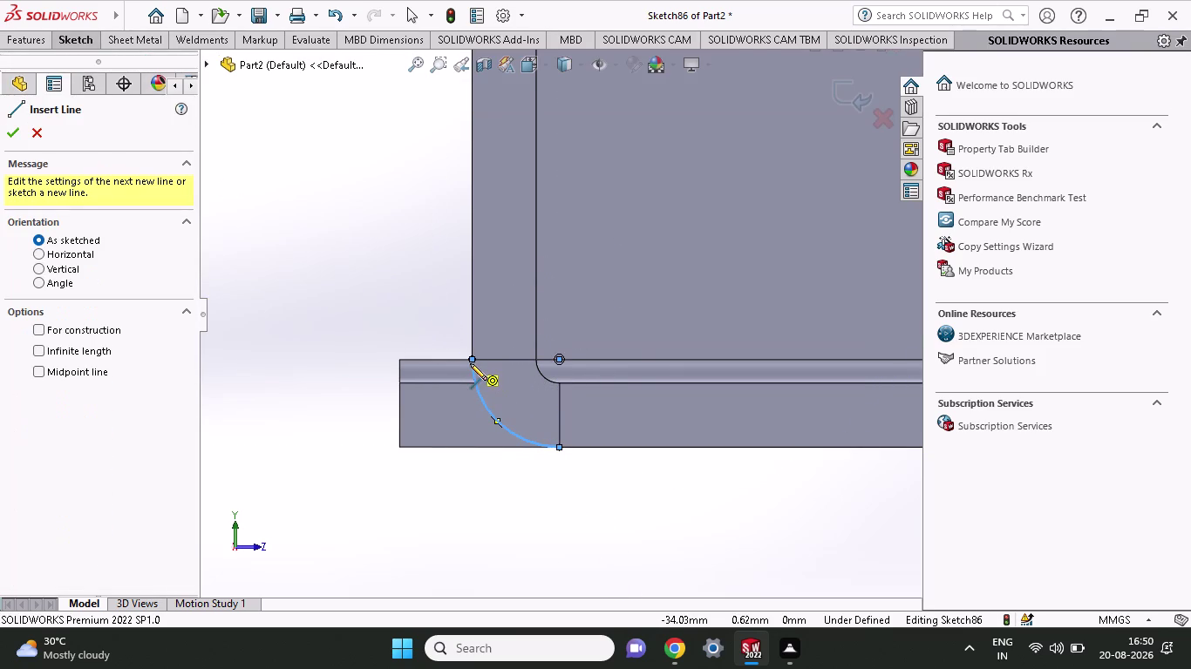
click(470, 359)
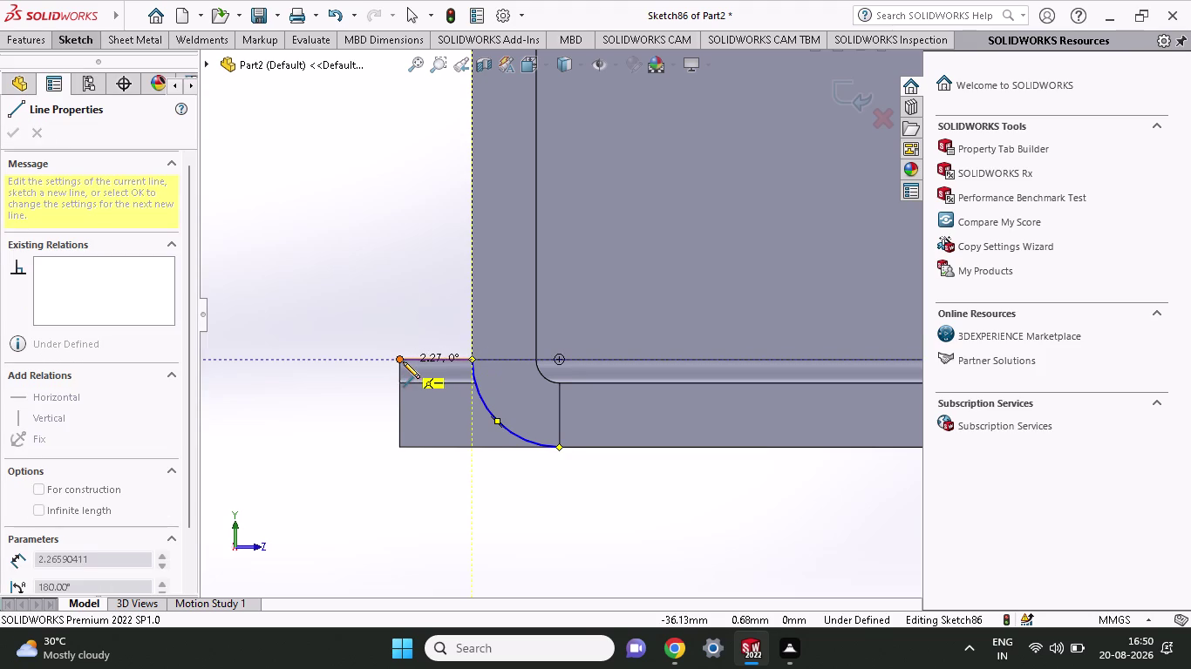
click(398, 361)
click(398, 446)
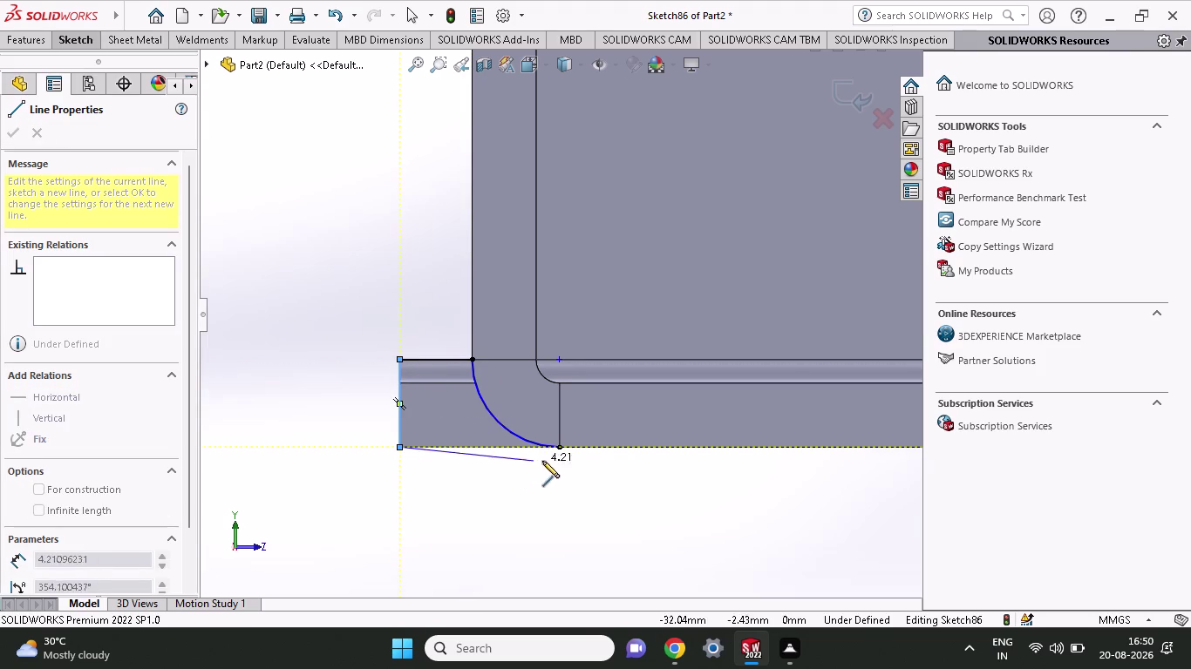
click(559, 446)
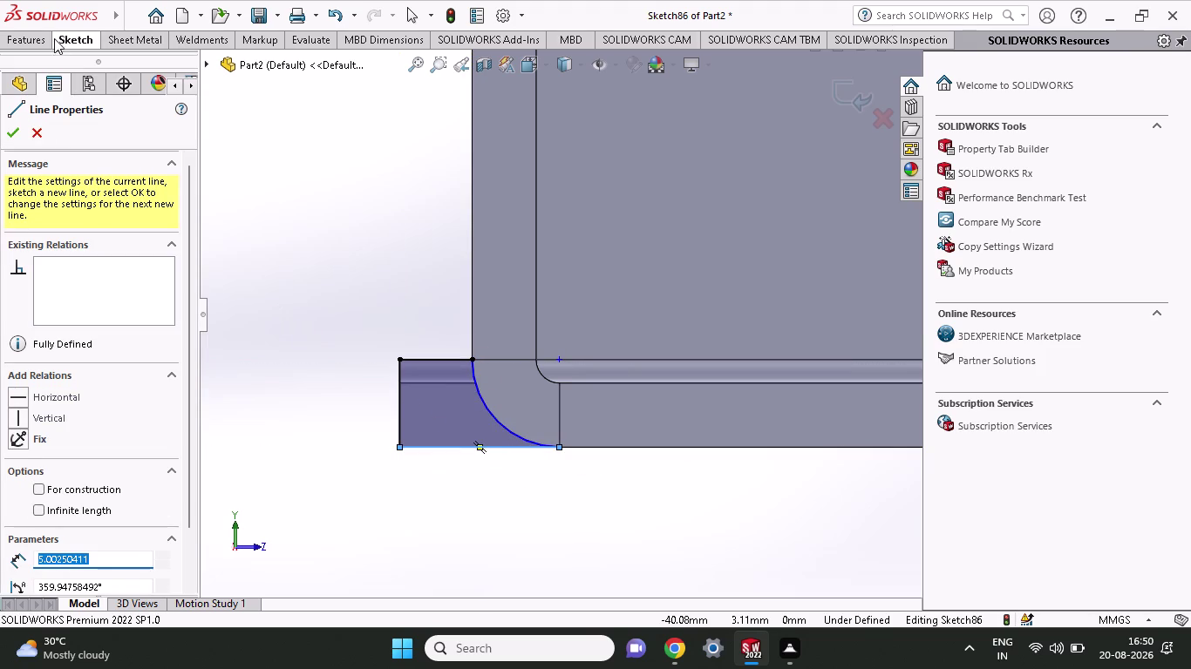
Start an Extruded Cut from the corner profile.
click(28, 39)
click(255, 87)
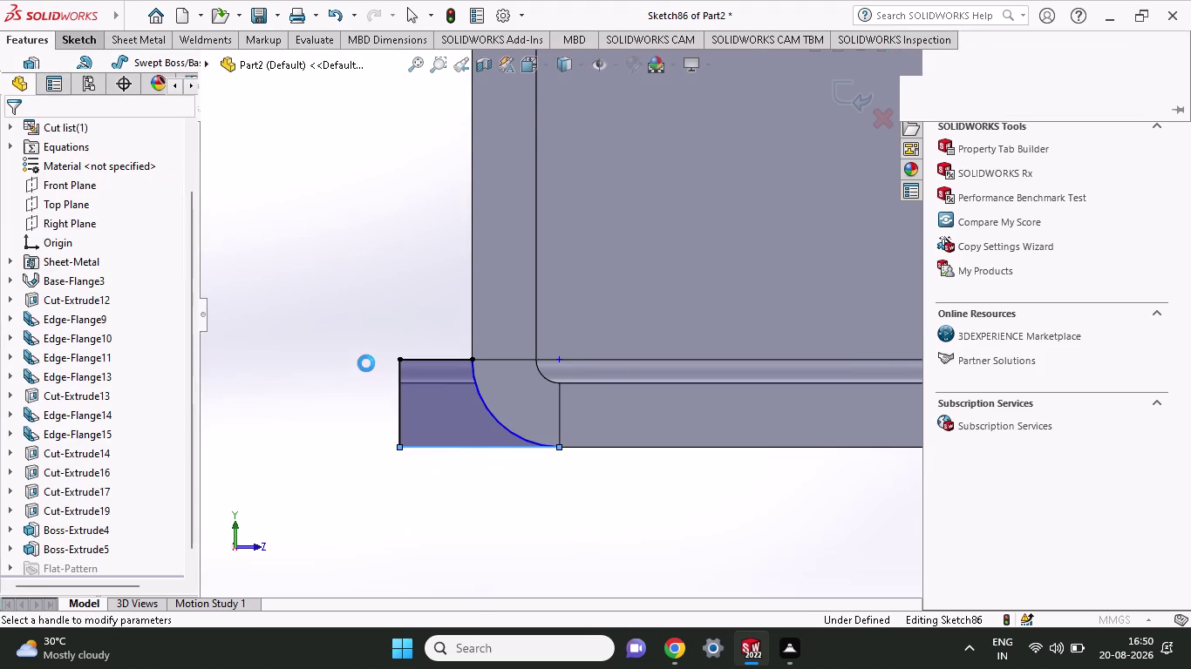
middle_drag(366, 363, 387, 398)
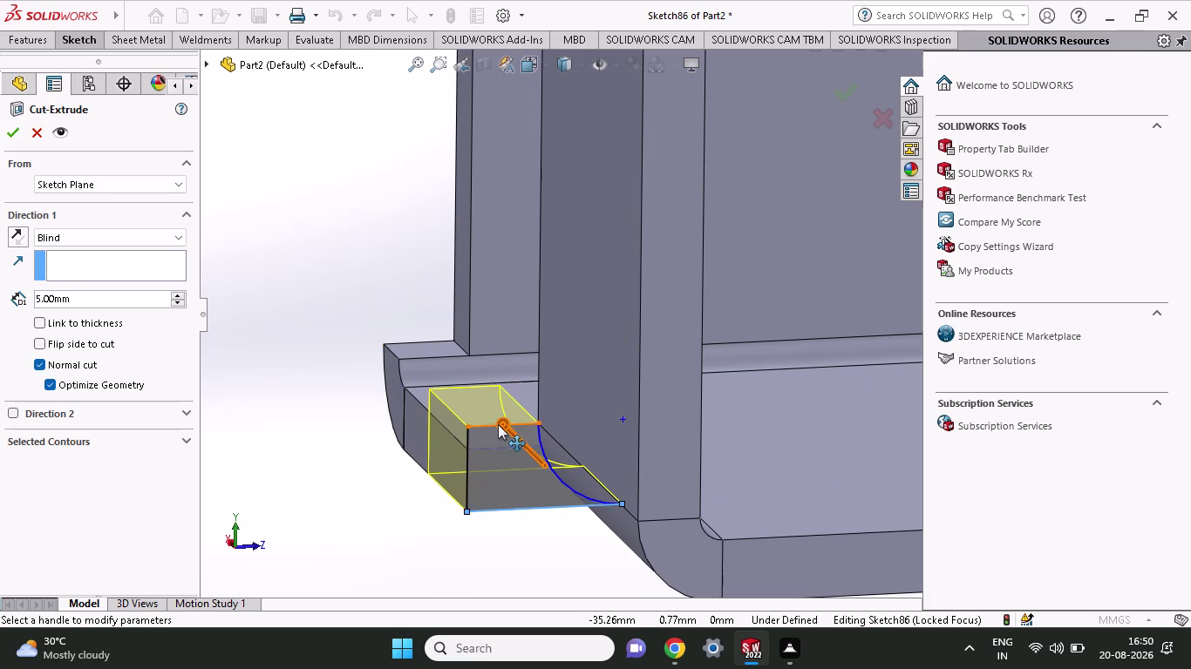
drag(498, 425, 399, 330)
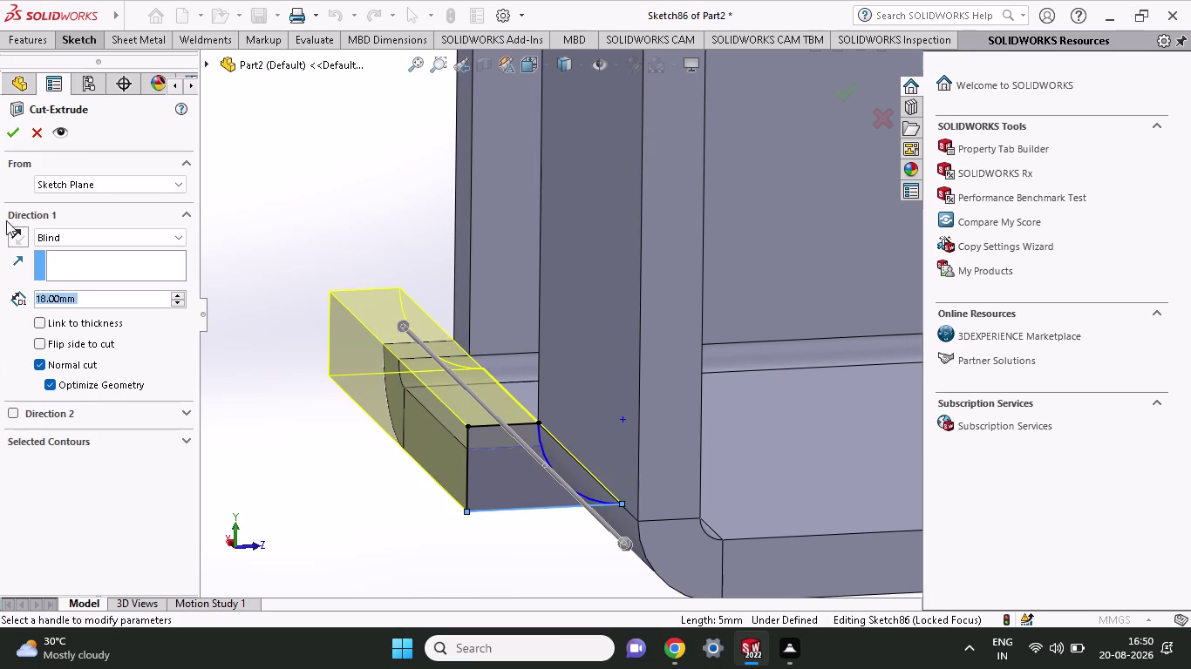
click(12, 132)
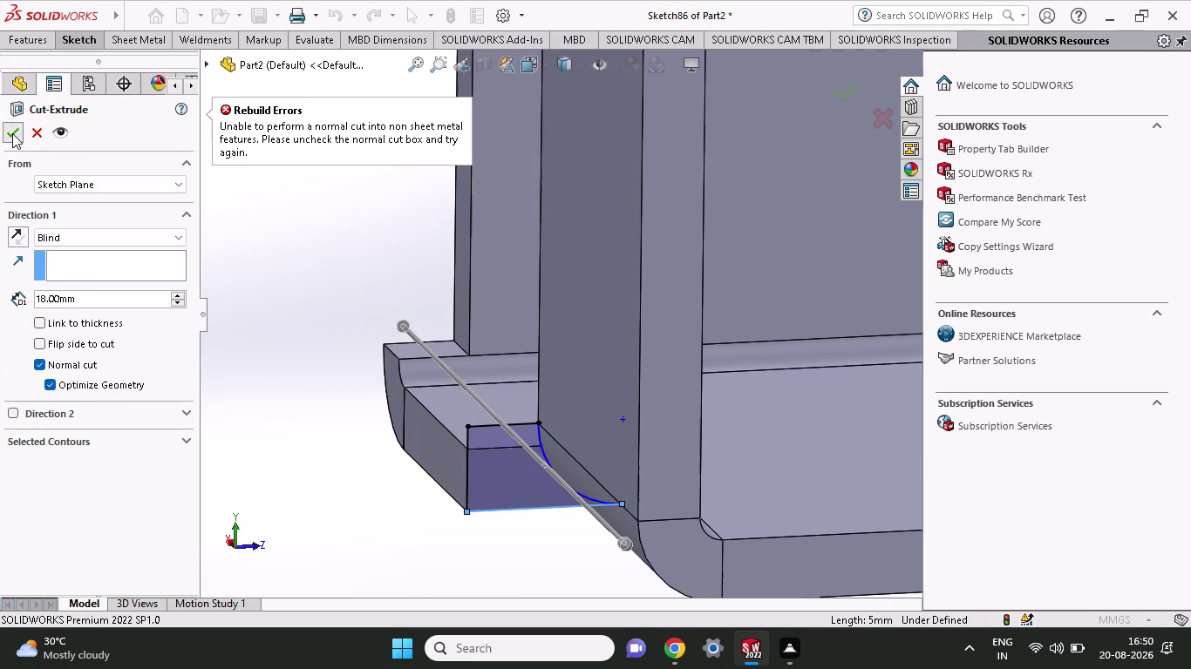
click(503, 476)
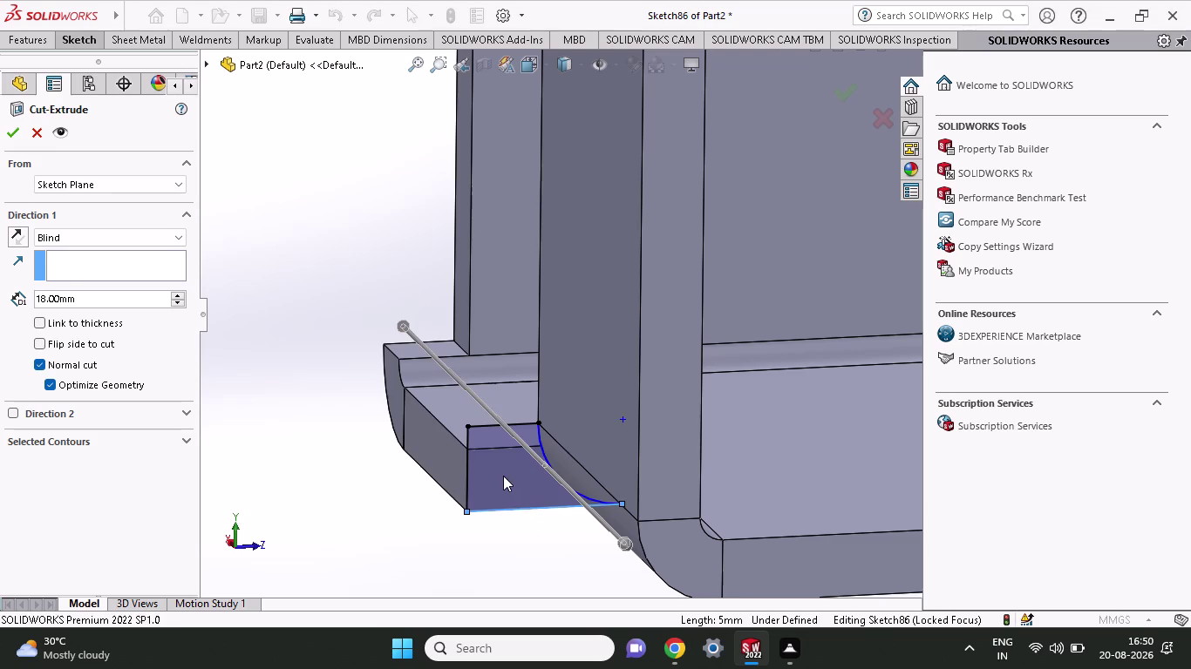
click(504, 473)
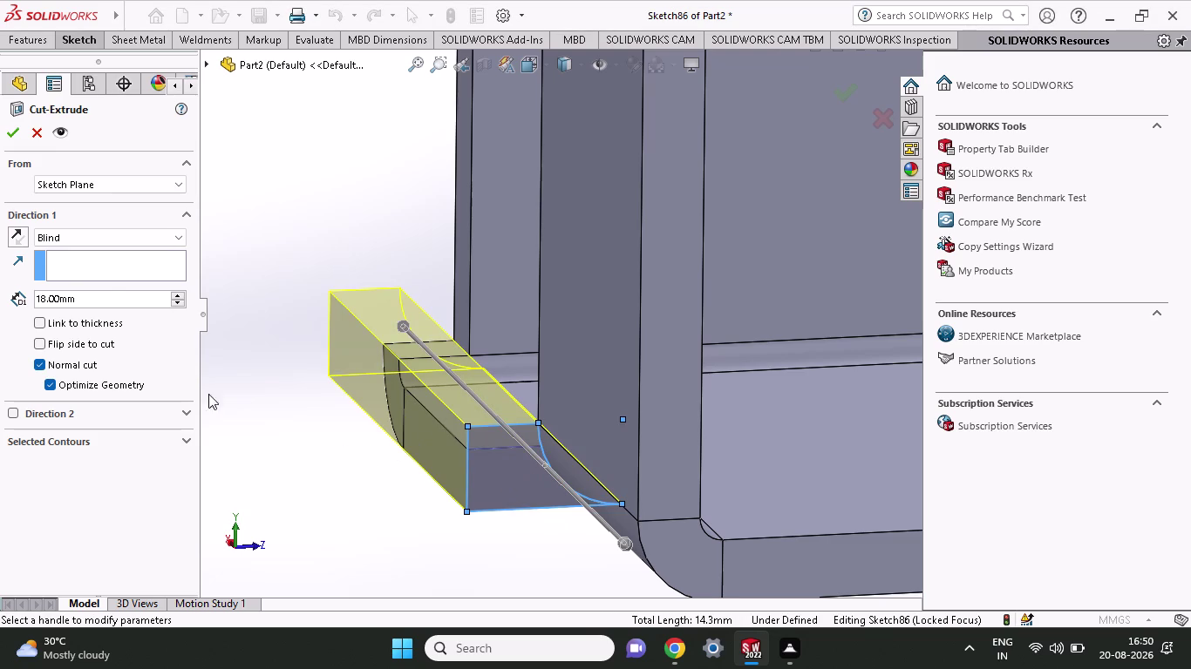
click(16, 141)
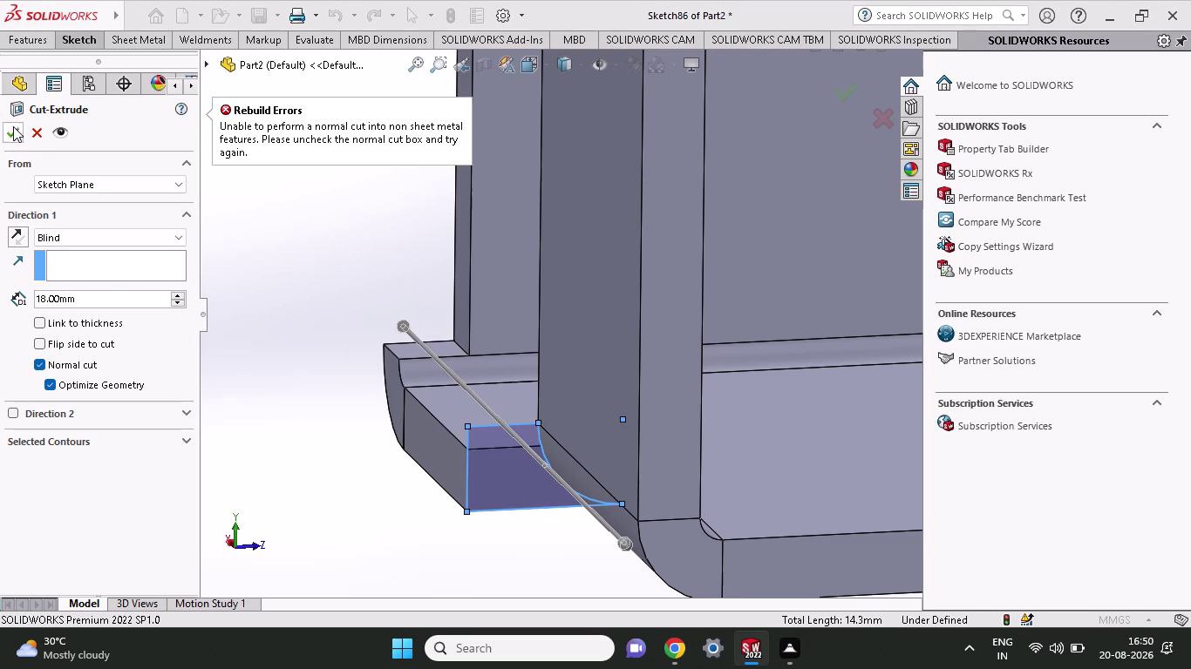
click(32, 128)
right_click(500, 583)
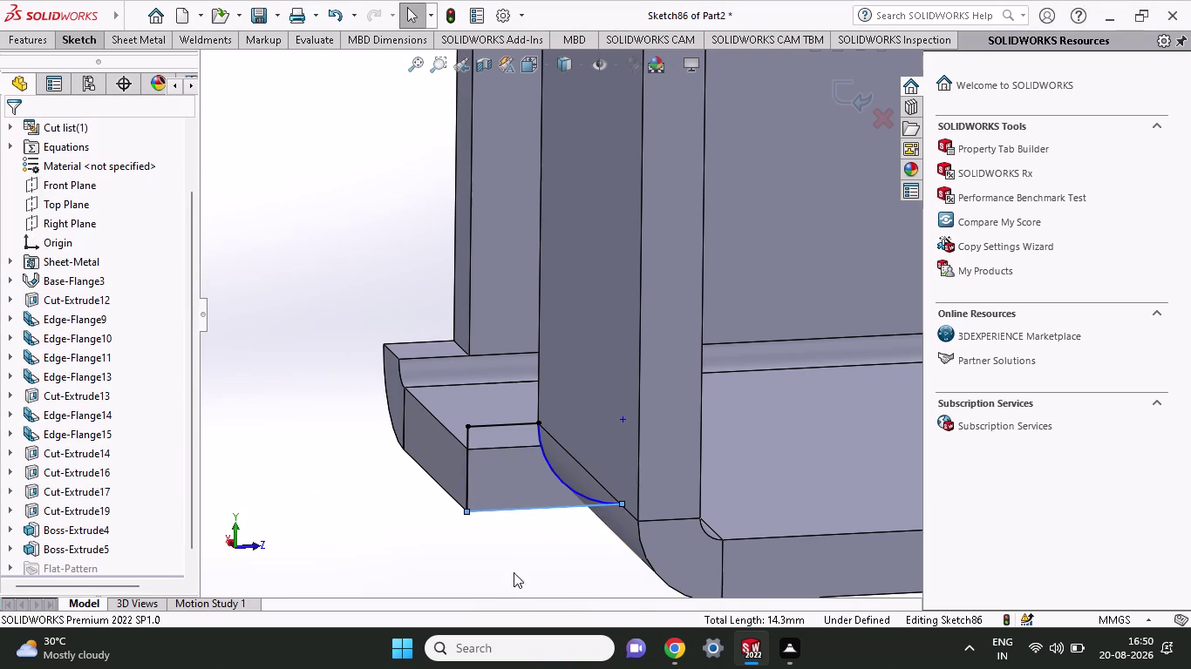
click(474, 580)
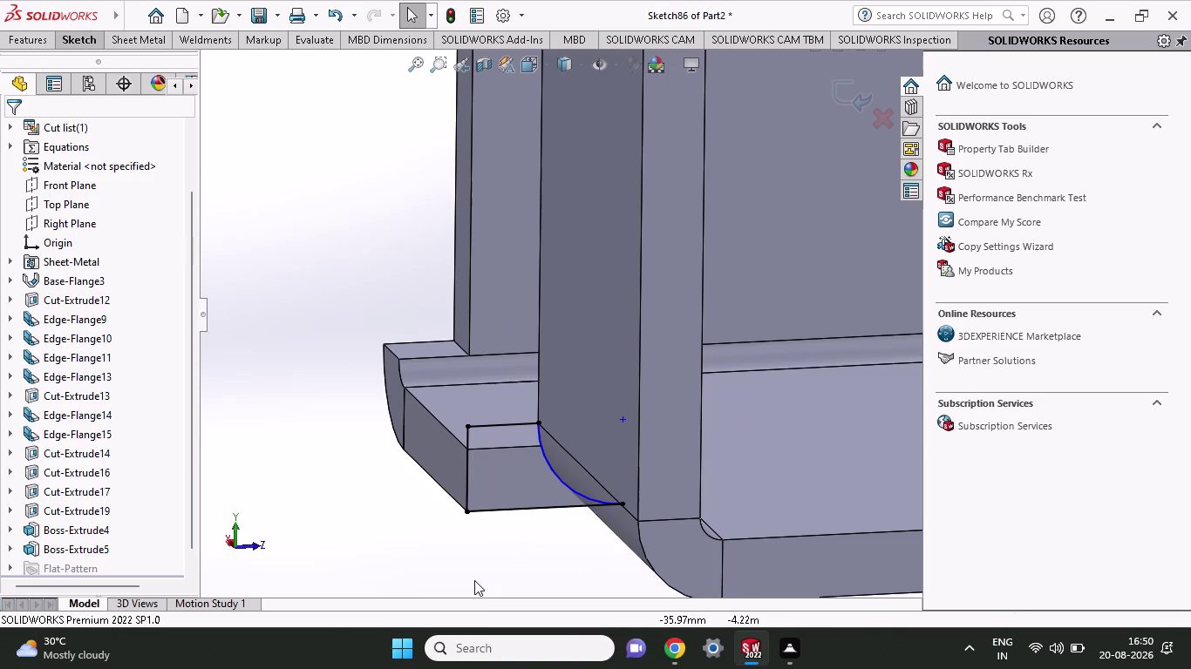
Undo the unfinished corner sketch with repeated Ctrl+Z.
key(ctrl+z)
key(ctrl+z)
key(ctrl+z)
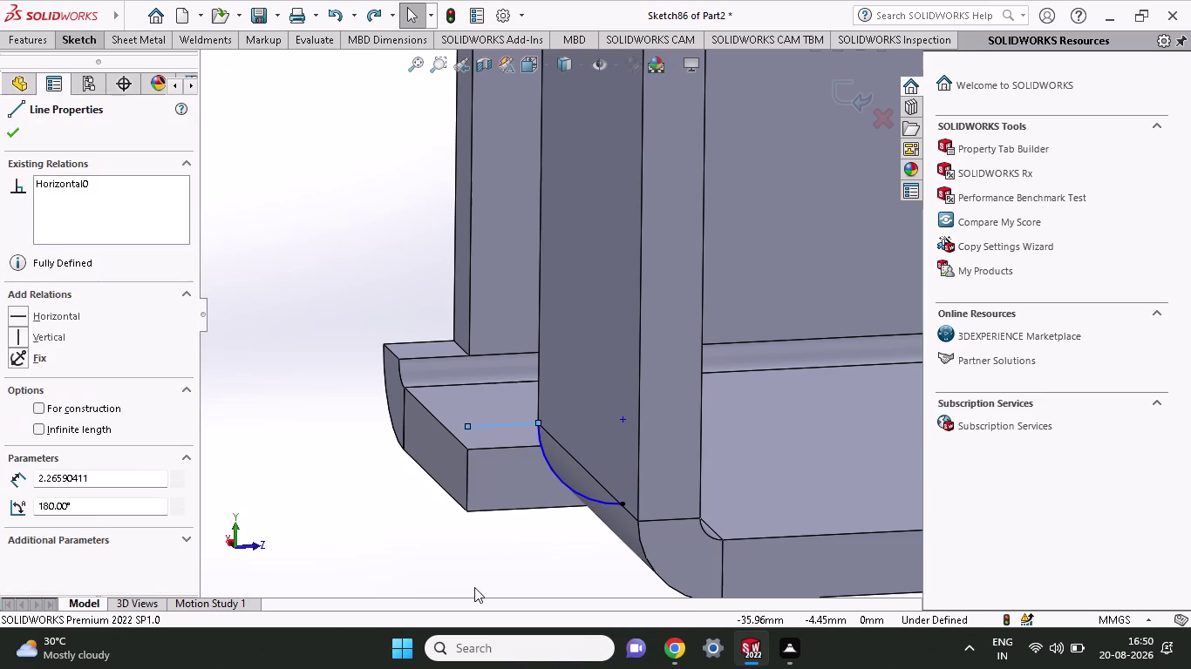
key(ctrl+z)
key(ctrl+z)
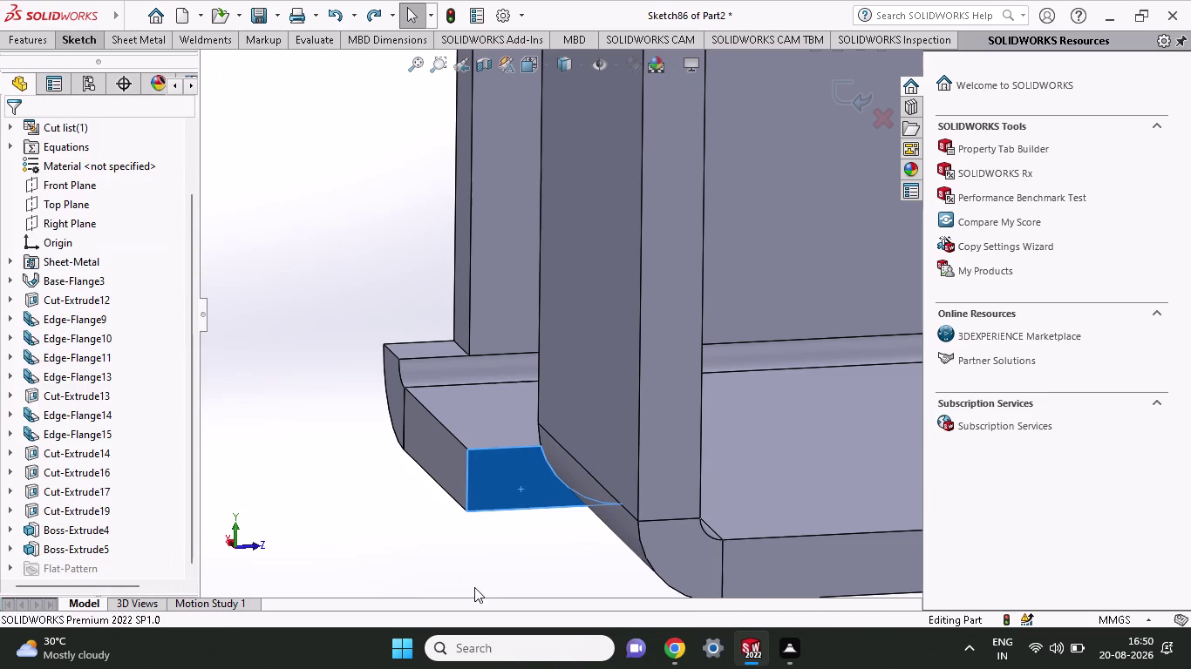
key(ctrl+z)
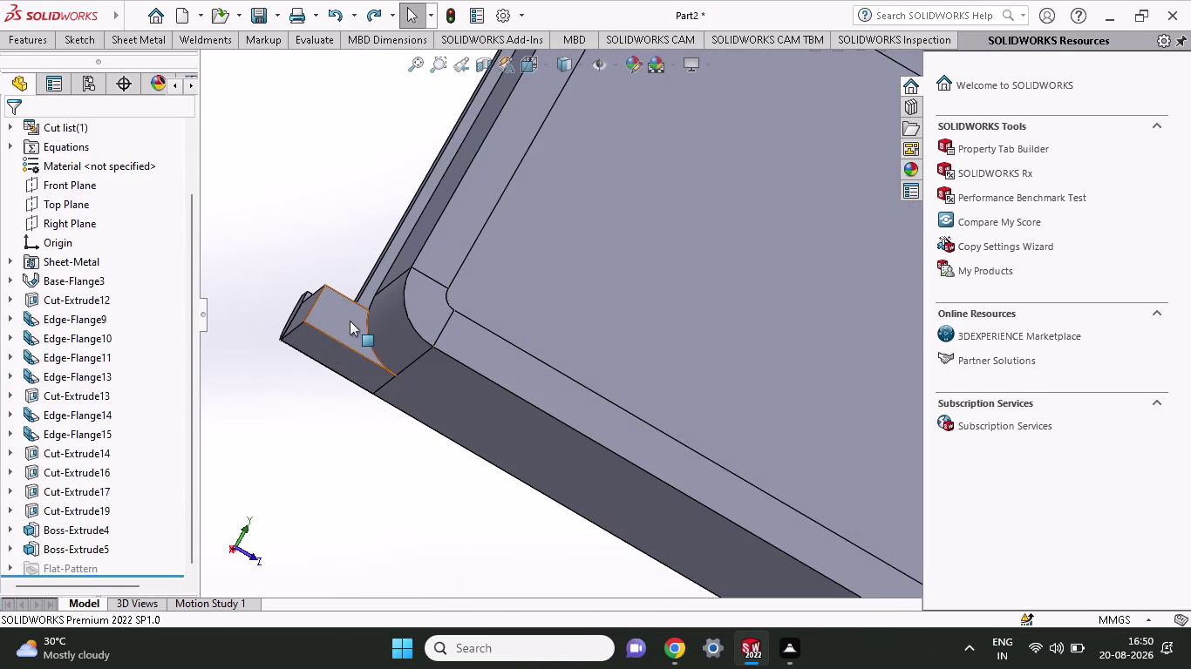
Start a new sketch on the filler block's side face.
click(350, 320)
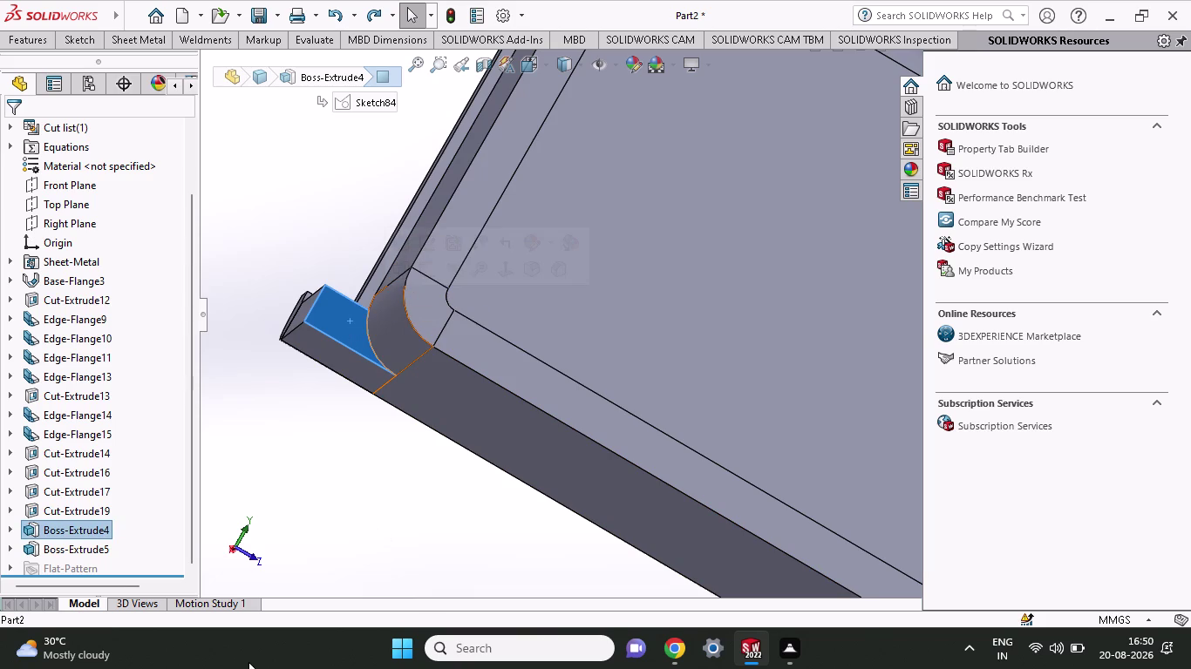
right_click(346, 325)
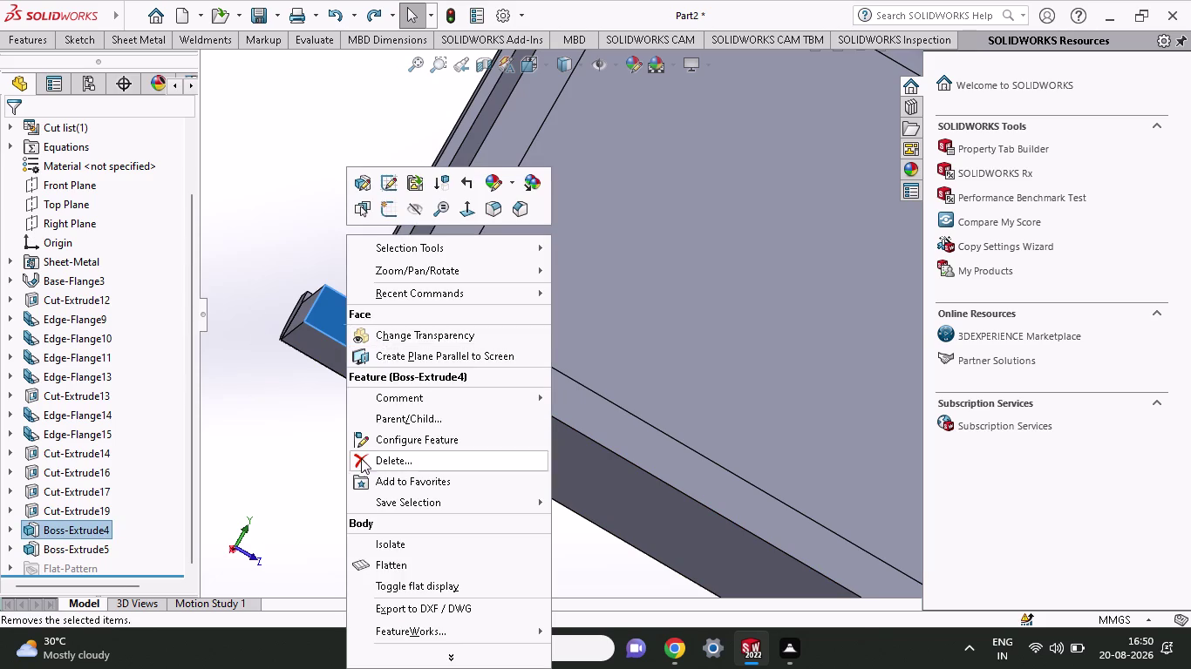
click(290, 485)
click(341, 312)
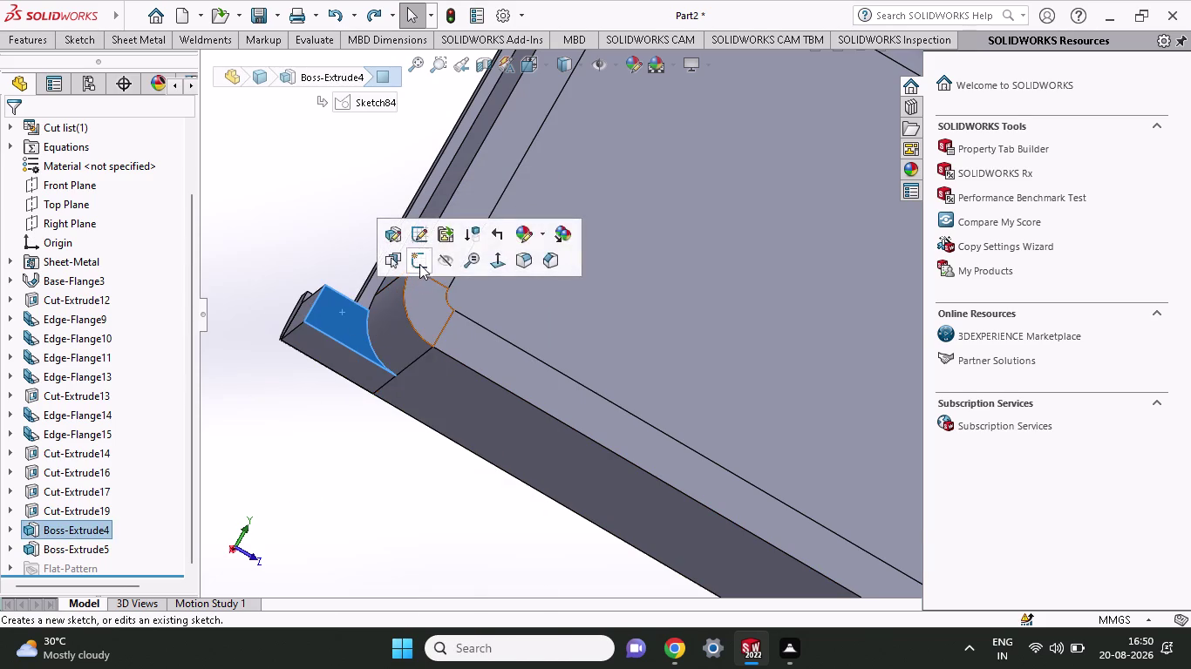
click(420, 261)
scroll(down, 3)
scroll(down, 3)
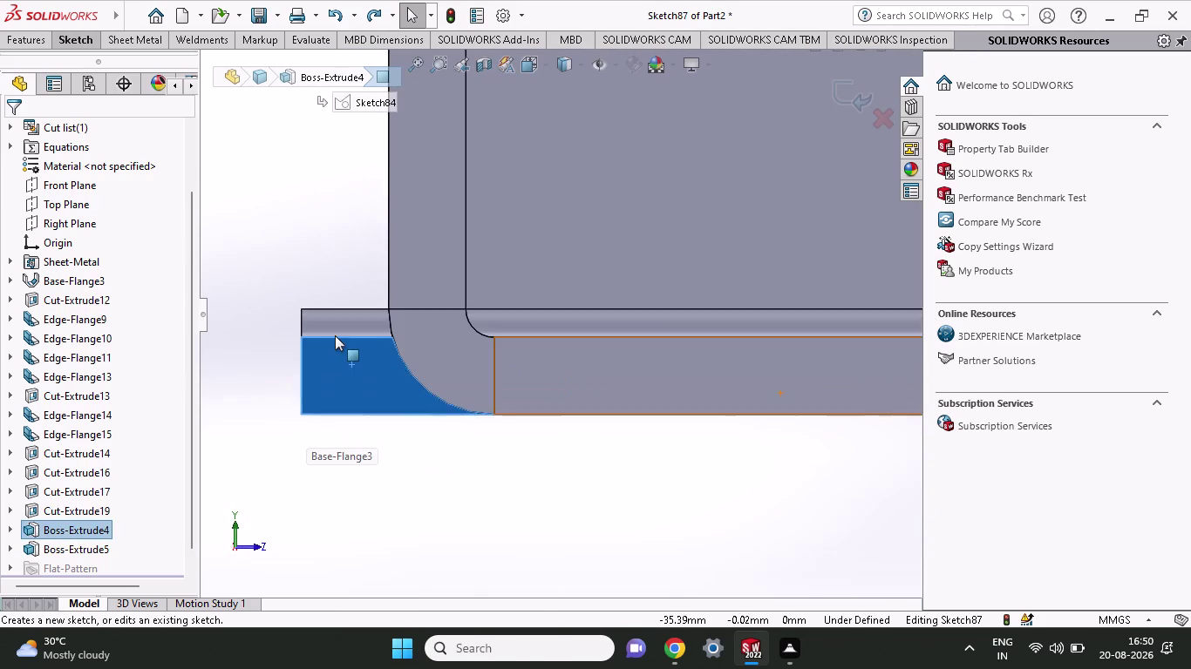
scroll(down, 3)
Draw a three-point arc following the curved lower corner.
click(70, 40)
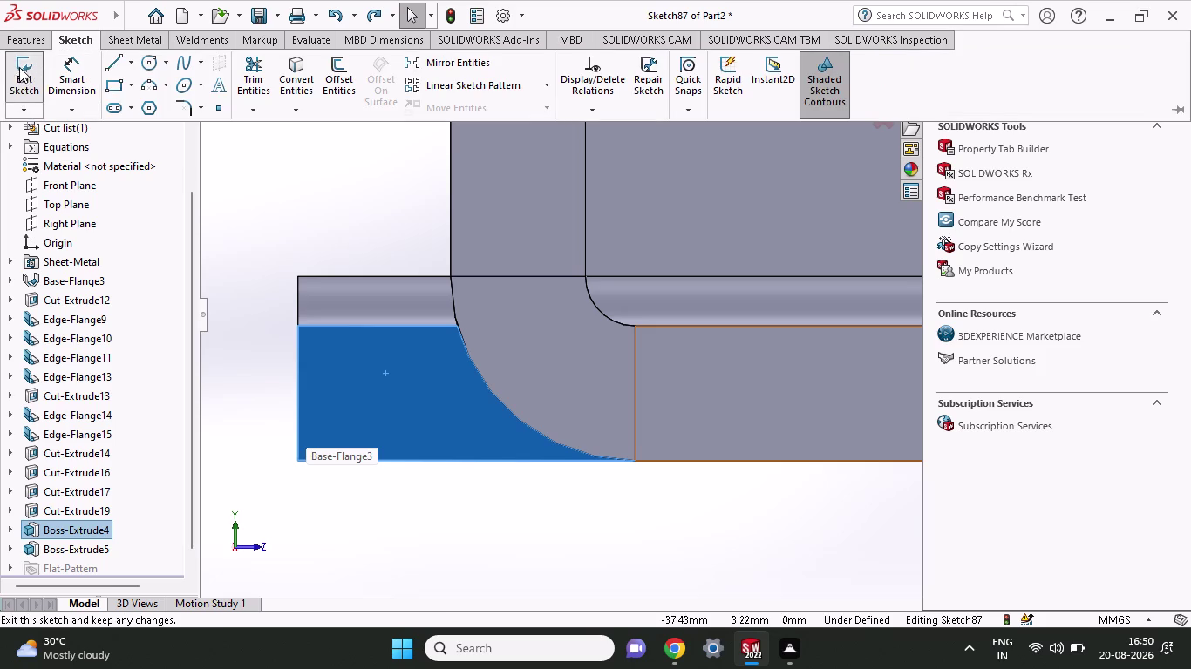
click(142, 85)
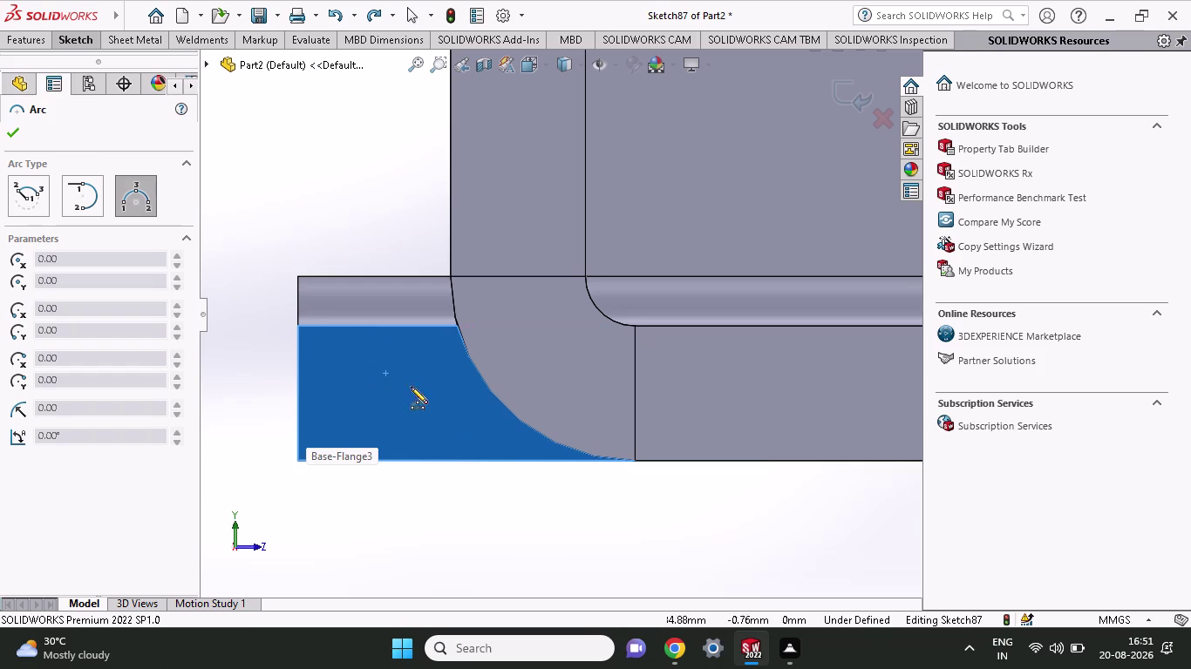
click(633, 462)
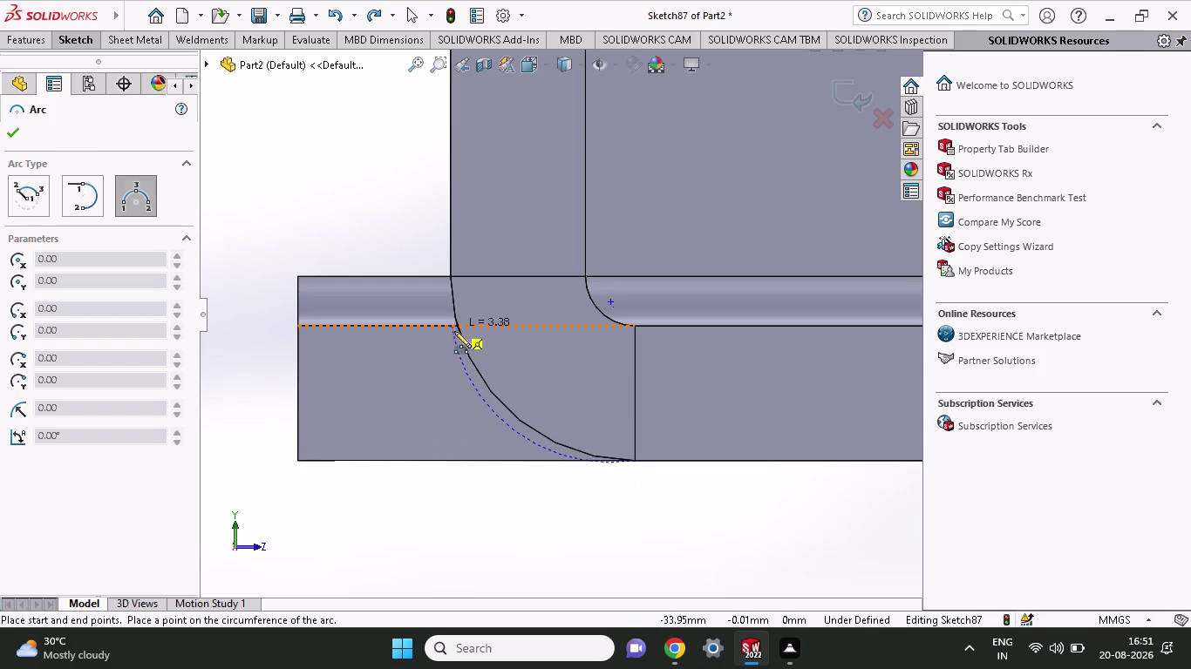
click(457, 326)
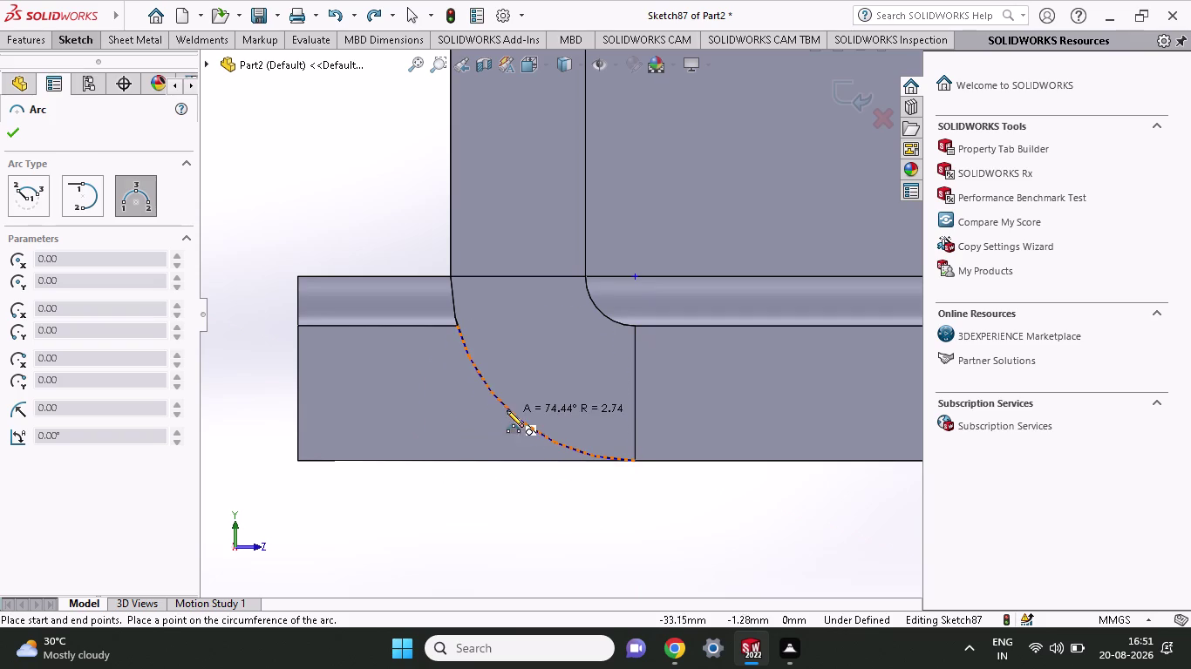
click(507, 411)
click(61, 48)
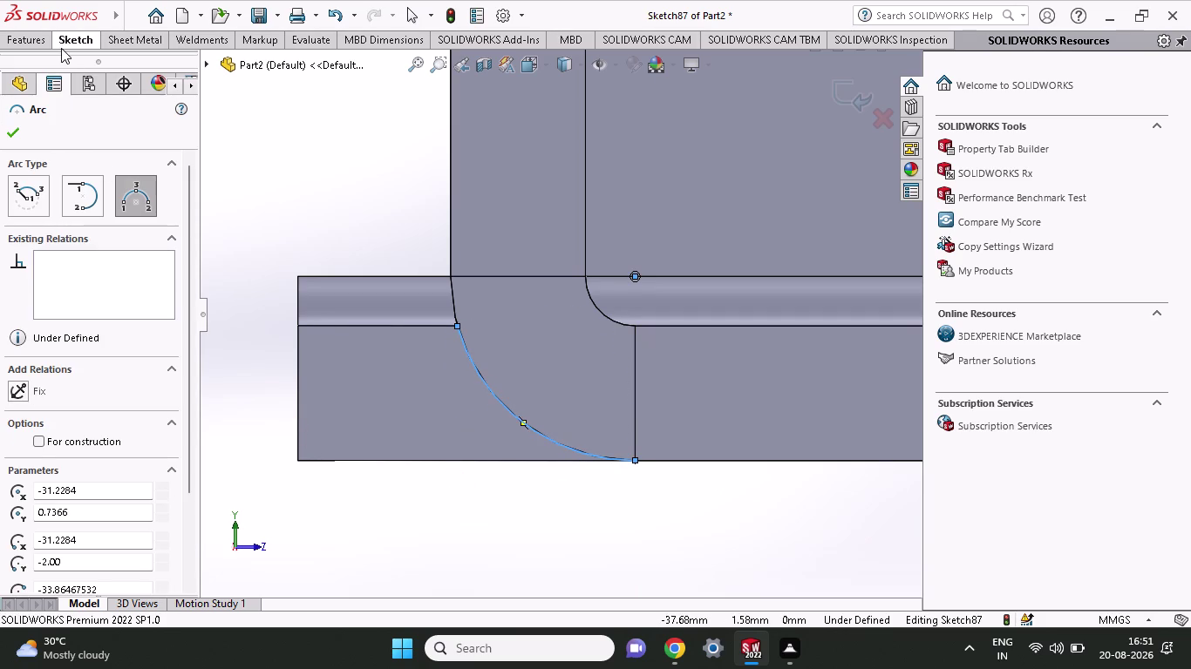
Close the profile with lines to the left and bottom edges, then start an Extruded Cut.
click(108, 62)
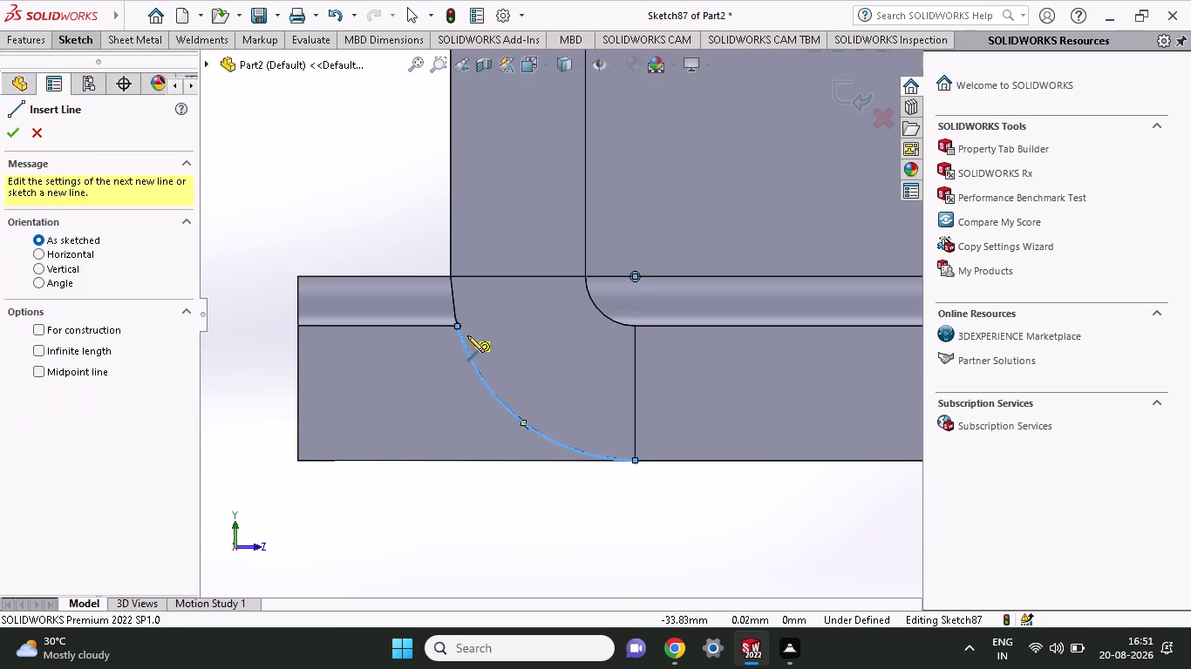
click(455, 326)
click(293, 324)
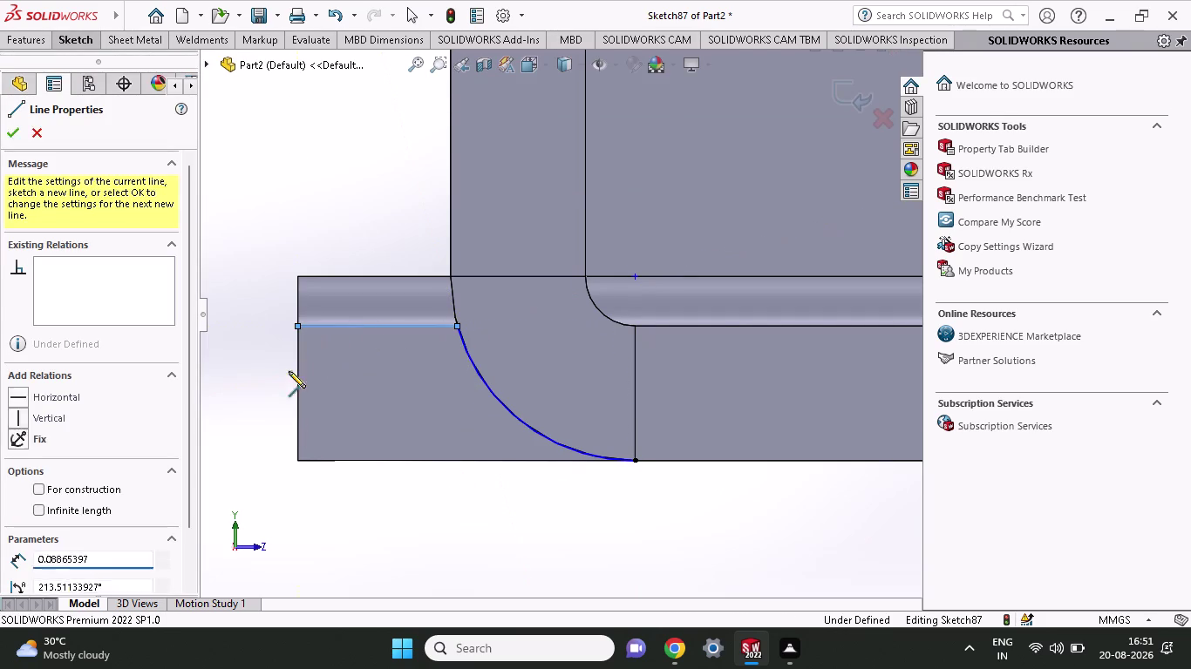
click(299, 460)
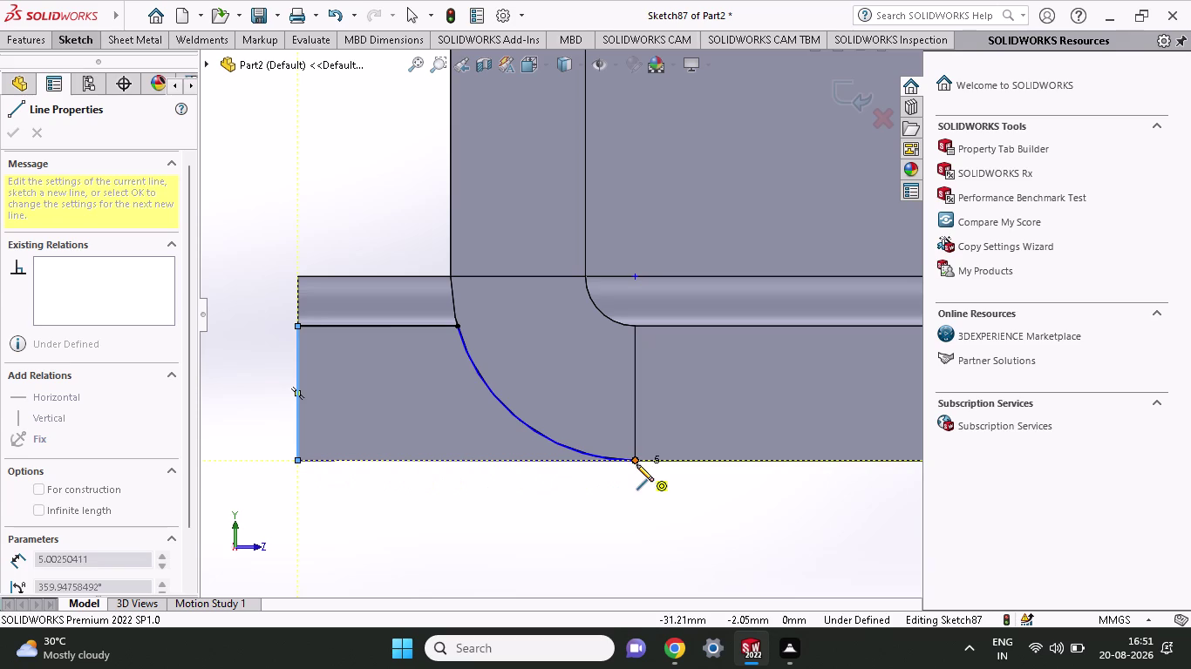
click(636, 461)
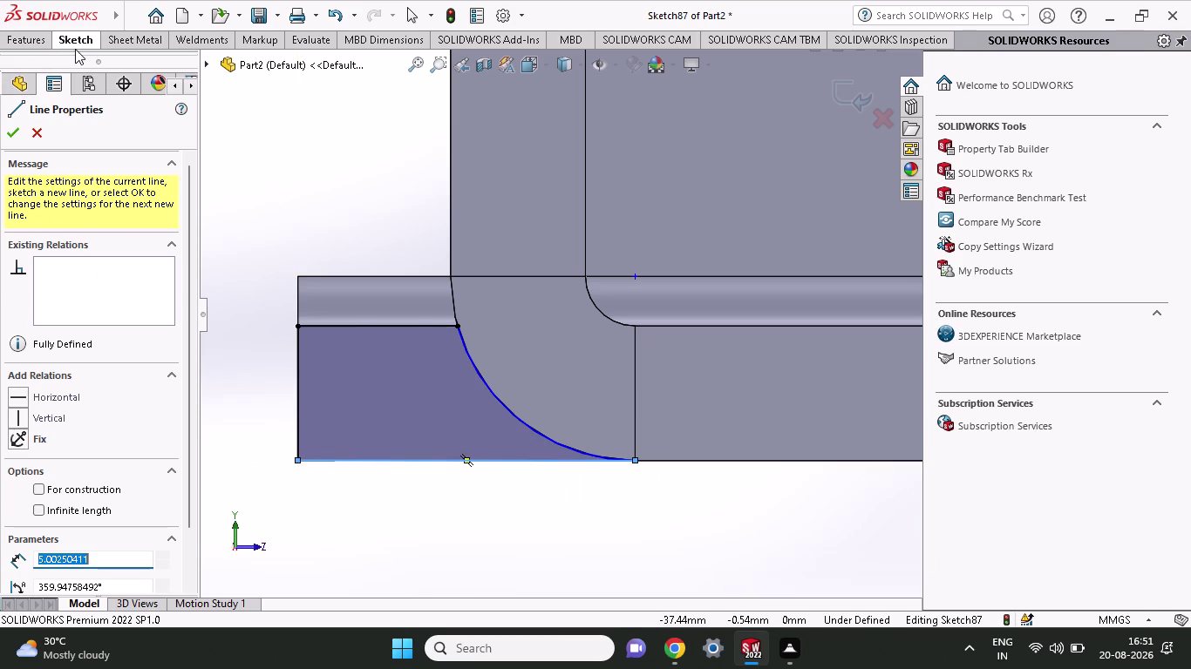
click(38, 39)
click(258, 67)
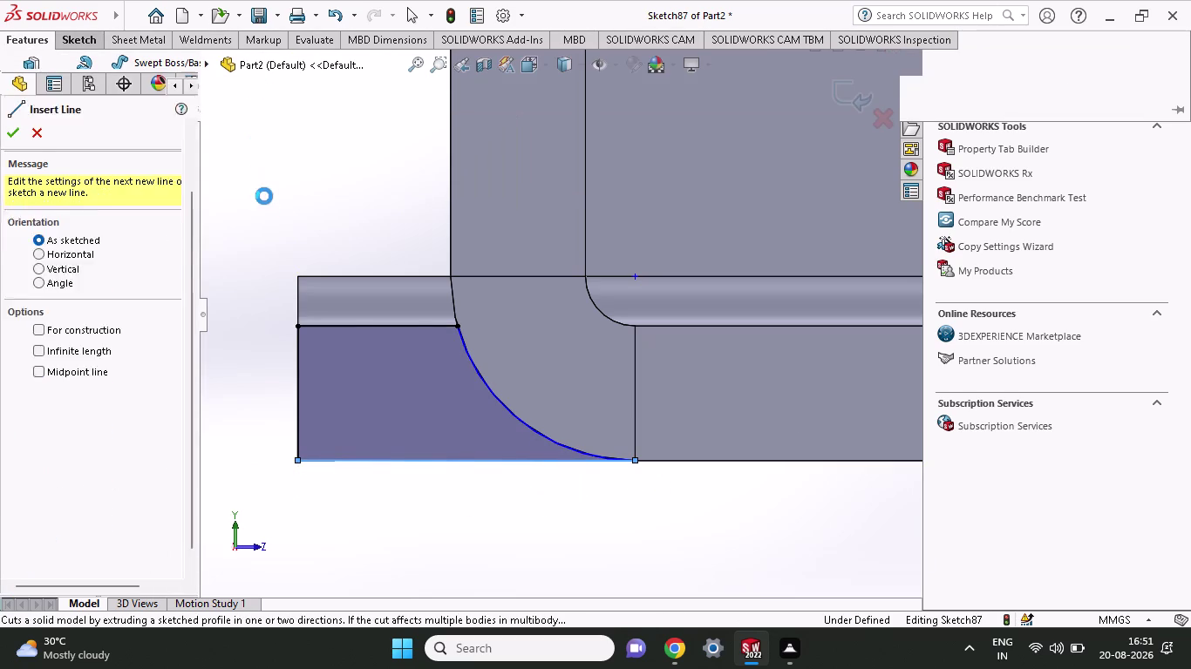
Drag the cut depth out to 16 mm and apply it.
middle_drag(270, 207, 317, 294)
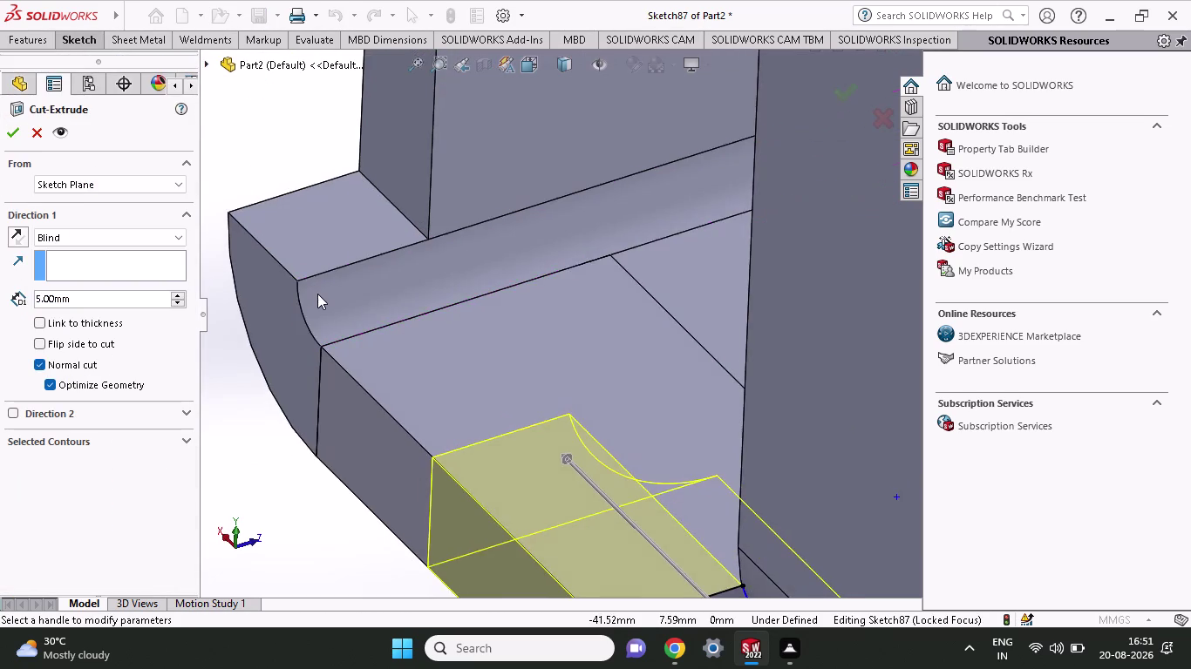
scroll(up, 3)
drag(564, 394, 367, 204)
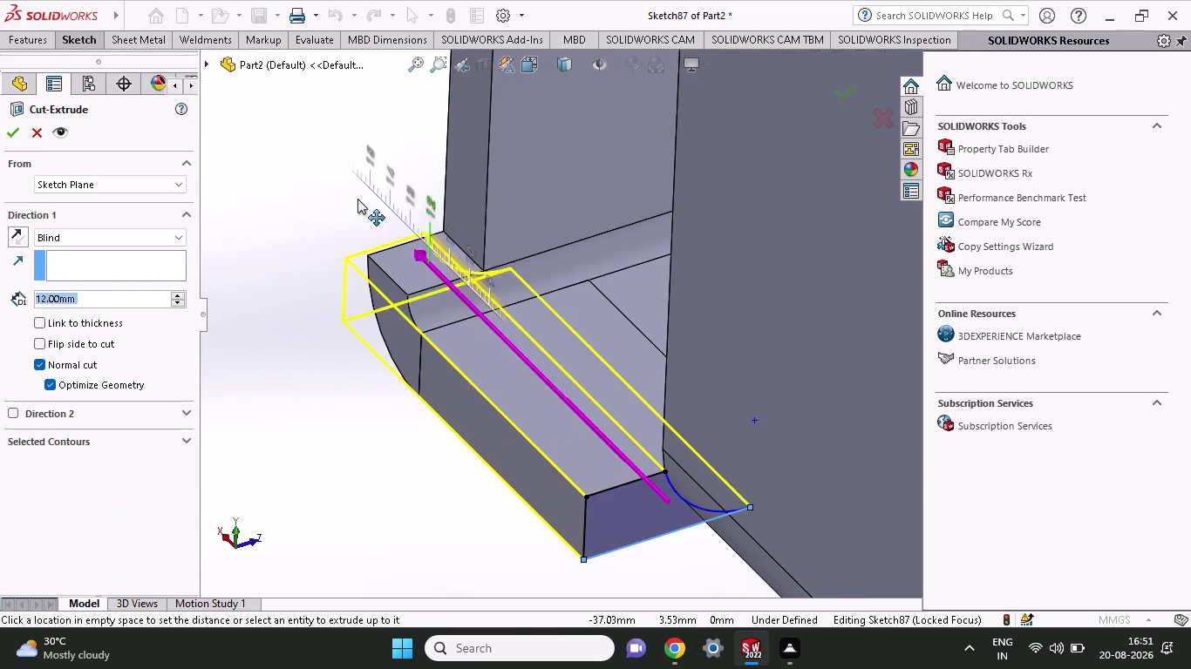
drag(367, 204, 330, 179)
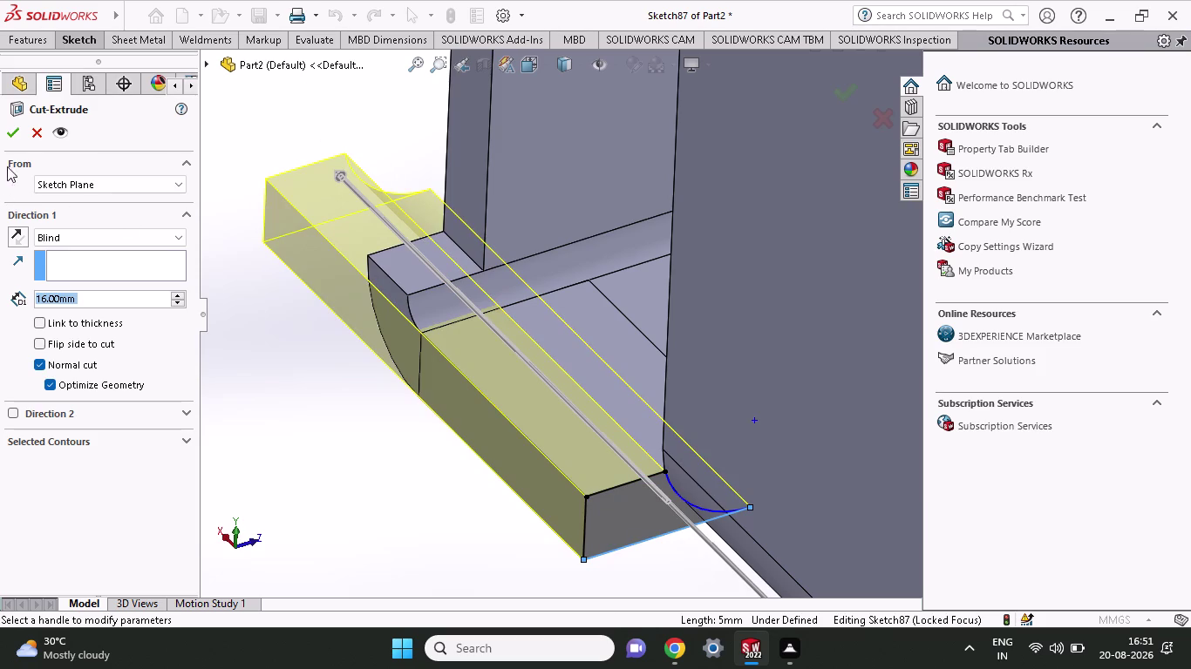
click(8, 125)
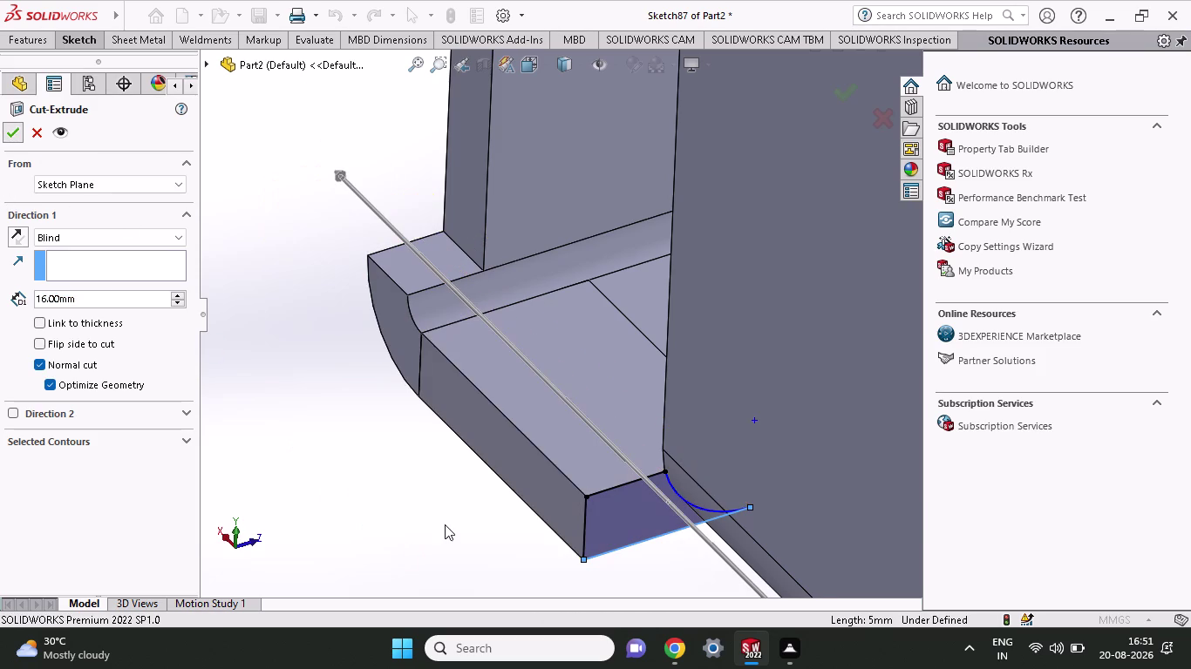
Orbit and zoom to inspect the notch at the corner.
scroll(up, 3)
scroll(up, 3)
middle_drag(616, 521, 545, 457)
middle_drag(663, 512, 671, 456)
scroll(up, 3)
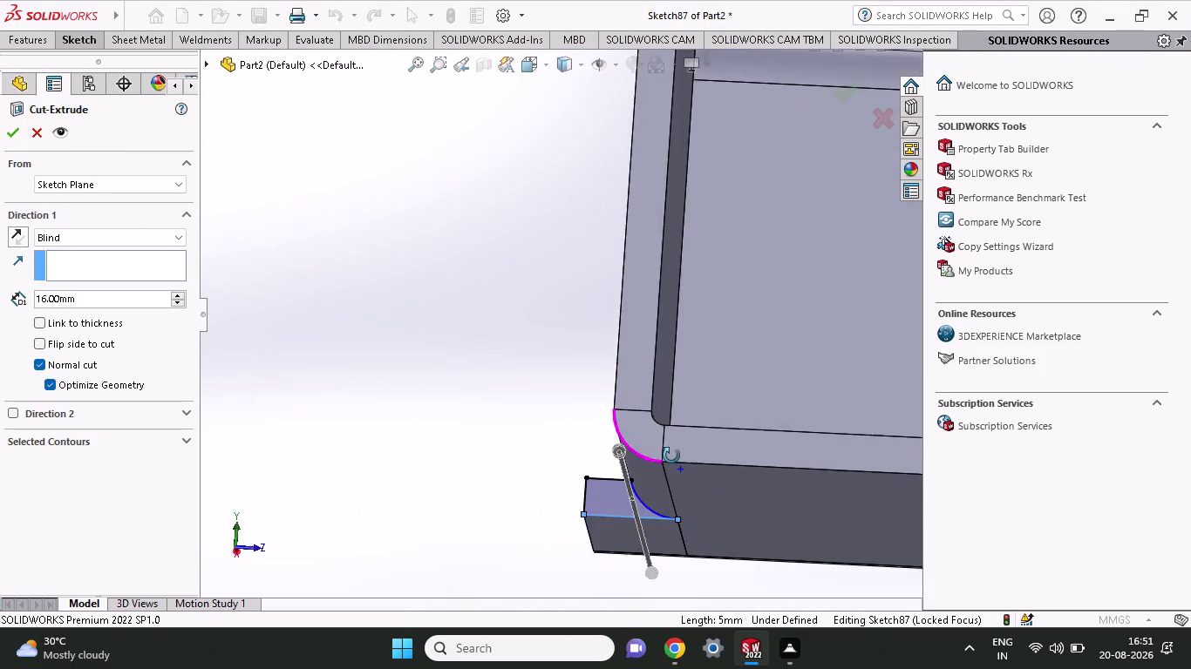
middle_drag(671, 456, 712, 508)
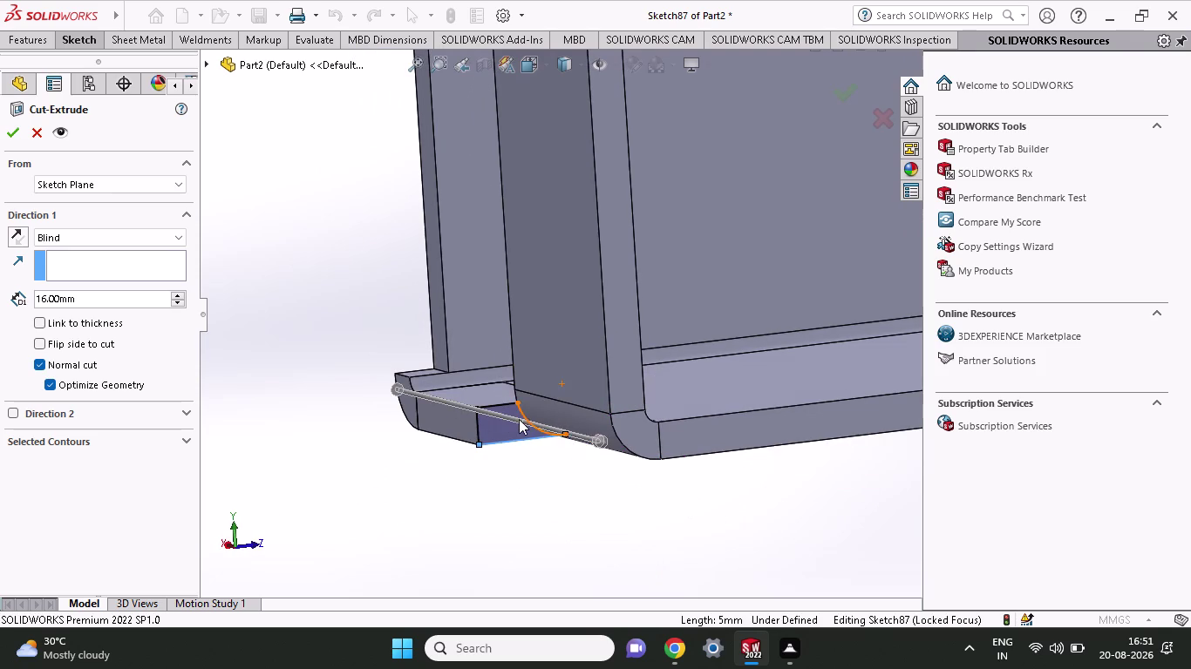
scroll(down, 3)
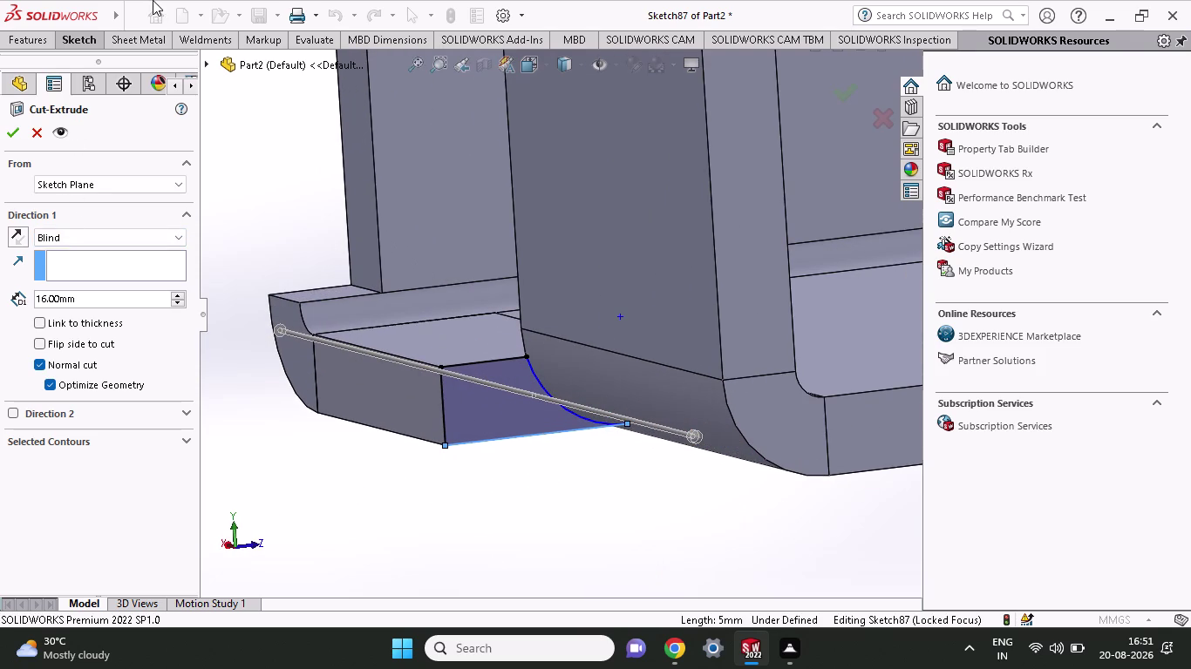
Cancel the 16 mm cut and start a new 5 mm Extruded Cut.
click(38, 33)
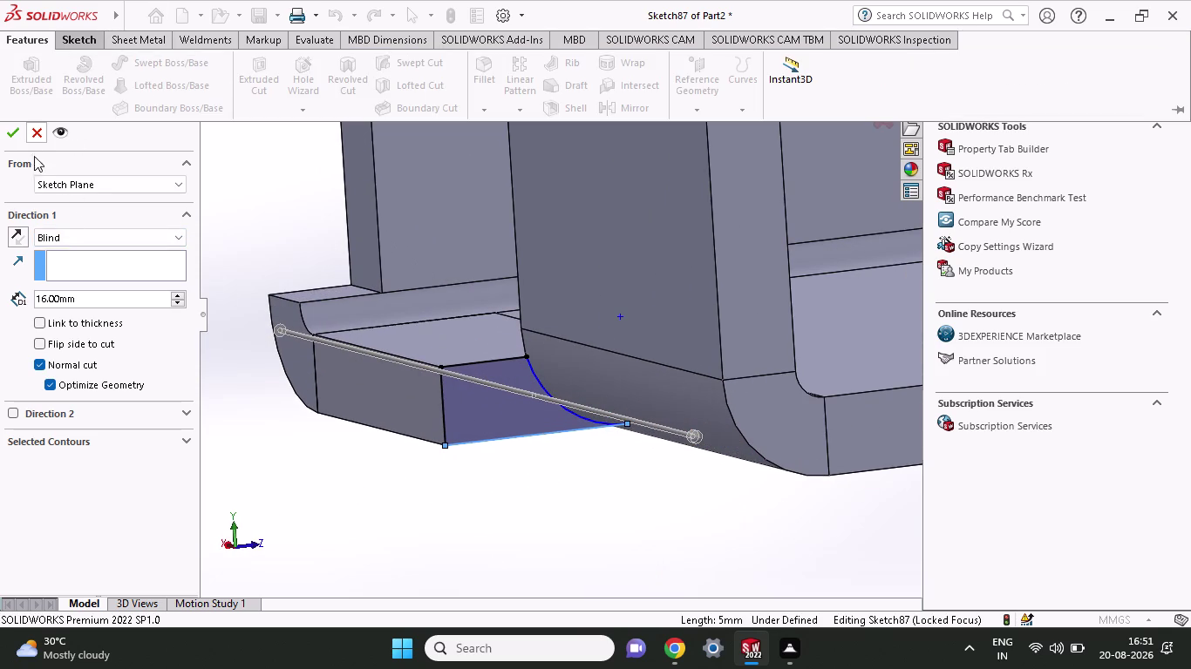
click(34, 138)
click(39, 44)
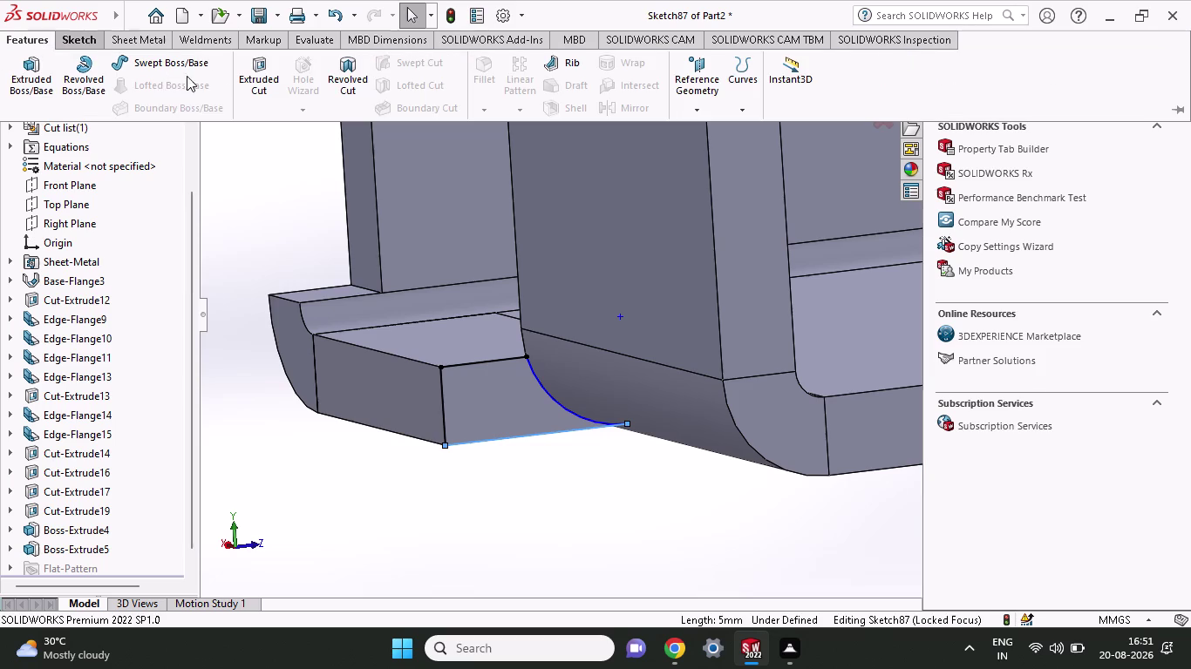
click(263, 61)
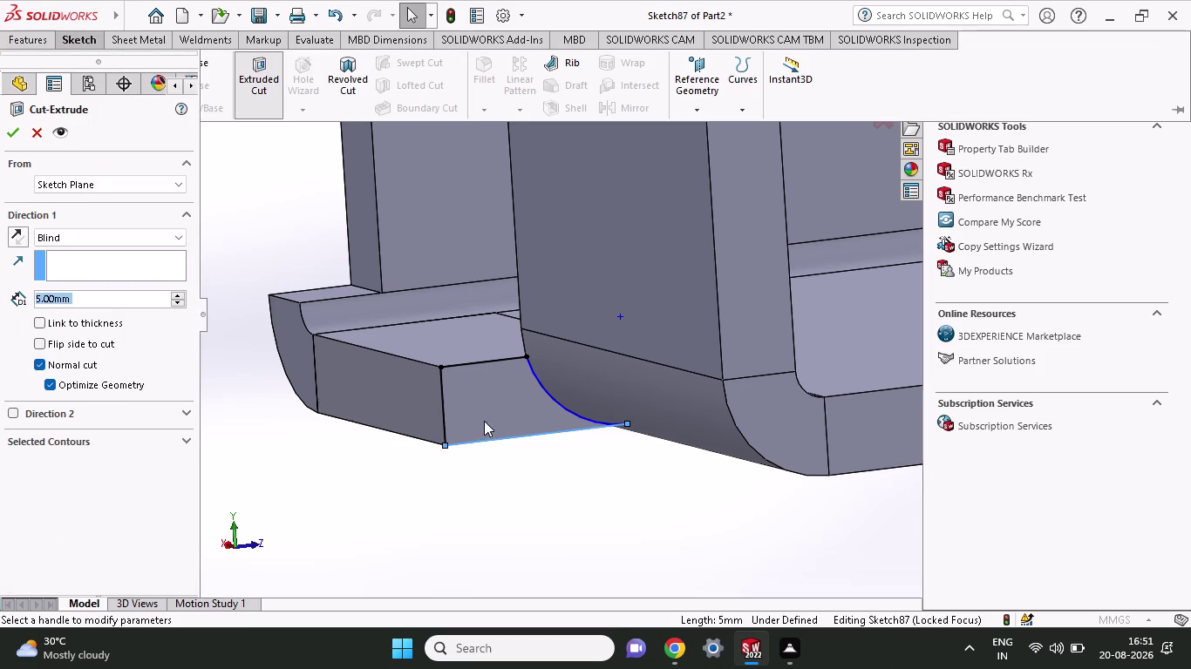
Inspect the notch for the zero-thickness rebuild error, then cancel the failed 5 mm cut.
click(483, 419)
click(9, 128)
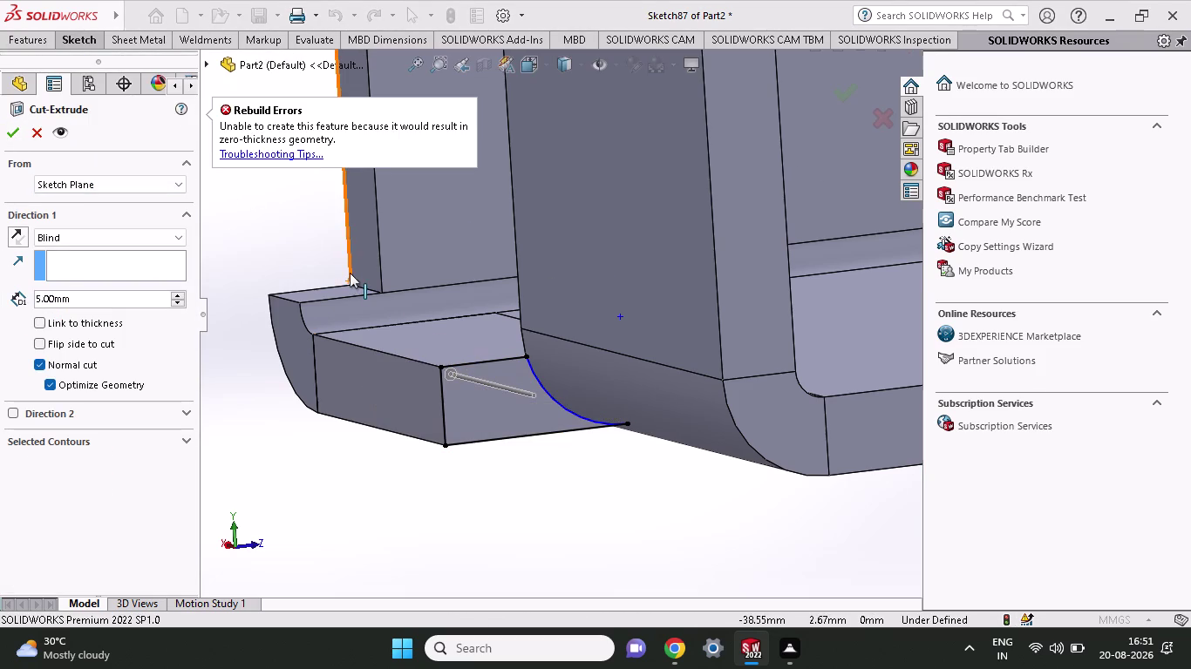
middle_drag(349, 273, 348, 263)
scroll(up, 3)
middle_drag(335, 252, 323, 244)
middle_click(321, 244)
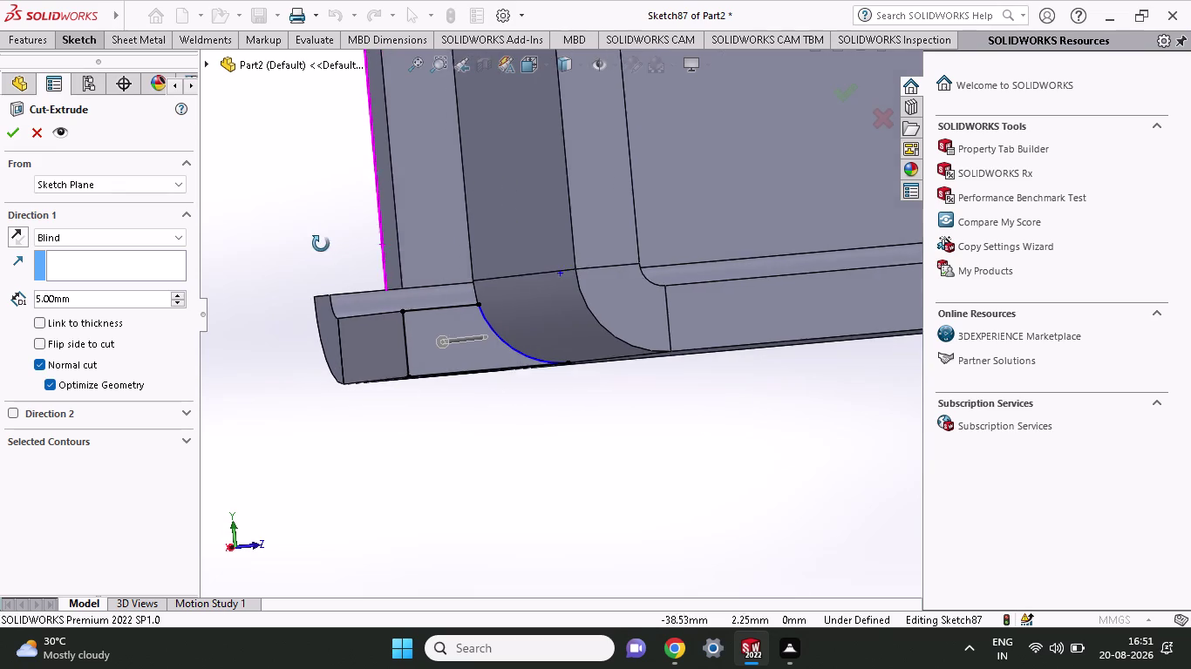
middle_drag(322, 245, 322, 244)
scroll(down, 3)
middle_drag(490, 359, 645, 356)
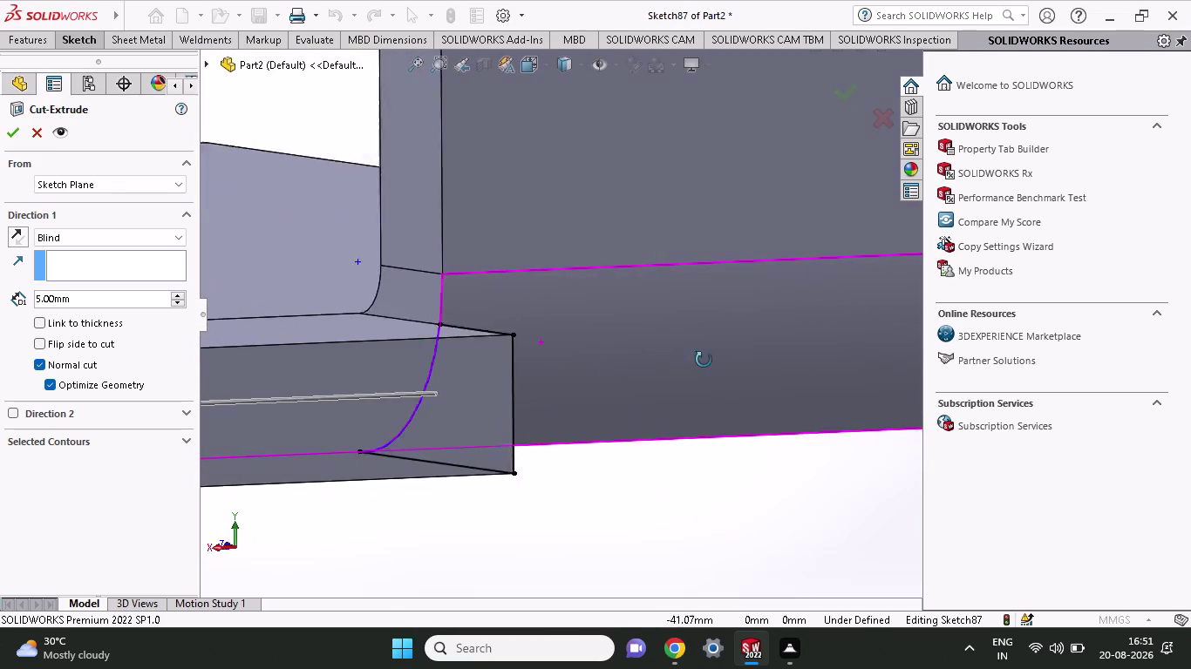
middle_drag(645, 357, 747, 355)
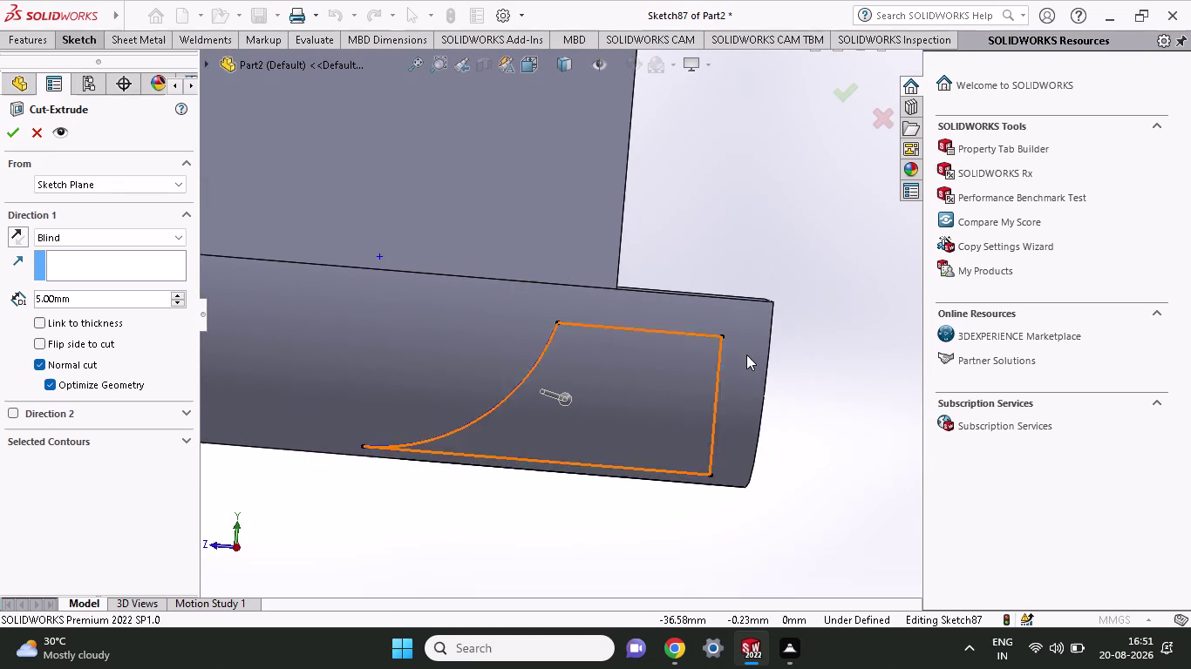
click(743, 356)
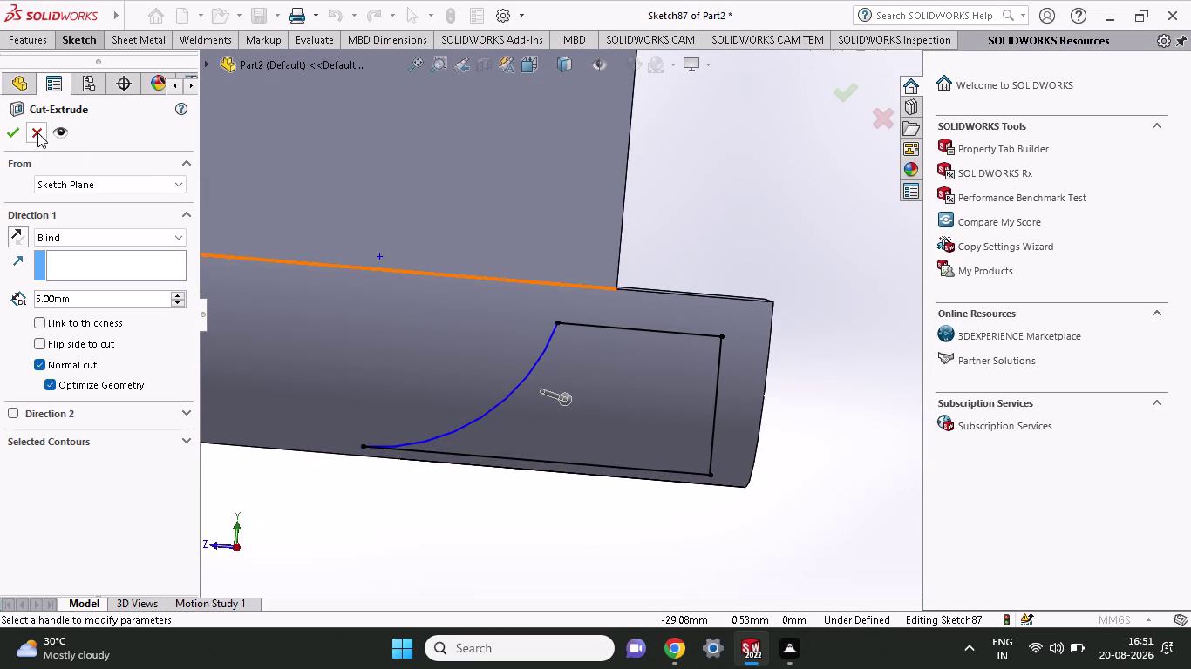
click(37, 132)
Exit Sketch87 without cutting, then reopen it with Edit Sketch.
right_click(720, 207)
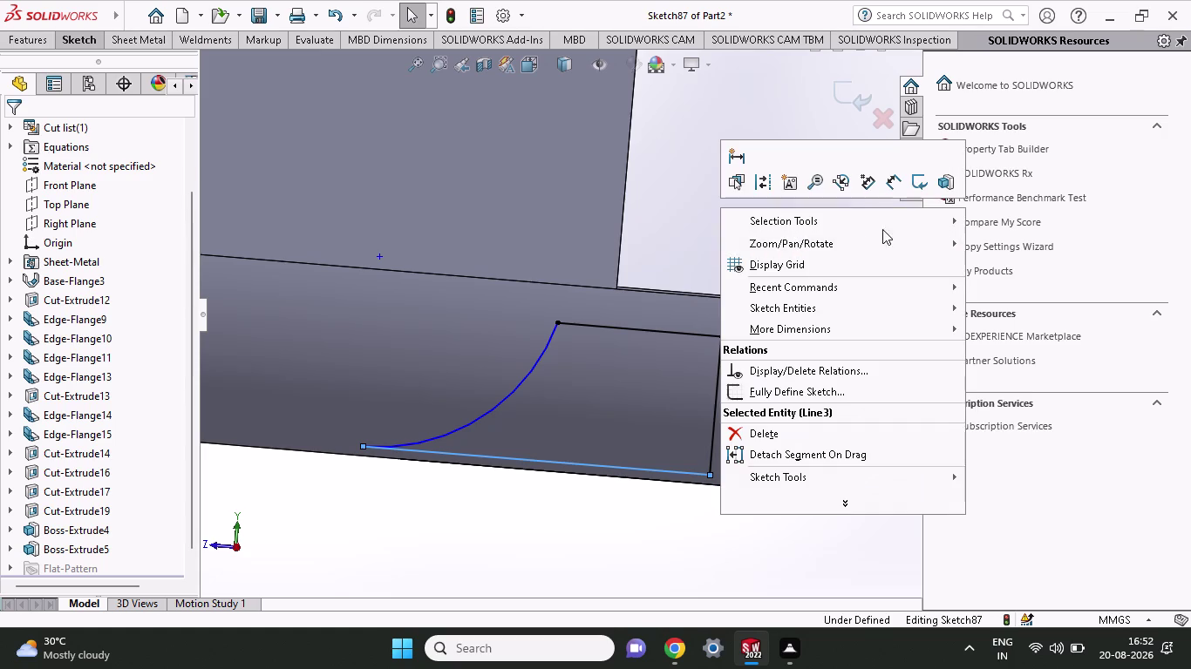
click(918, 183)
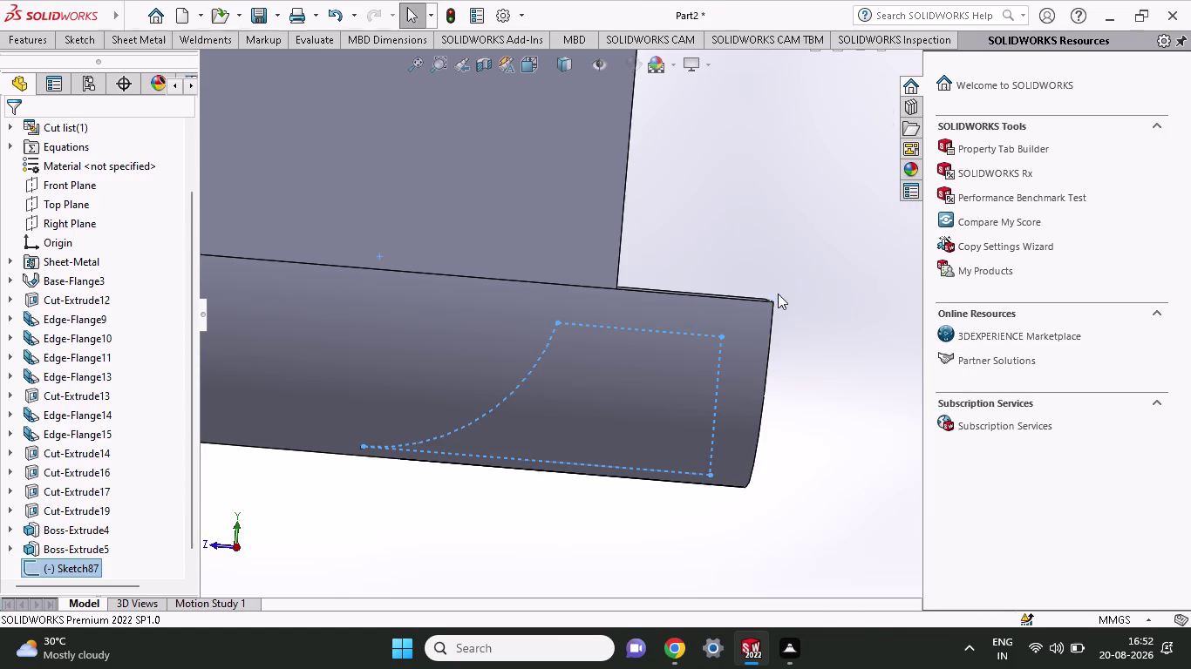
right_click(735, 194)
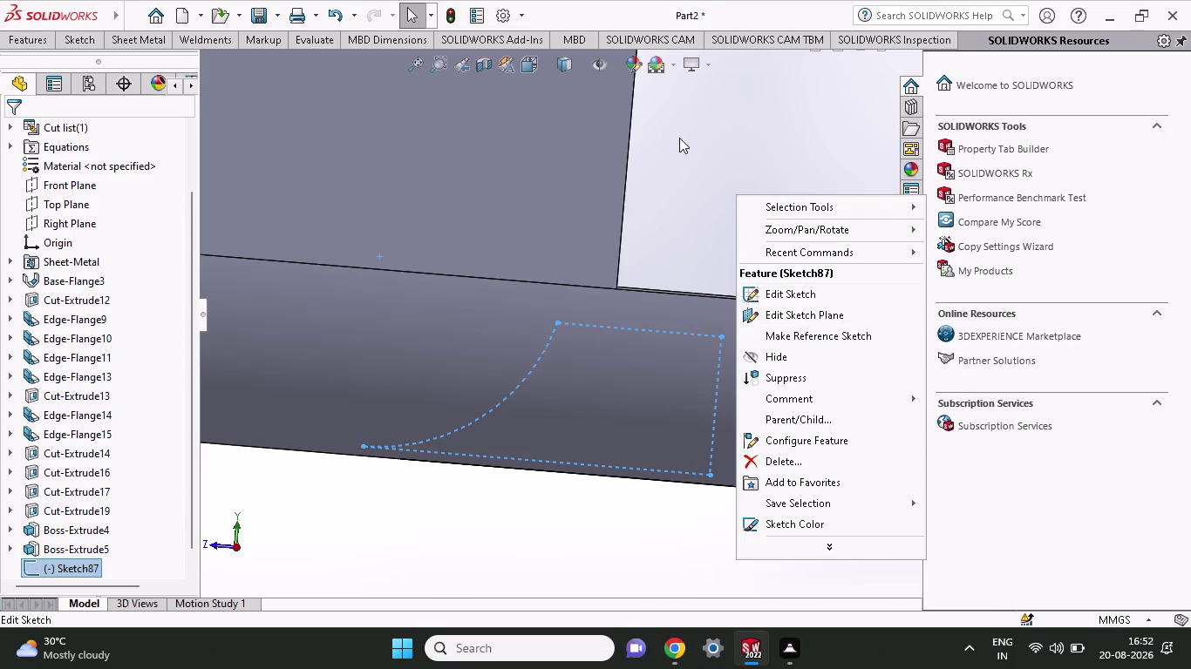
click(28, 43)
Pick the Rectangle tool, end it unused, and exit Sketch87 again.
click(82, 40)
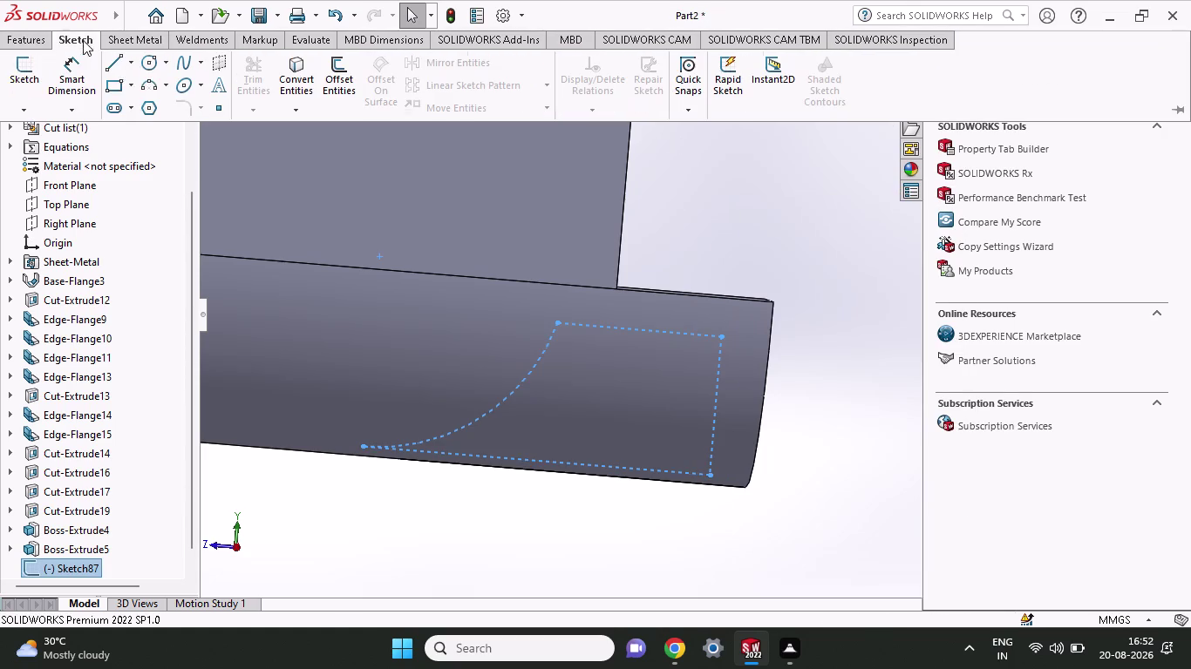
click(124, 87)
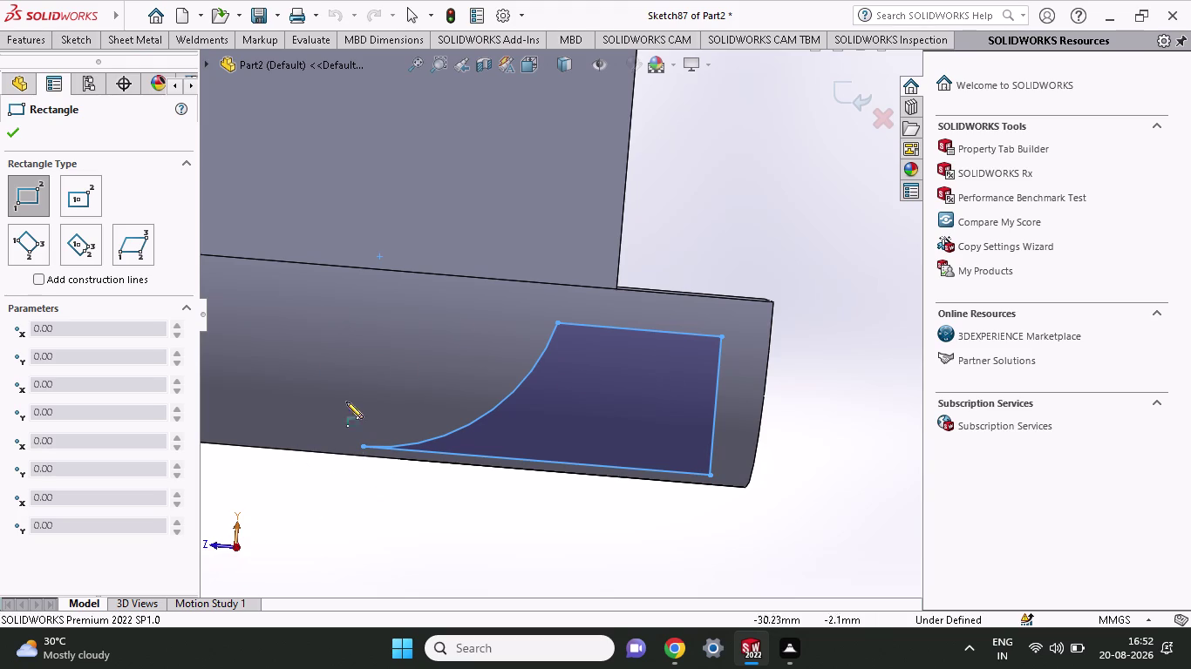
right_click(674, 200)
click(731, 220)
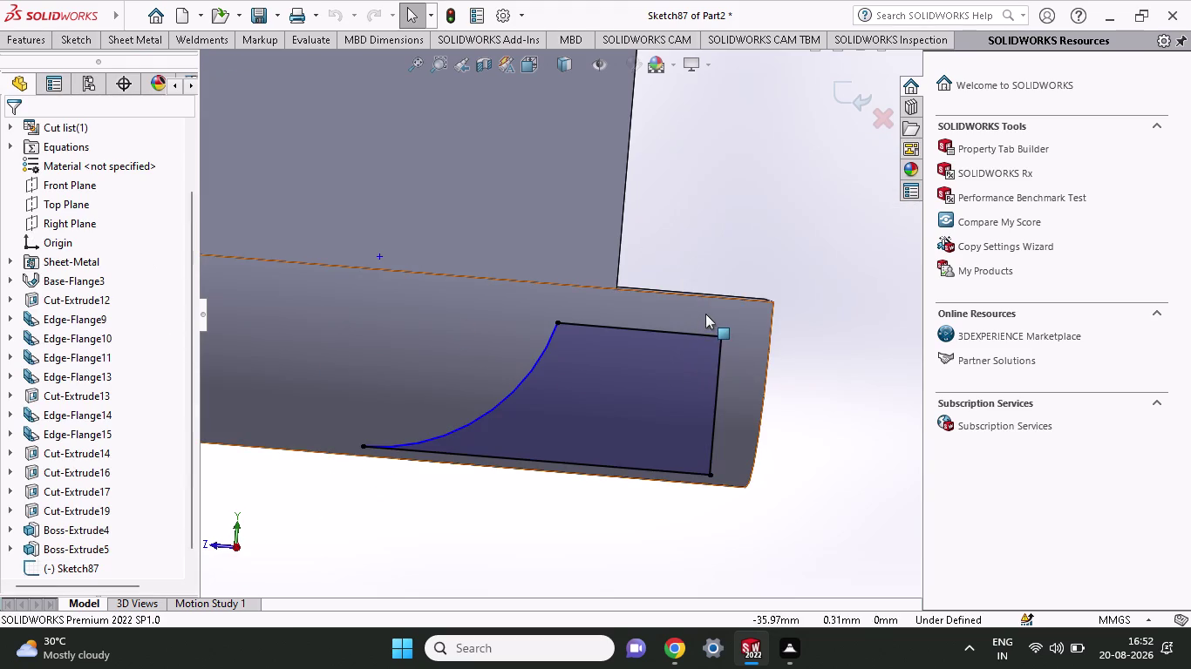
right_click(720, 254)
click(914, 227)
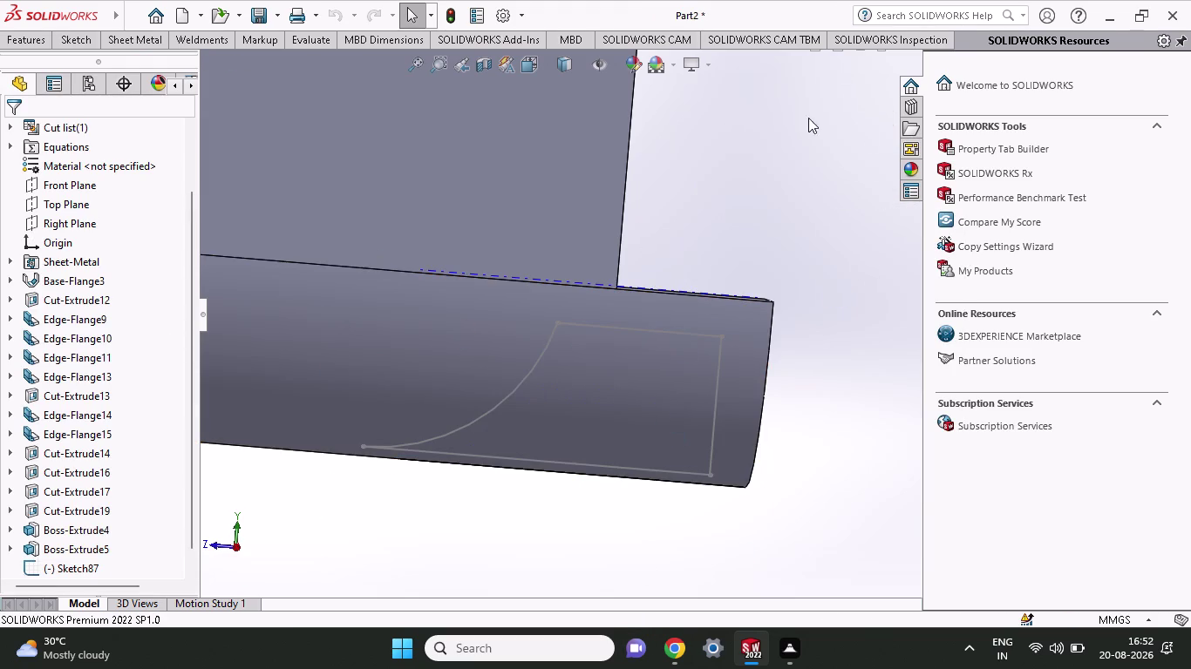
Start a new sketch, Sketch88, on the Right Plane.
click(708, 310)
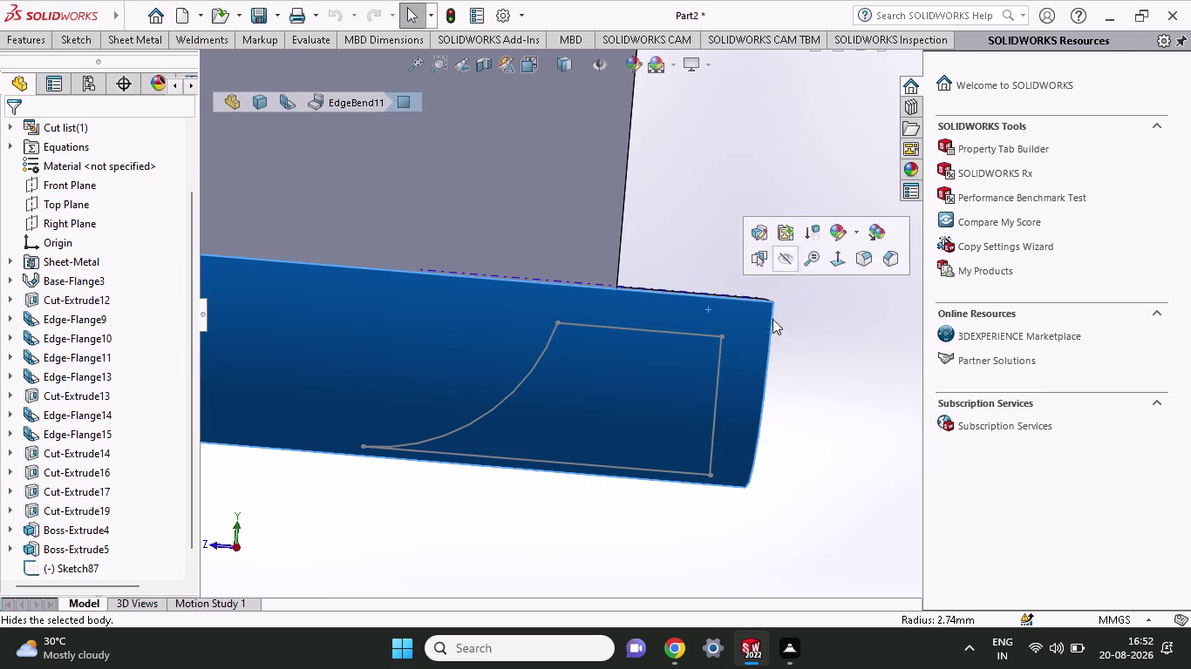
middle_drag(860, 319, 842, 339)
scroll(up, 3)
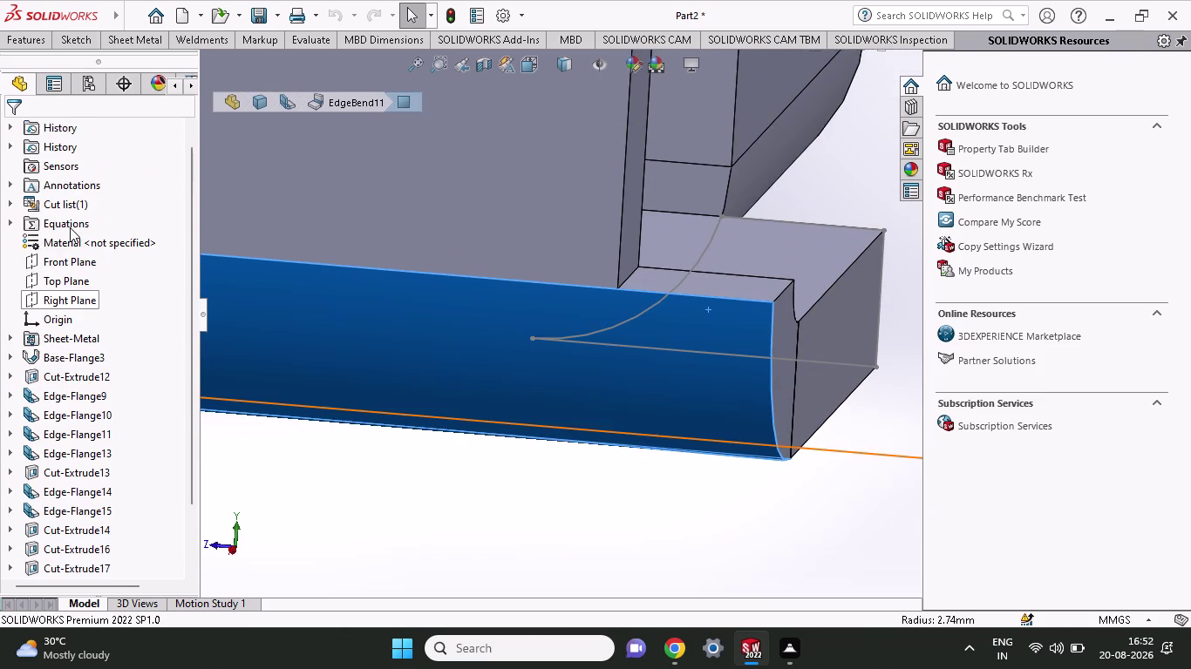
scroll(up, 3)
scroll(up, 3)
scroll(up, 3)
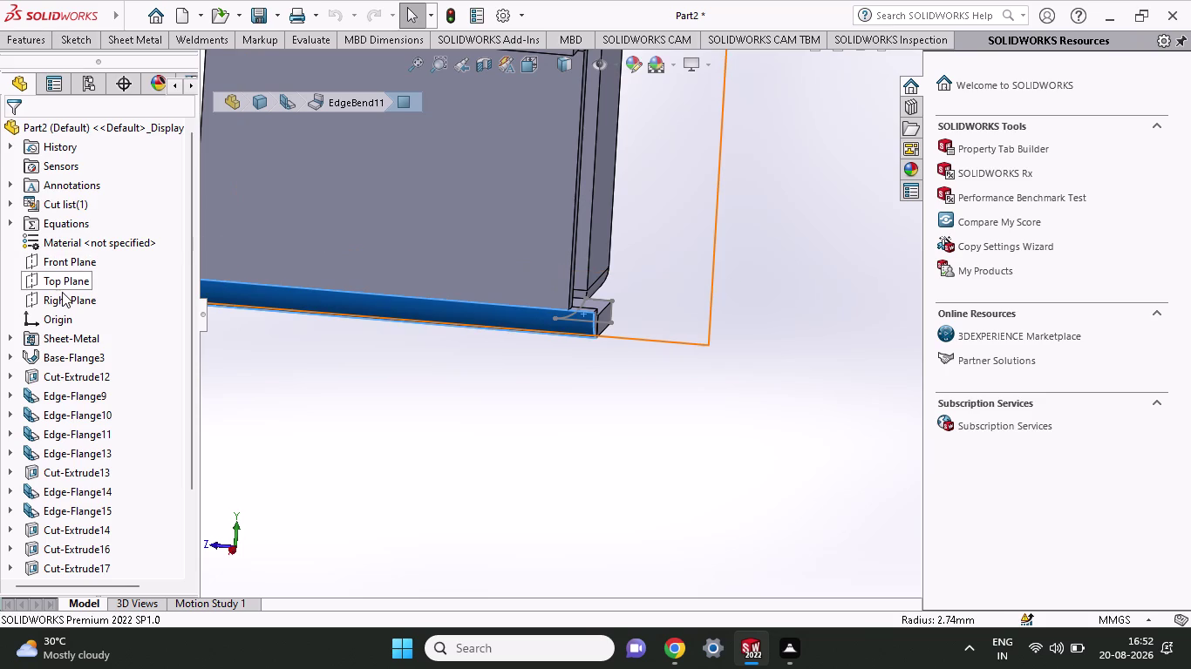
click(62, 291)
click(81, 276)
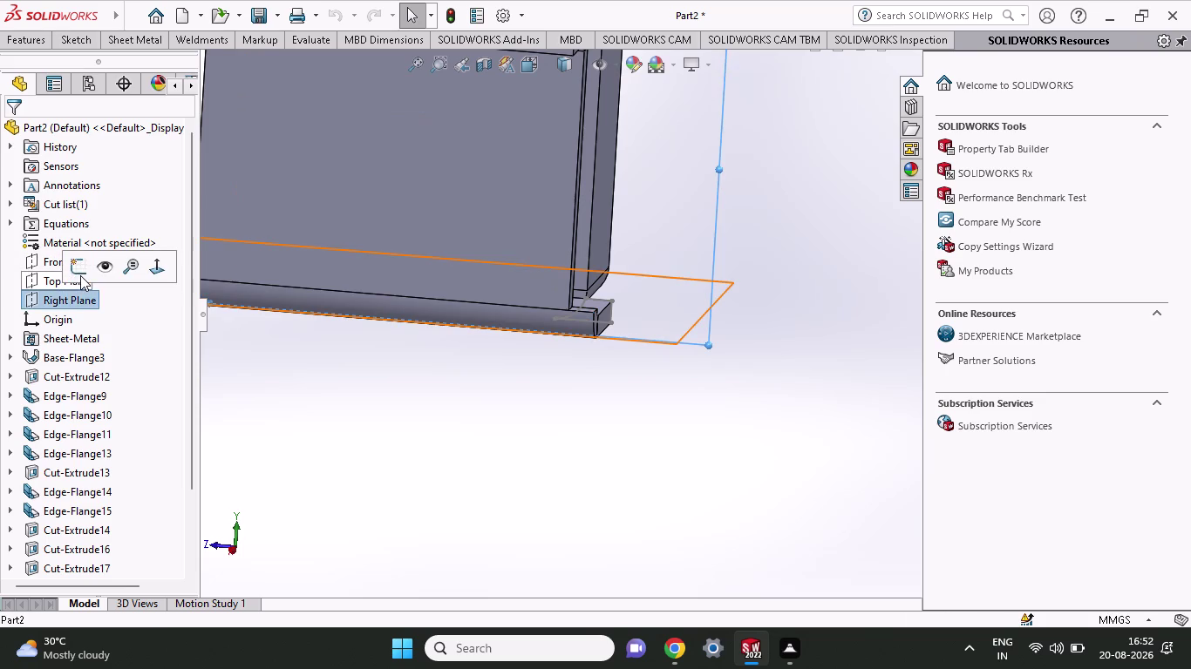
scroll(down, 3)
Draw a small rectangle at the flange's lower notch corner in Sketch88.
scroll(down, 3)
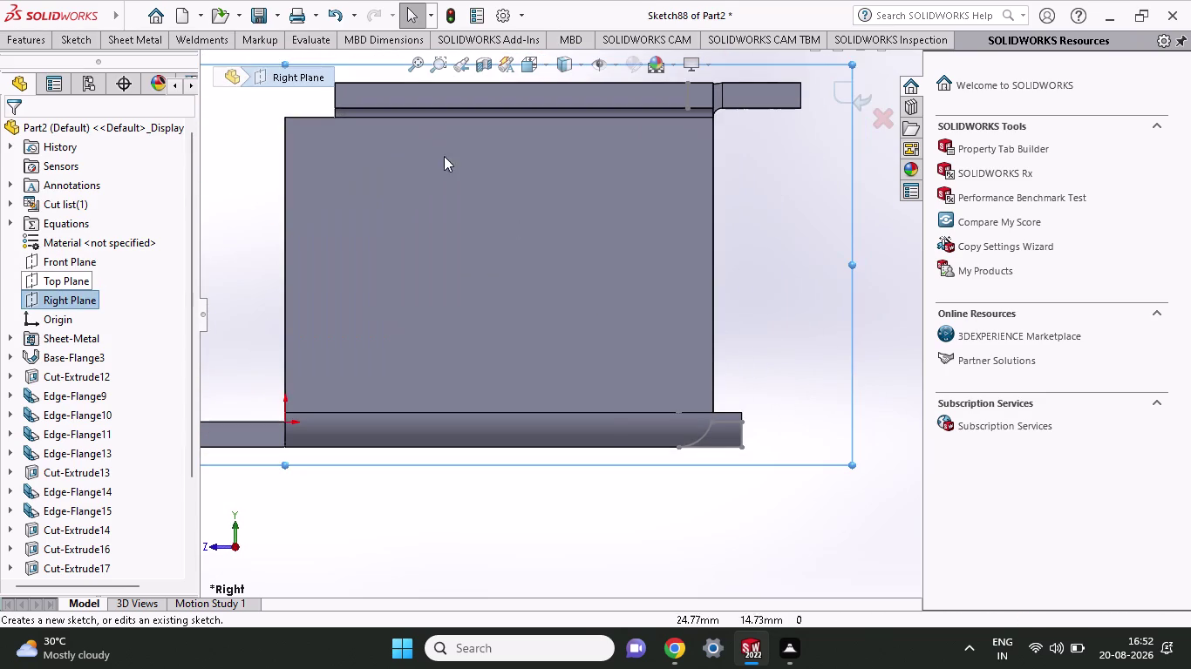
click(72, 42)
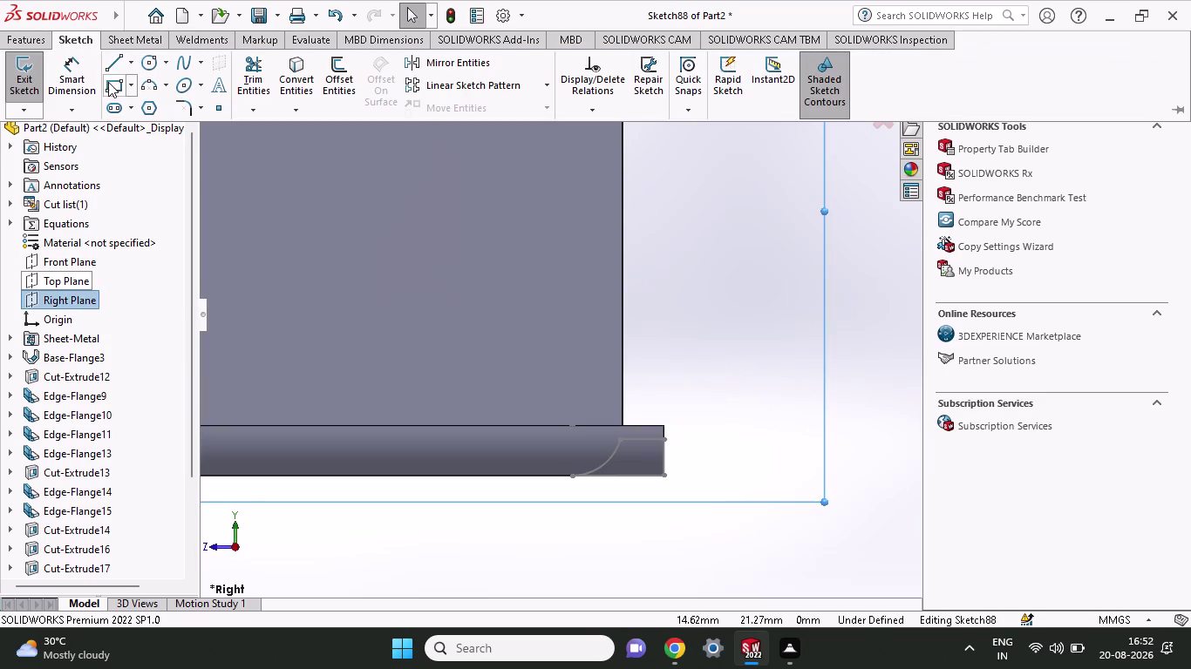
click(108, 82)
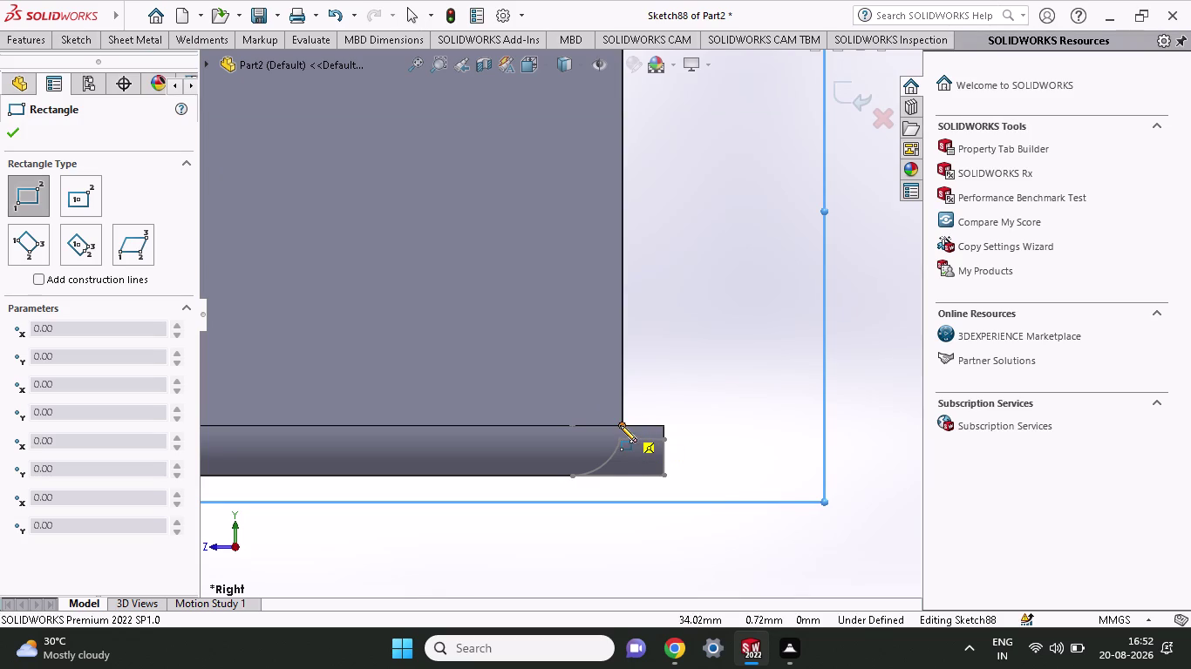
click(624, 425)
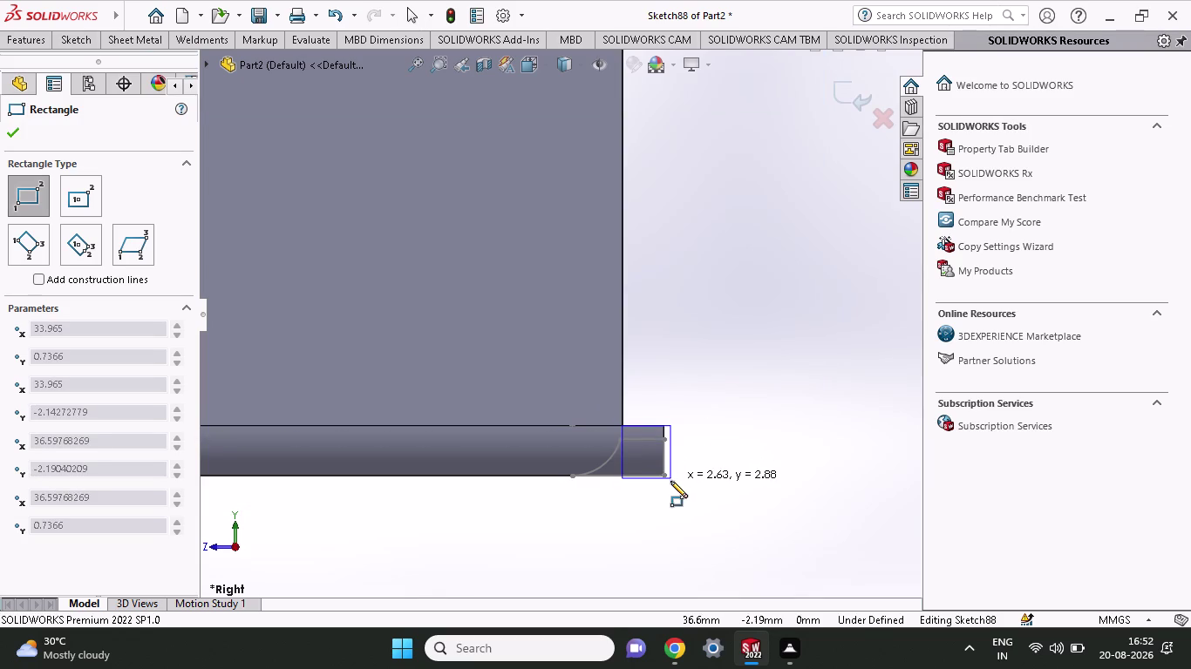
click(681, 495)
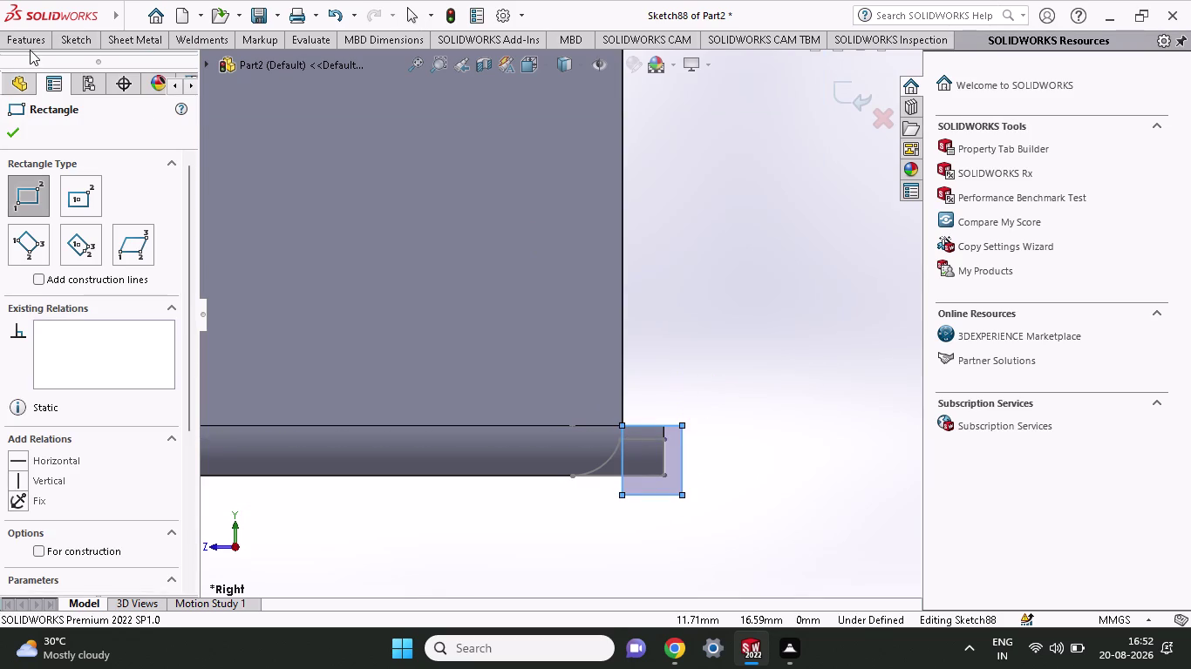
Try a 23 mm extruded cut from the rectangle, then dismiss it after the rebuild error.
click(28, 41)
click(267, 69)
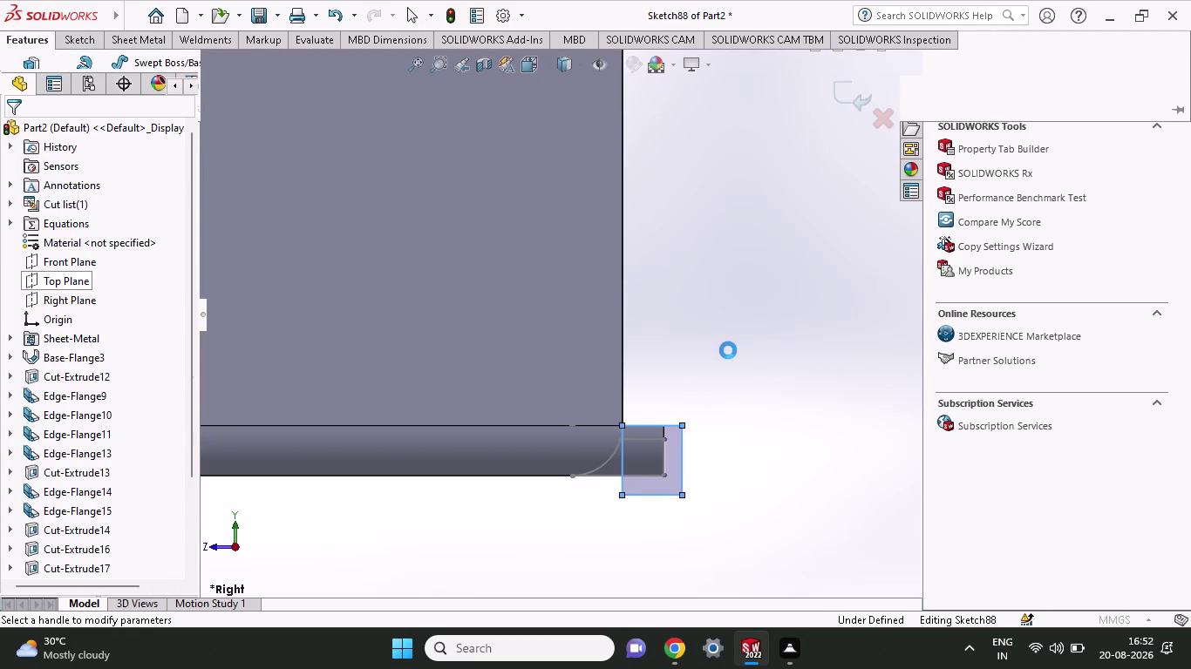
middle_drag(728, 350, 653, 378)
scroll(up, 3)
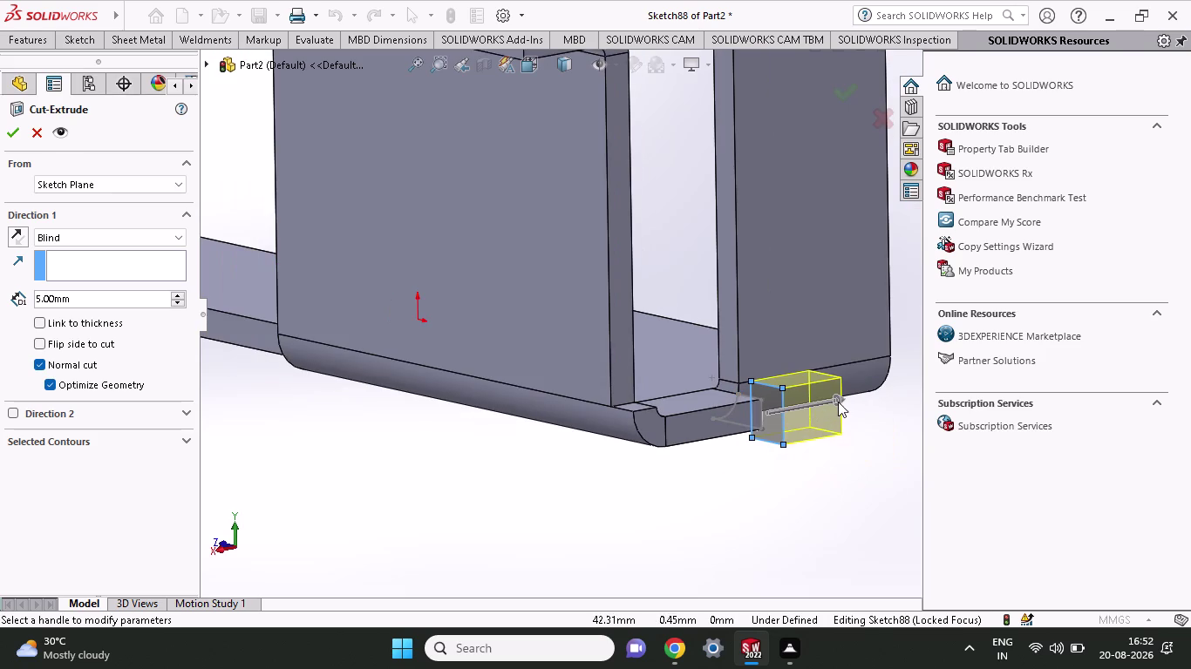
drag(842, 397, 502, 473)
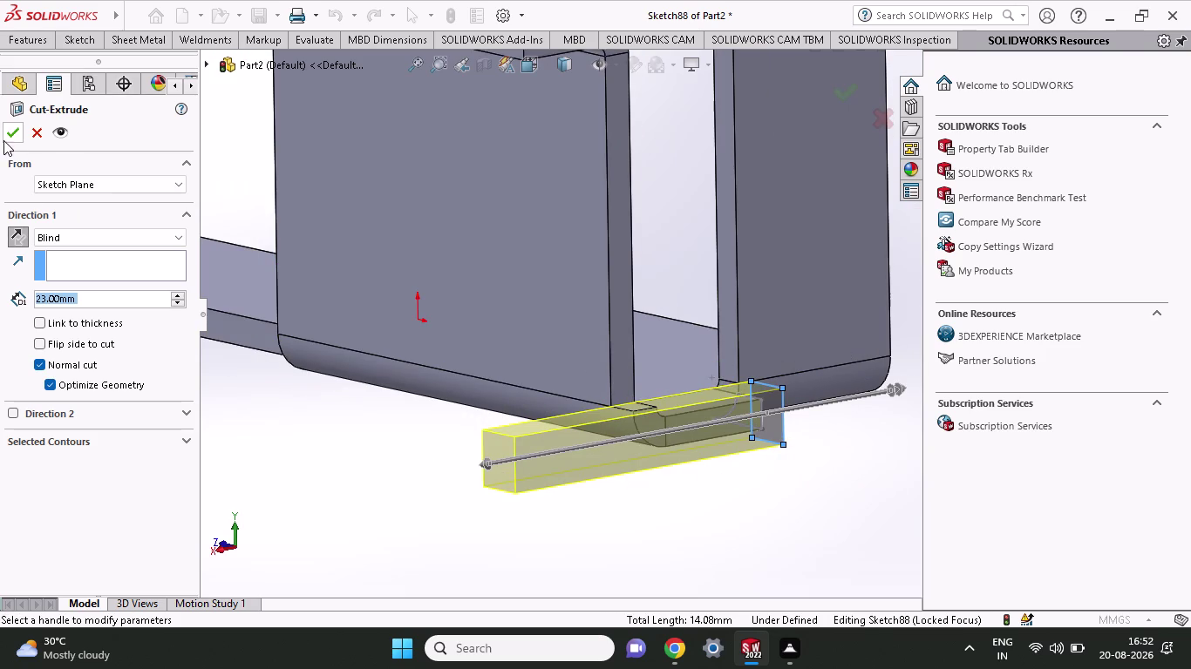
click(3, 140)
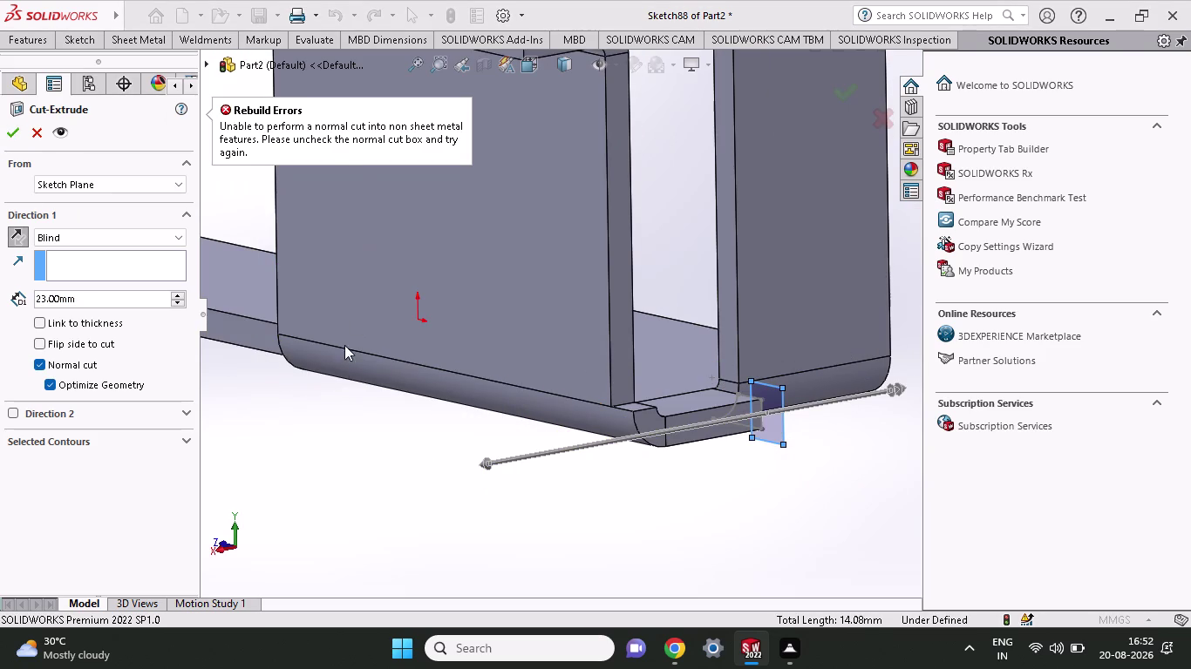
click(36, 133)
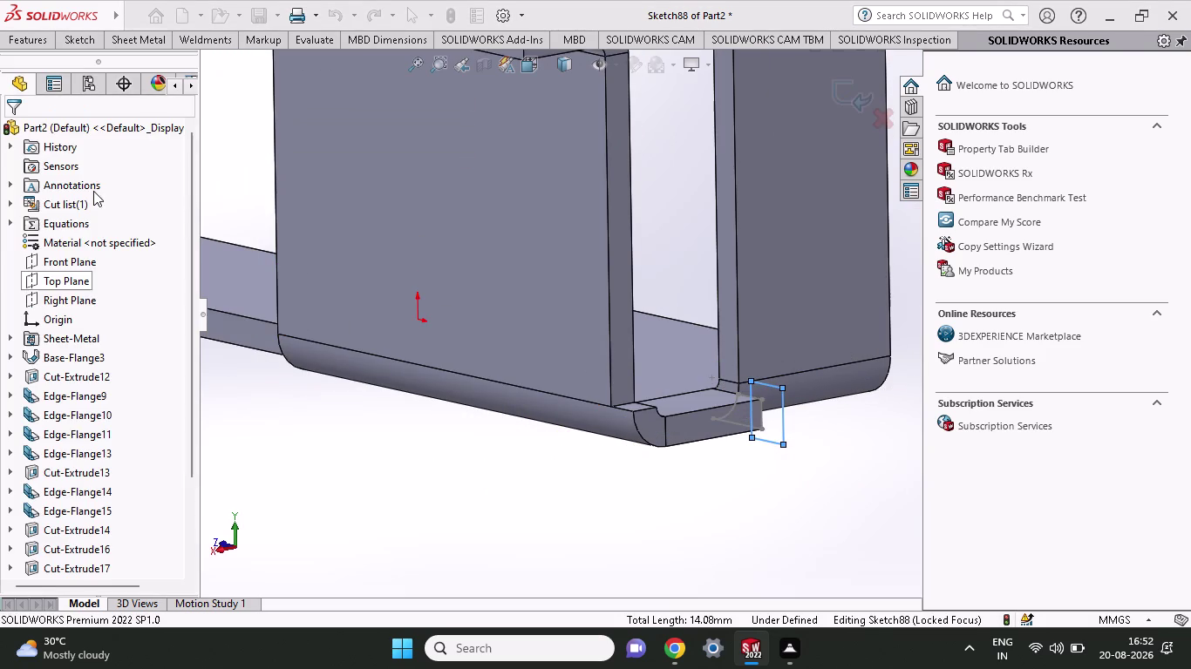
Exit Sketch88 uncut and orbit to look along the flange.
right_click(418, 537)
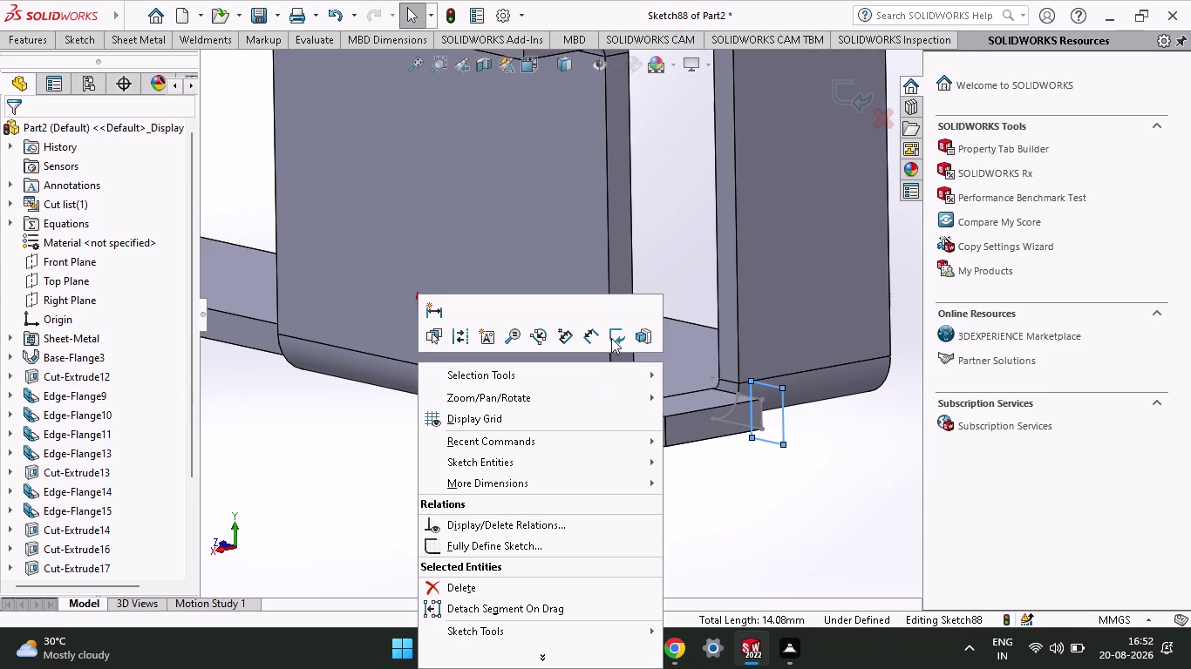
click(611, 337)
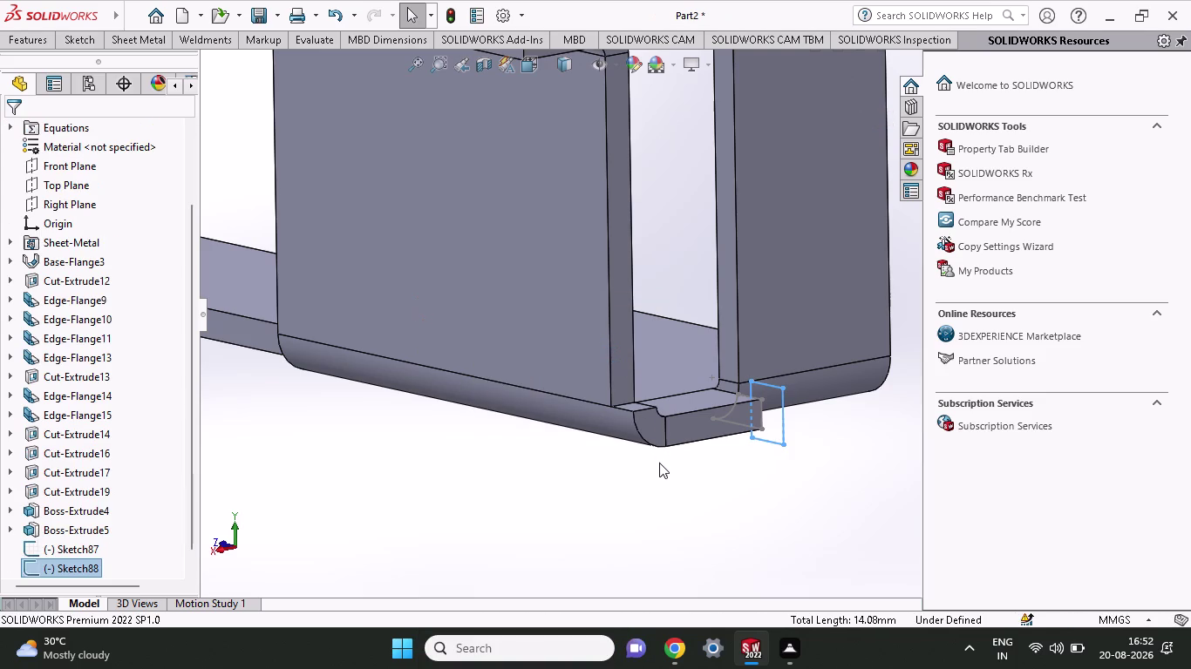
middle_drag(601, 481, 663, 459)
middle_drag(672, 464, 682, 477)
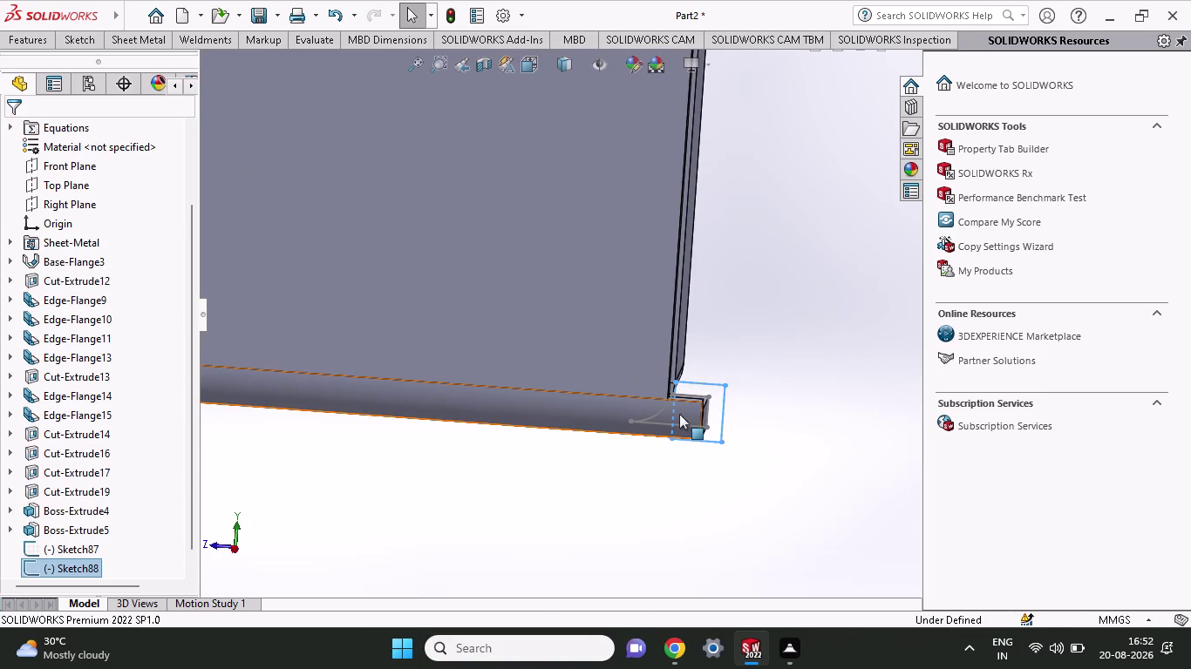
Start a new sketch on the Edge-Flange11 face.
click(679, 414)
click(616, 323)
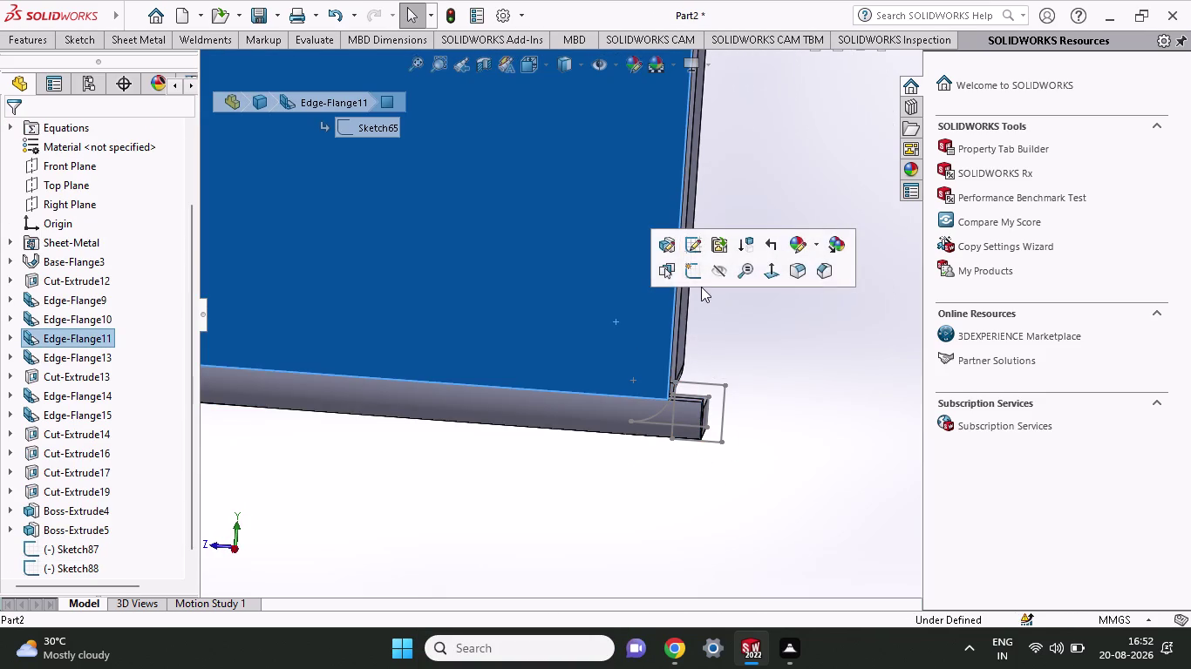
click(687, 275)
scroll(down, 3)
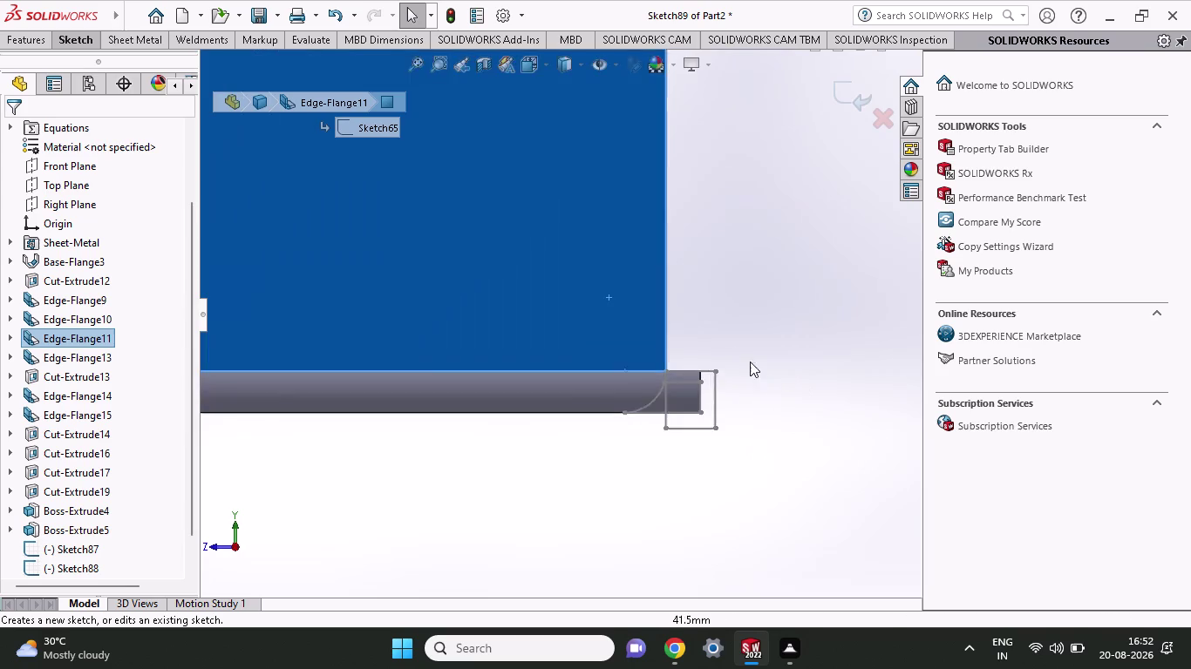
scroll(down, 3)
Draw a corner rectangle over the flange's lower corner.
click(76, 35)
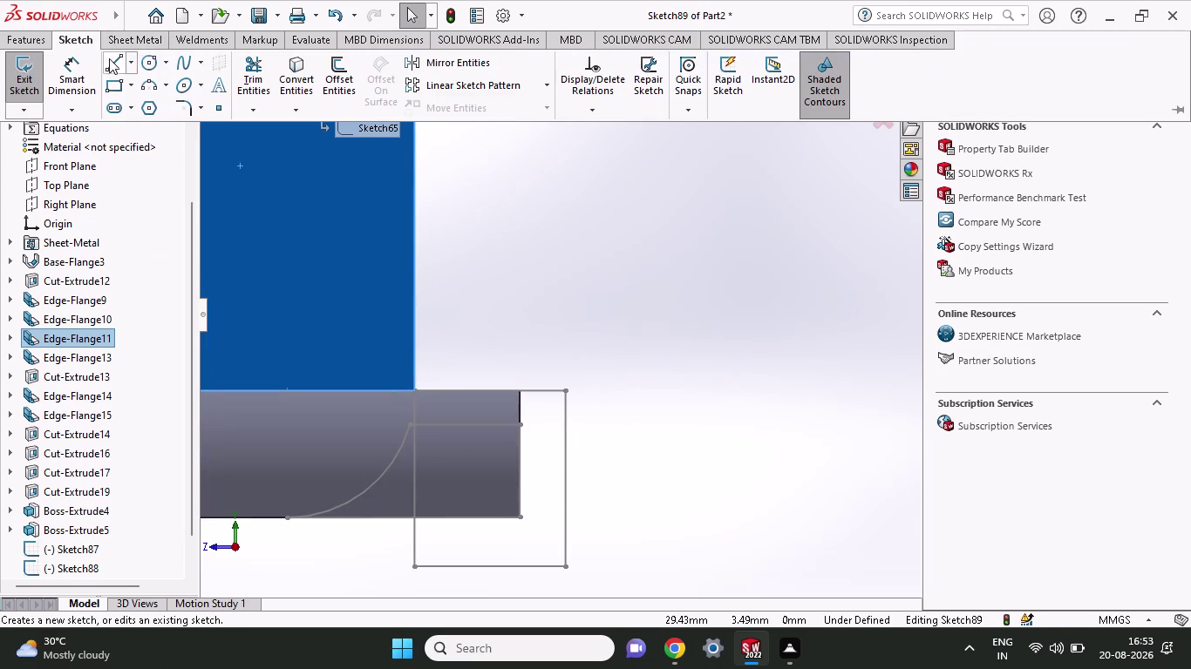
click(110, 85)
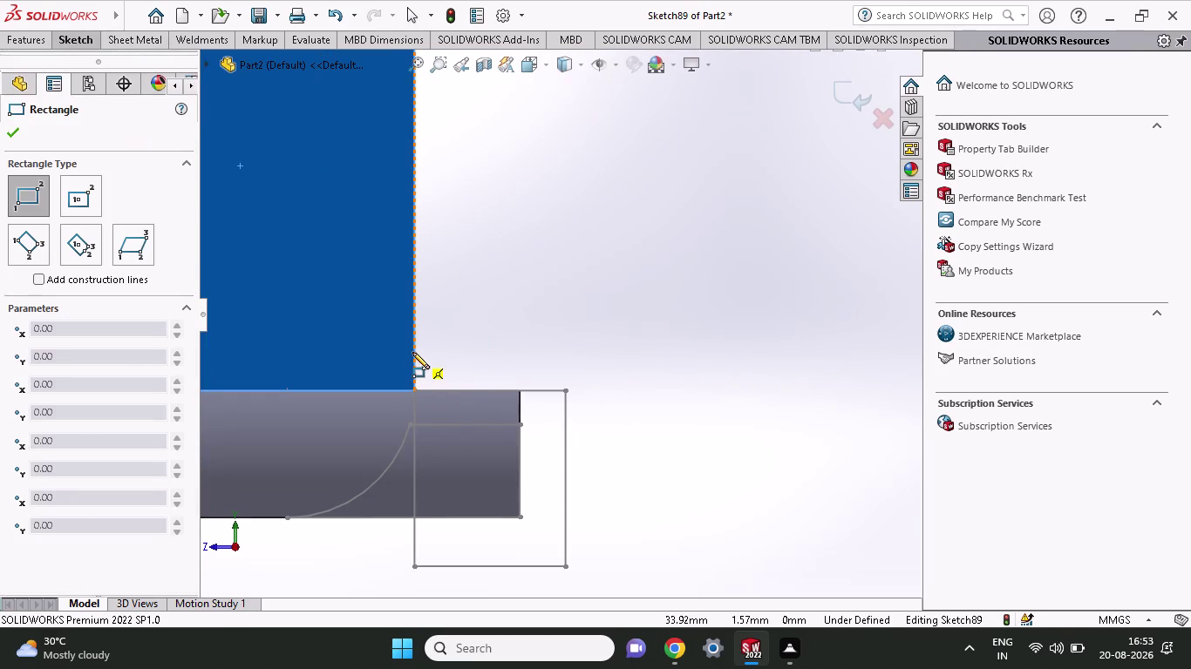
click(412, 352)
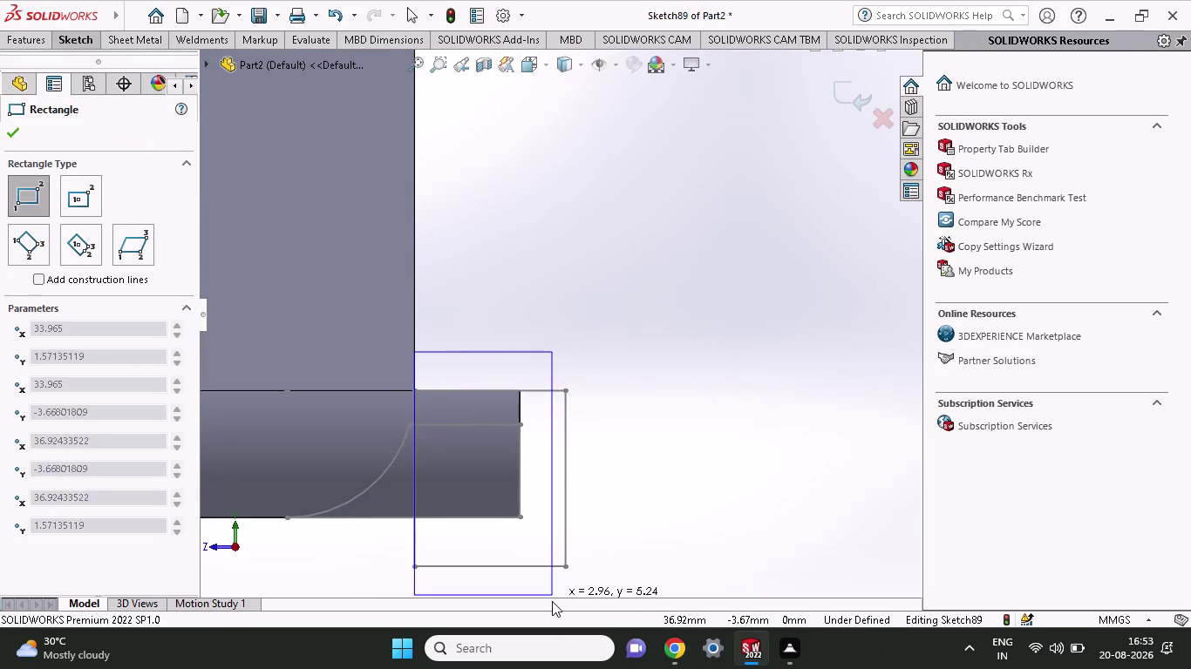
click(536, 548)
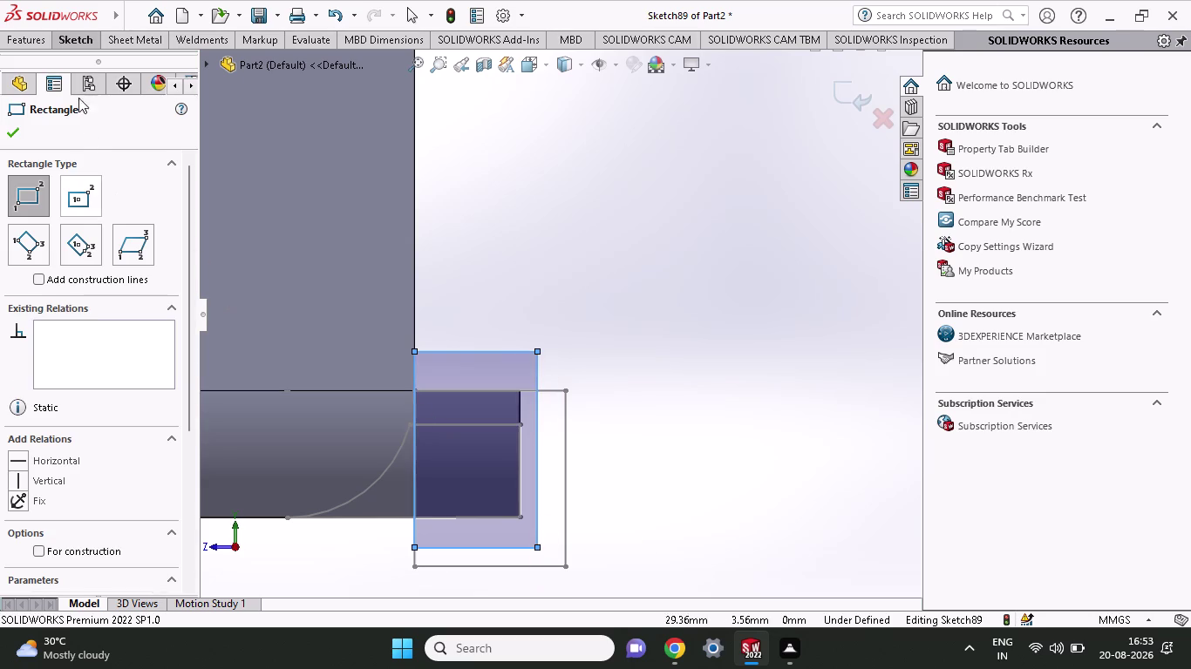
Preview a 16 mm extruded cut from the rectangle, then discard it.
click(8, 41)
click(249, 72)
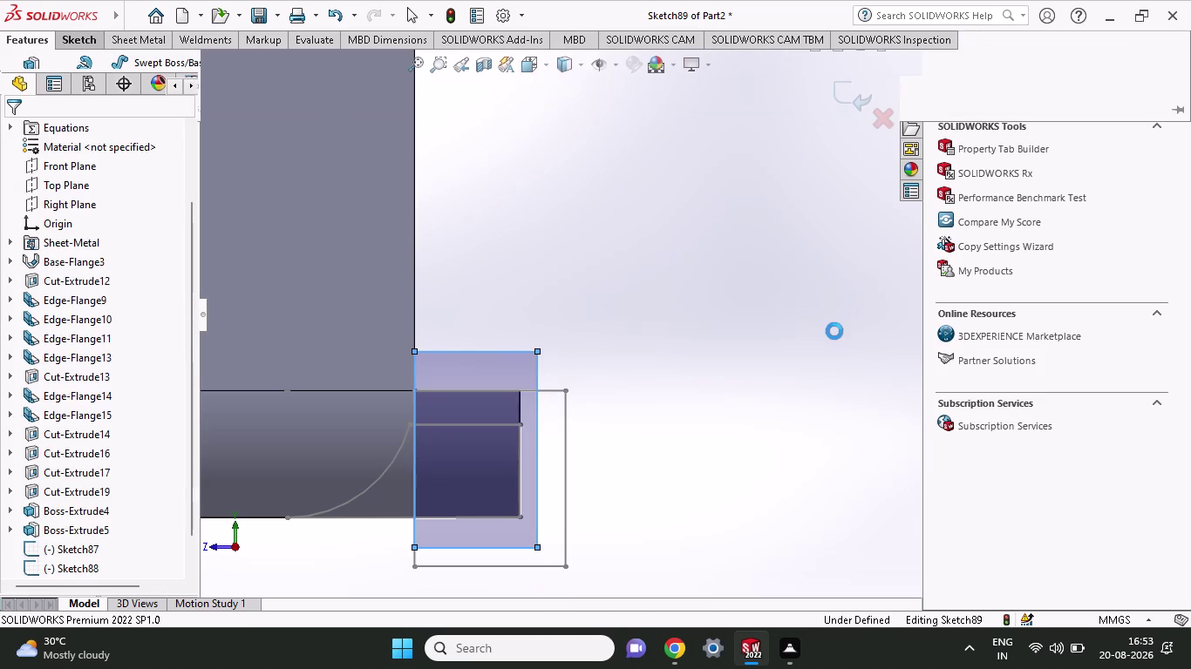
middle_drag(732, 344, 659, 368)
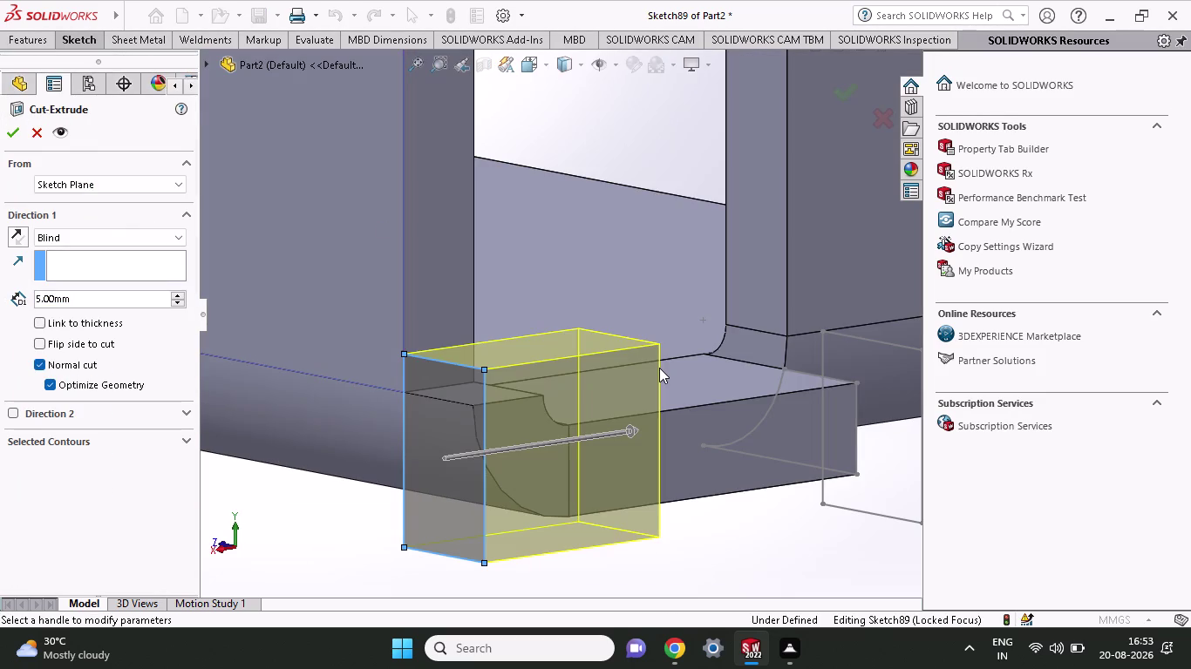
middle_drag(659, 368, 643, 374)
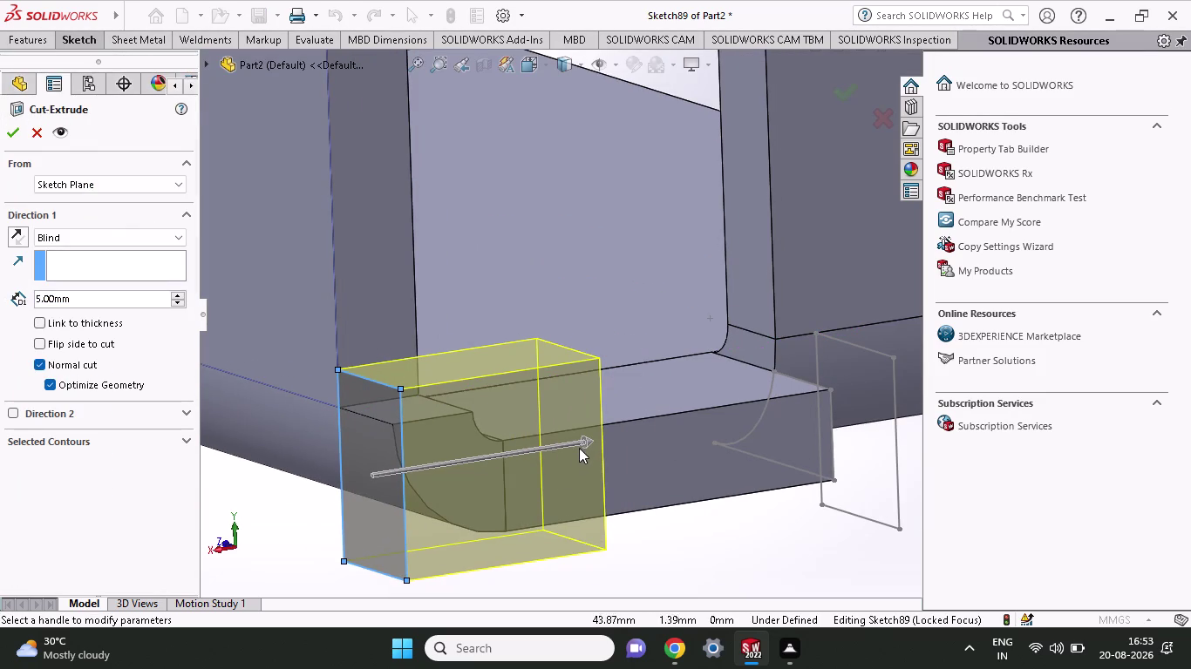
drag(582, 441, 687, 436)
scroll(up, 3)
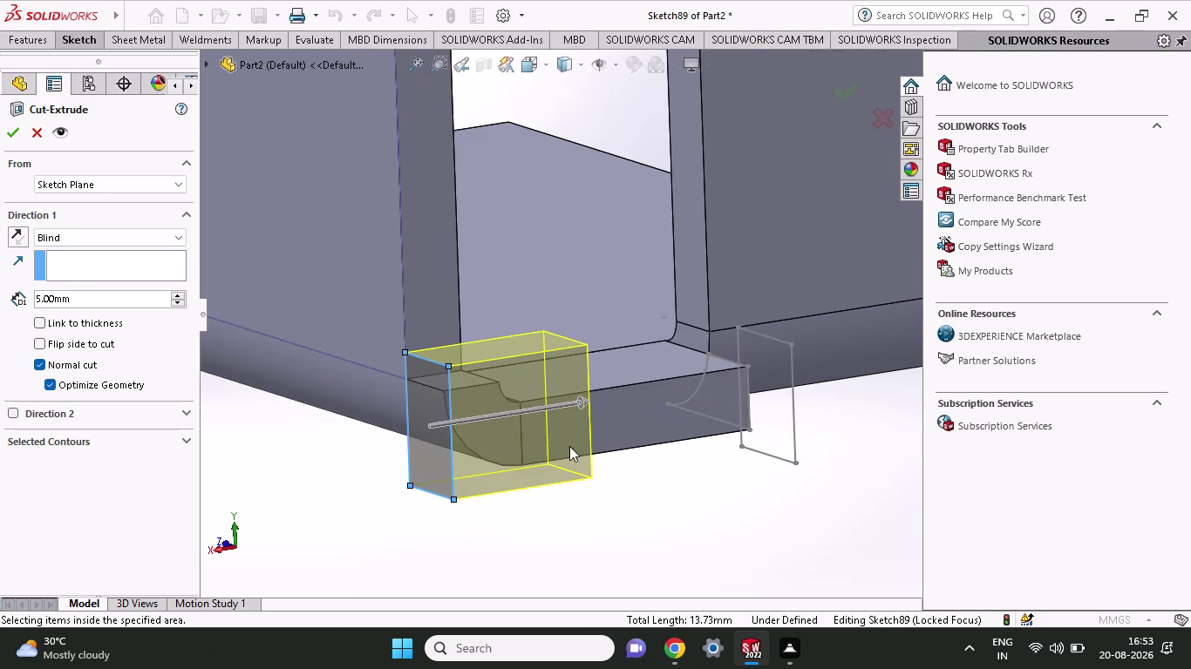
drag(583, 392, 842, 377)
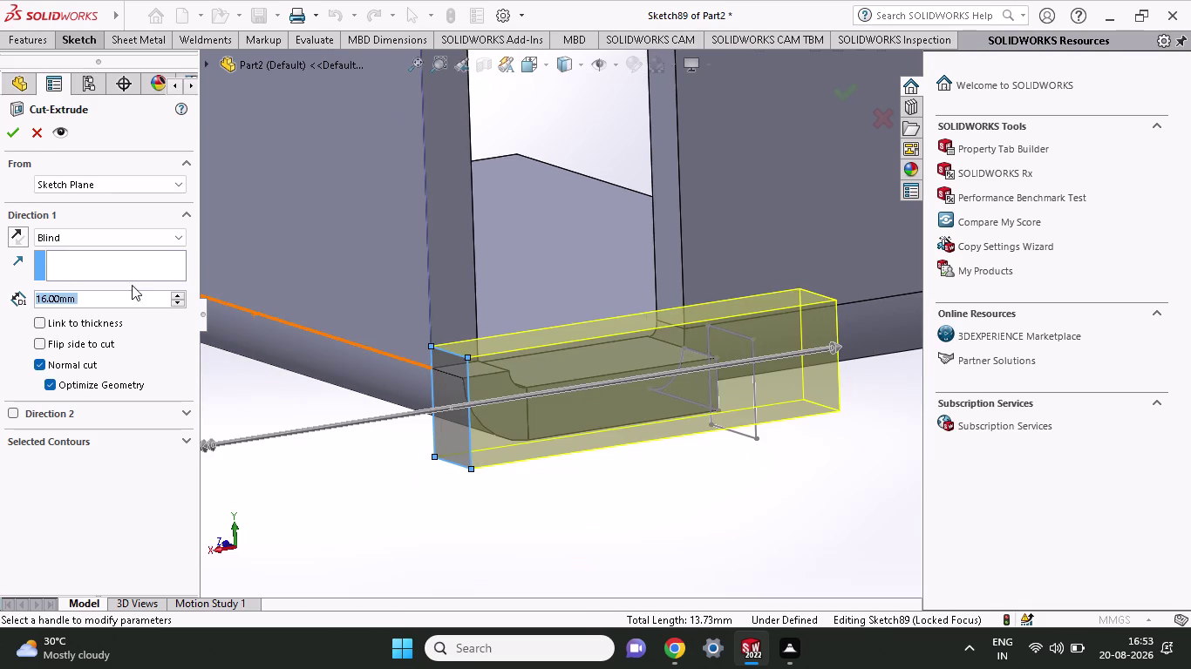
click(5, 131)
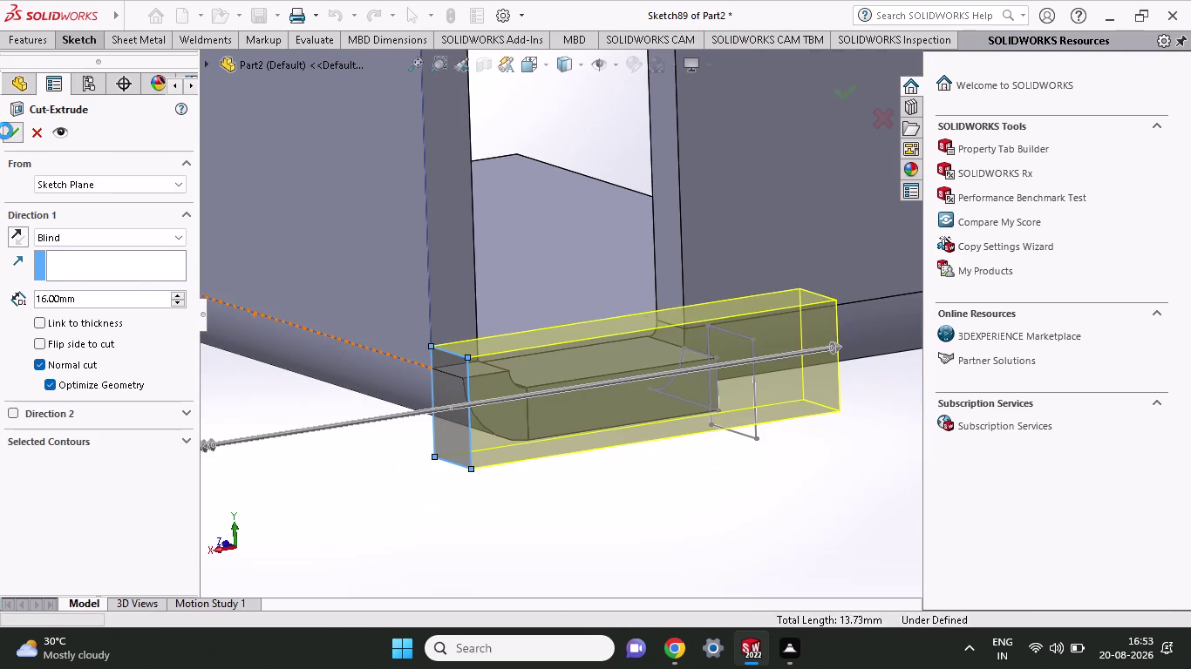
click(35, 136)
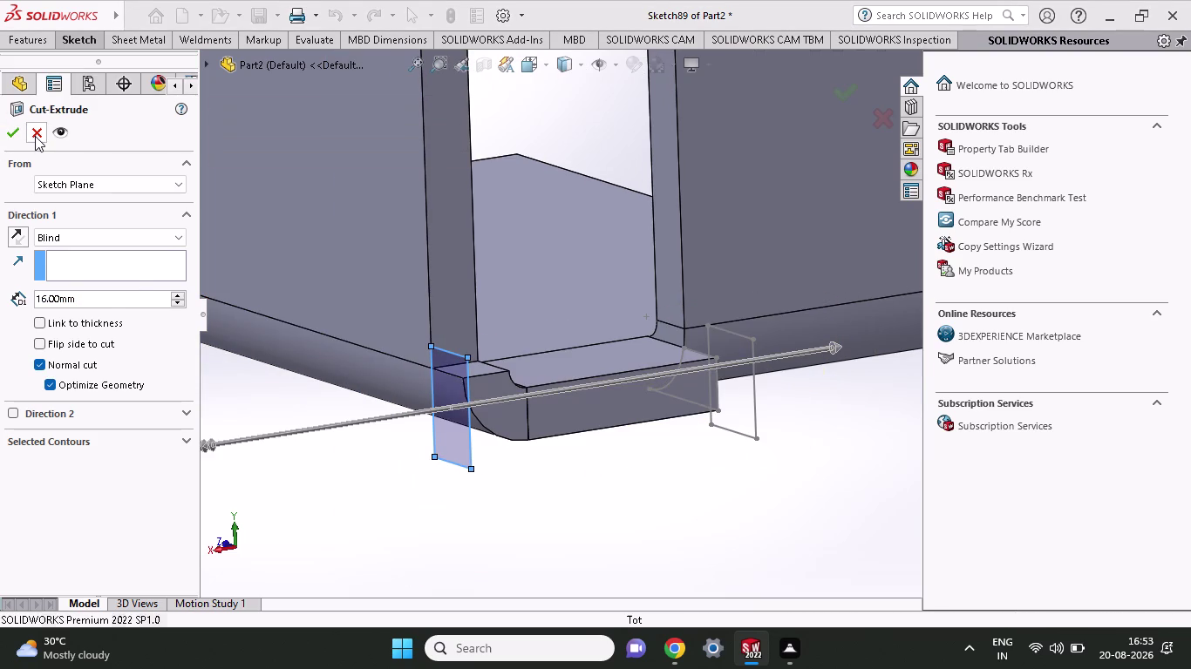
click(636, 509)
Turn to the notched flange end and draw a second, smaller corner rectangle there.
middle_drag(635, 507, 490, 520)
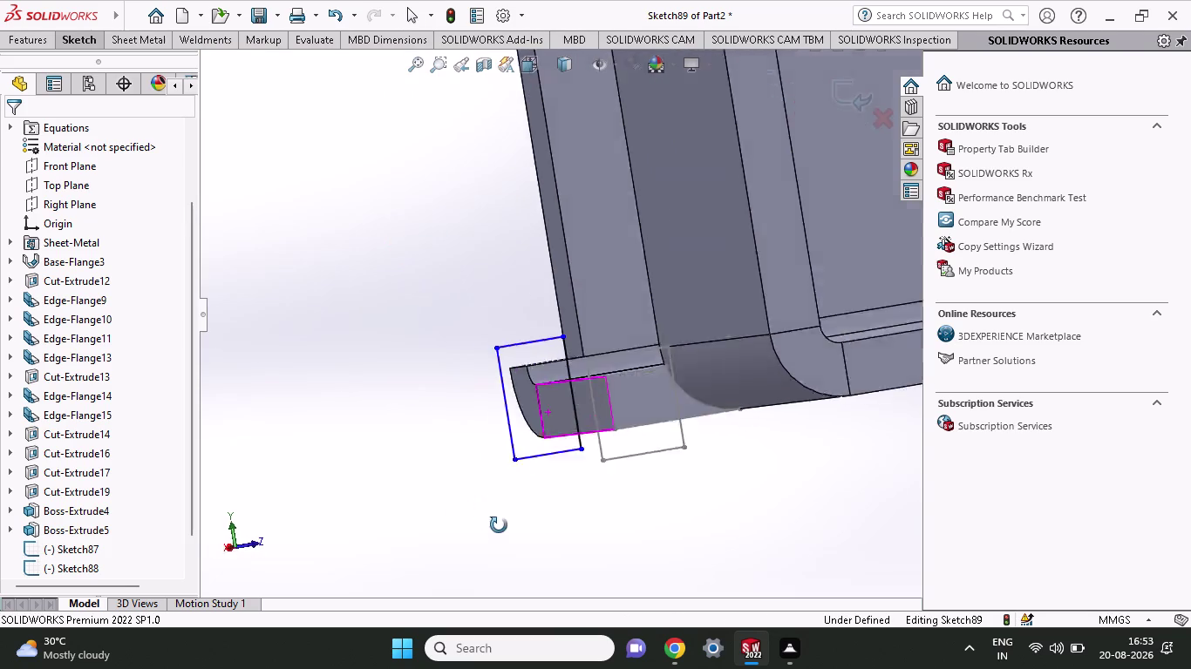
middle_drag(490, 520, 467, 524)
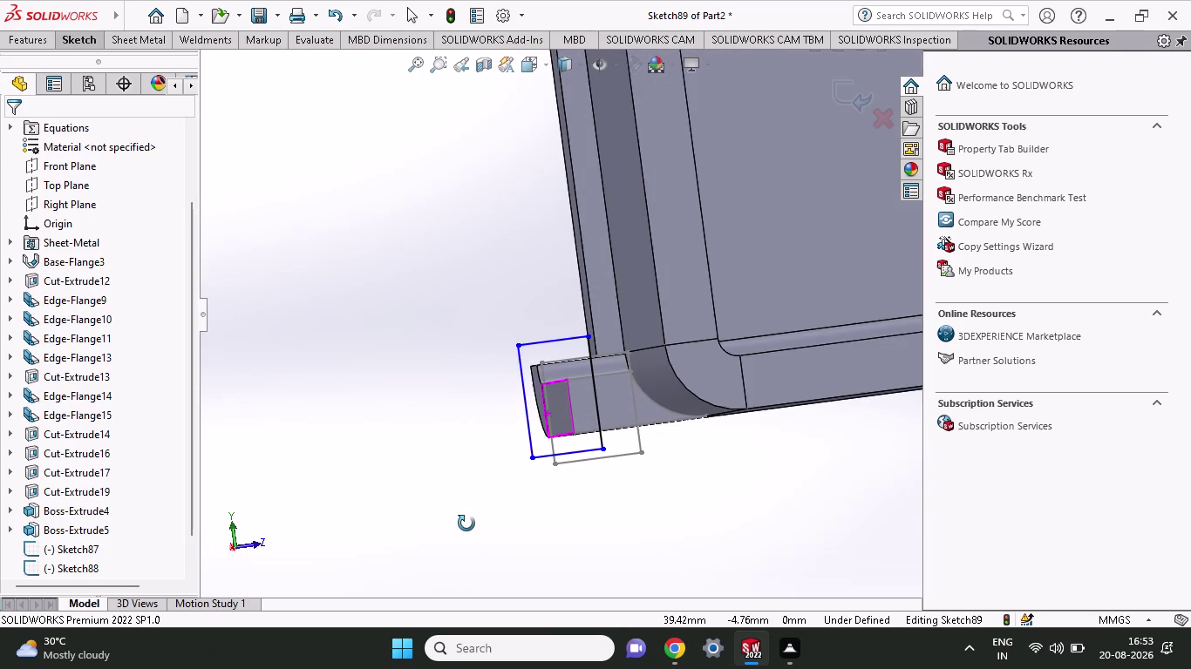
middle_drag(466, 524, 461, 511)
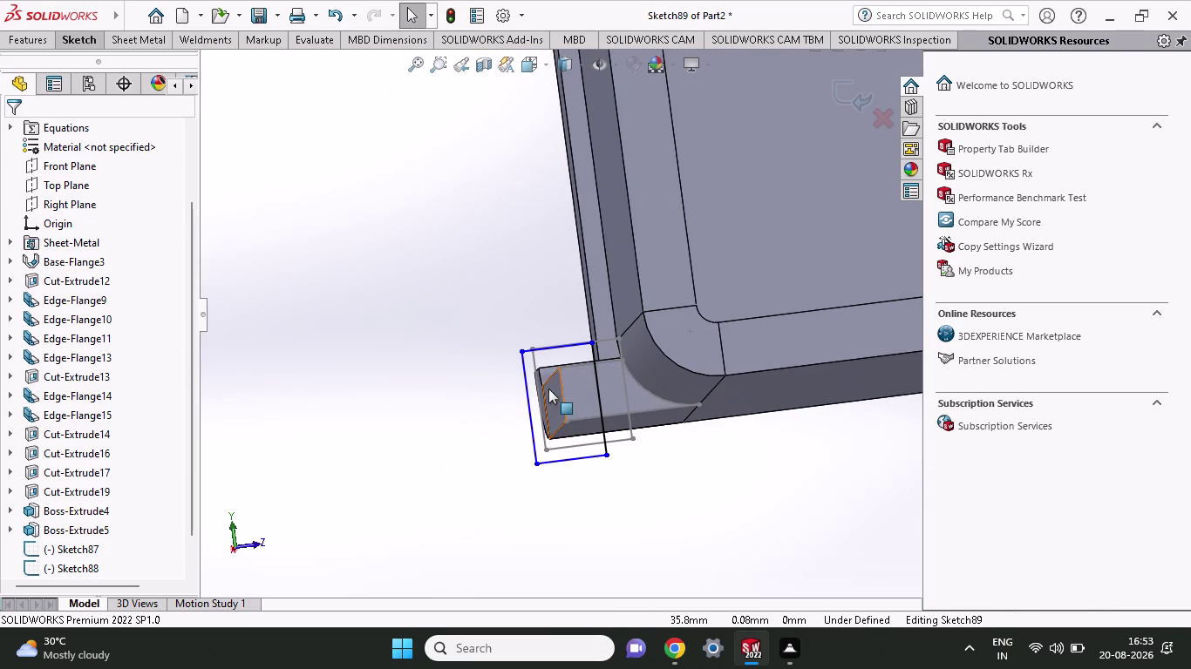
scroll(down, 3)
scroll(down, 3)
middle_drag(596, 362, 588, 388)
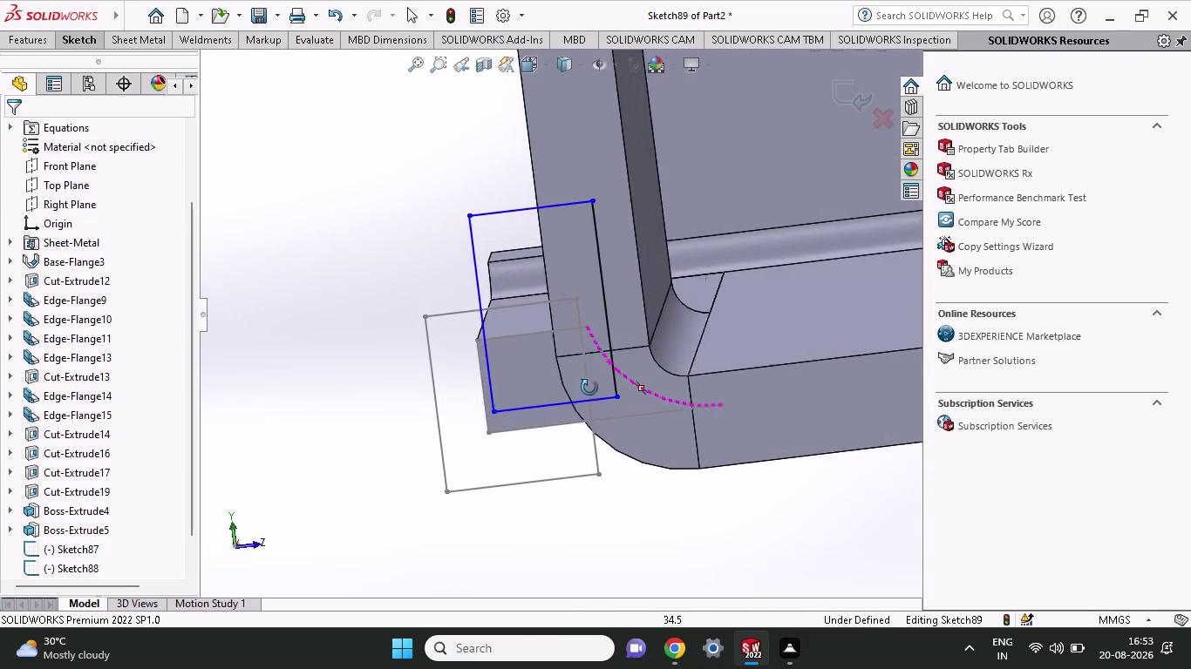
middle_drag(588, 388, 617, 377)
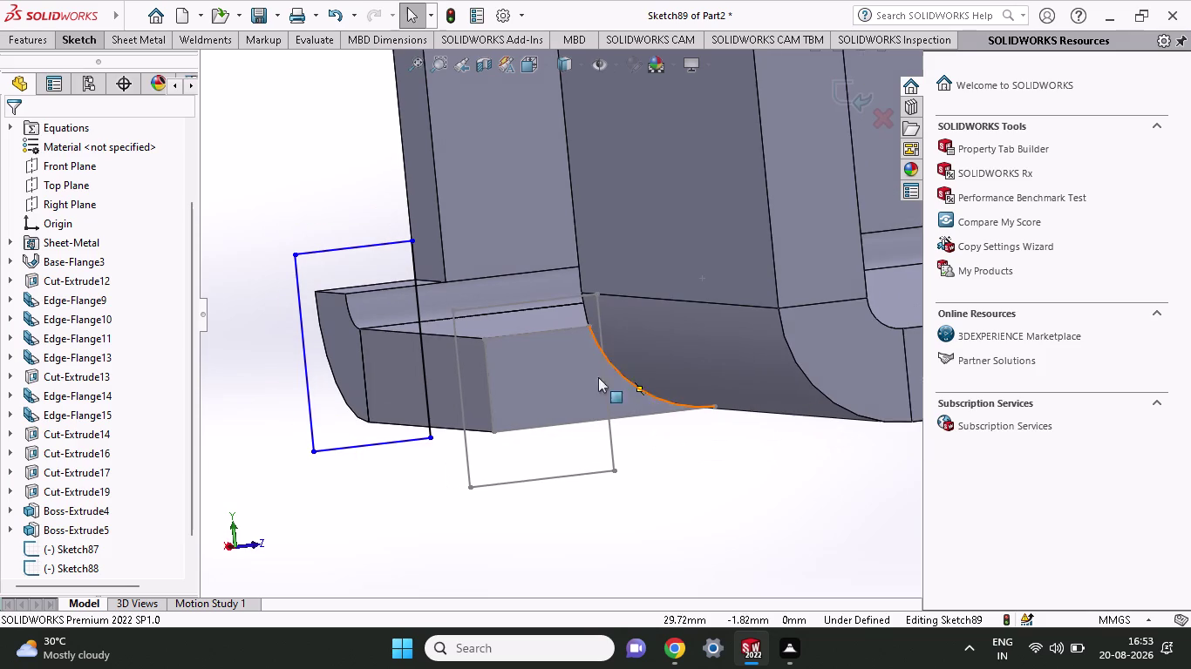
click(59, 39)
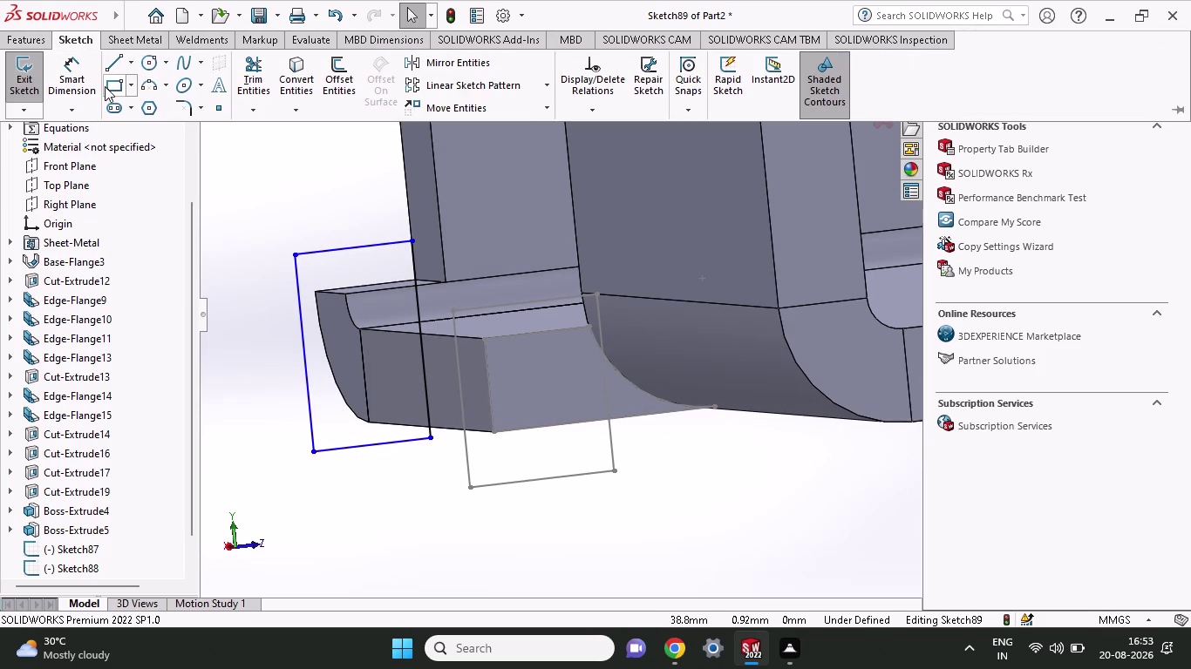
click(104, 87)
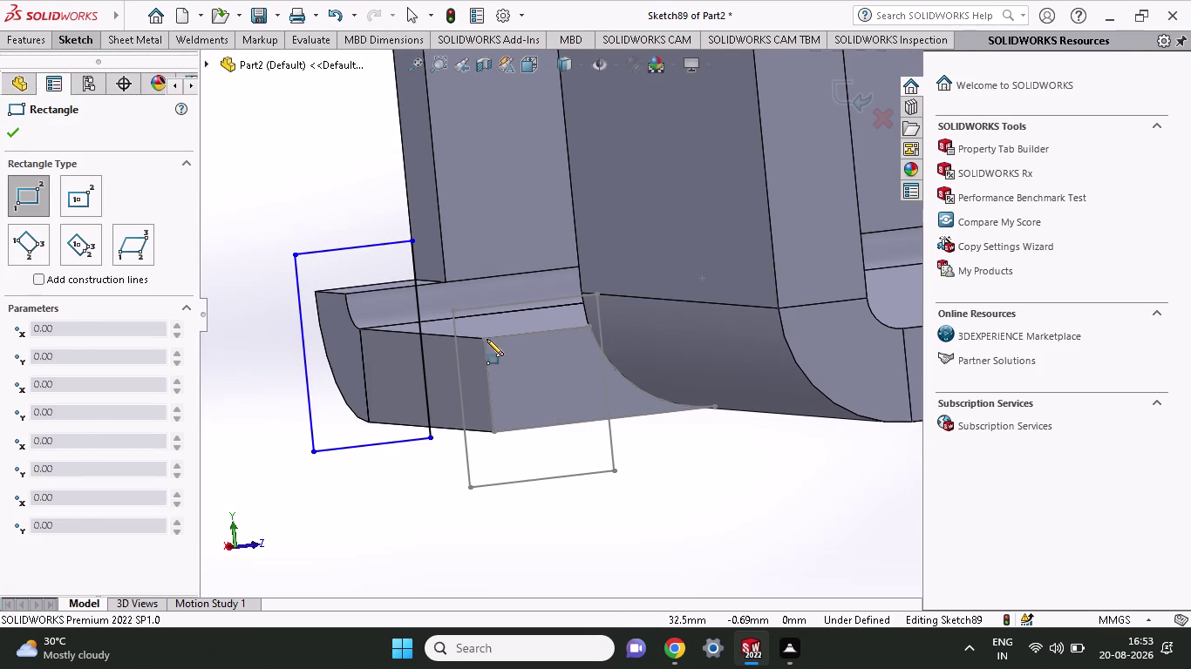
drag(486, 339, 505, 344)
click(574, 418)
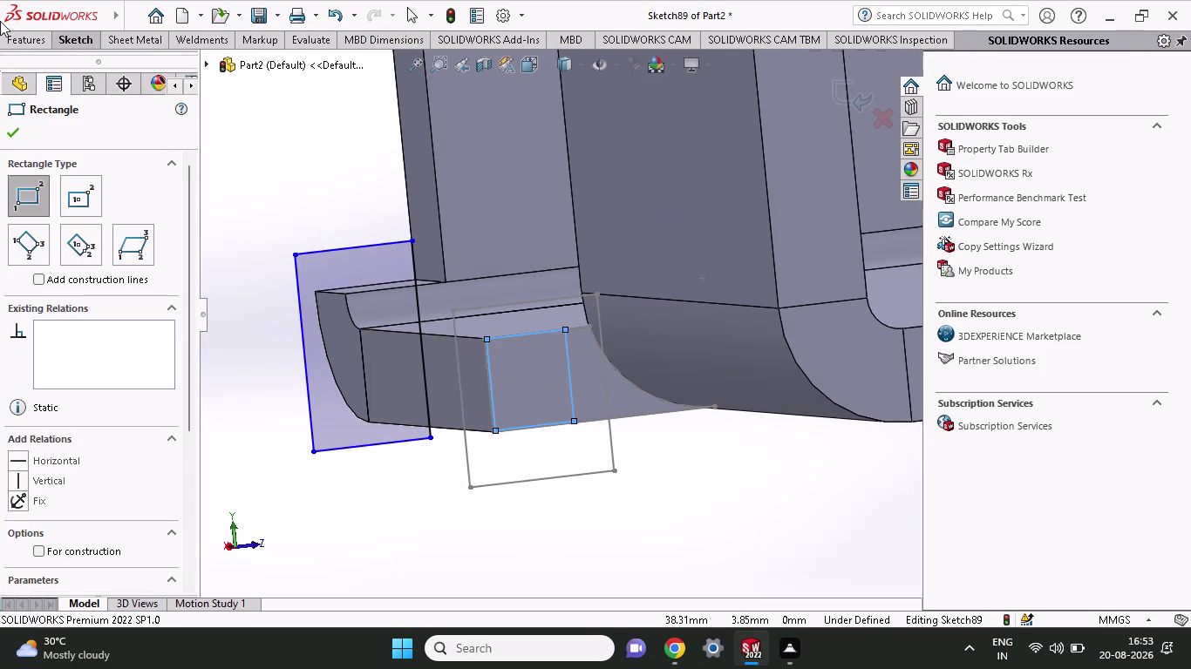
click(20, 42)
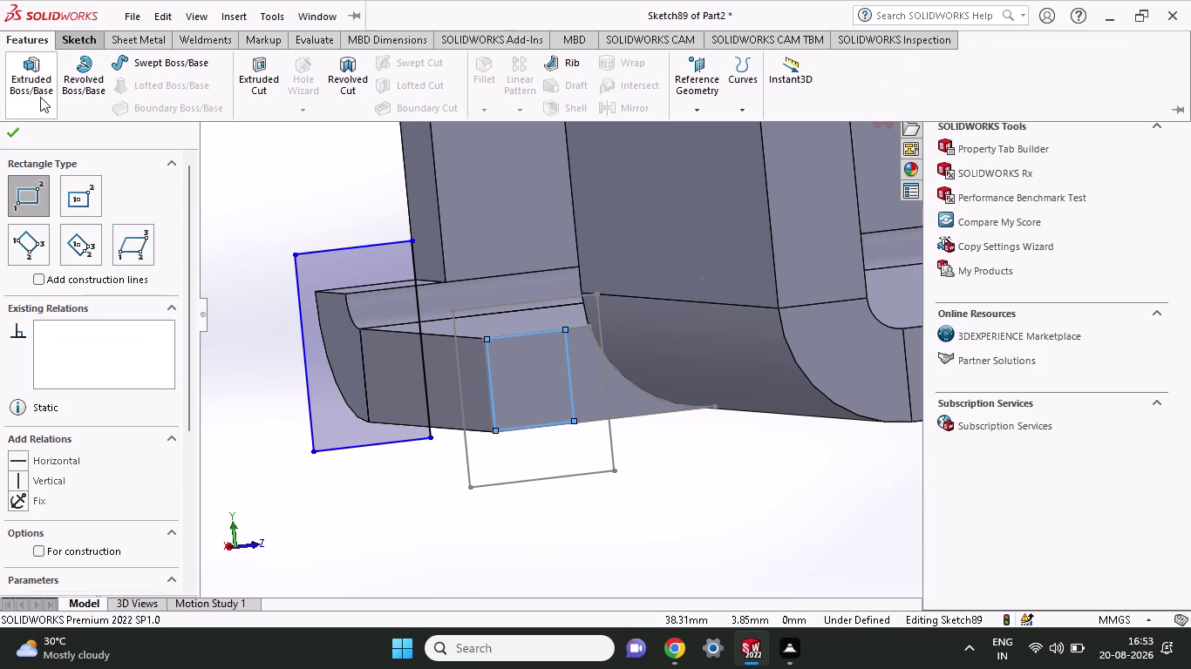
click(268, 73)
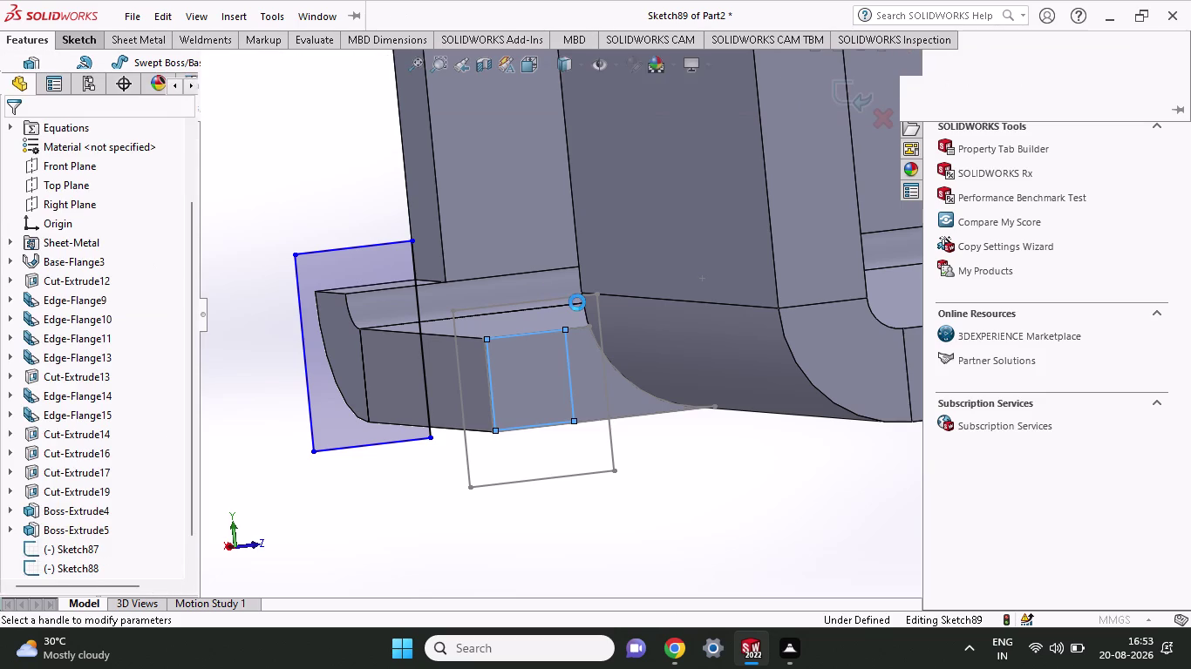
Apply the cut from Sketch89, then abandon it after the normal-cut rebuild error.
click(579, 372)
click(531, 384)
click(359, 351)
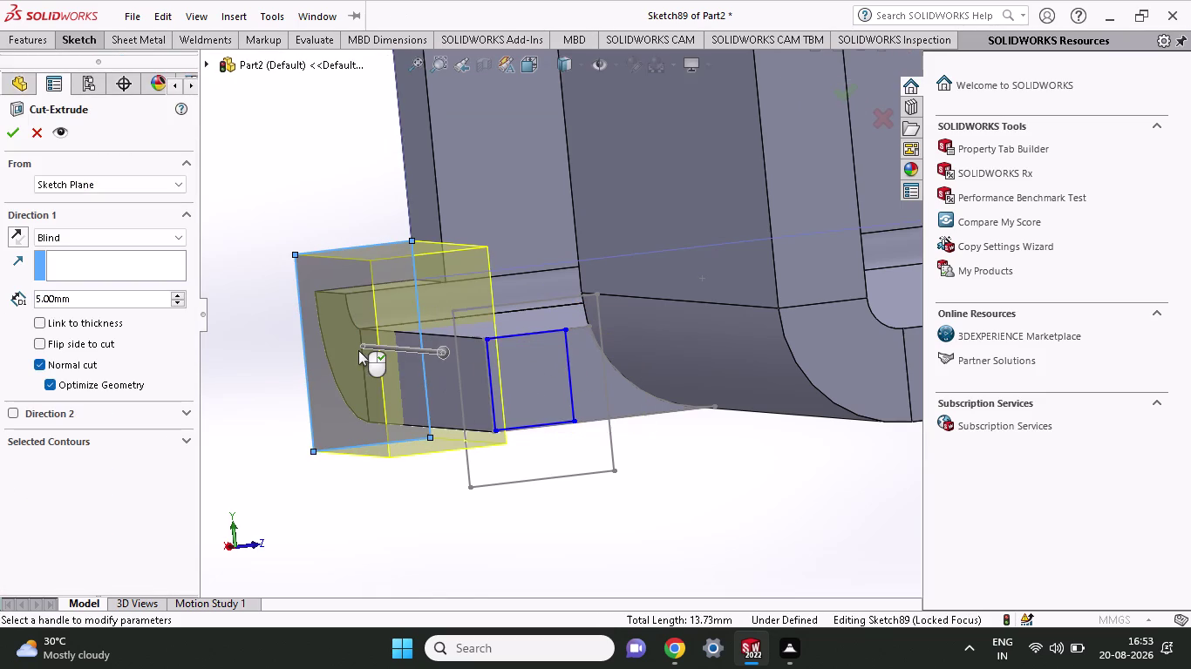
click(524, 370)
click(7, 134)
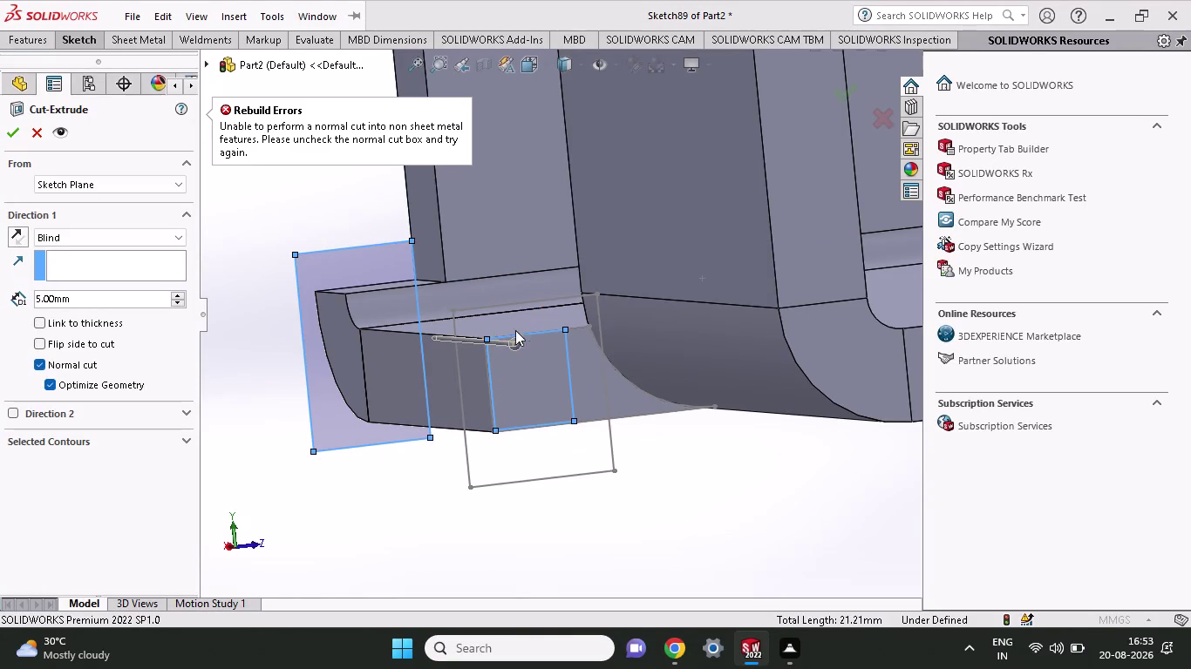
click(31, 139)
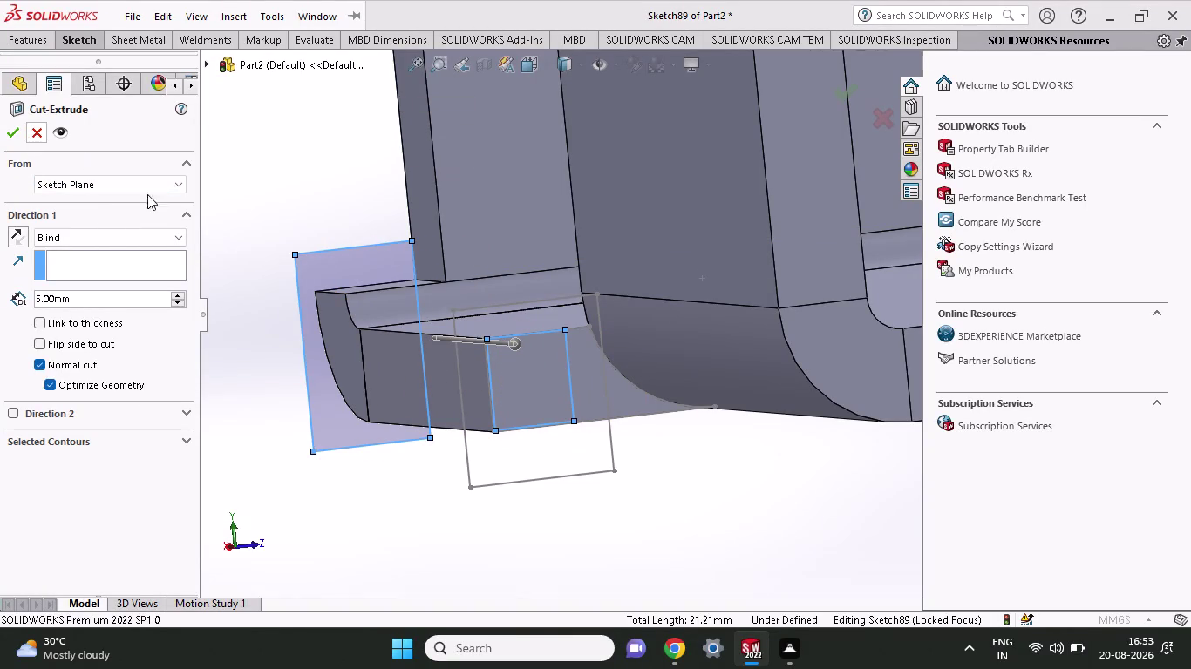
Delete the larger rectangle, leaving only the small square in Sketch89.
click(326, 254)
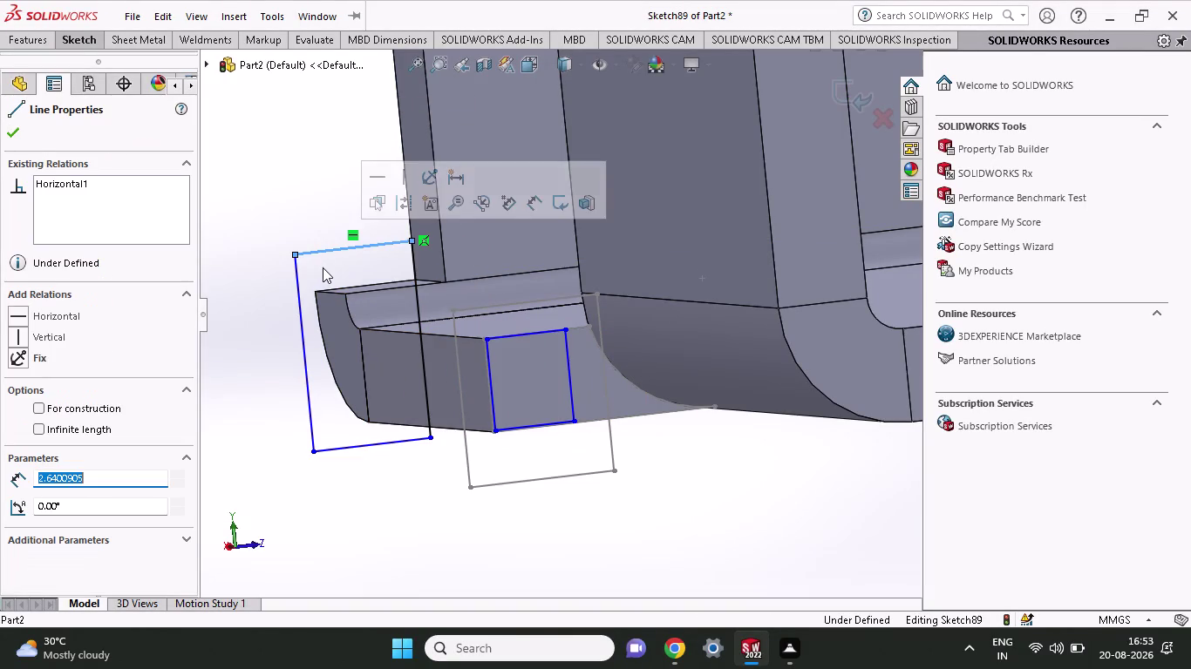
click(309, 282)
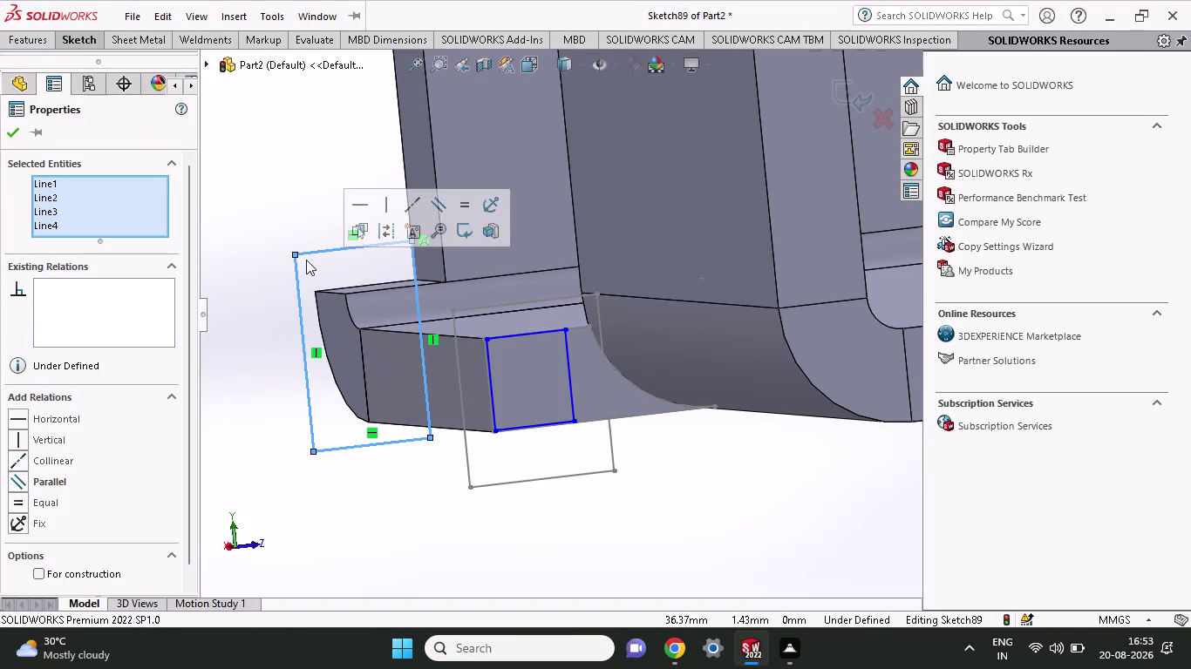
key(Delete)
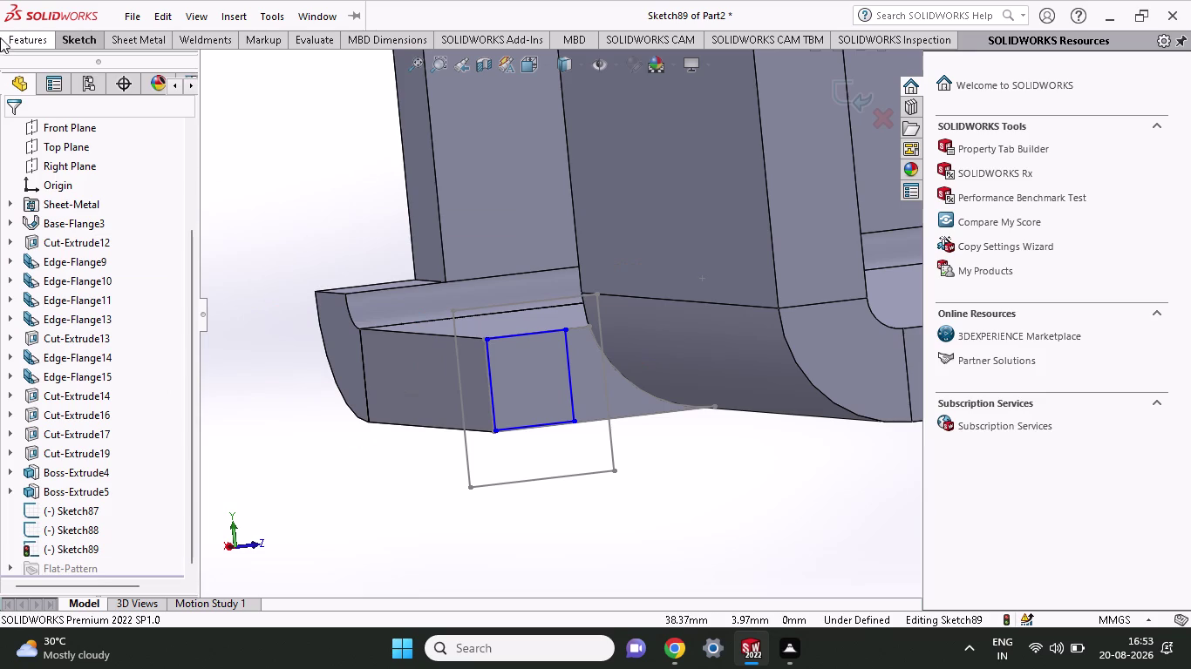
Try cutting with the square (Blind 5 mm, Up To Vertex, Blind 9 mm), then cancel.
click(38, 38)
click(260, 88)
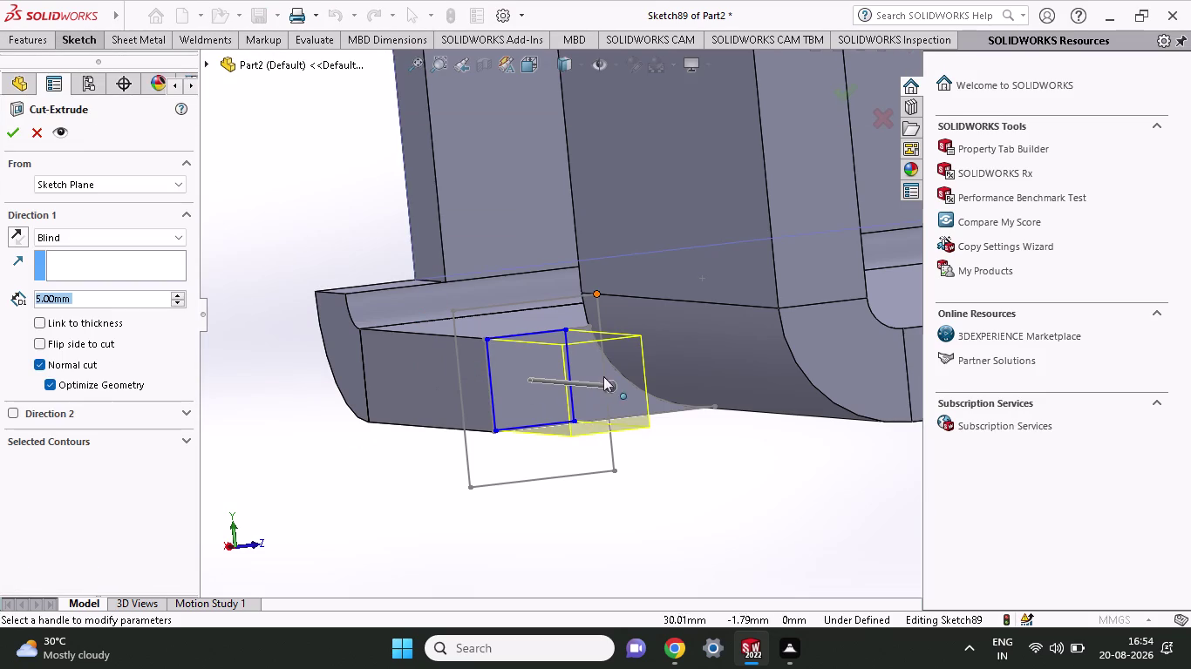
drag(612, 381, 417, 383)
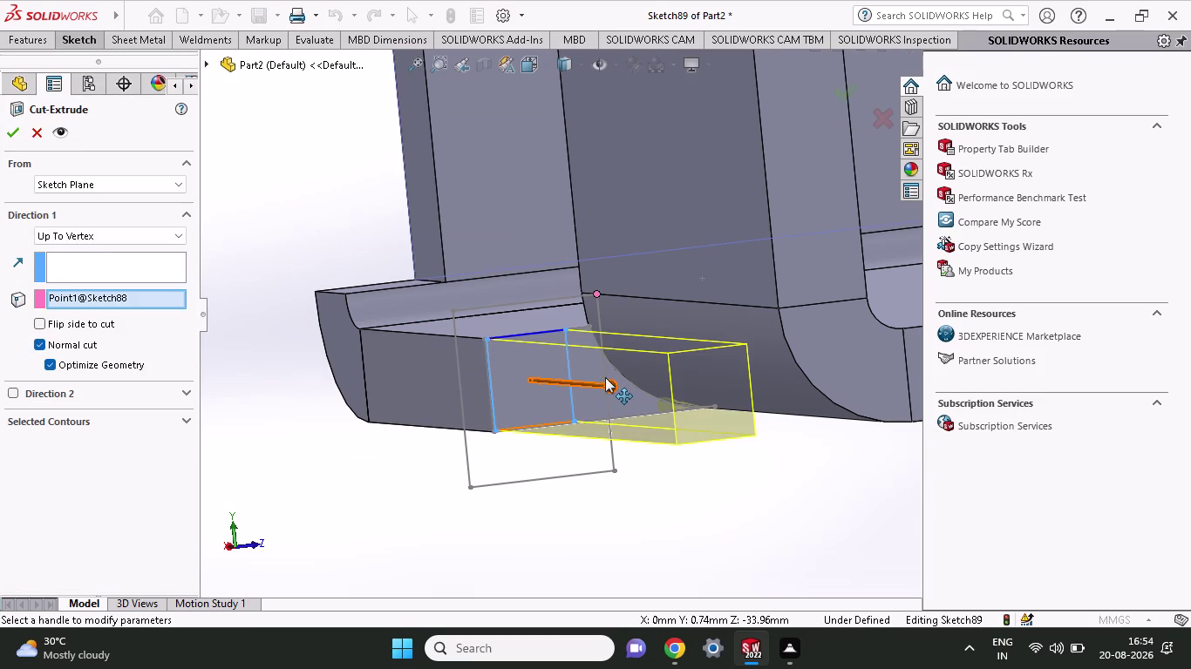
drag(605, 377, 394, 391)
click(5, 131)
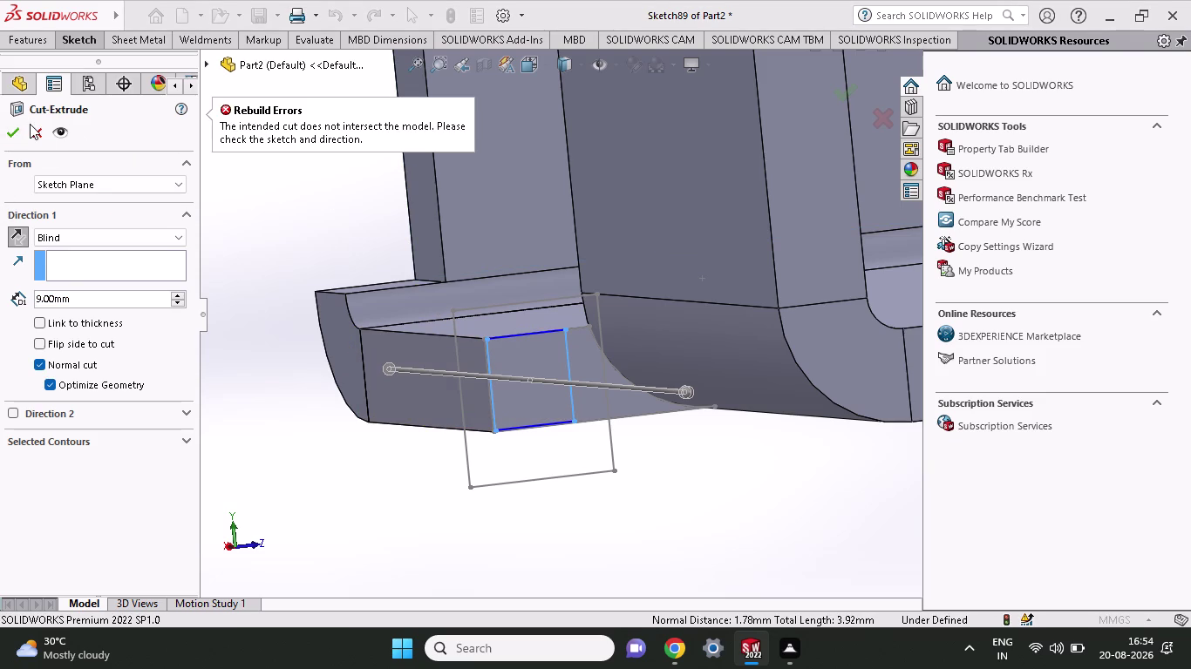
click(30, 124)
middle_drag(689, 553, 543, 539)
Zoom out to the whole bracket and start saving the part, still named Part2.
scroll(up, 3)
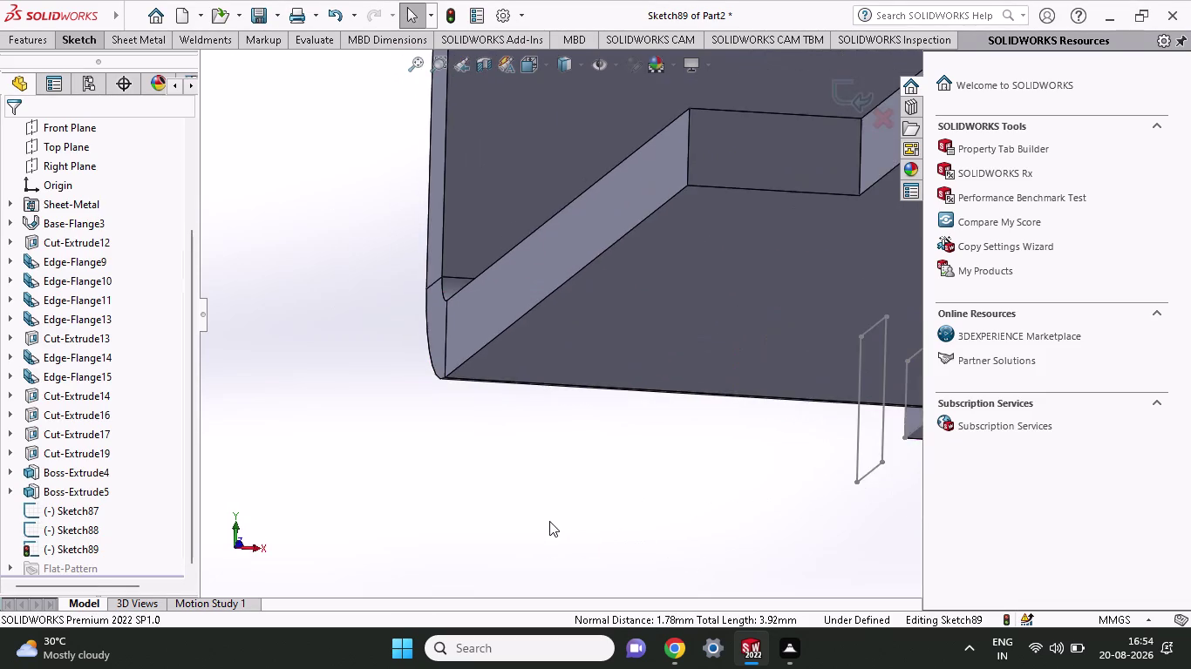
scroll(up, 3)
middle_drag(559, 406, 585, 462)
scroll(up, 3)
scroll(up, 3)
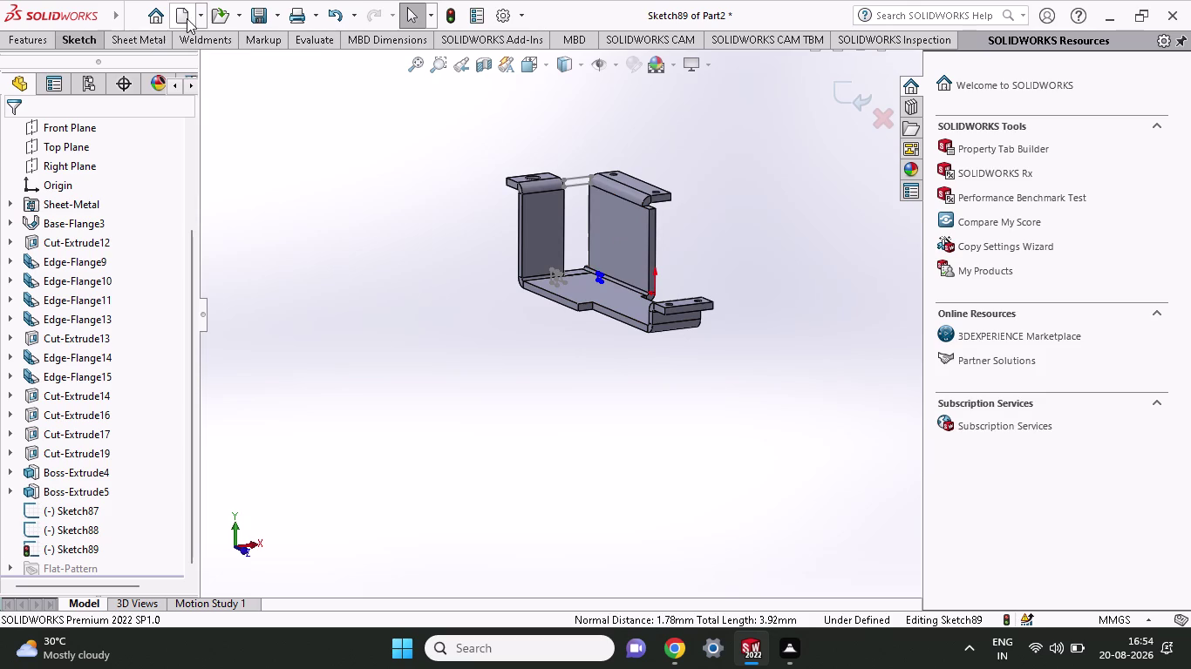
click(267, 5)
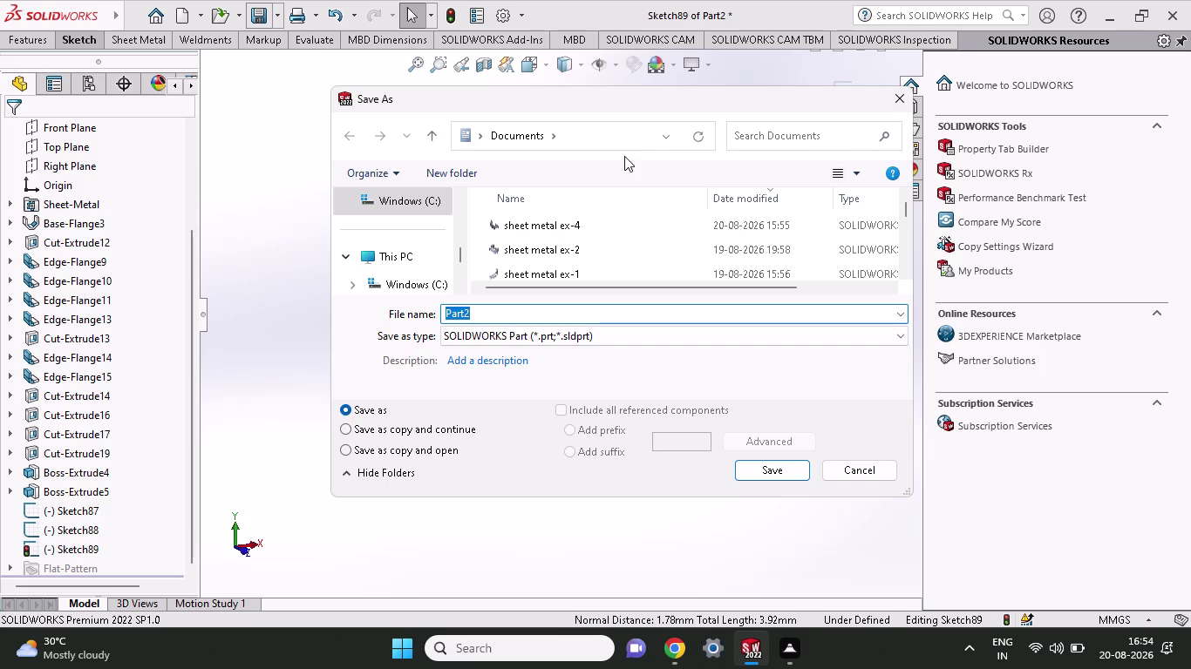
Close the save dialog and reopen it.
click(887, 93)
click(278, 22)
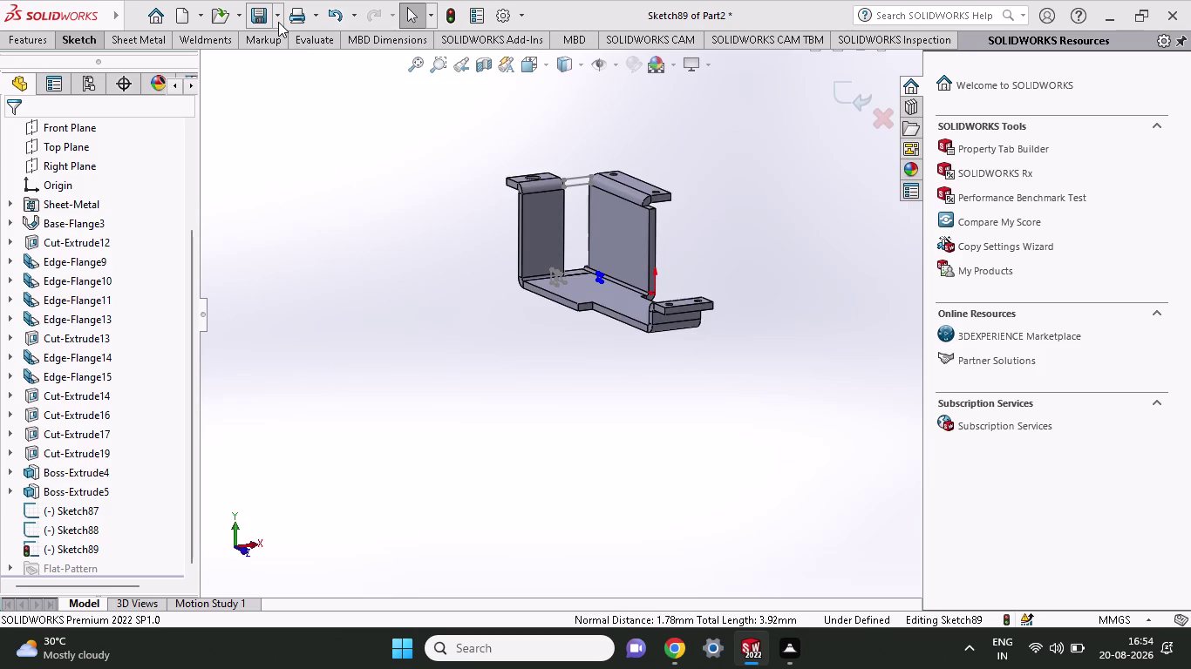
click(285, 55)
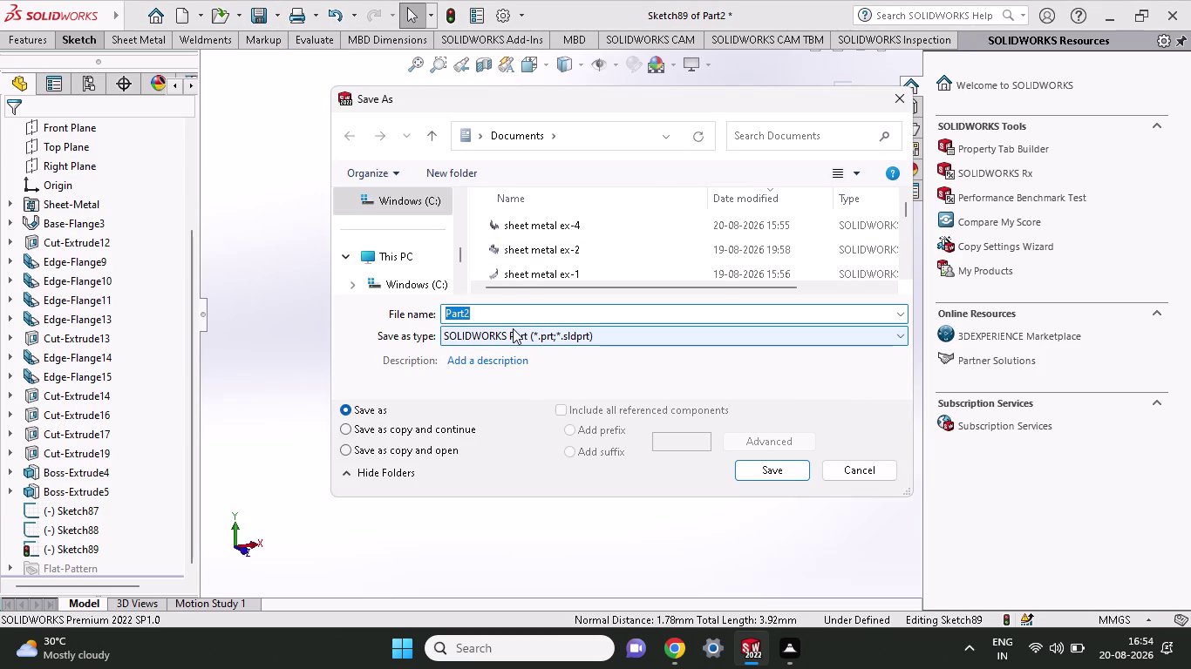
Name the file 'sheet metal ex-5' and save it as a SOLIDWORKS part.
key(BackSpace)
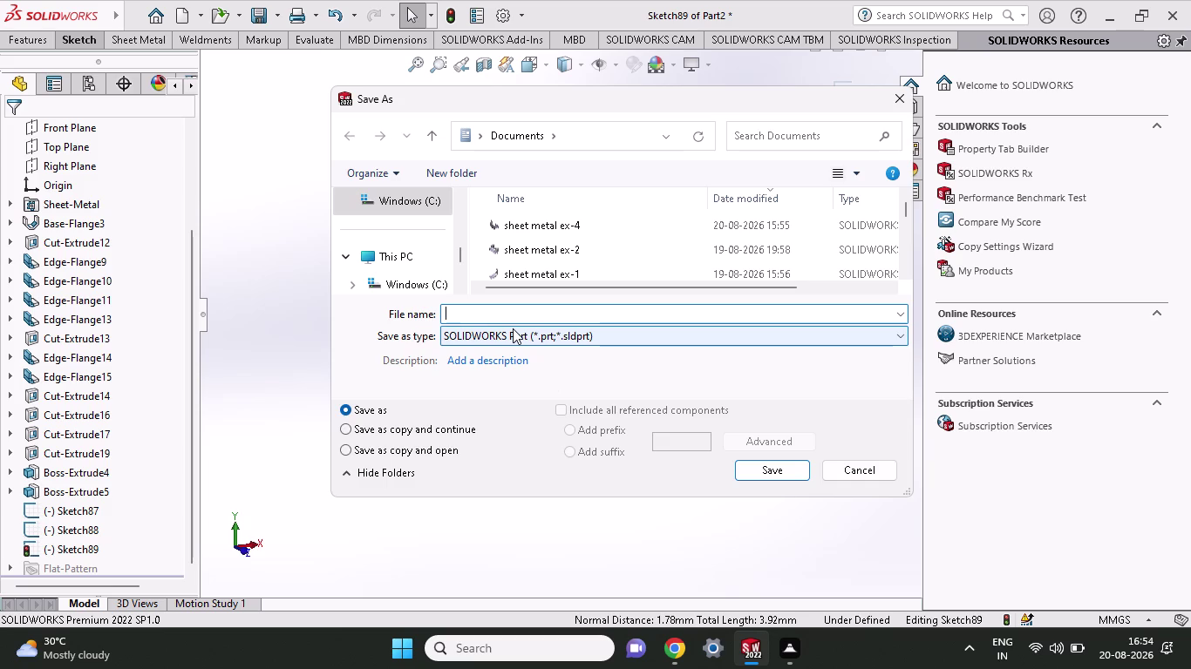
text(she)
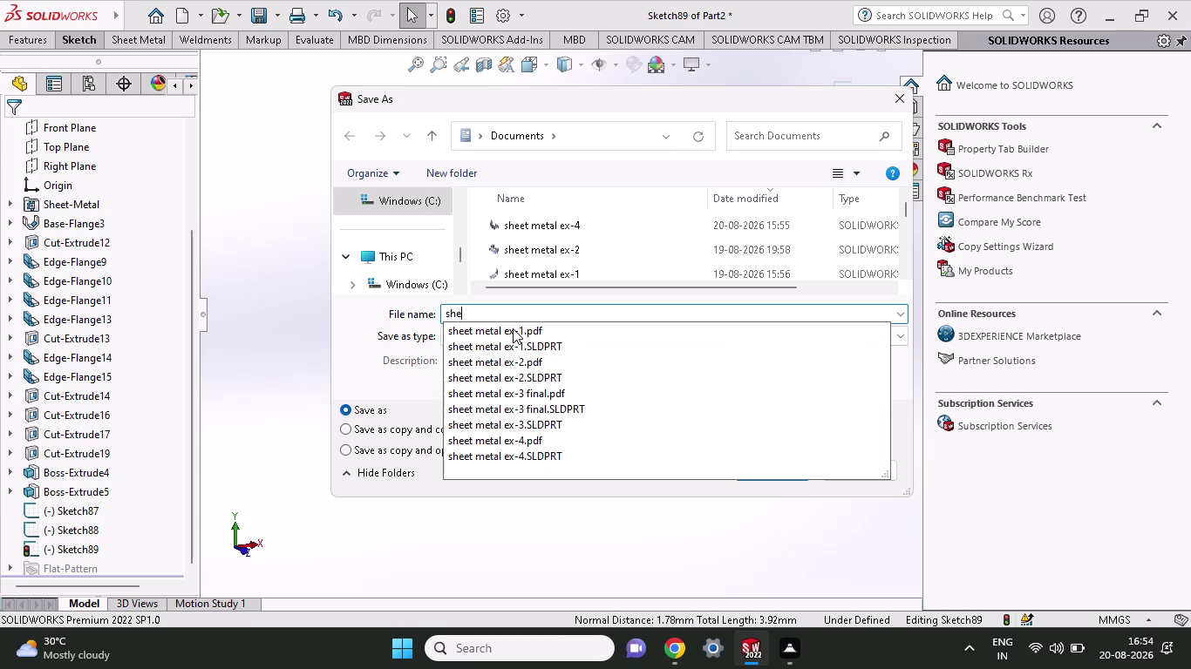
click(513, 329)
click(549, 320)
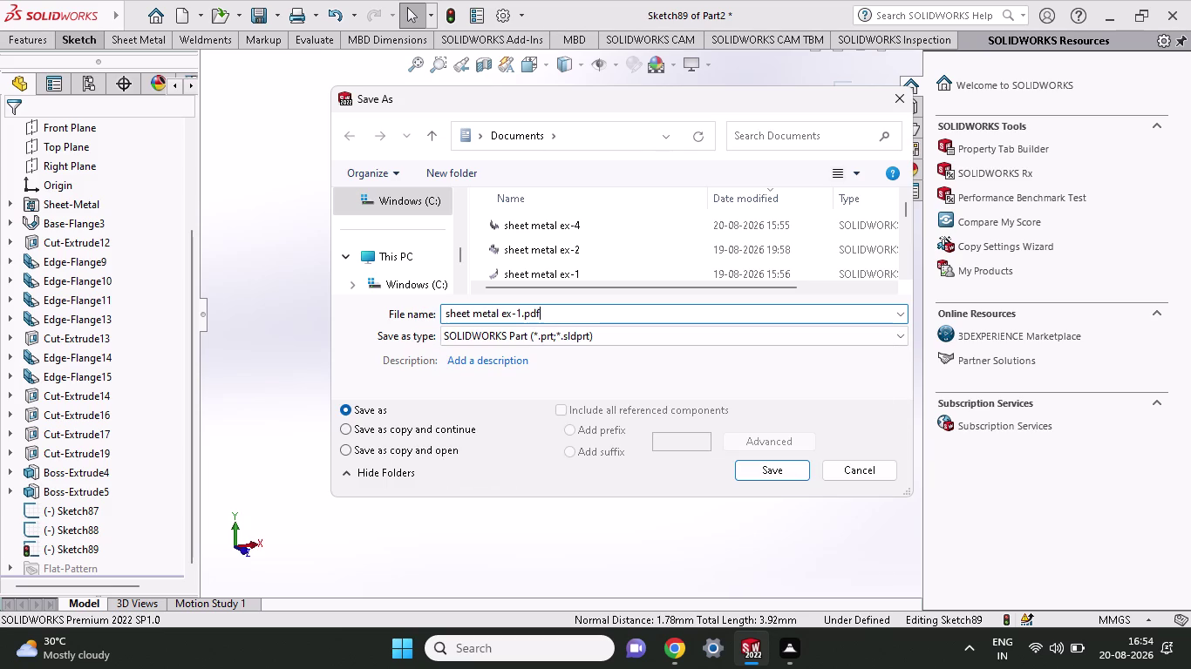
key(BackSpace)
key(BackSpace)
key(BackSpace)
key(BackSpace)
key(BackSpace)
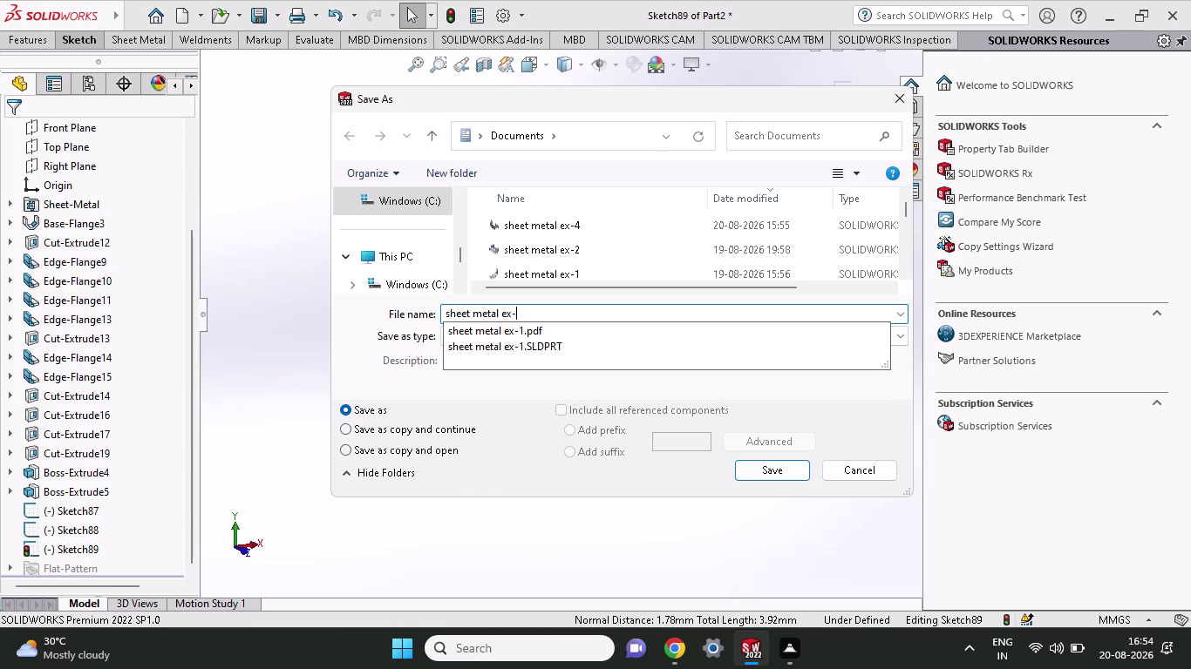
key(5)
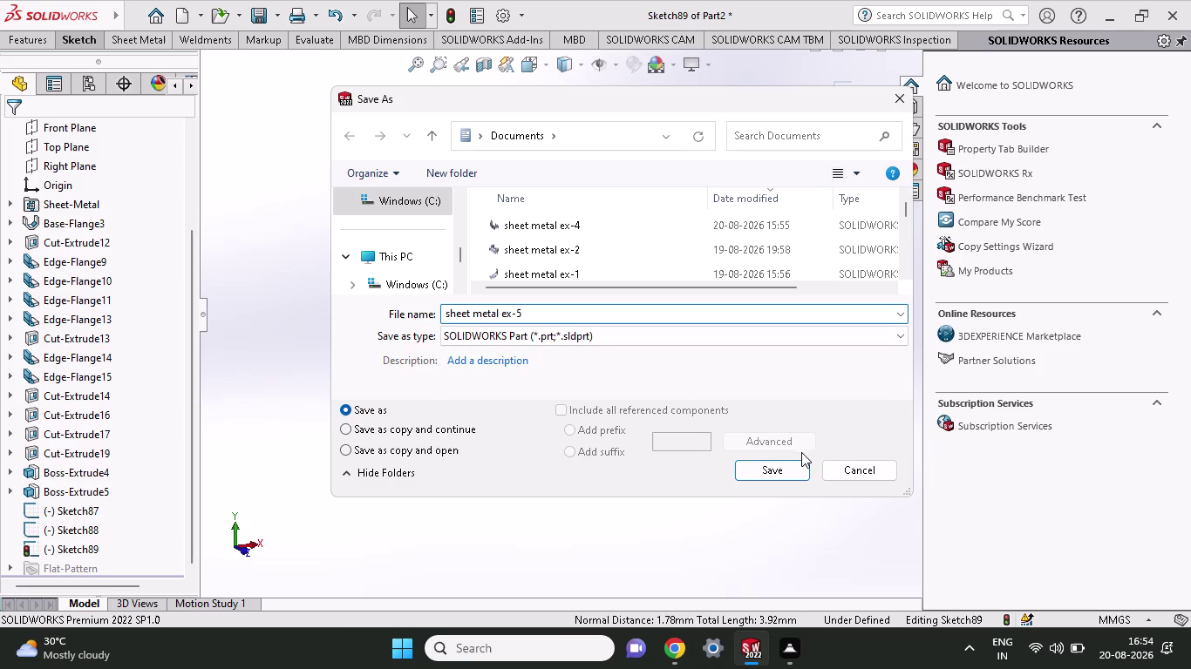
click(782, 477)
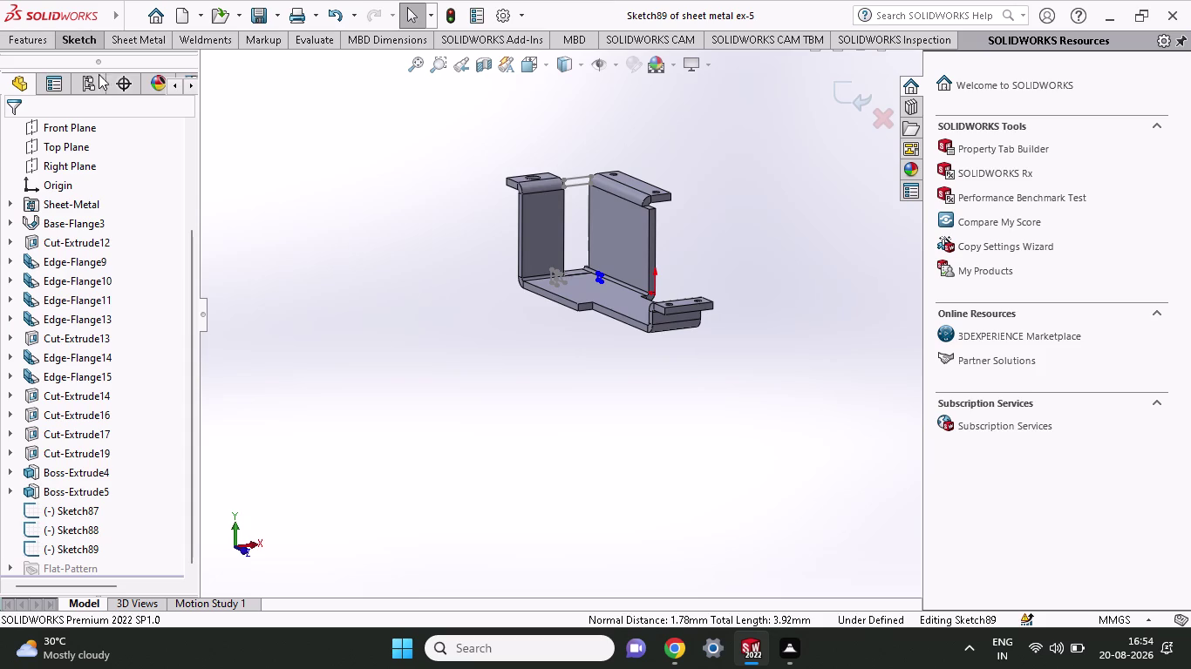
click(280, 21)
click(281, 69)
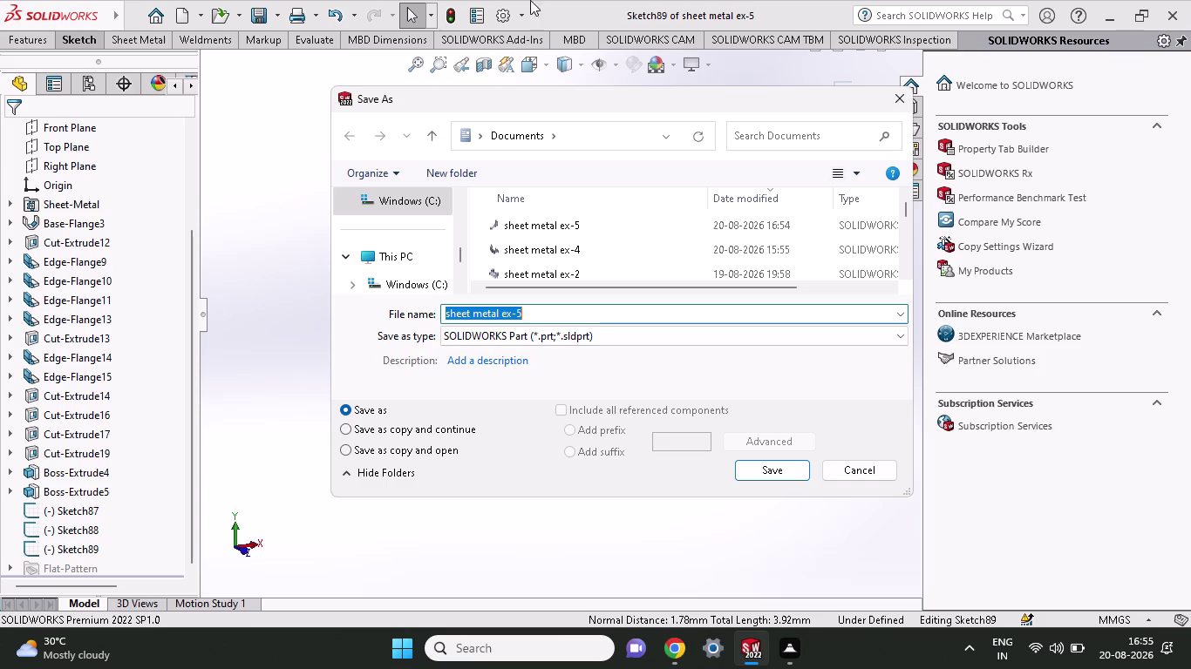
click(697, 345)
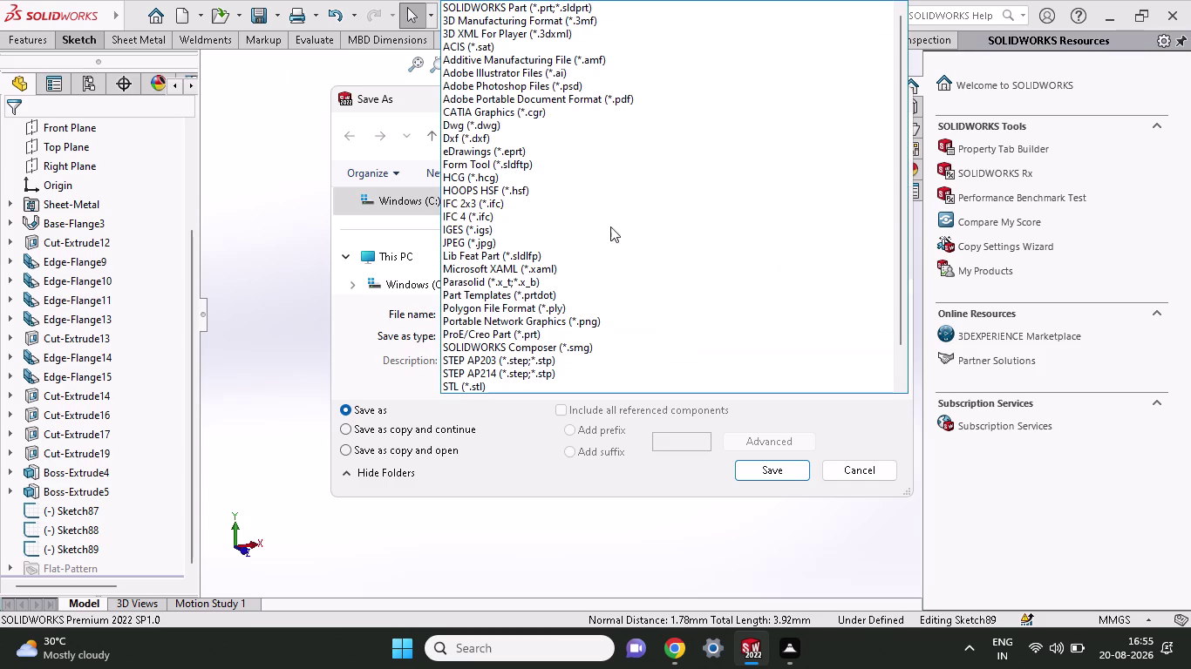
click(620, 95)
click(770, 518)
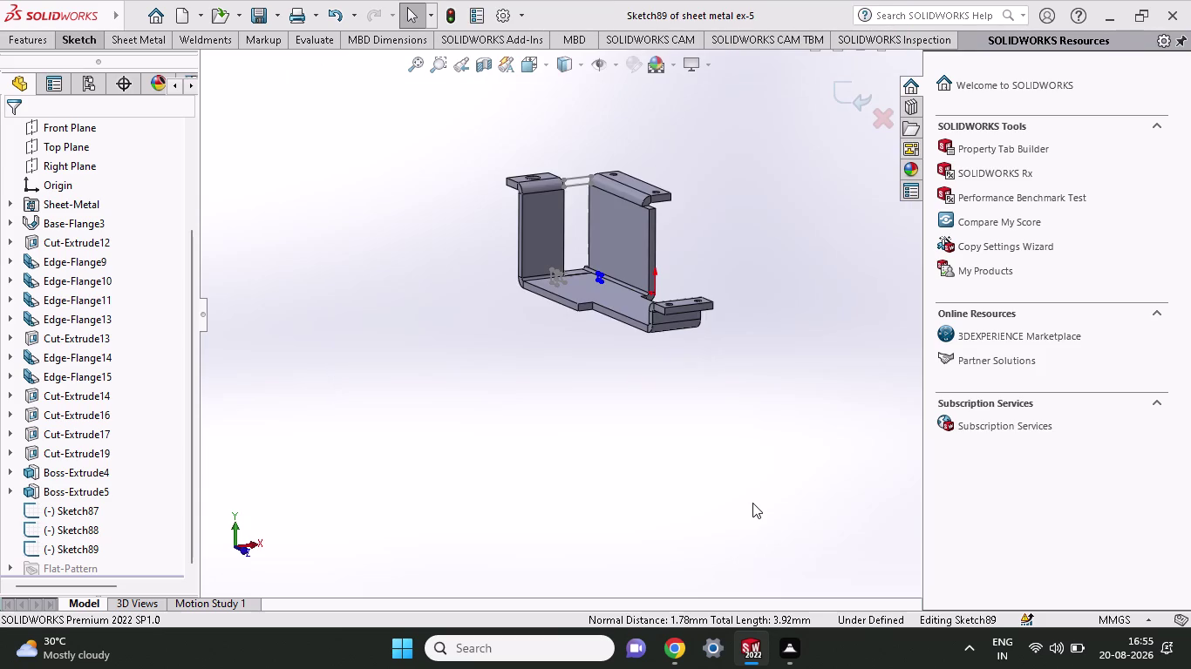